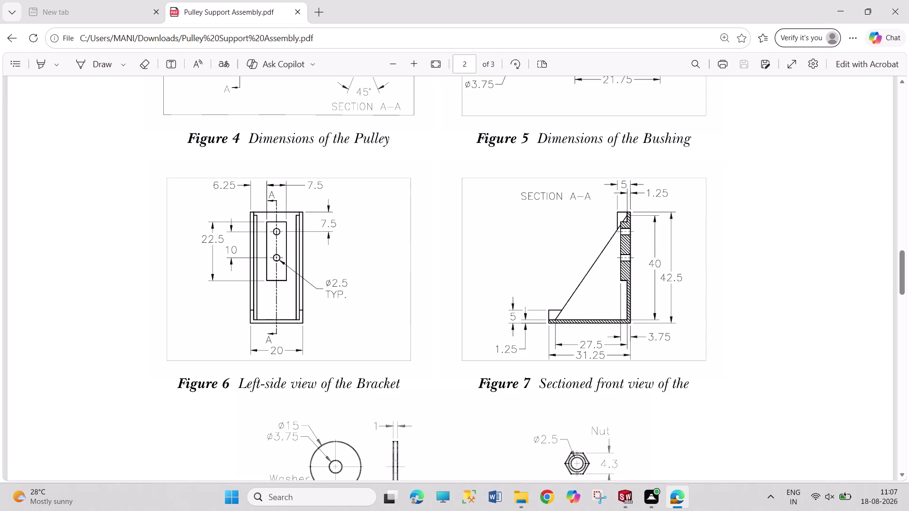
Dimension the pad's top edge to the upper hole at 5 mm and exit the sketch.
click(619, 502)
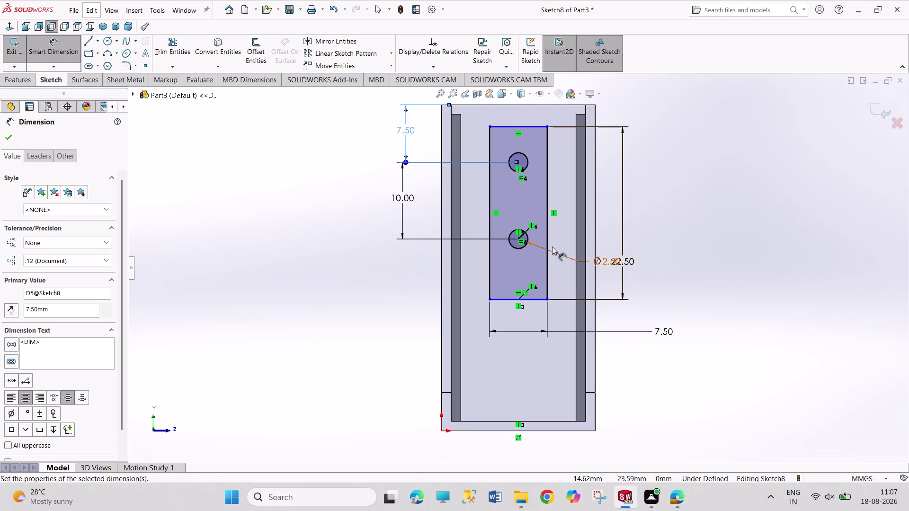
click(519, 163)
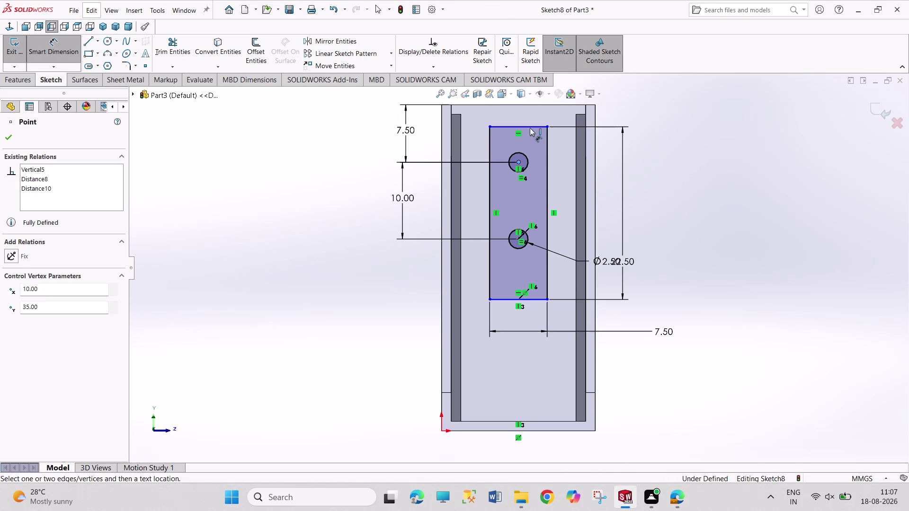
click(530, 124)
click(610, 153)
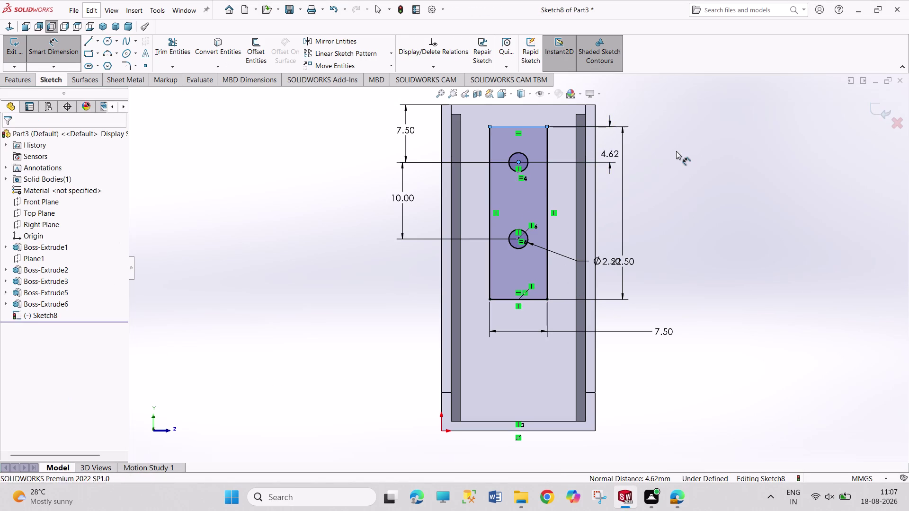
key(5)
key(Return)
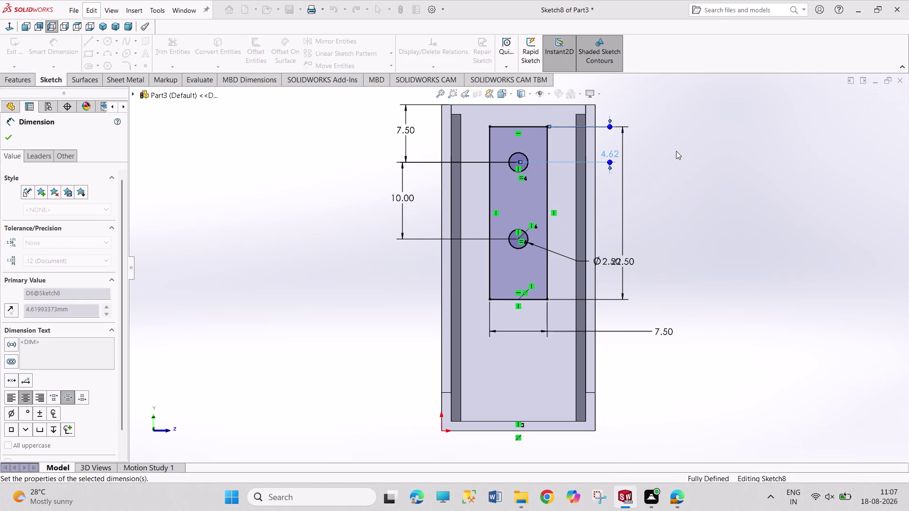
right_click(684, 197)
click(706, 228)
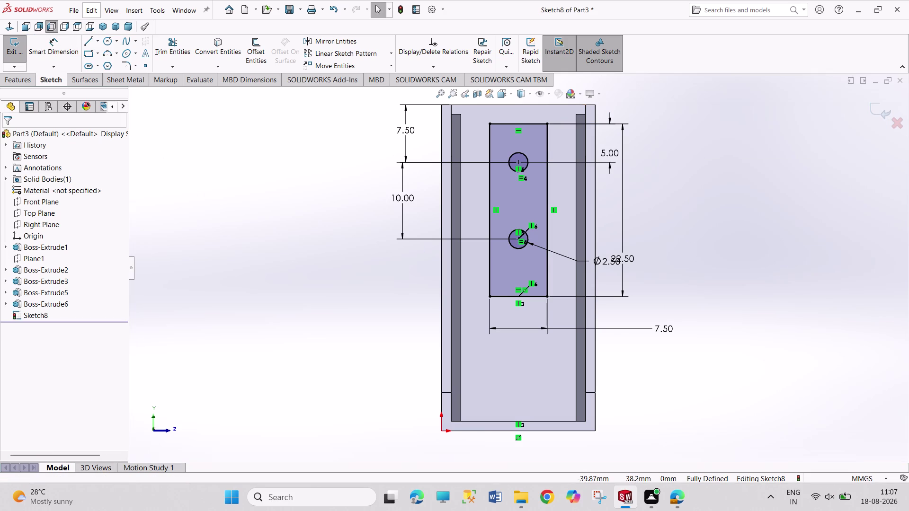
click(19, 51)
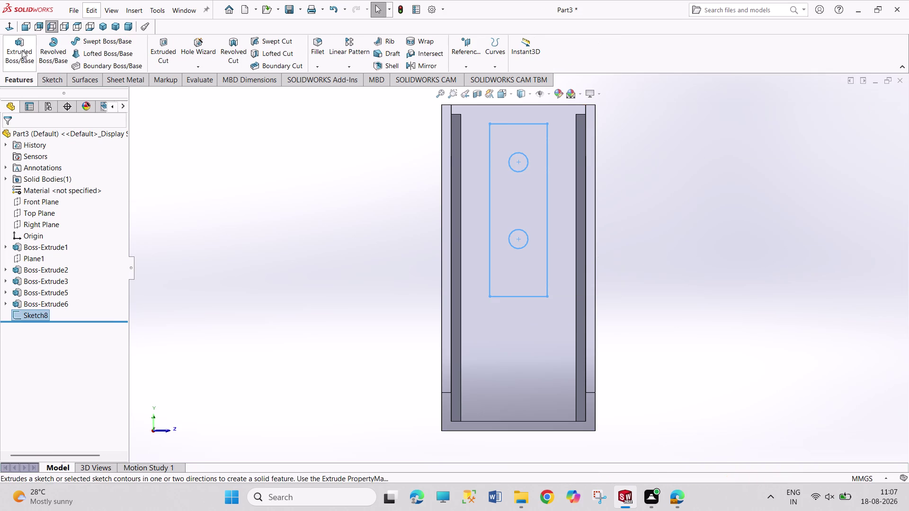
Extrude the pad sketch 3.75 mm (5-1.25) and select its Sketch8 for reuse.
click(23, 47)
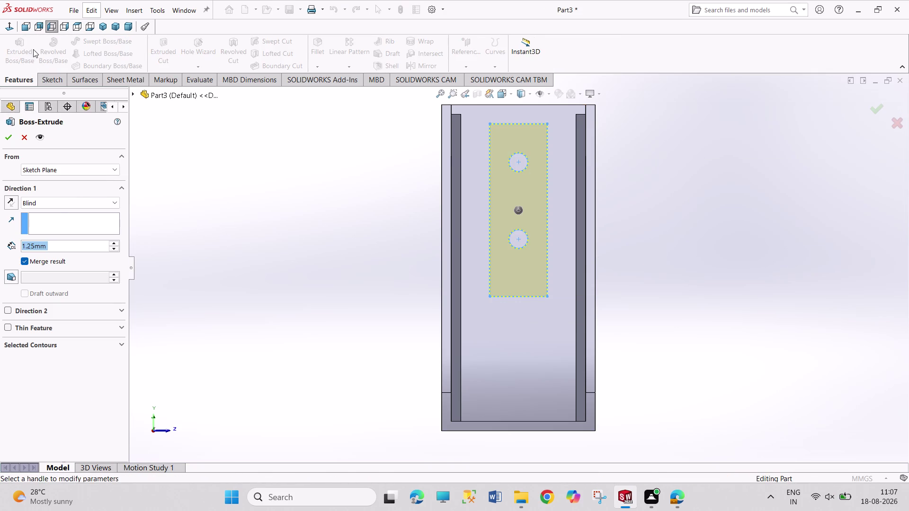
click(101, 23)
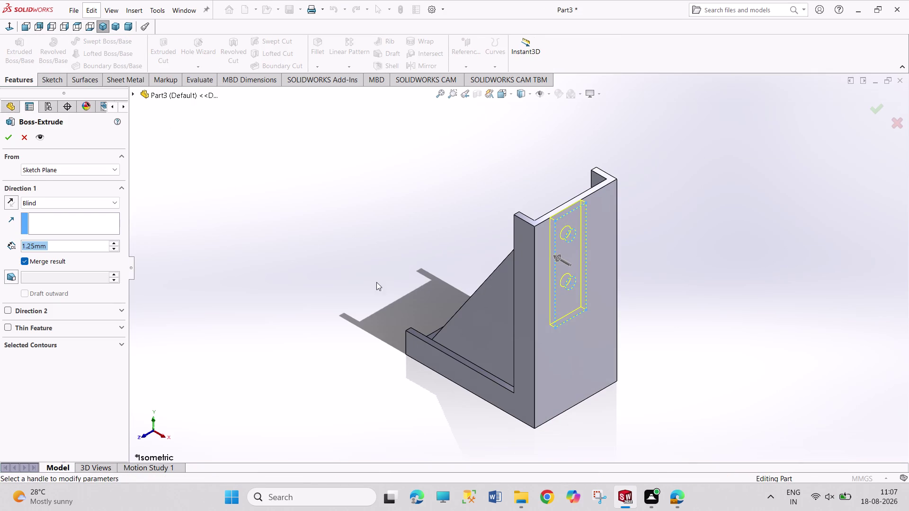
key(5)
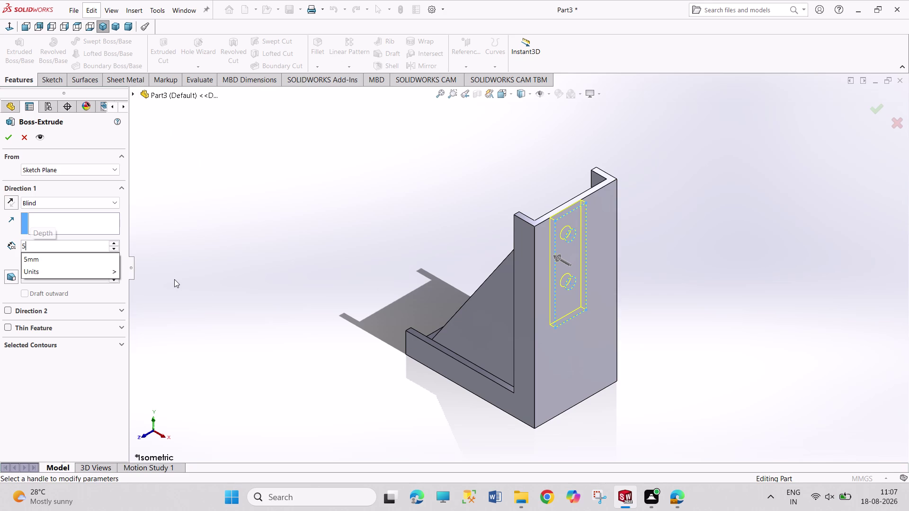
text(-1.)
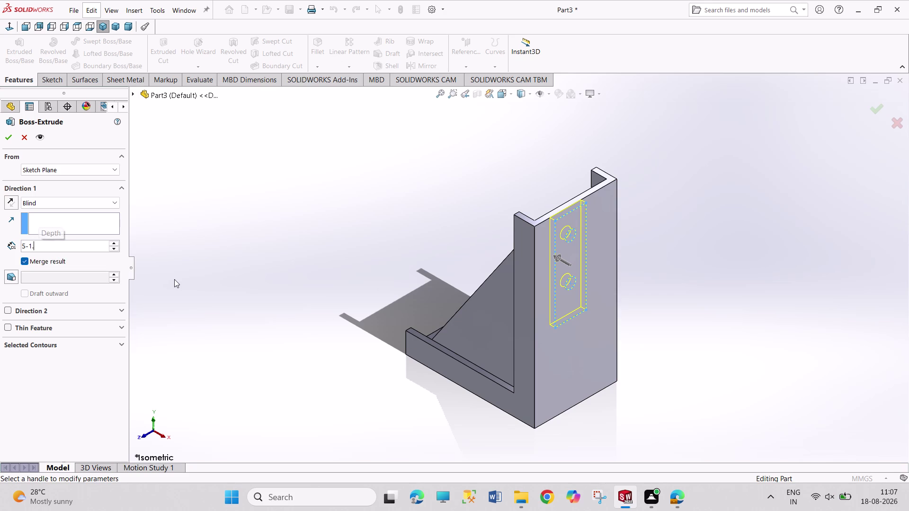
text(25)
key(Return)
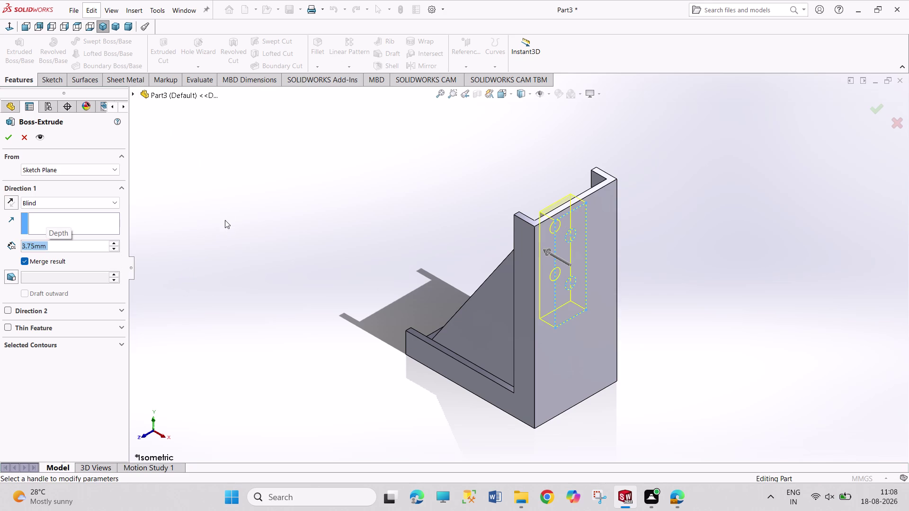
click(6, 142)
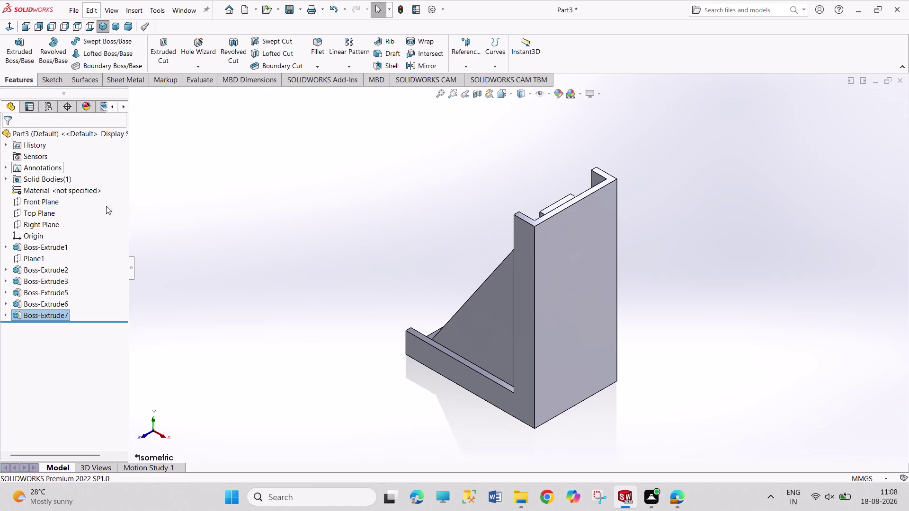
click(6, 314)
click(28, 328)
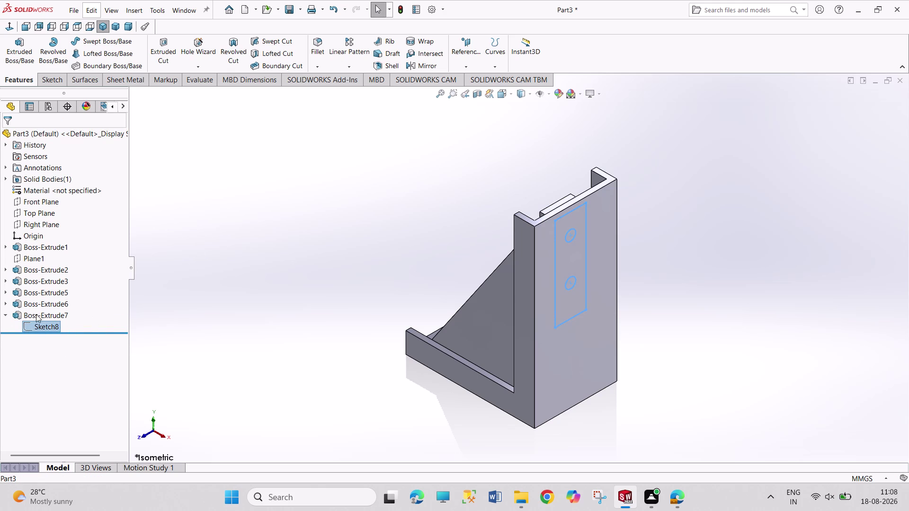
click(168, 64)
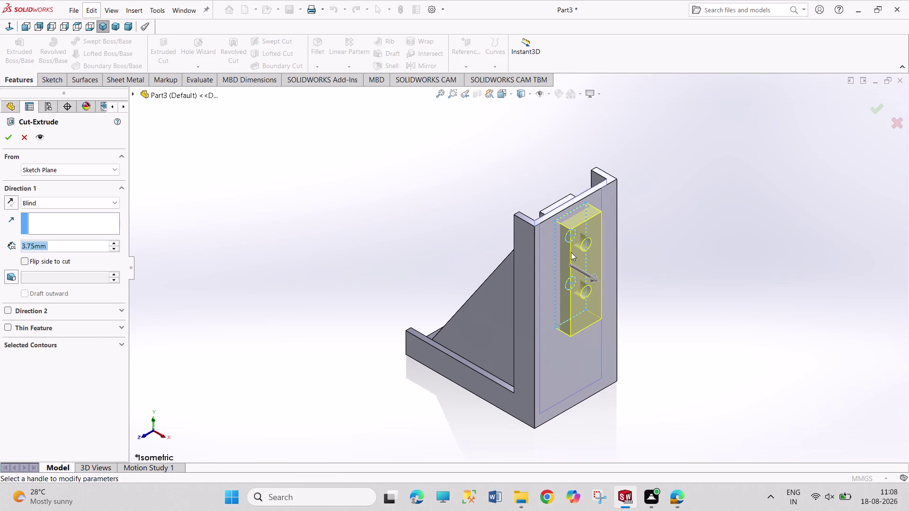
Cut the upper and lower hole contours of Sketch8 3.75 mm deep through the pad.
click(101, 345)
right_click(102, 358)
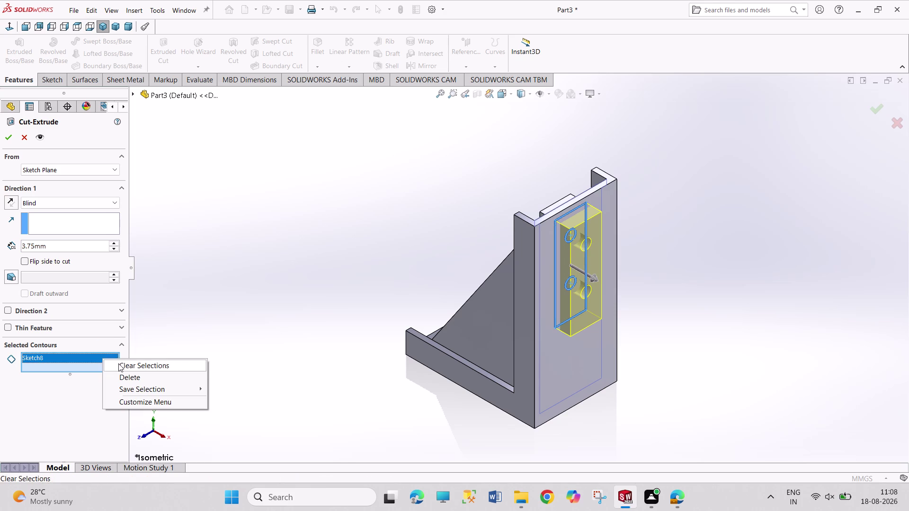
click(119, 364)
click(104, 361)
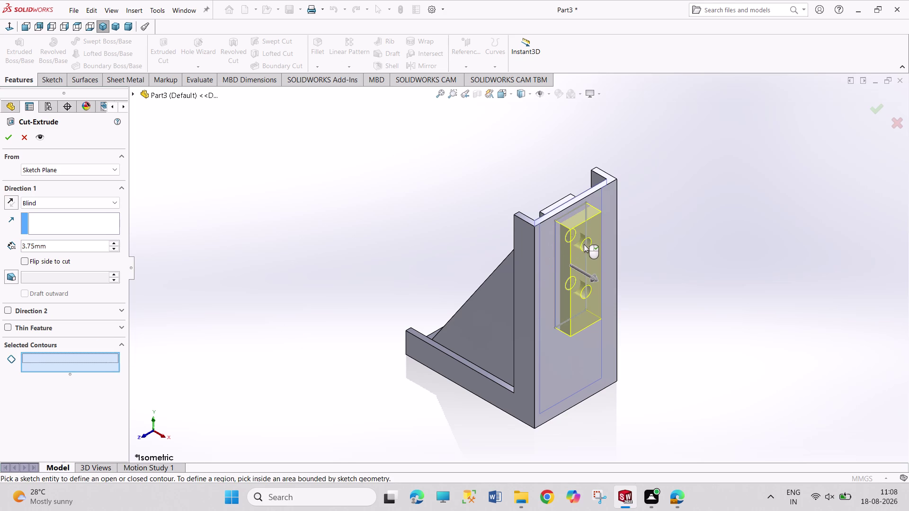
click(571, 240)
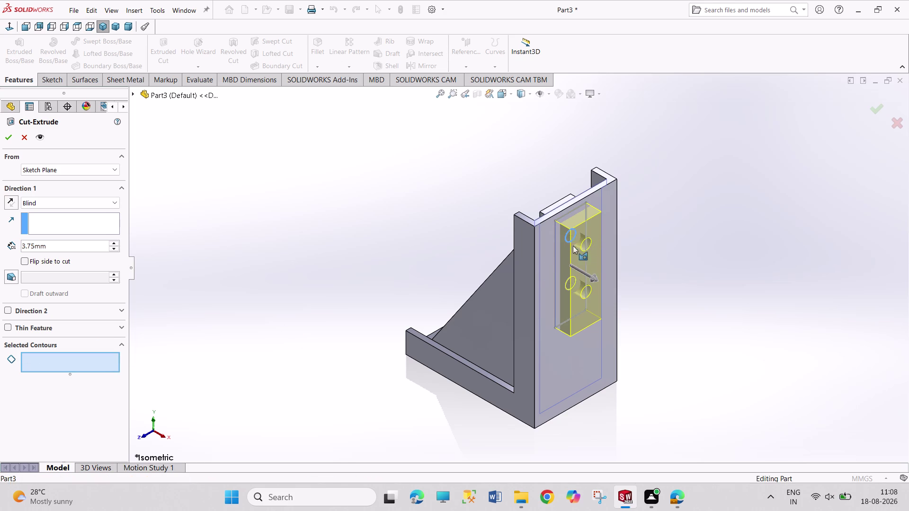
click(566, 287)
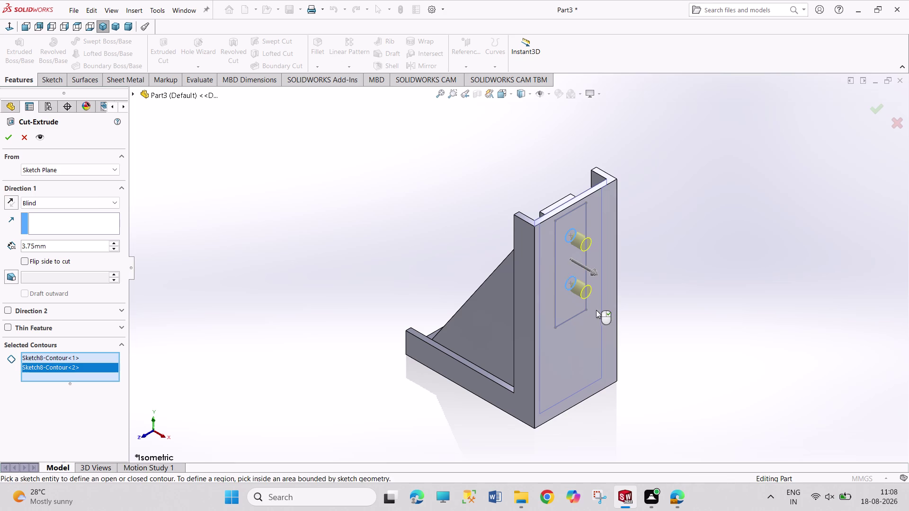
click(10, 143)
middle_drag(327, 187, 282, 168)
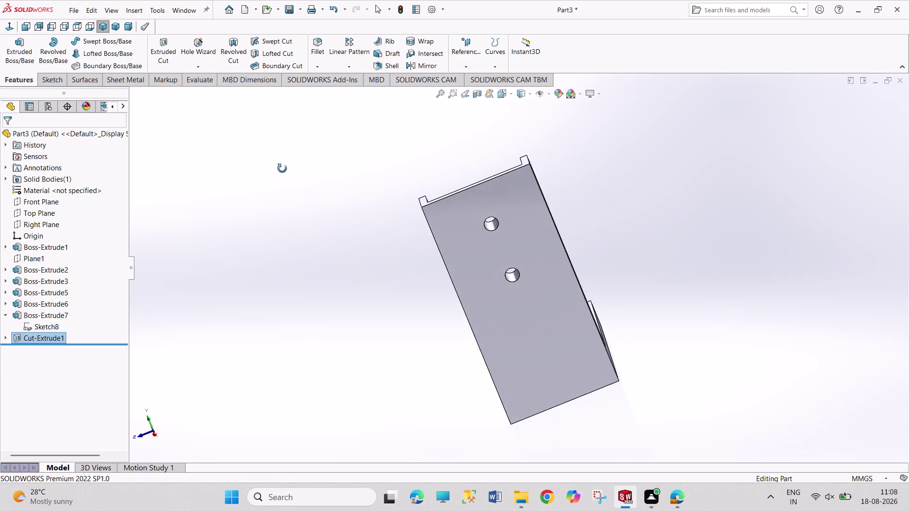
middle_drag(282, 168, 428, 198)
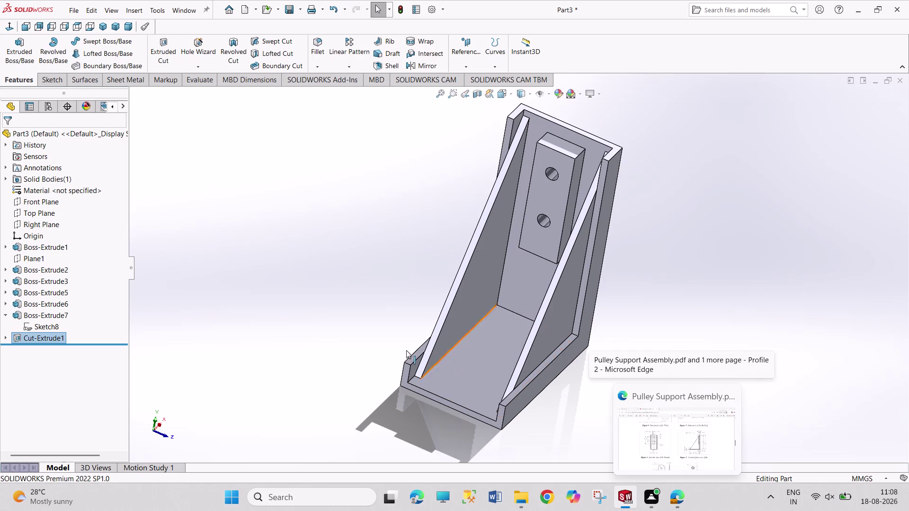
click(26, 25)
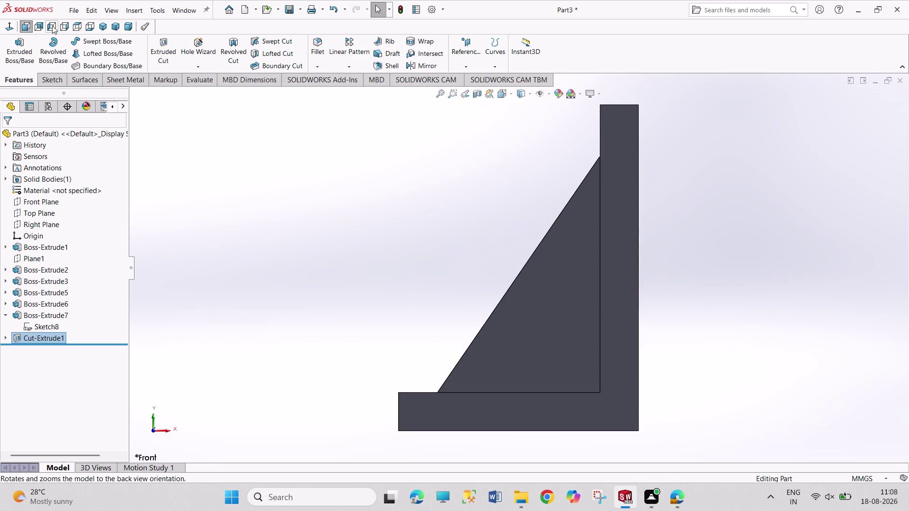
click(38, 28)
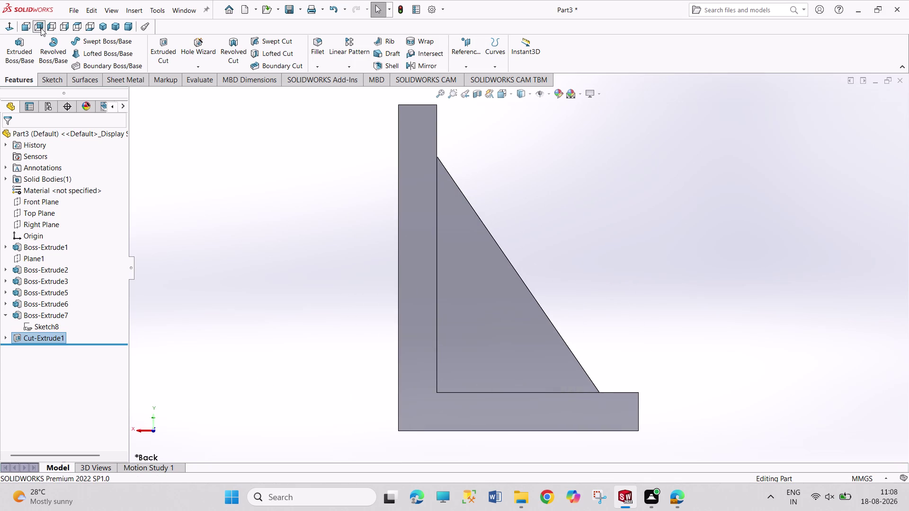
click(51, 28)
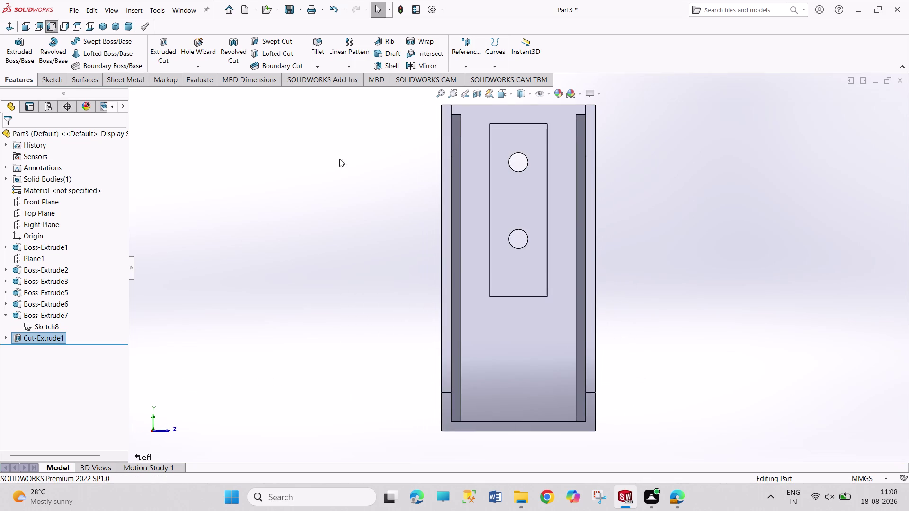
scroll(up, 3)
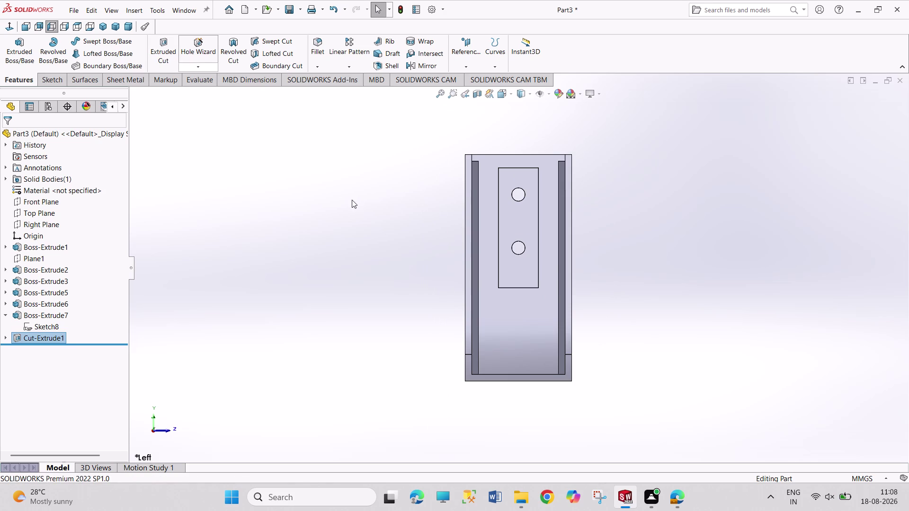
middle_drag(347, 200, 352, 215)
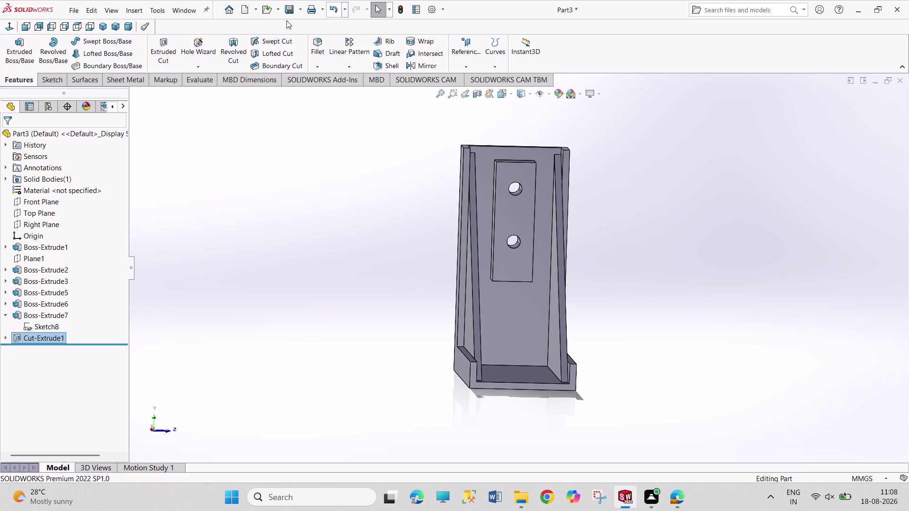
click(14, 30)
scroll(up, 3)
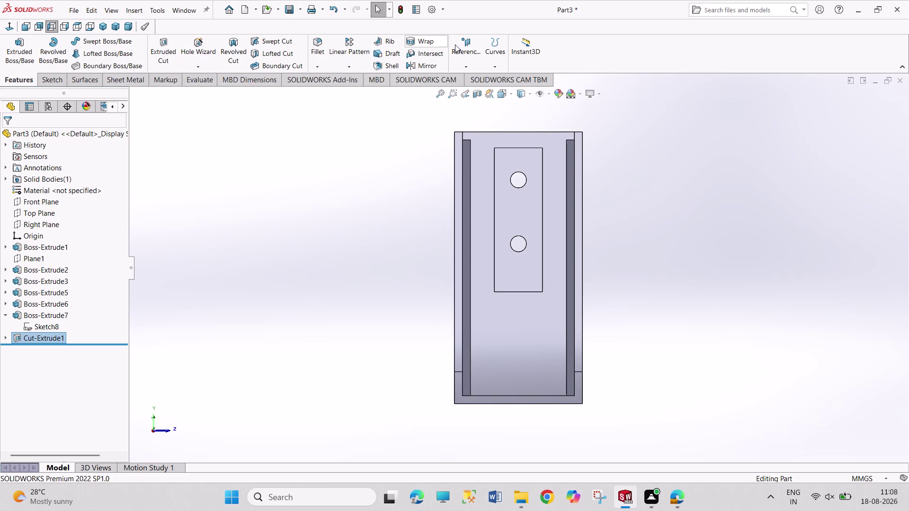
click(530, 97)
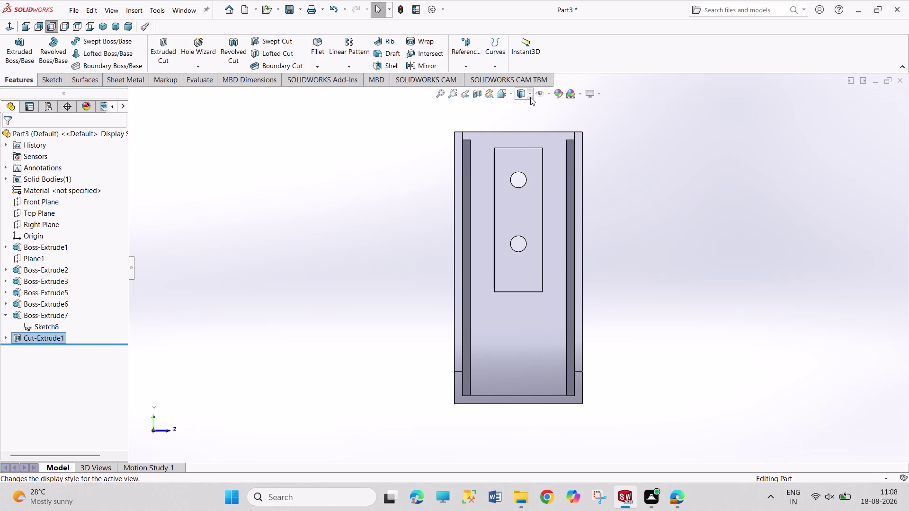
click(520, 134)
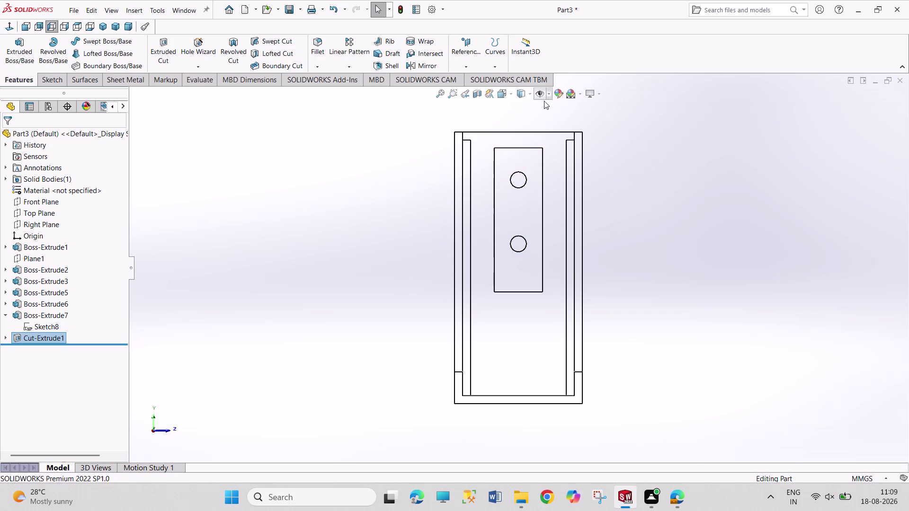
click(529, 96)
click(522, 104)
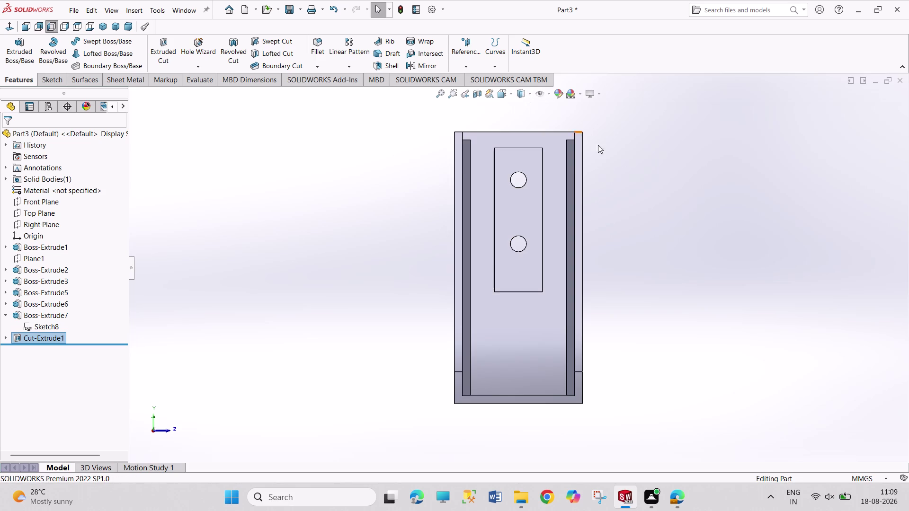
click(628, 161)
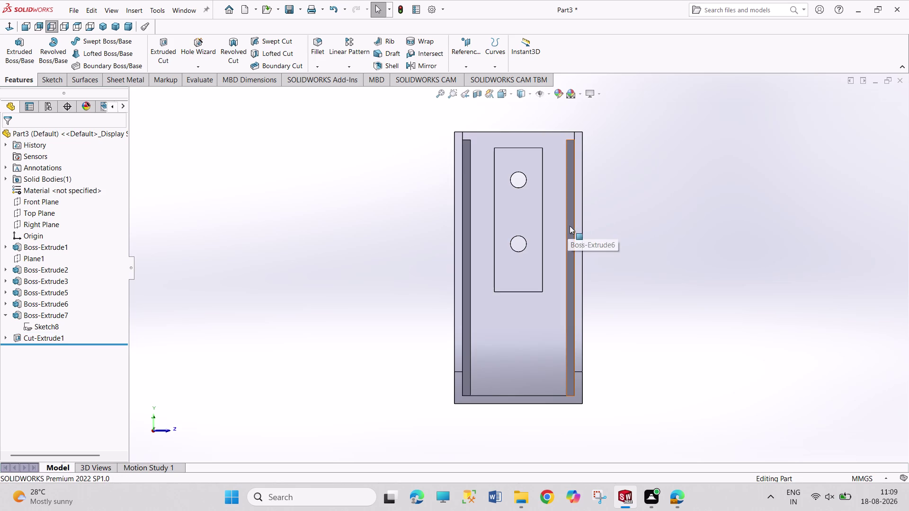
key(ctrl+s)
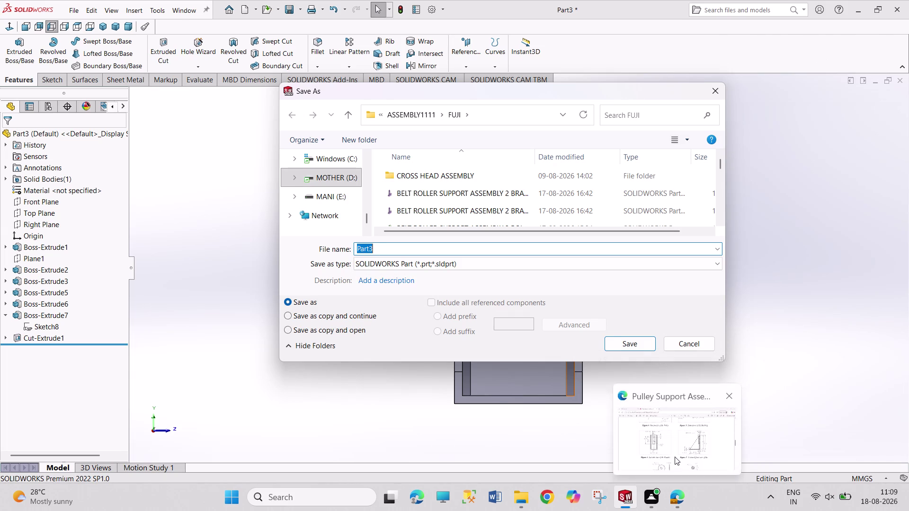
Save the bracket as 'PULLEY SUPPORT ASSEMBLY 3 BRACKET' and show it in isometric view.
text(P)
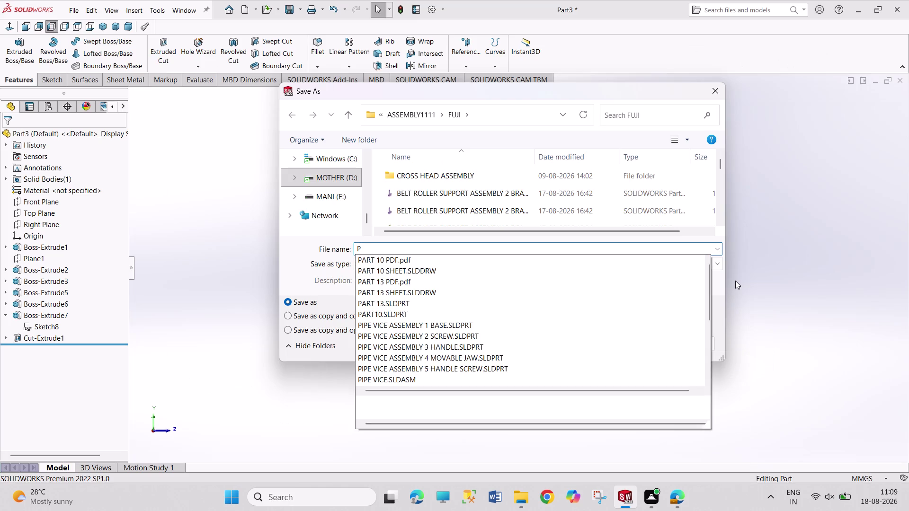
text(ULLEY S)
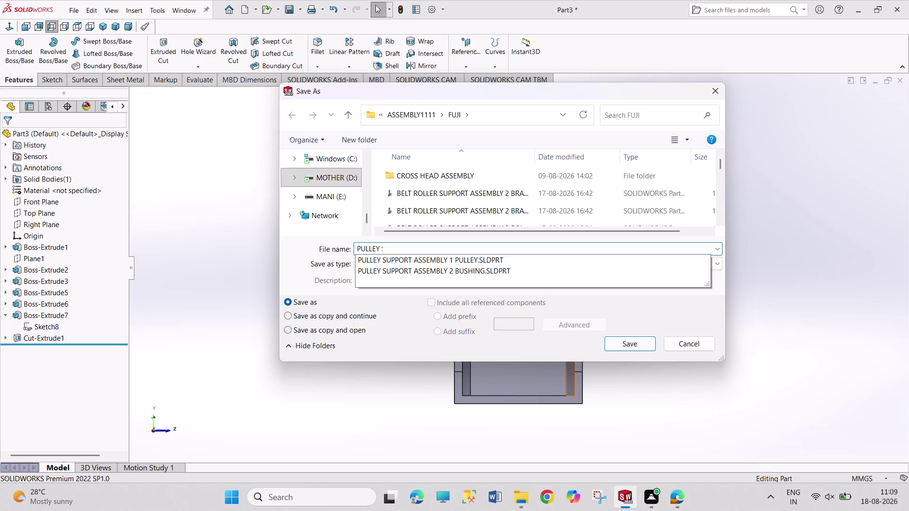
text(UPP)
text(O)
text(TR)
key(BackSpace)
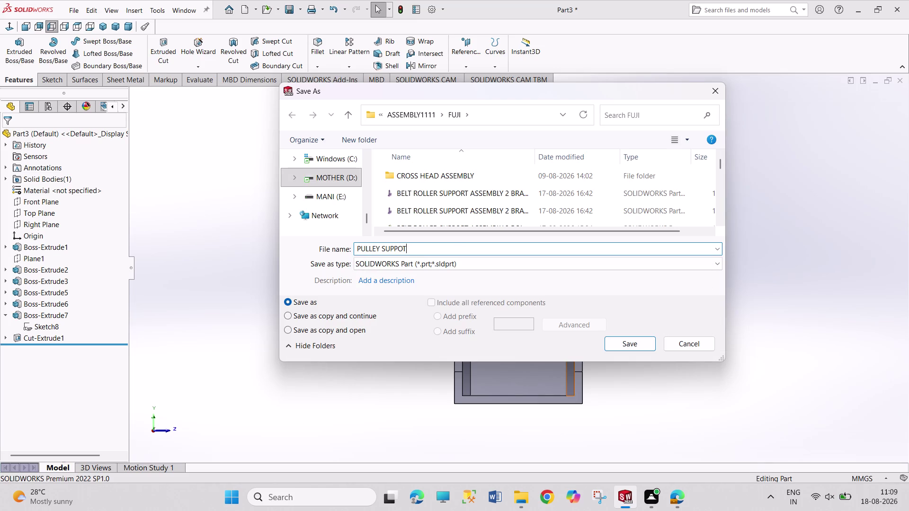
key(BackSpace)
text(RT ASS)
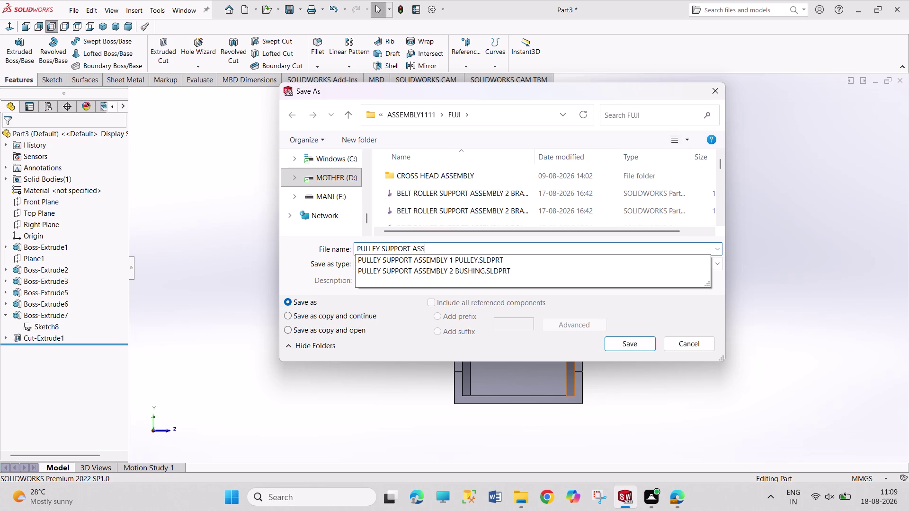
text(E,)
key(BackSpace)
text(M)
text(BLY)
key(space)
text(3)
key(space)
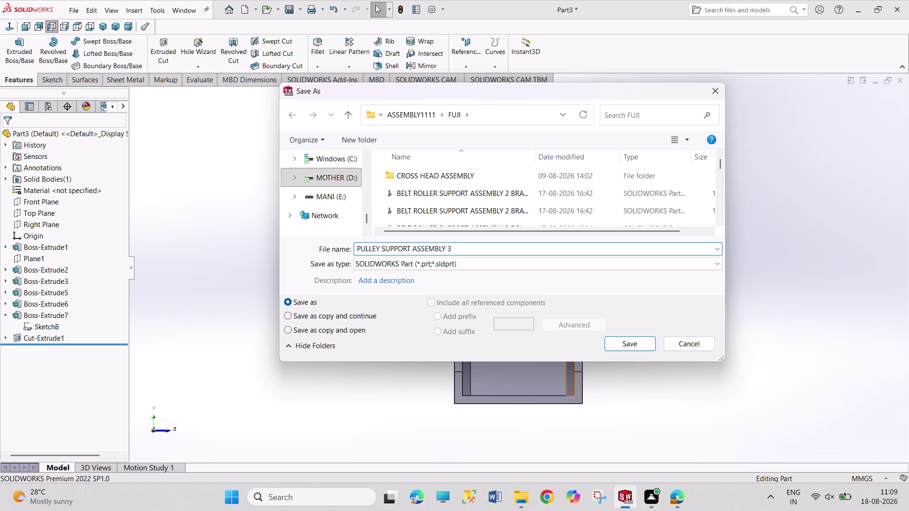
text(BRA)
text(CKET)
key(Return)
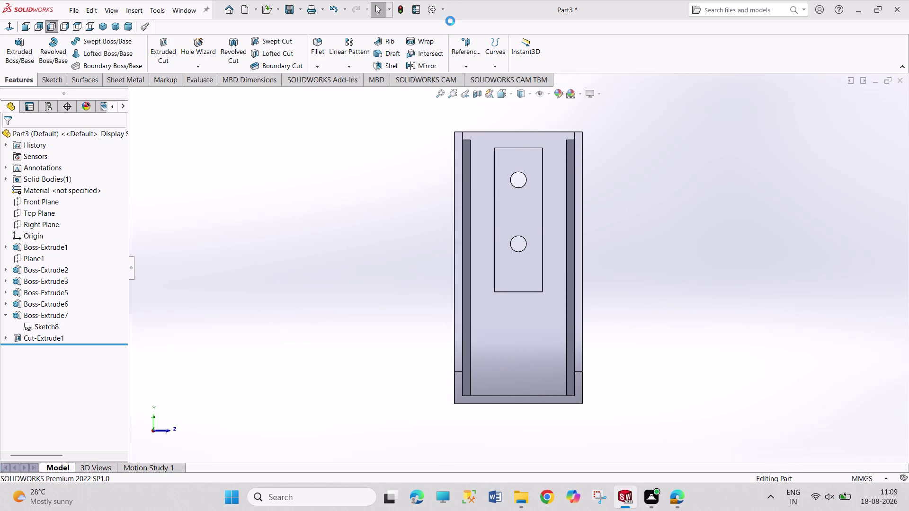
click(106, 26)
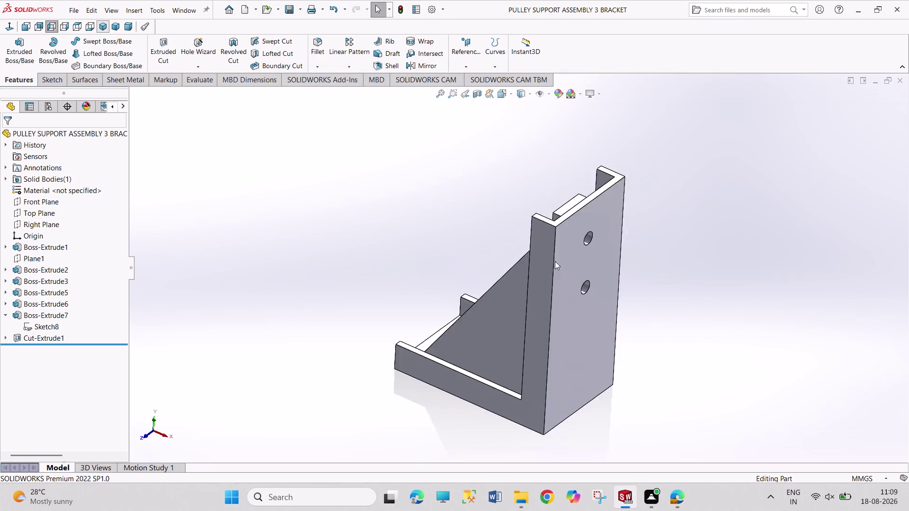
click(677, 453)
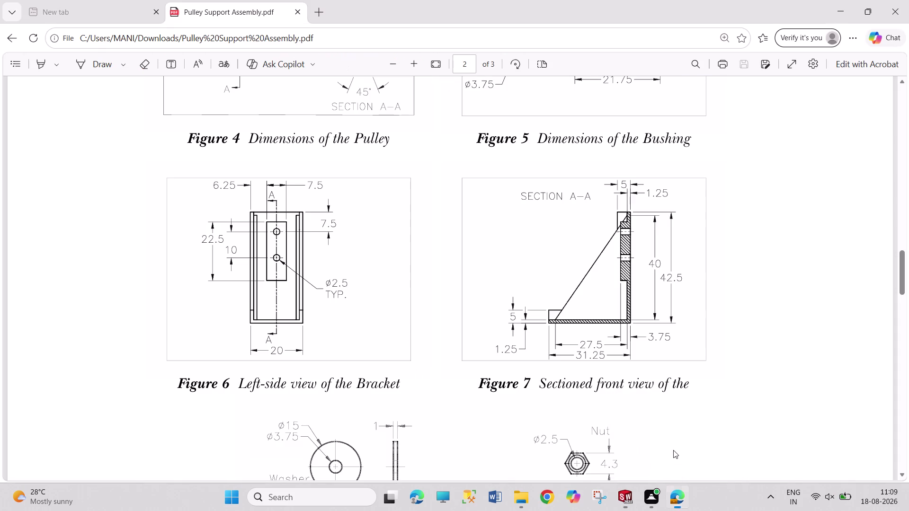
Browse the reference PDF's Figure 8 washer dimensions and parts list, then return to SOLIDWORKS.
scroll(down, 3)
scroll(down, 3)
scroll(down, 3)
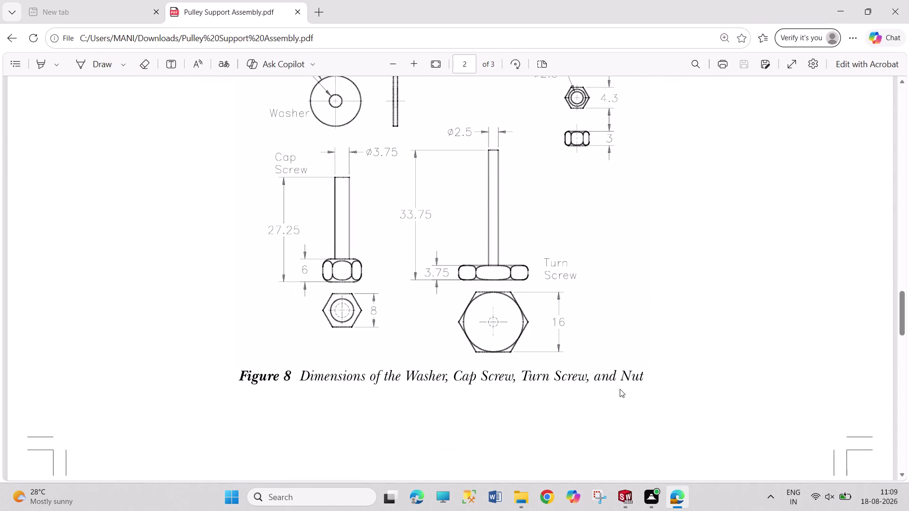
scroll(down, 3)
scroll(up, 3)
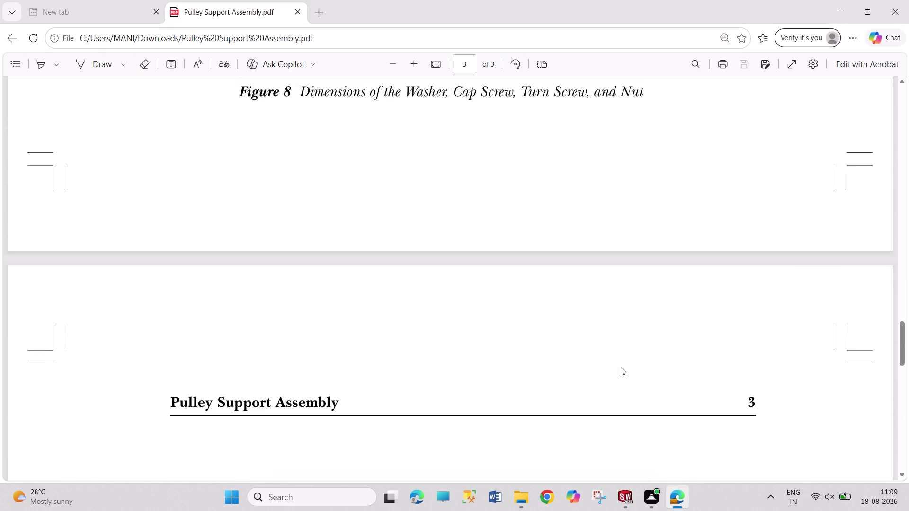
scroll(up, 3)
scroll(up, 3)
scroll(down, 3)
scroll(down, 3)
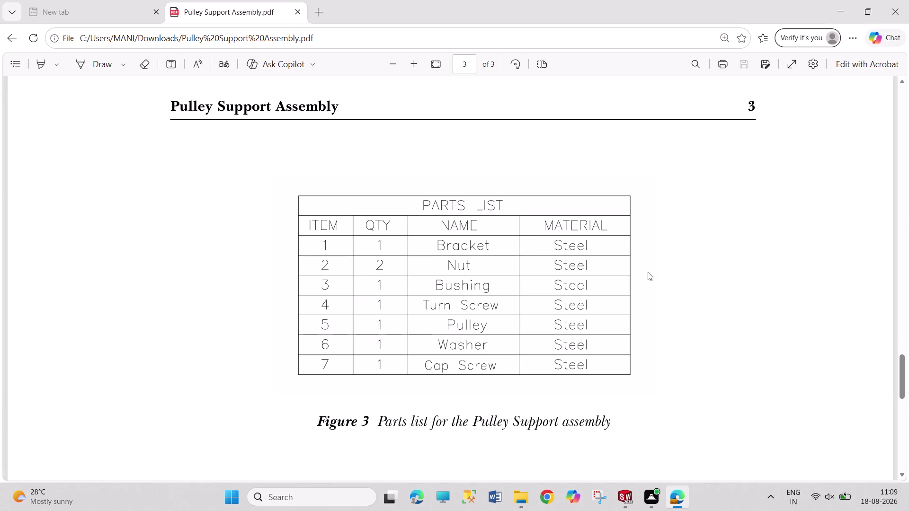
scroll(up, 3)
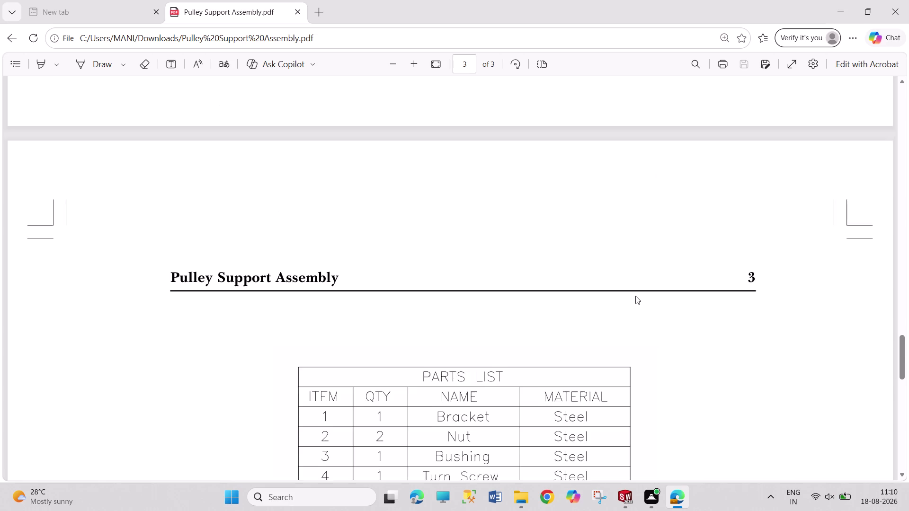
scroll(up, 3)
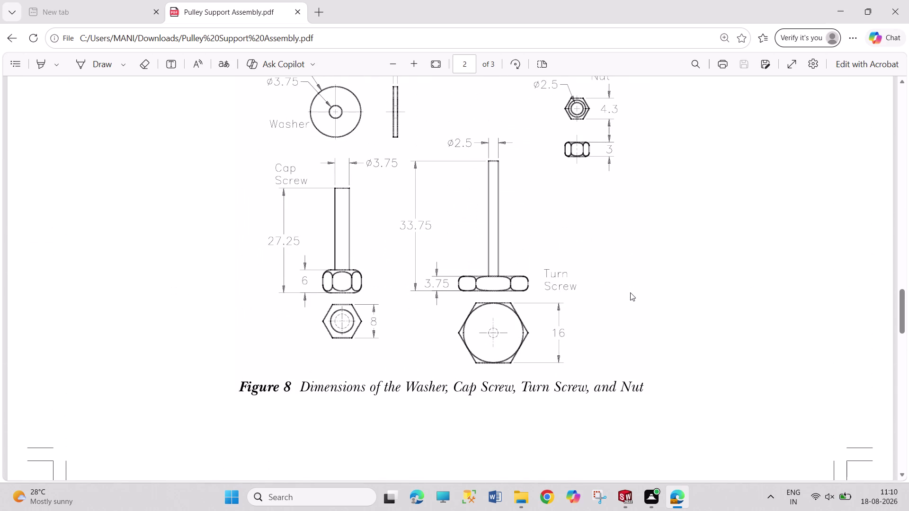
scroll(up, 3)
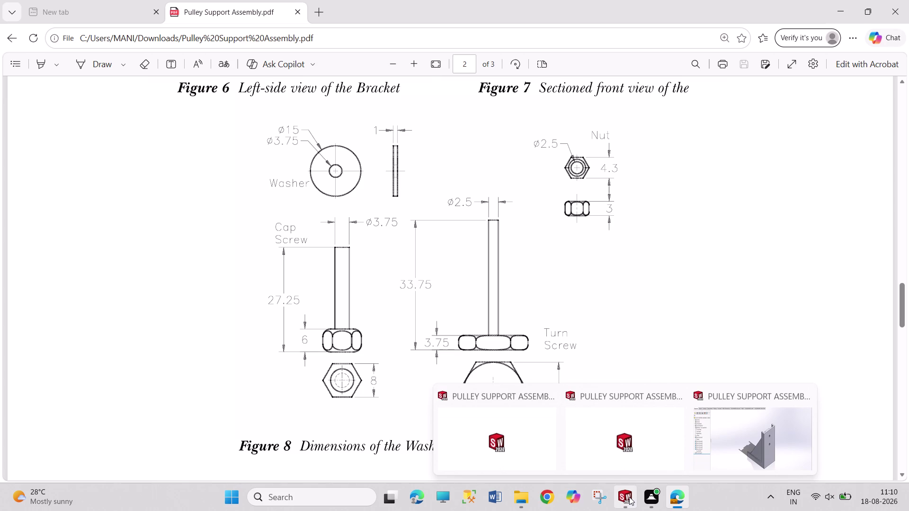
click(629, 498)
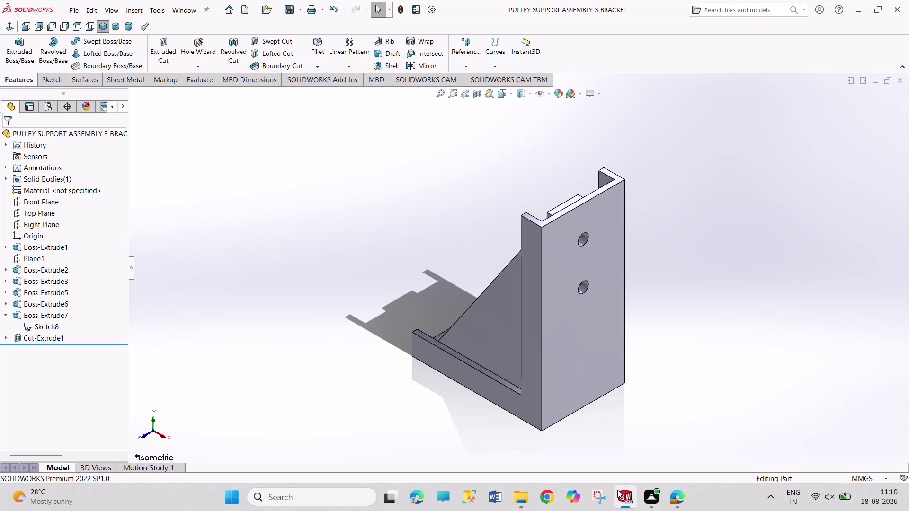
Start a new part and draw two origin-centred circles on the Top Plane.
key(ctrl+n)
key(Return)
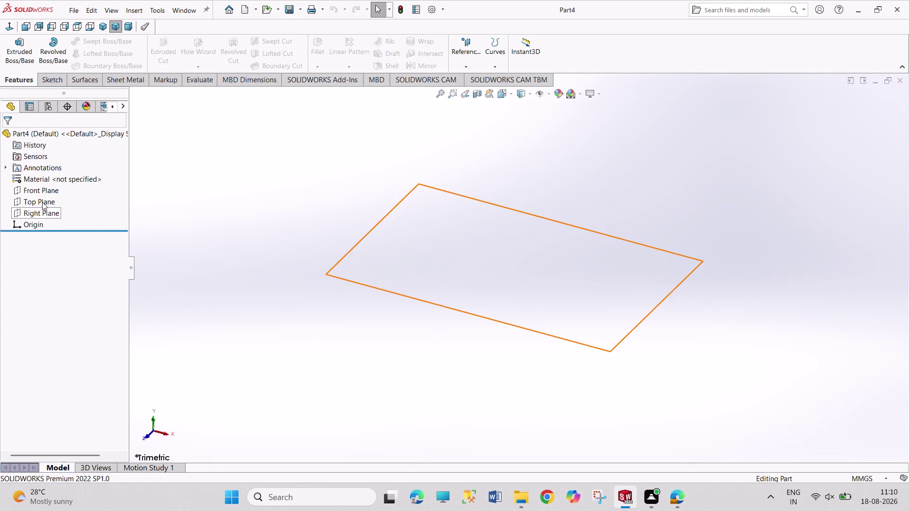
click(43, 202)
click(54, 191)
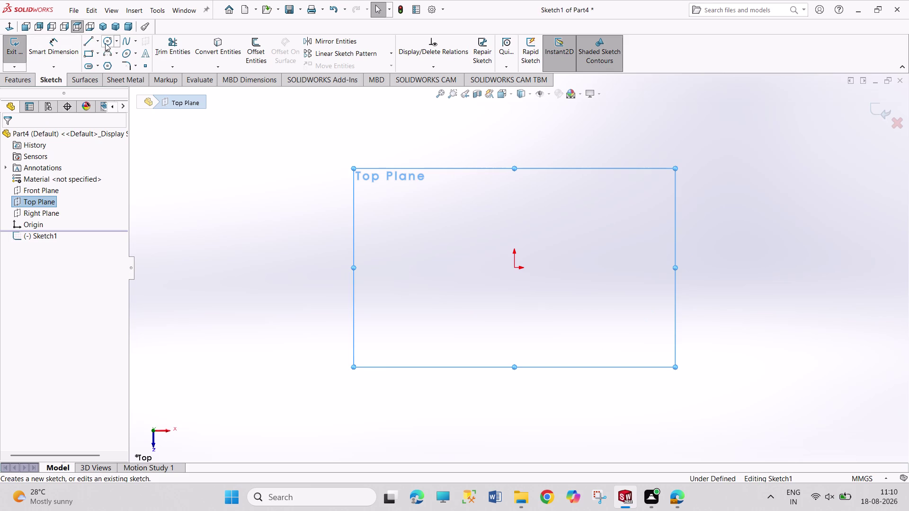
click(105, 40)
drag(513, 268, 515, 274)
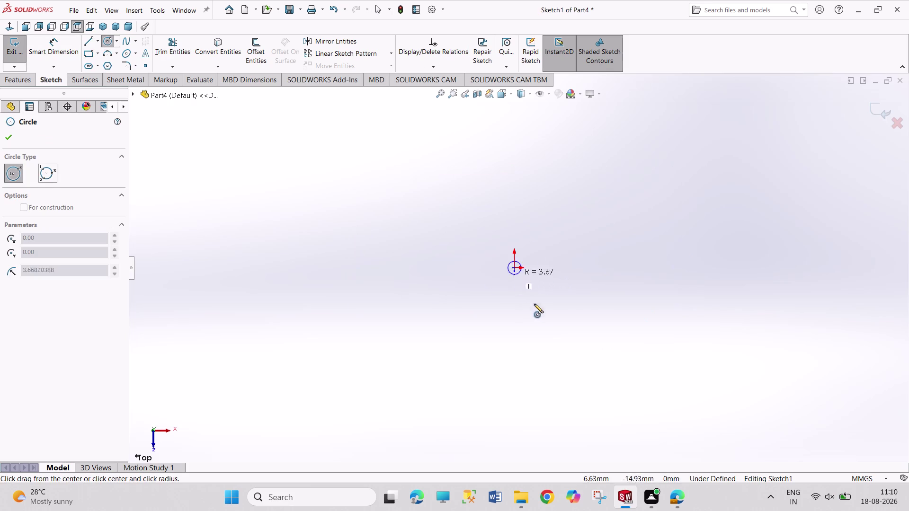
click(562, 355)
click(513, 266)
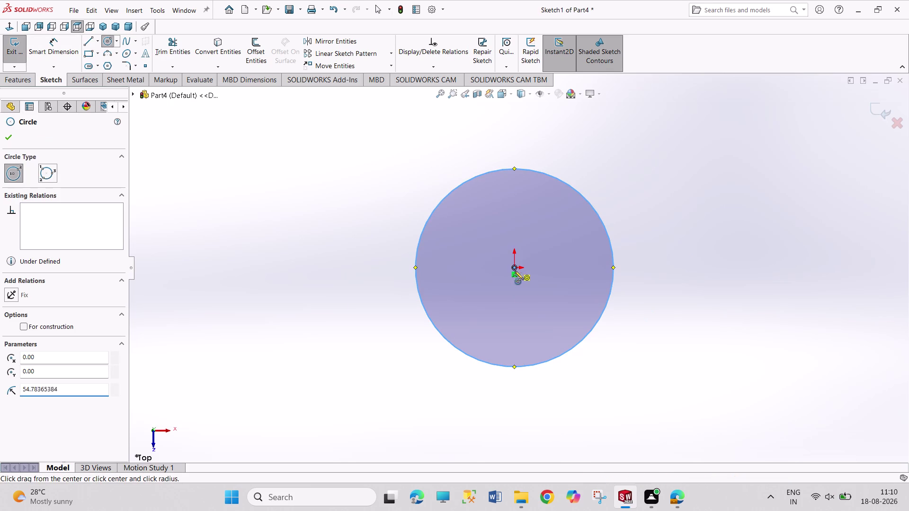
Dimension the circles to 15 mm and 3.75 mm diameter and exit dimensioning.
click(534, 316)
right_drag(647, 337, 656, 201)
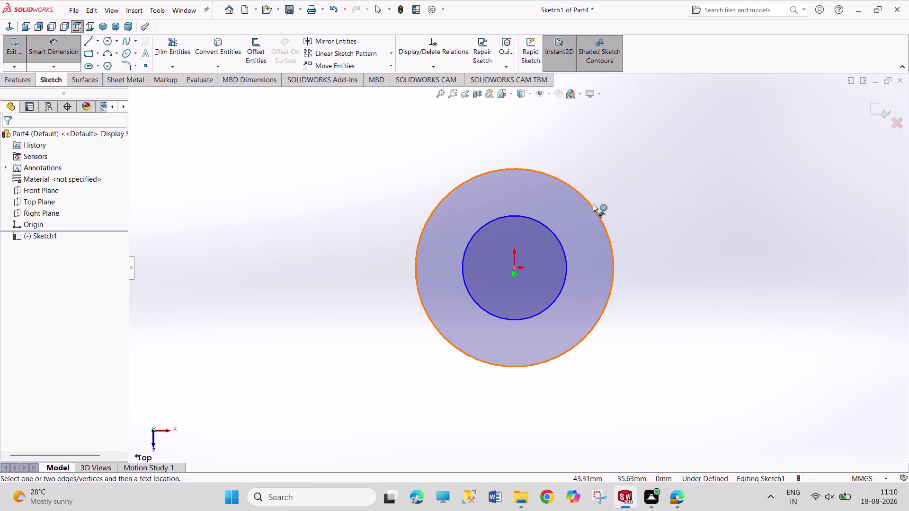
click(593, 203)
click(616, 131)
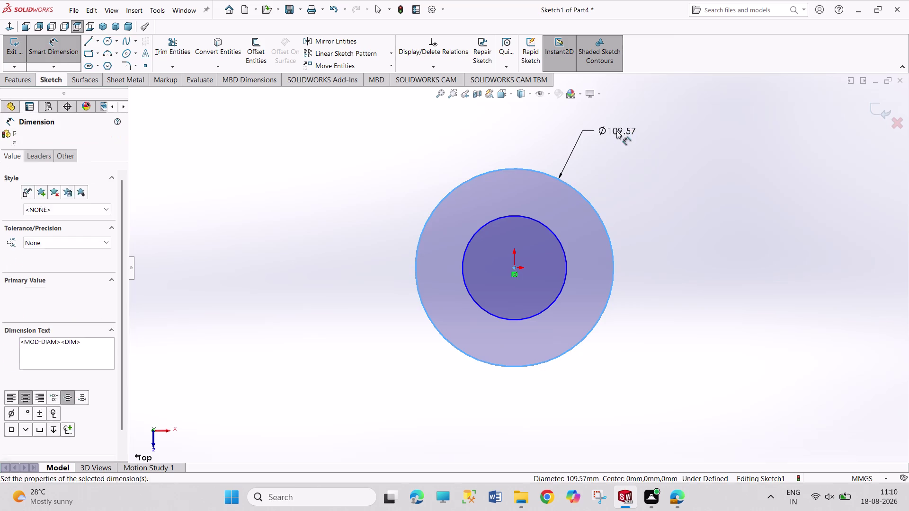
text(15)
key(Return)
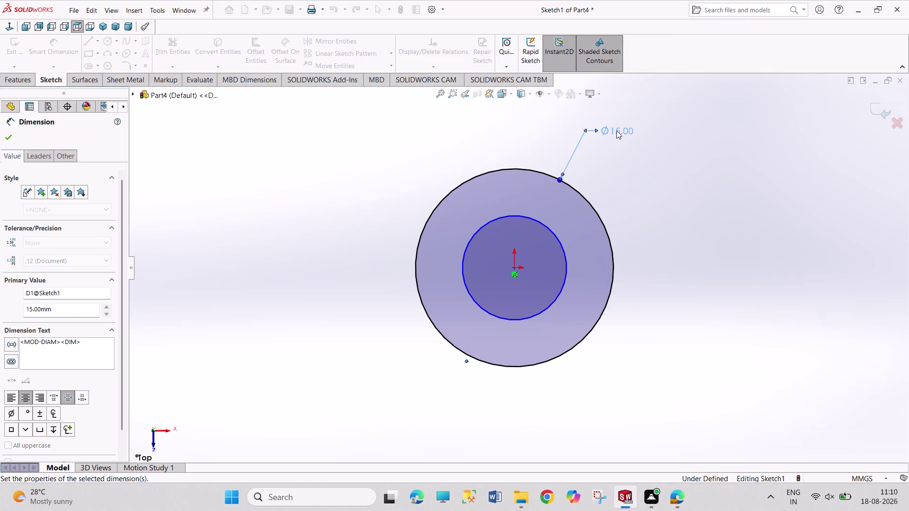
click(563, 253)
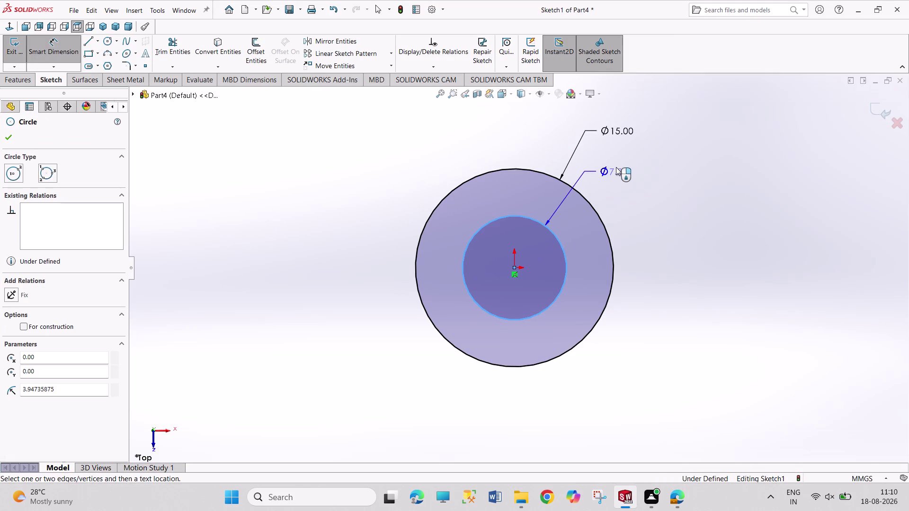
click(618, 165)
text(3.75)
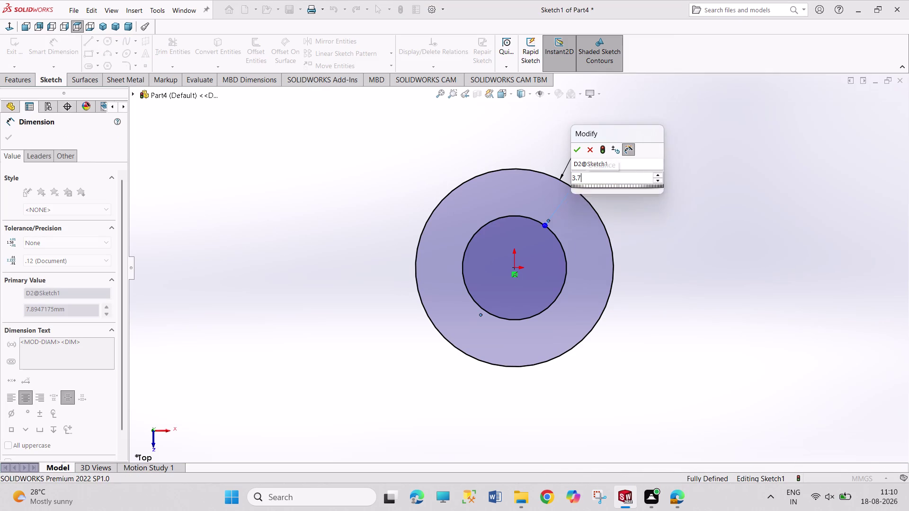
key(Return)
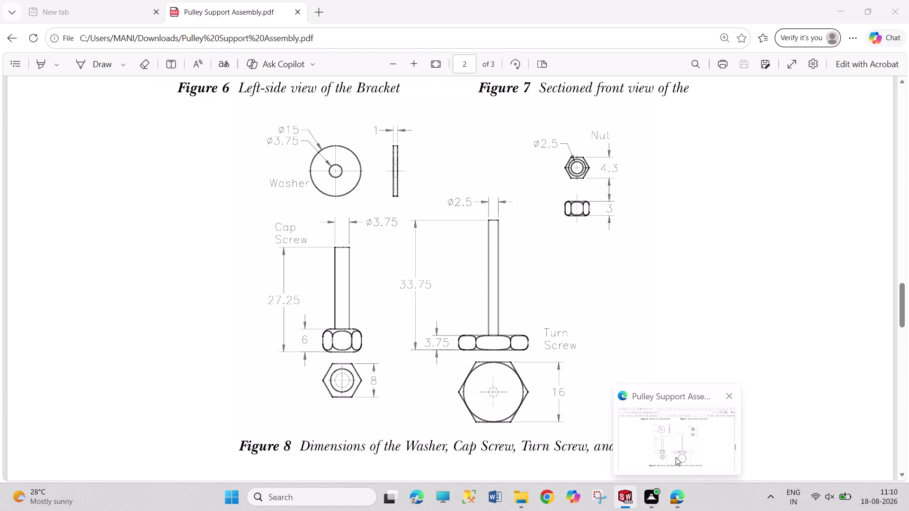
right_click(704, 313)
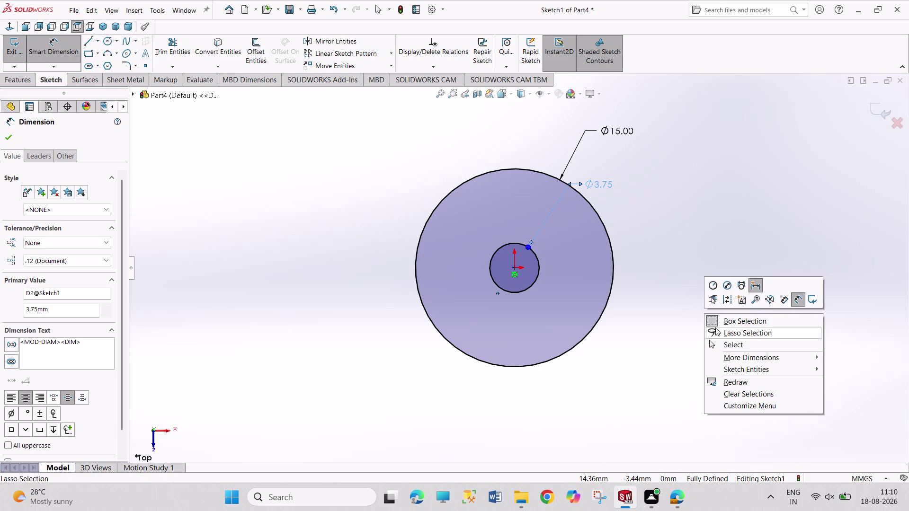
drag(721, 345, 707, 345)
click(17, 54)
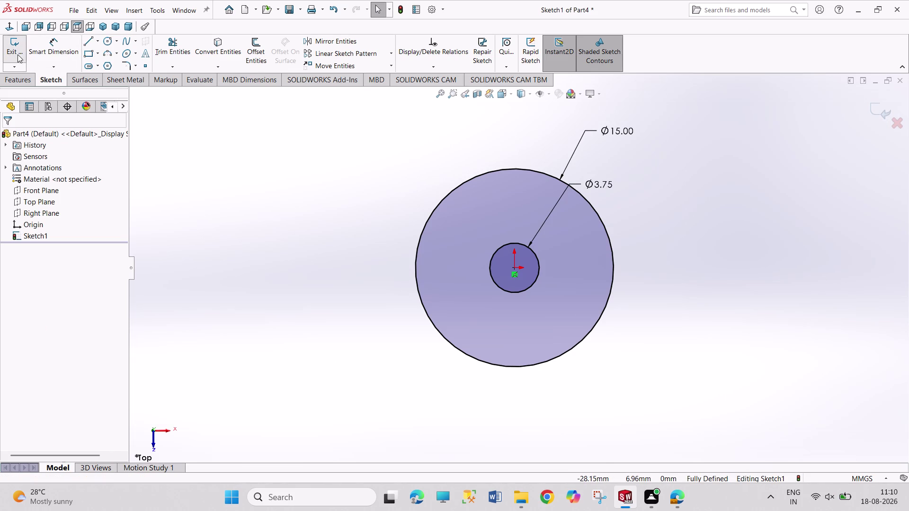
click(21, 53)
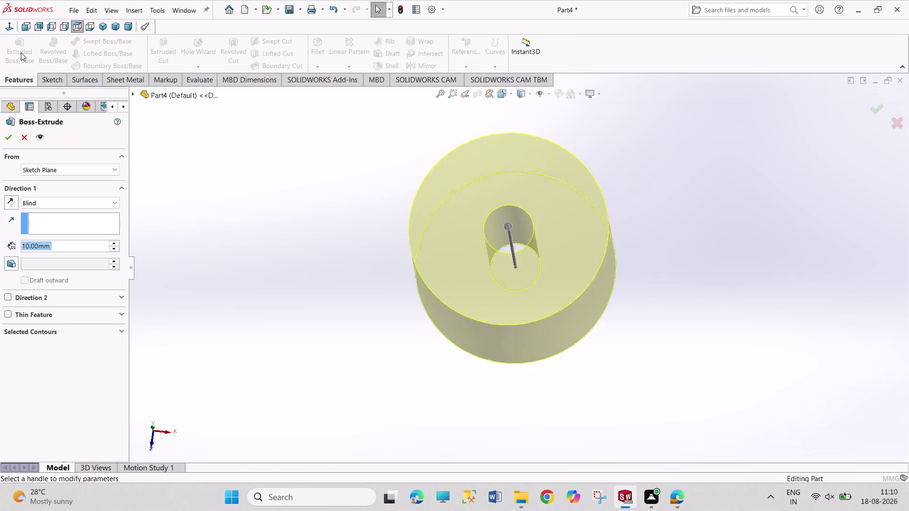
Extrude the washer sketch 1 mm thick.
key(1)
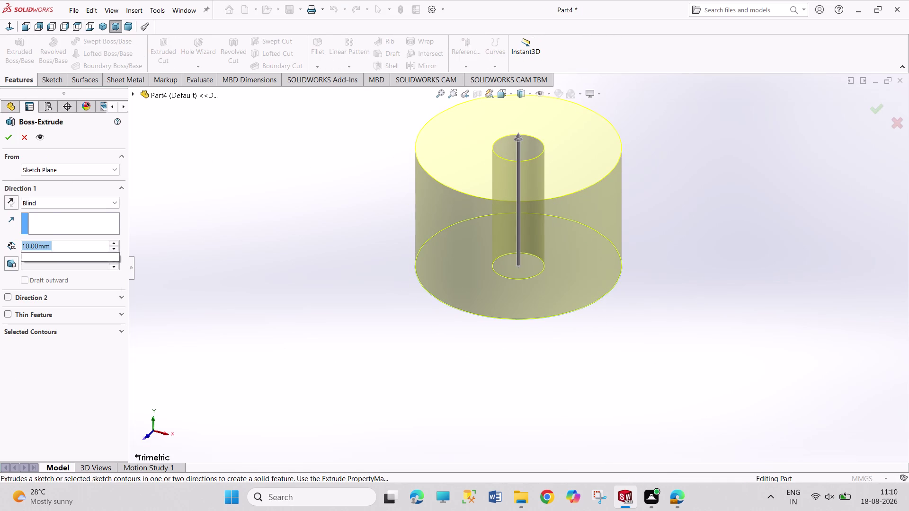
key(Return)
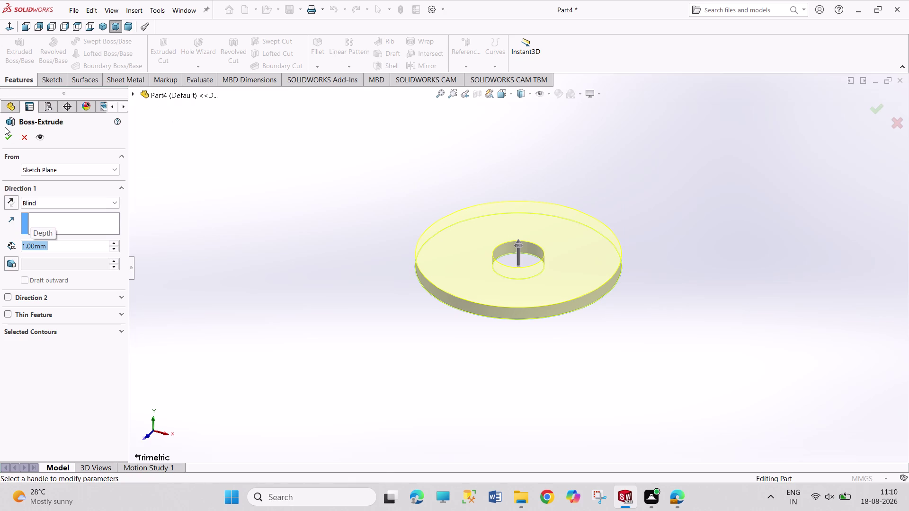
click(12, 139)
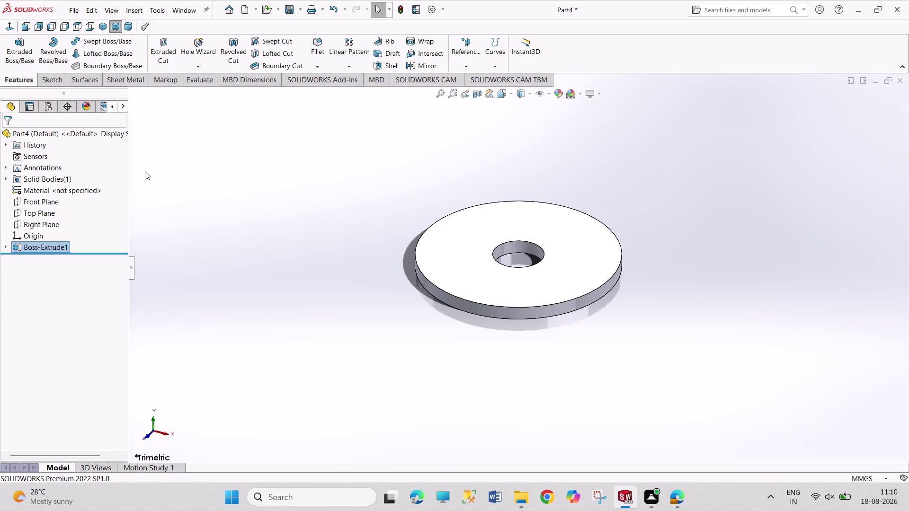
Save the washer as 'PULLEY SUPPORT ASSEMBLY 4 WASHER'.
key(ctrl+s)
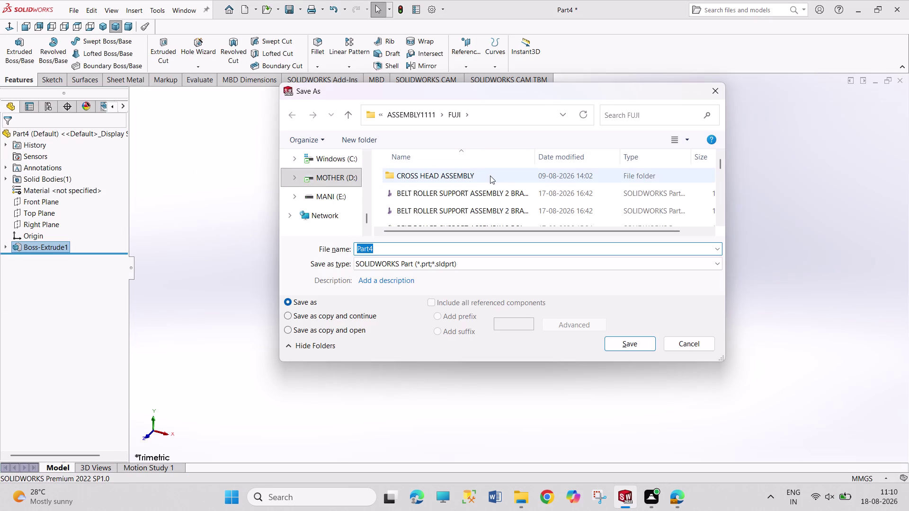
scroll(down, 3)
scroll(down, 3)
scroll(down, 3)
scroll(down, 3)
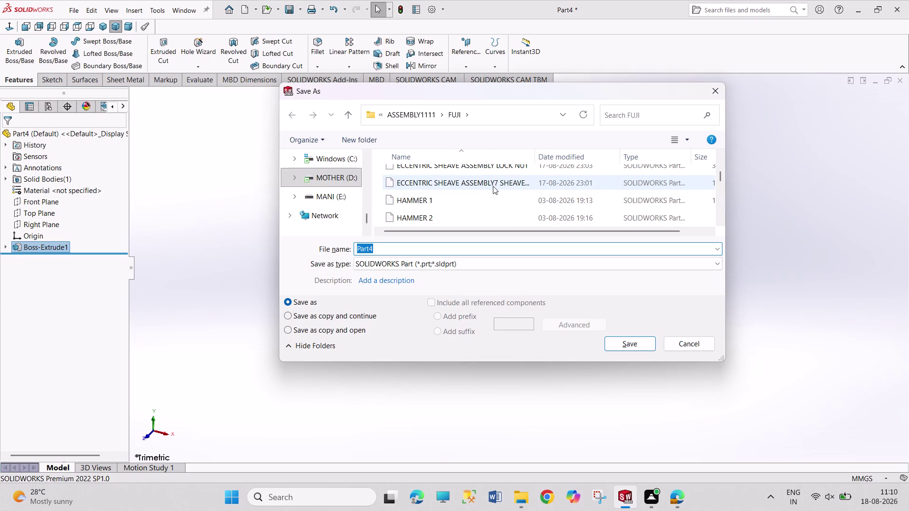
scroll(down, 3)
scroll(down, 3)
scroll(down, 3)
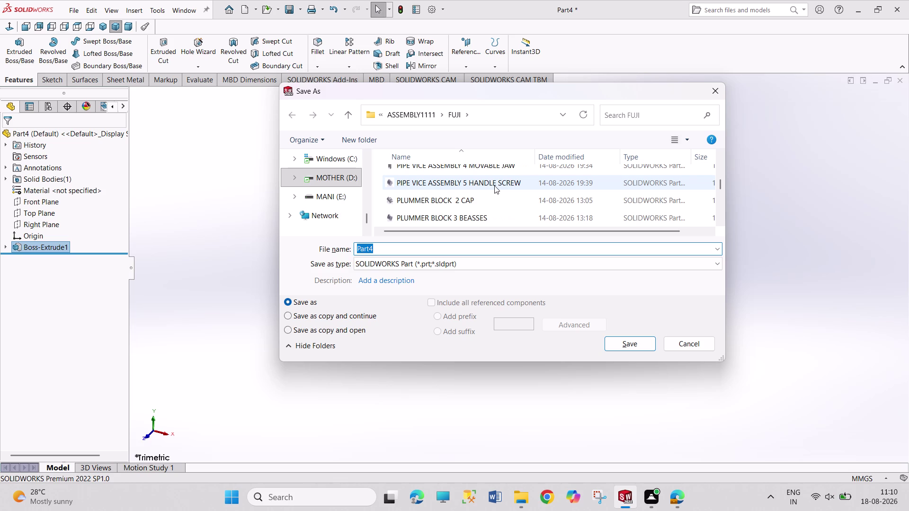
scroll(down, 3)
scroll(down, 3)
scroll(down, 3)
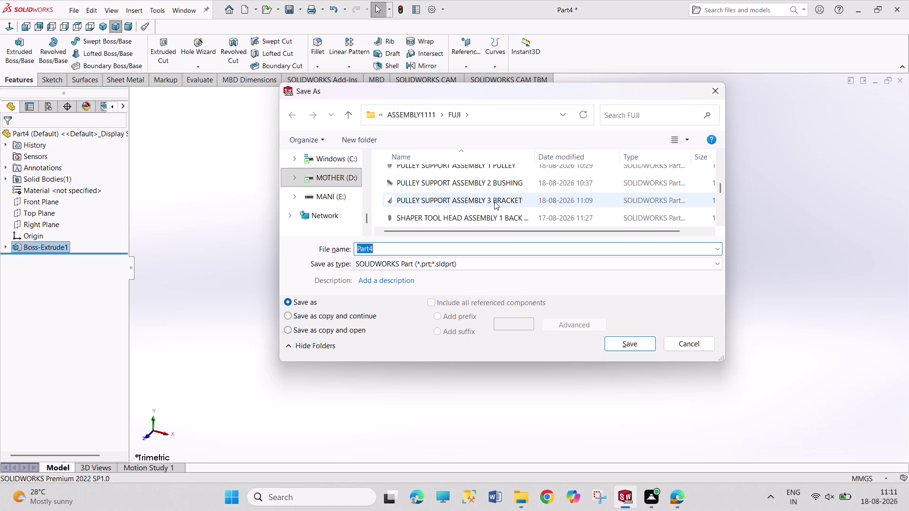
click(505, 202)
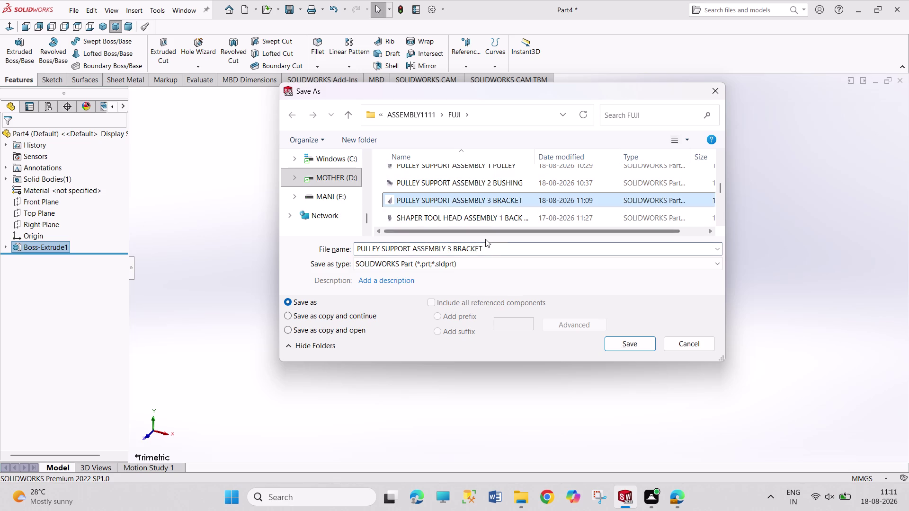
double_click(503, 249)
key(BackSpace)
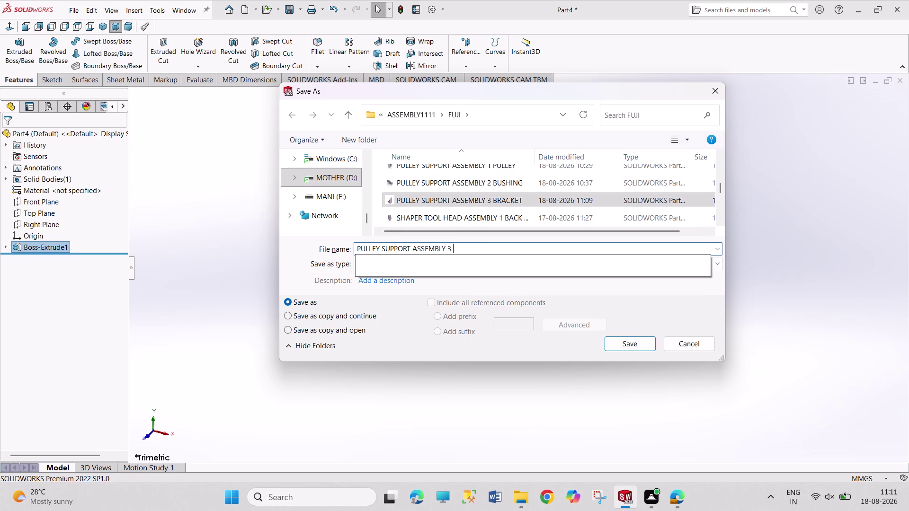
key(BackSpace)
key(BackSpace)
text(4)
key(space)
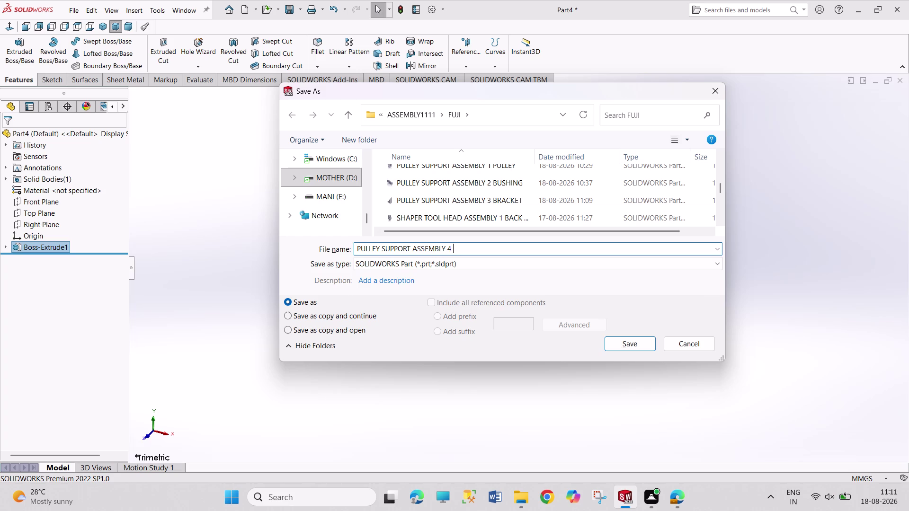
text(WASHER)
key(Return)
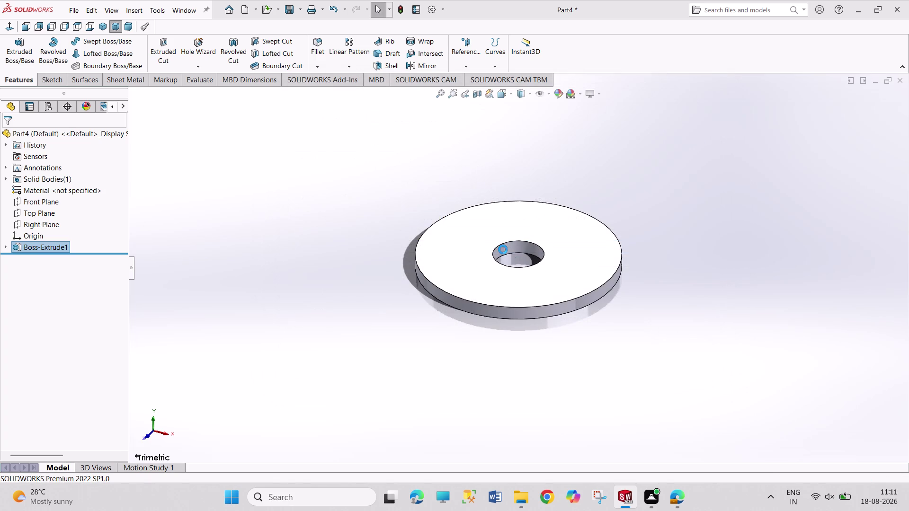
Select the washer's hole edge and inner face, then create a new blank part.
click(503, 250)
key(ctrl+n)
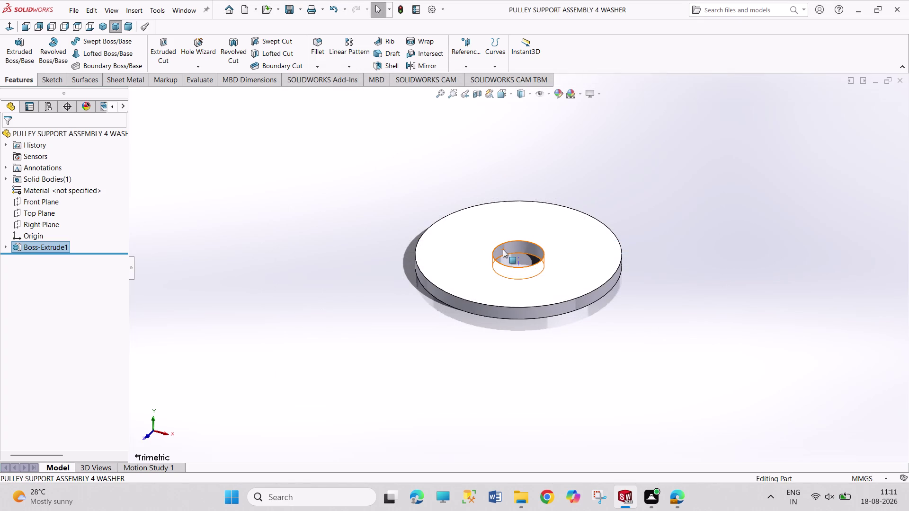
click(357, 226)
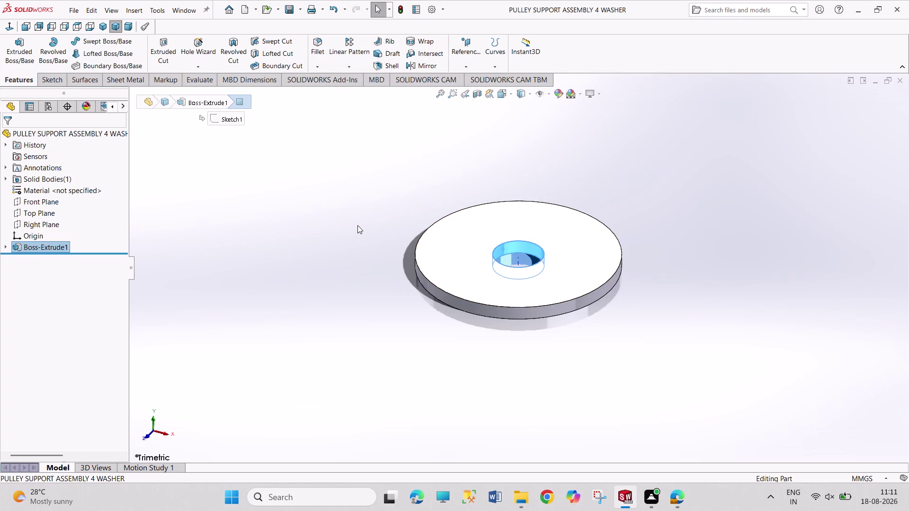
key(ctrl+n)
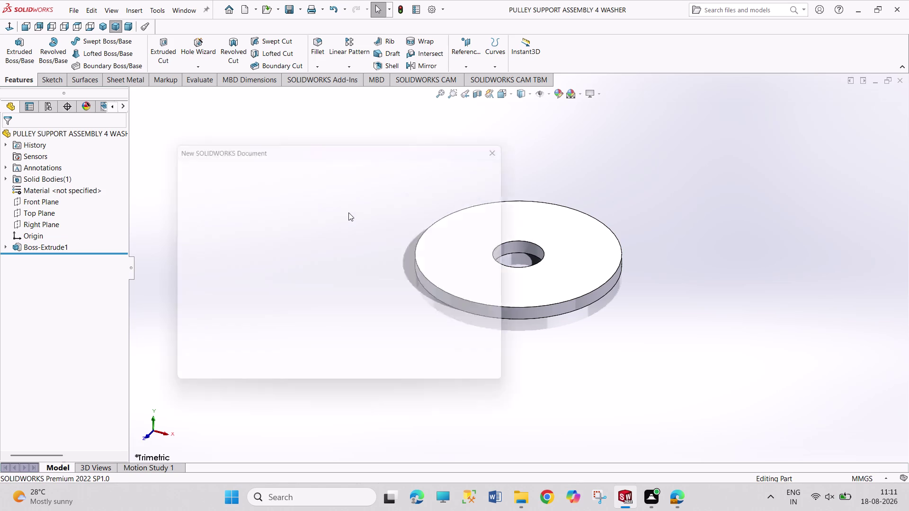
key(Return)
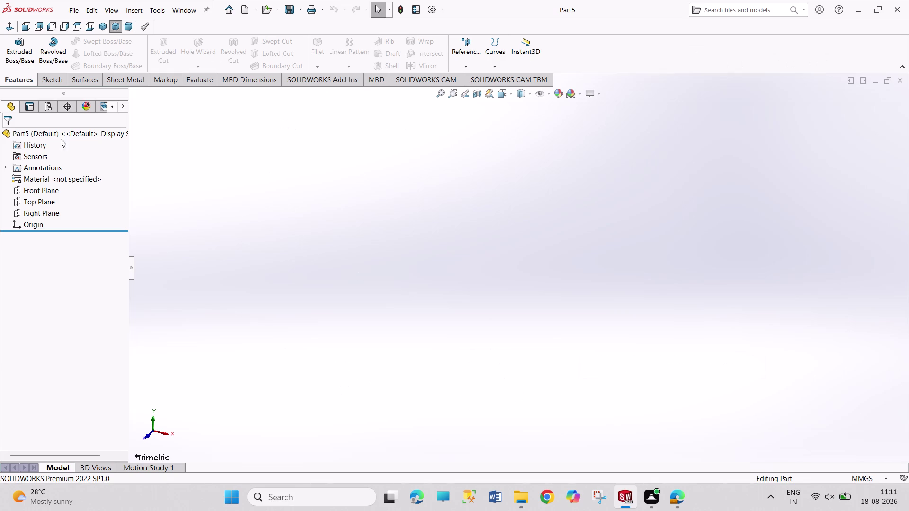
Sketch an origin-centred hexagon on the Top Plane.
click(32, 201)
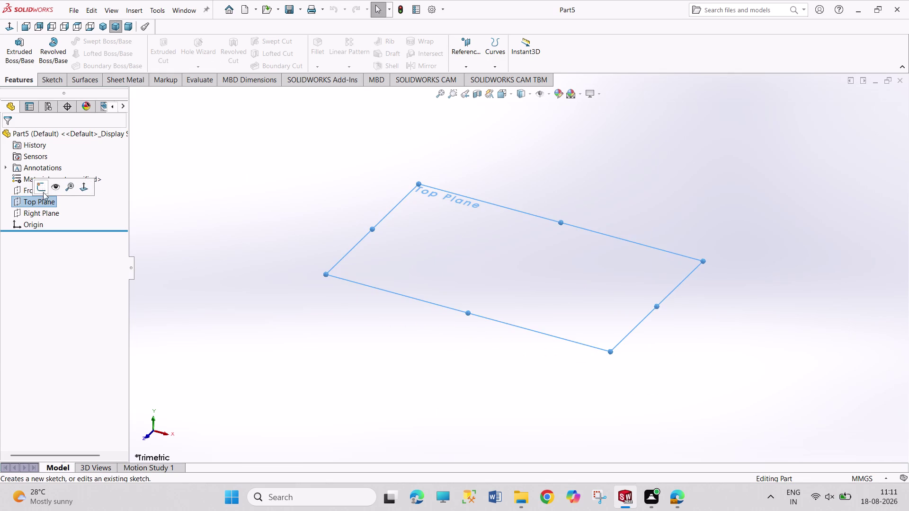
click(41, 182)
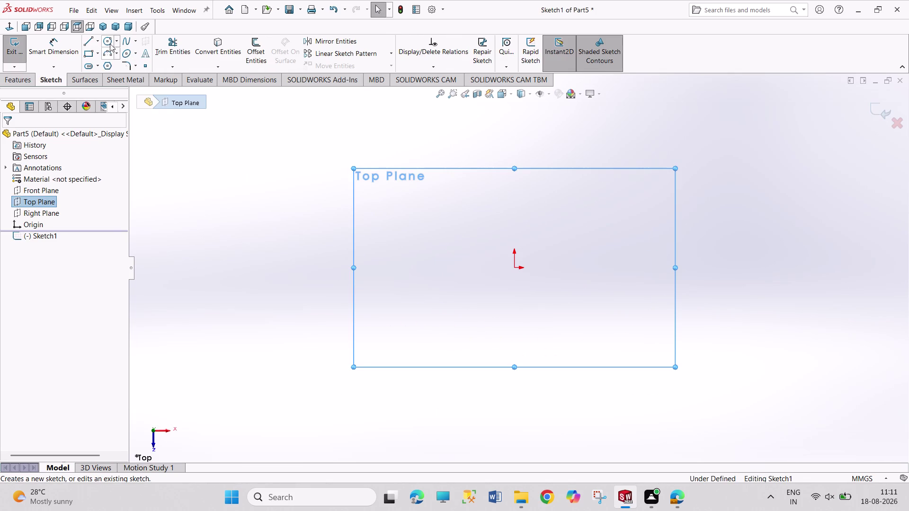
click(109, 69)
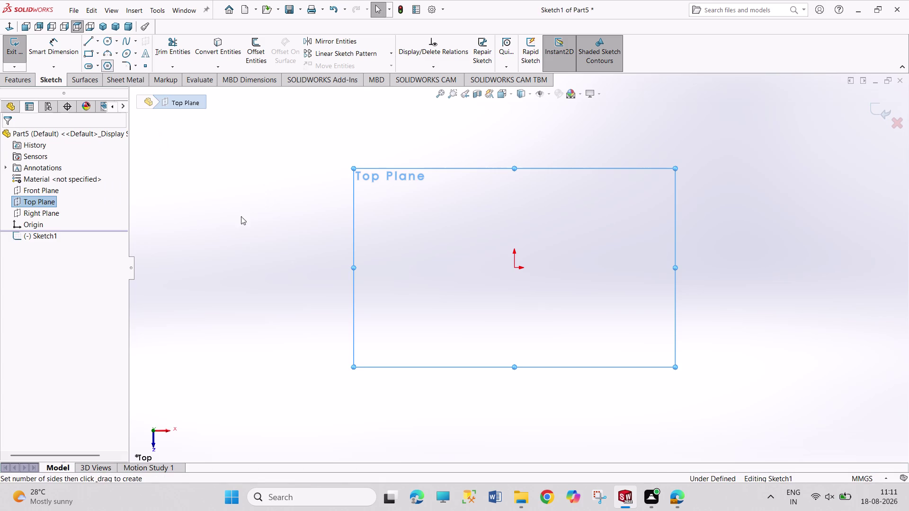
click(513, 268)
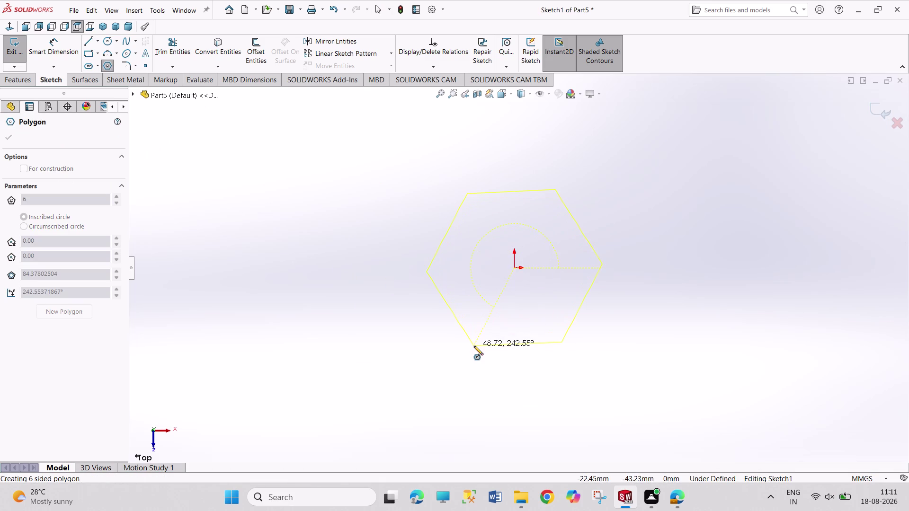
drag(470, 344, 479, 355)
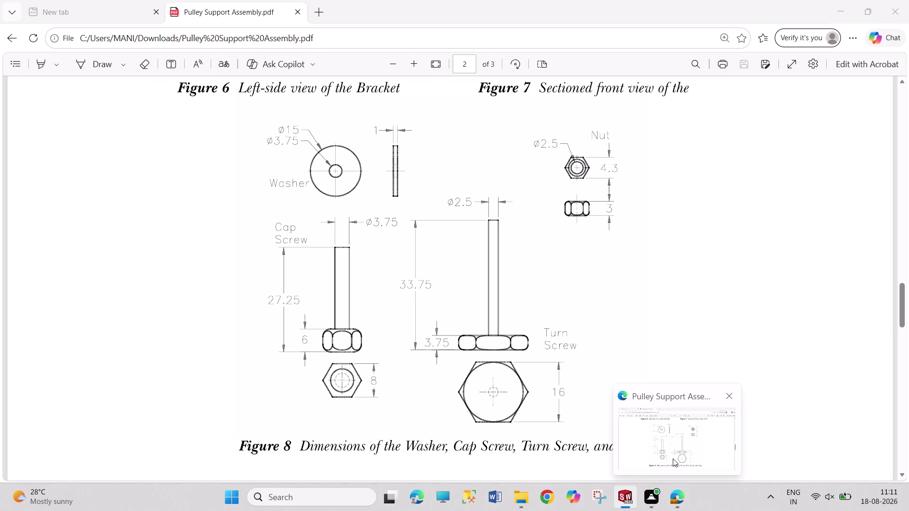
right_drag(624, 378, 613, 339)
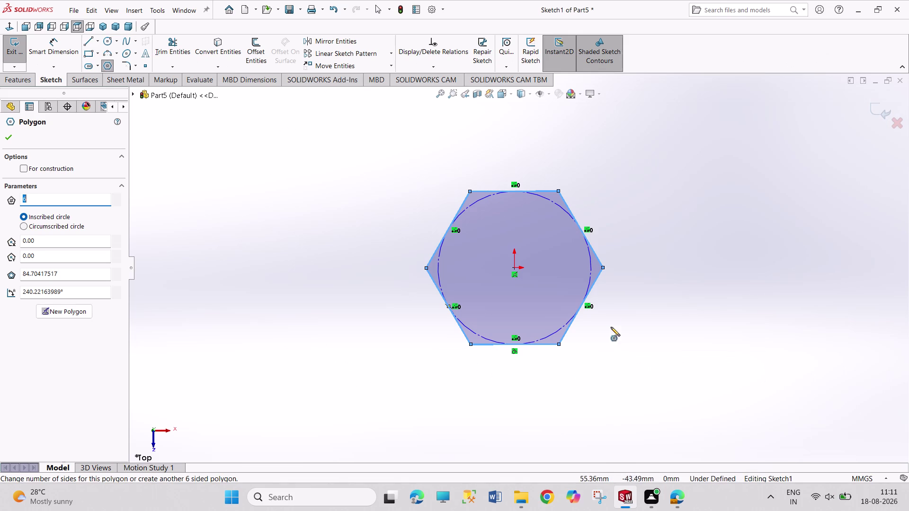
right_drag(613, 338, 611, 241)
click(641, 250)
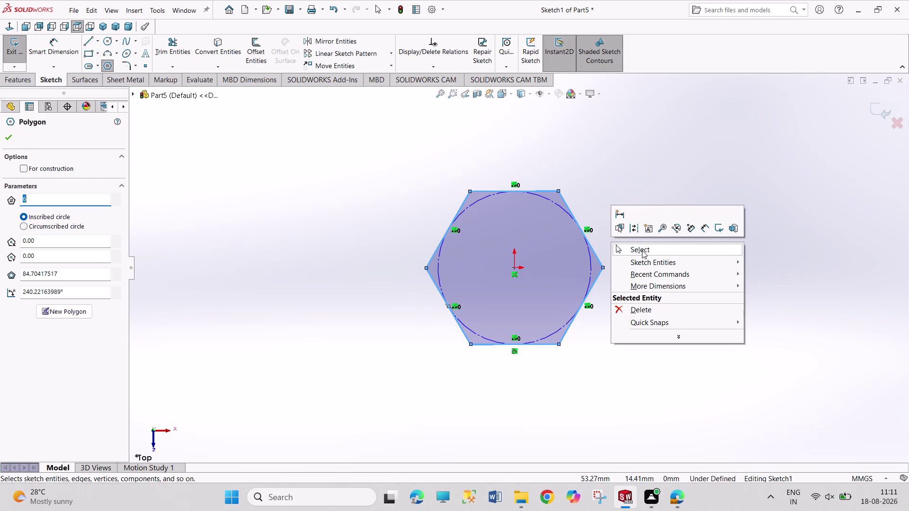
right_drag(672, 348, 630, 209)
Dimension the hexagon 8 mm across flats.
click(549, 347)
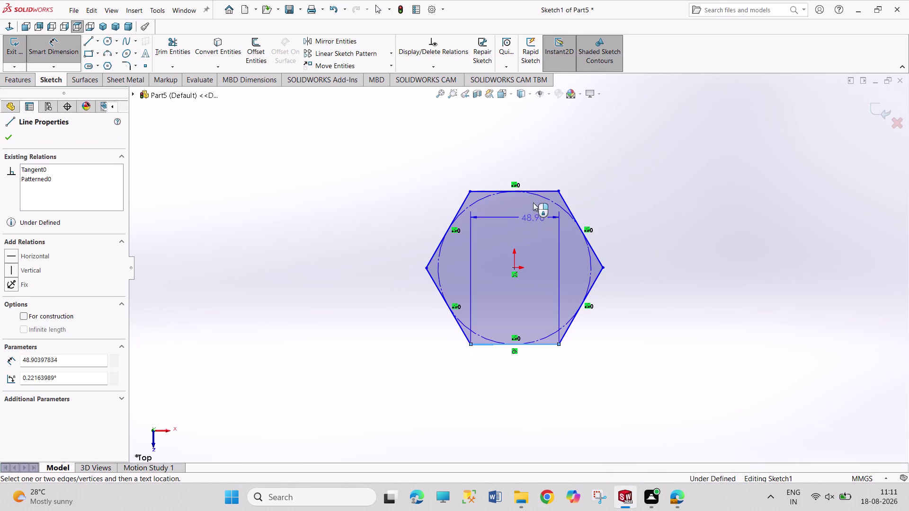
click(534, 191)
click(655, 222)
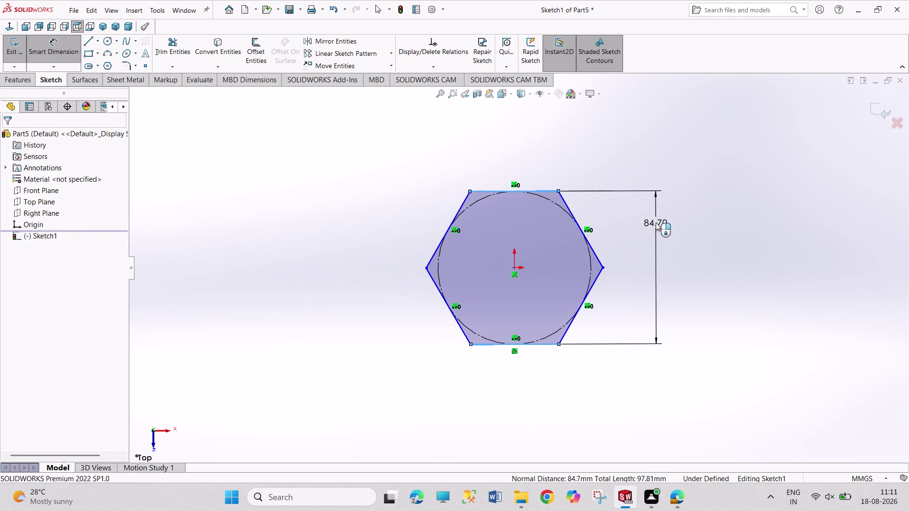
key(8)
key(Return)
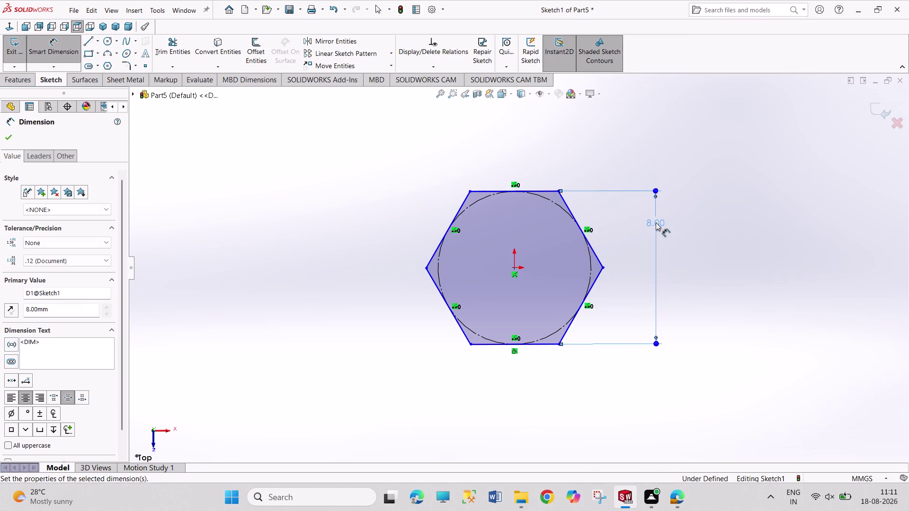
right_click(719, 255)
drag(746, 289, 734, 293)
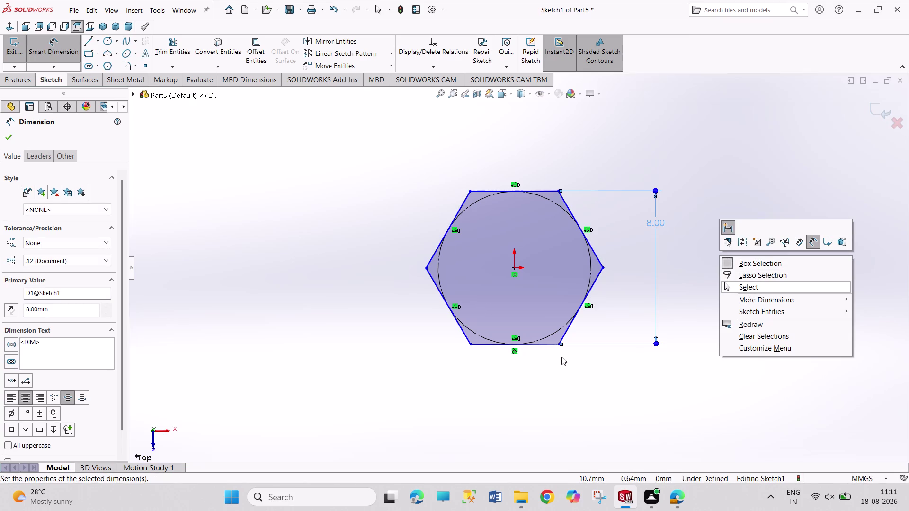
click(762, 286)
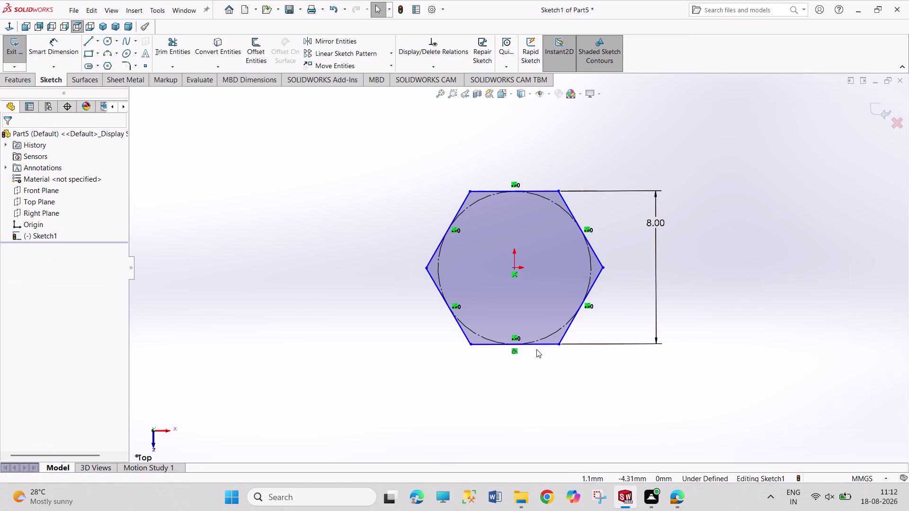
Make the hexagon's bottom edge horizontal and exit the sketch.
click(538, 347)
click(565, 302)
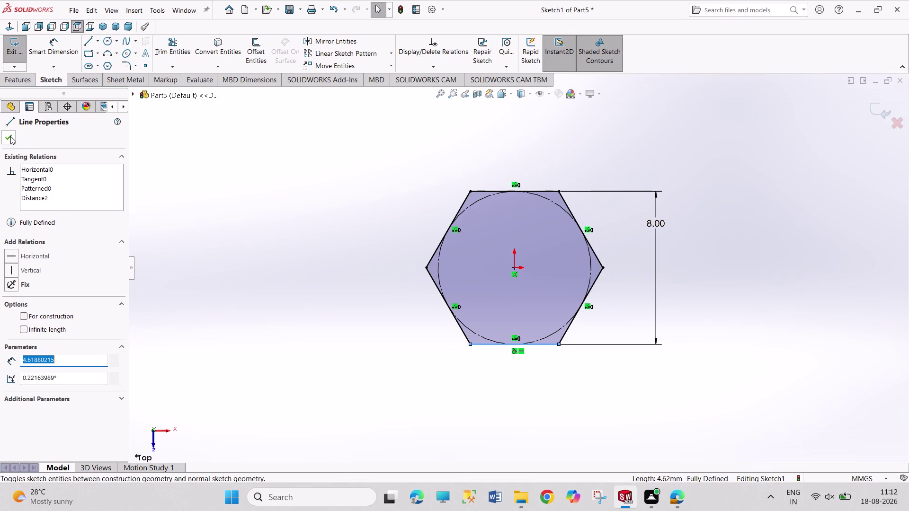
click(10, 136)
click(13, 52)
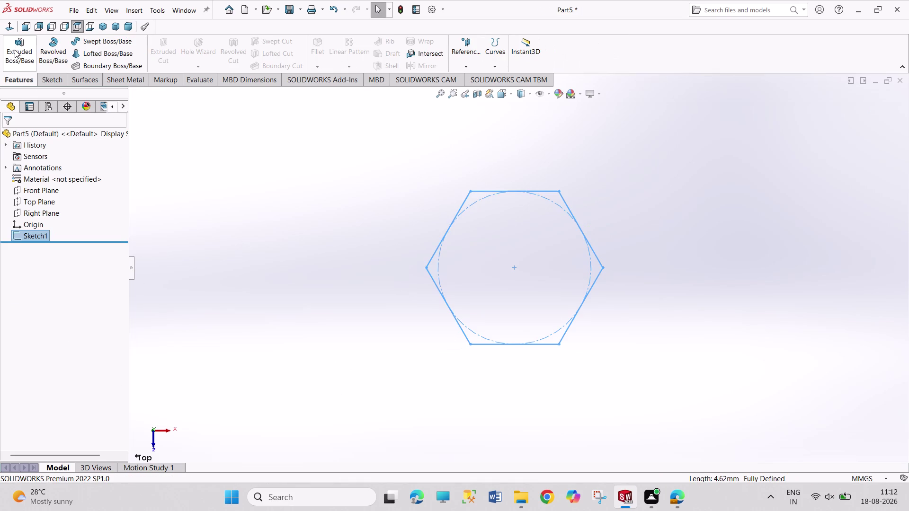
Extrude the hexagon 8 mm into a prism.
click(17, 49)
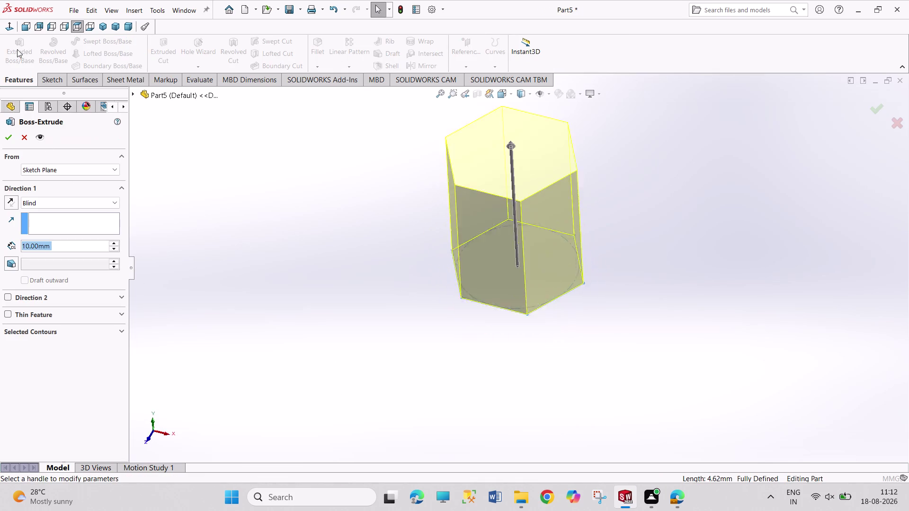
key(8)
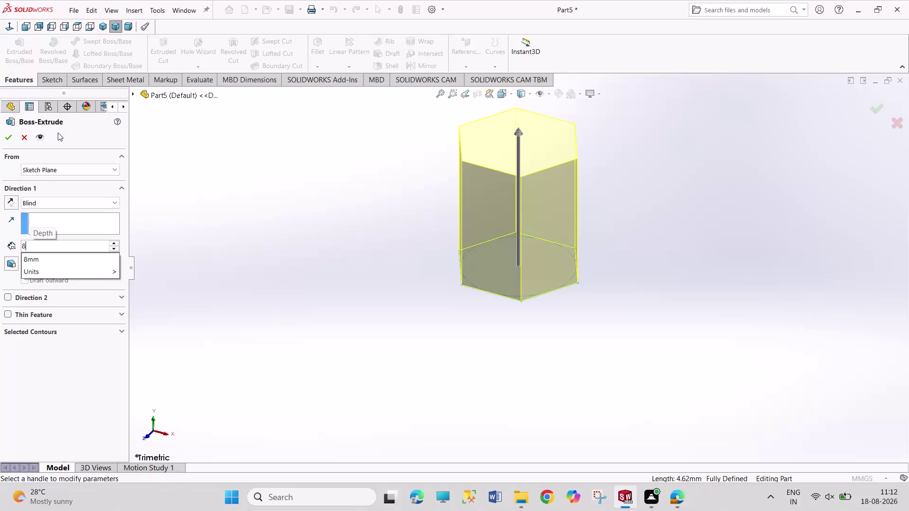
key(Return)
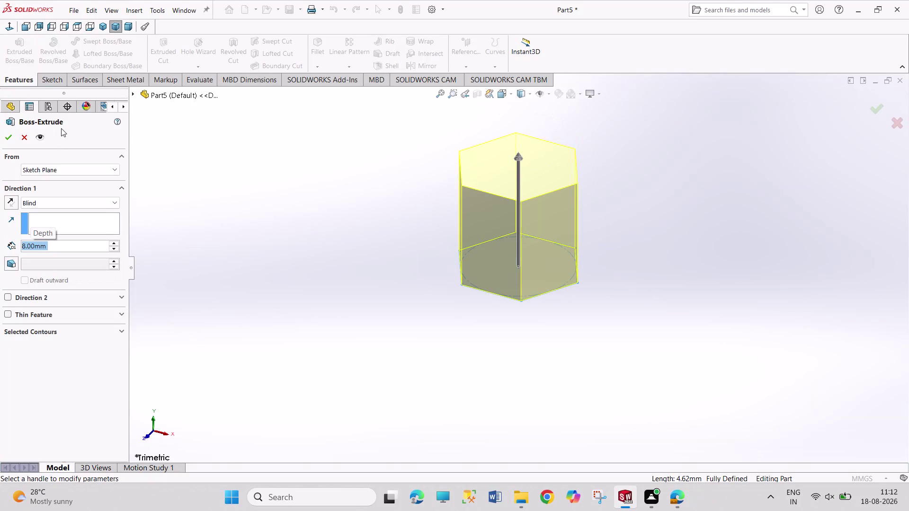
click(8, 138)
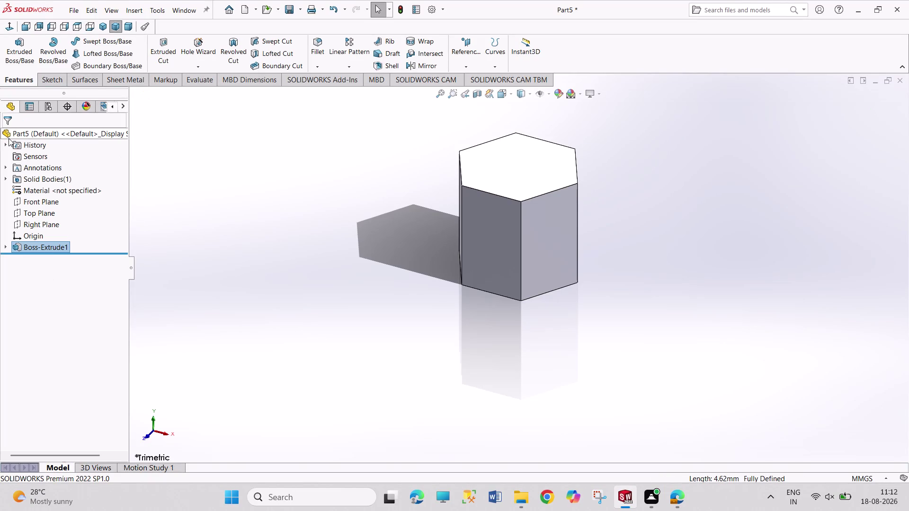
right_click(56, 246)
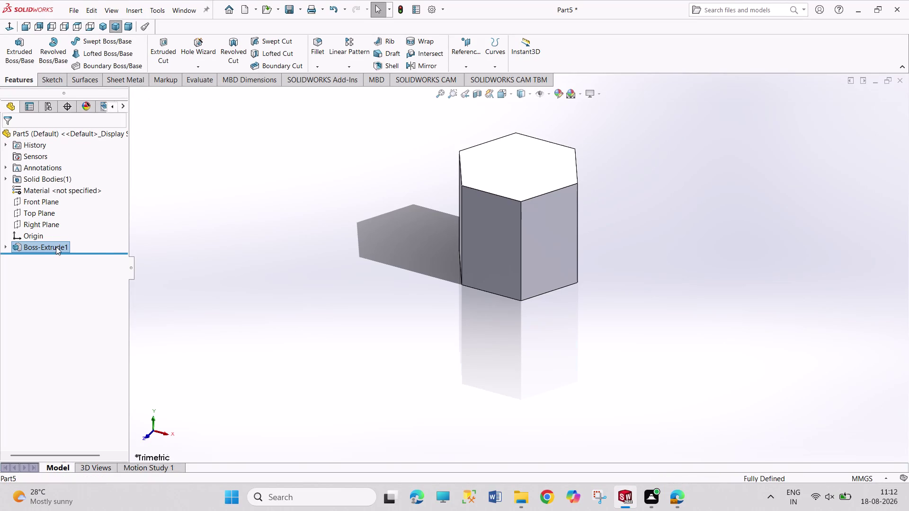
click(66, 218)
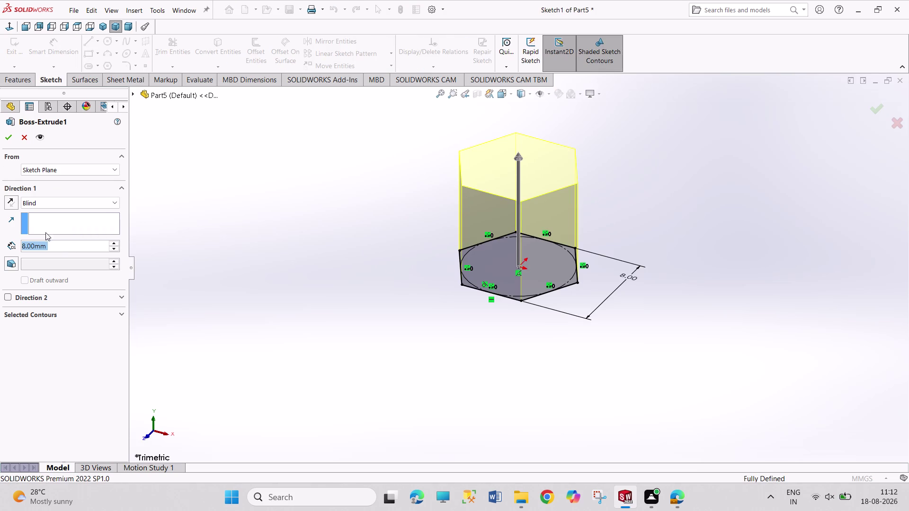
click(3, 133)
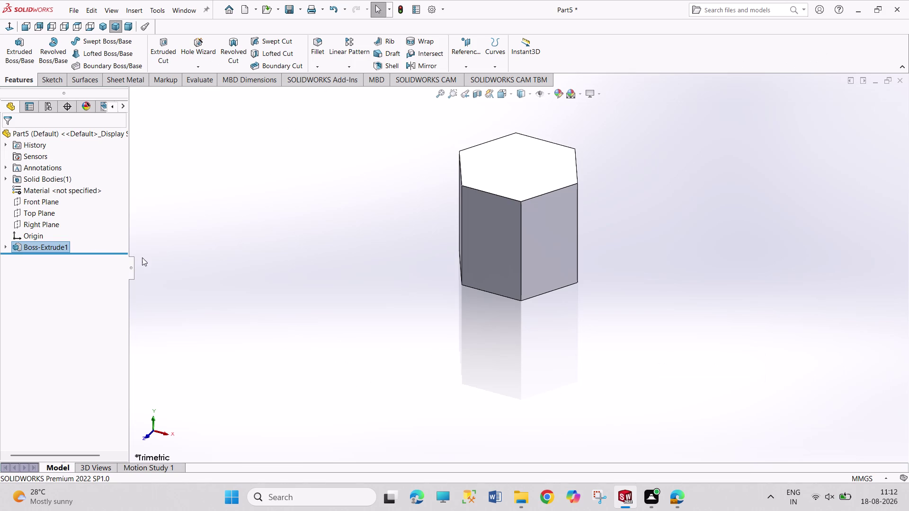
click(7, 249)
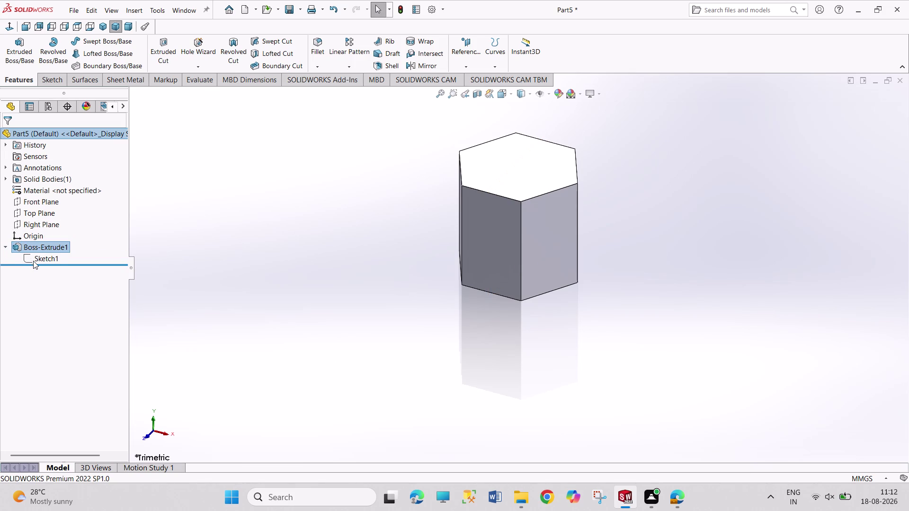
click(34, 261)
click(43, 234)
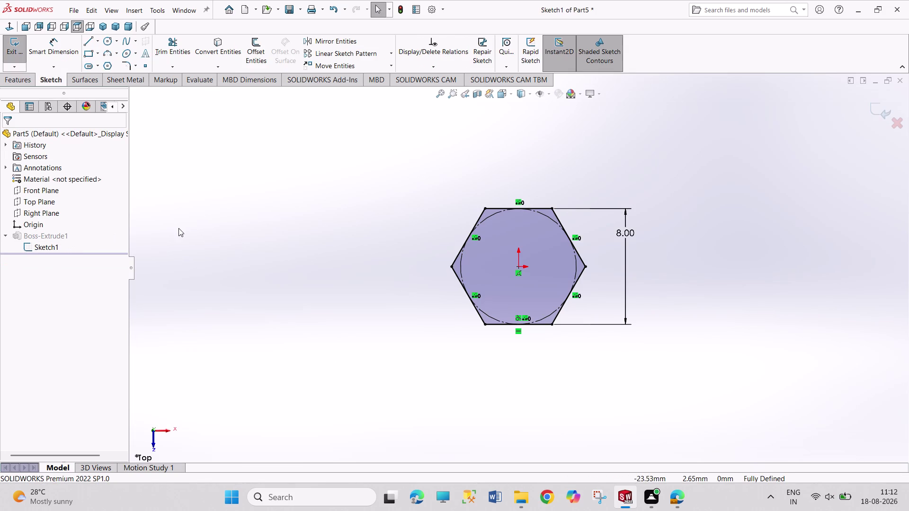
click(19, 48)
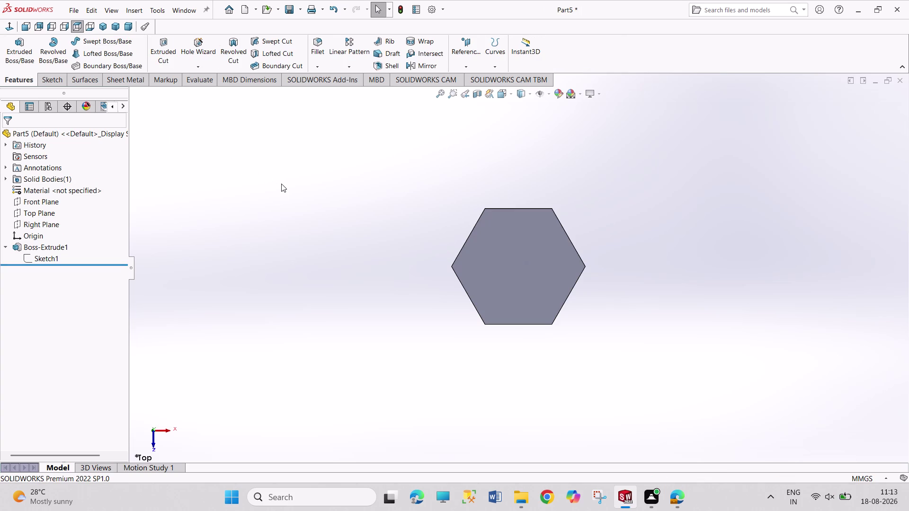
click(107, 25)
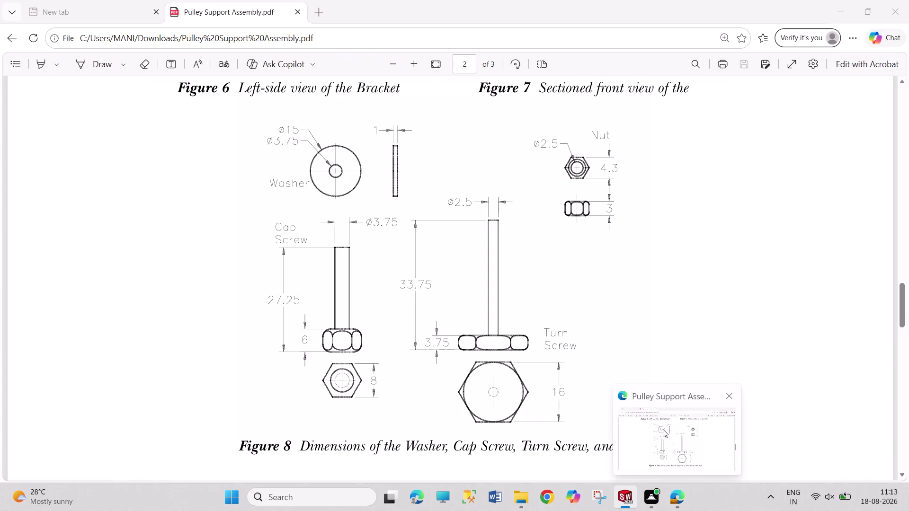
Scroll the Edge PDF from the page 2 nut dimensions back up to the Figure 2 exploded view.
click(662, 430)
scroll(up, 3)
scroll(up, 3)
scroll(up, 3)
scroll(up, 3)
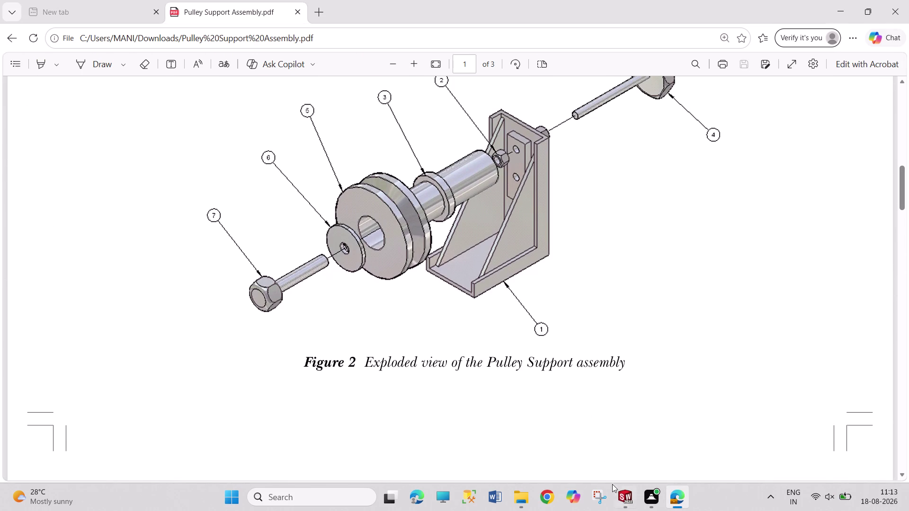
click(619, 499)
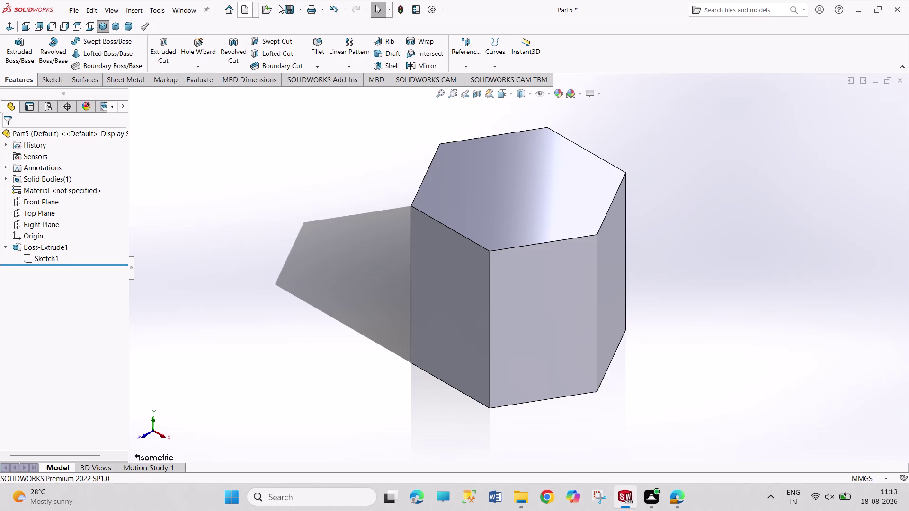
Undo Boss-Extrude1, then try an 18 mm extrusion of Sketch1 and cancel it.
click(339, 3)
click(334, 8)
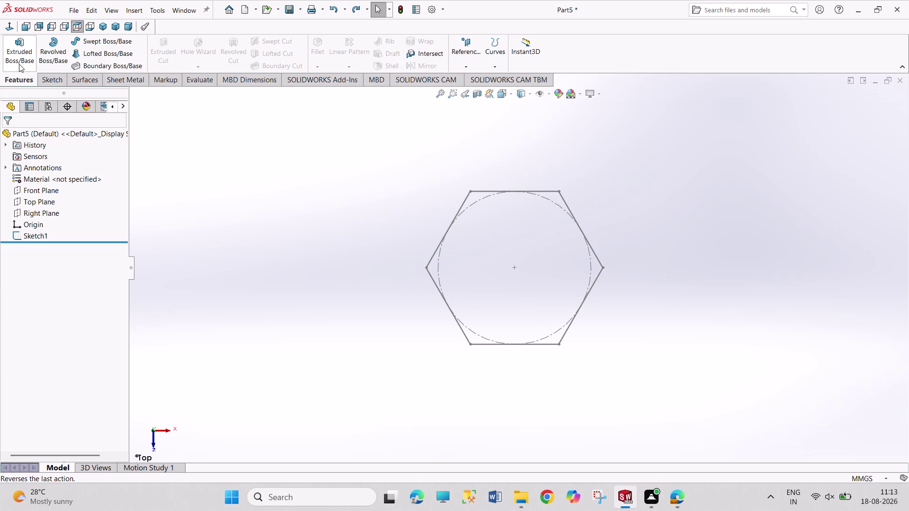
click(19, 64)
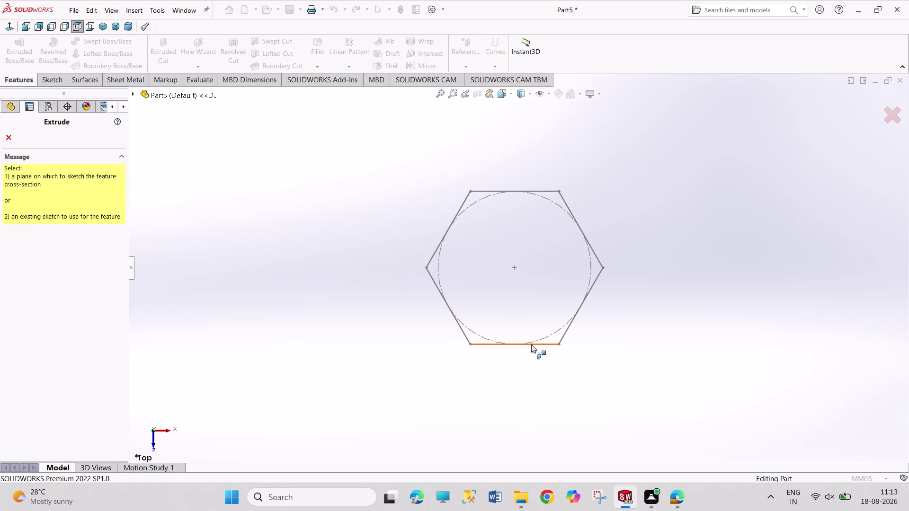
click(531, 344)
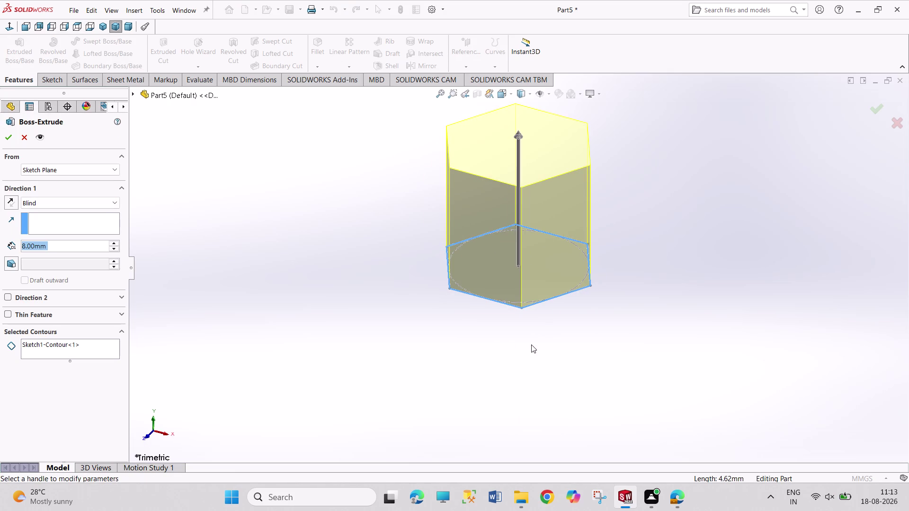
click(117, 248)
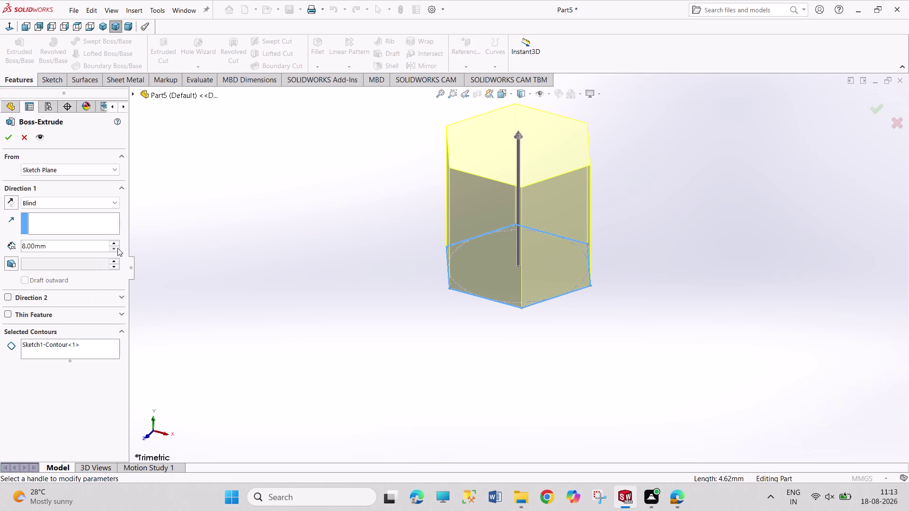
click(117, 248)
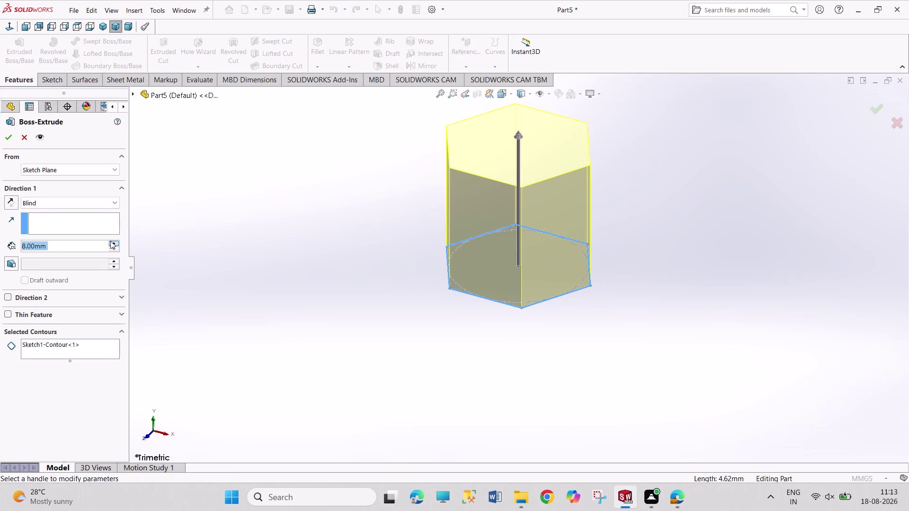
click(114, 244)
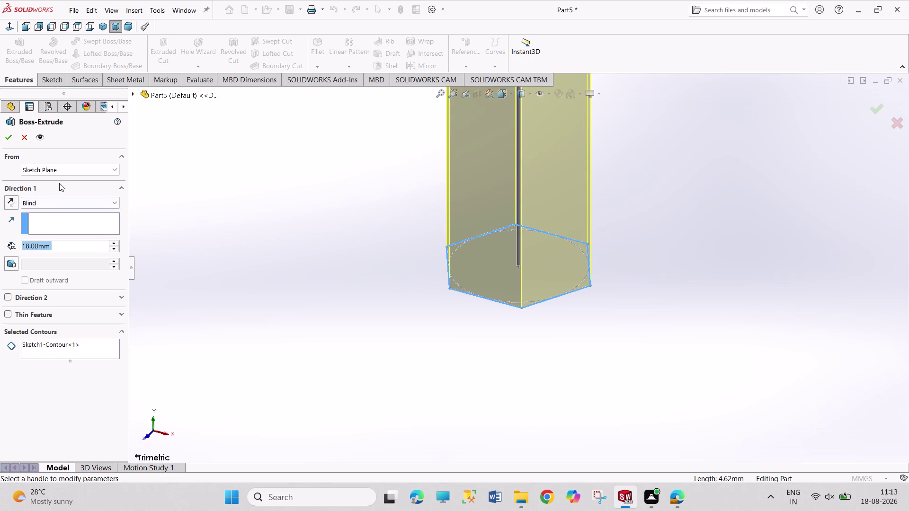
click(22, 140)
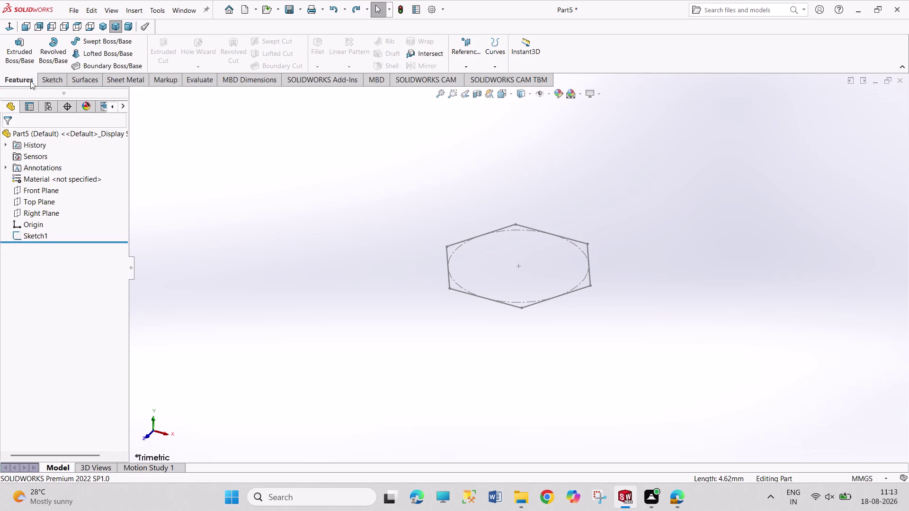
Extrude the hexagon Sketch1 to 8.00 mm as Boss-Extrude2.
click(29, 72)
click(29, 64)
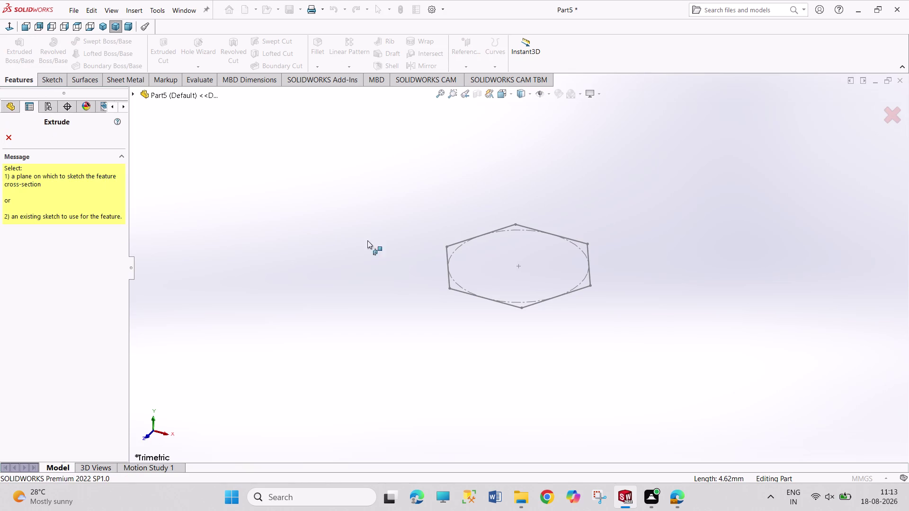
click(487, 299)
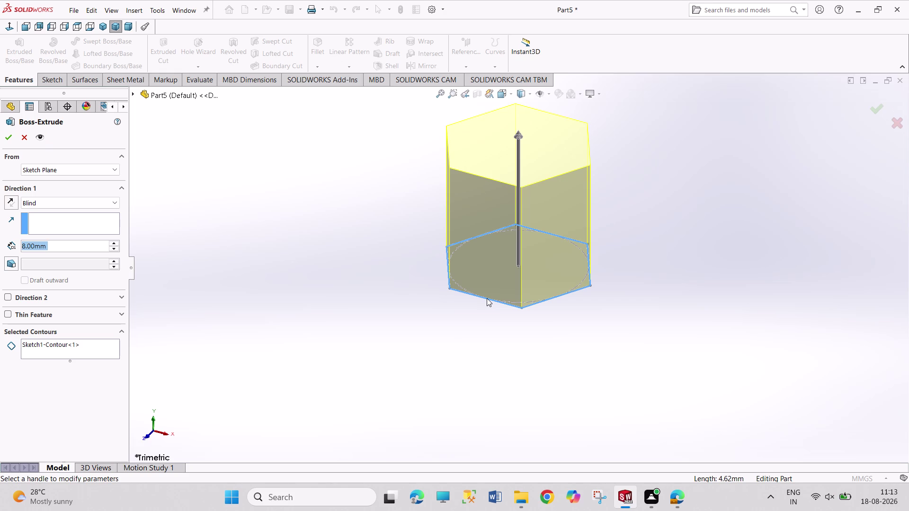
click(17, 136)
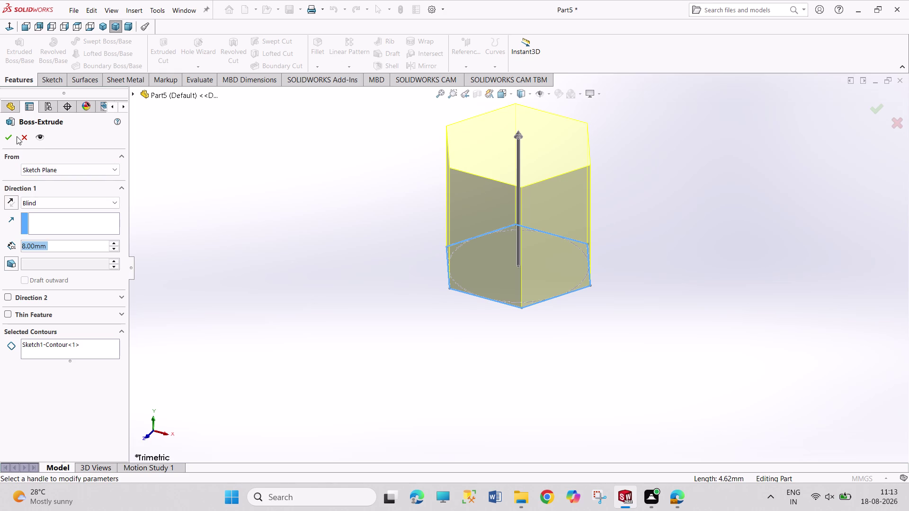
click(14, 136)
drag(231, 177, 235, 181)
click(522, 146)
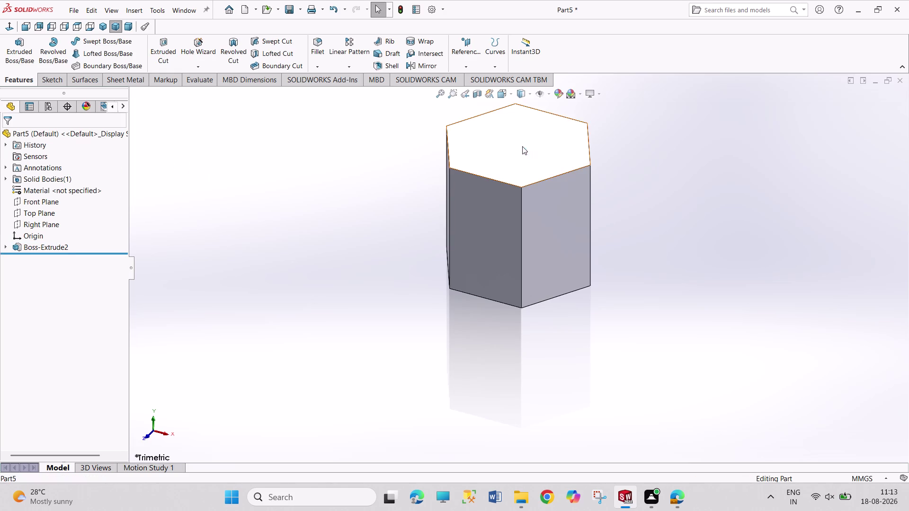
Sketch a circle centred on the origin on the prism's top face.
click(566, 116)
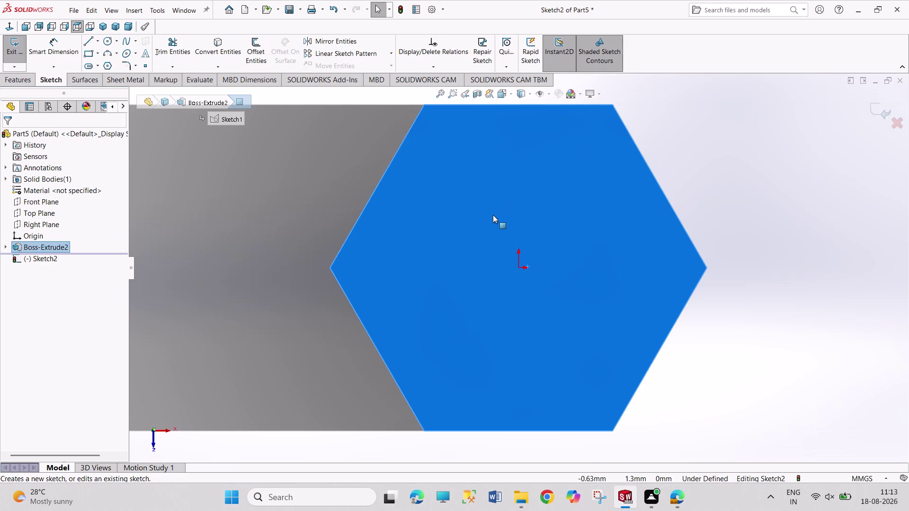
scroll(up, 3)
click(106, 41)
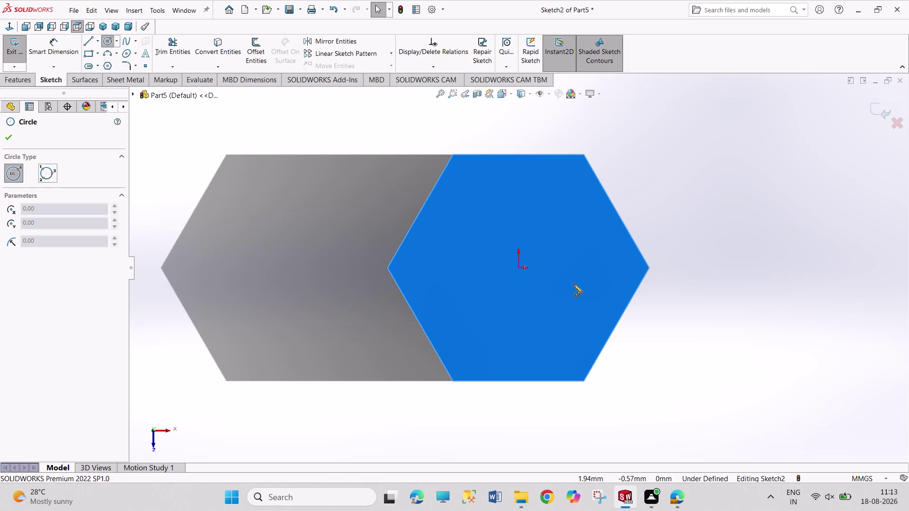
click(518, 269)
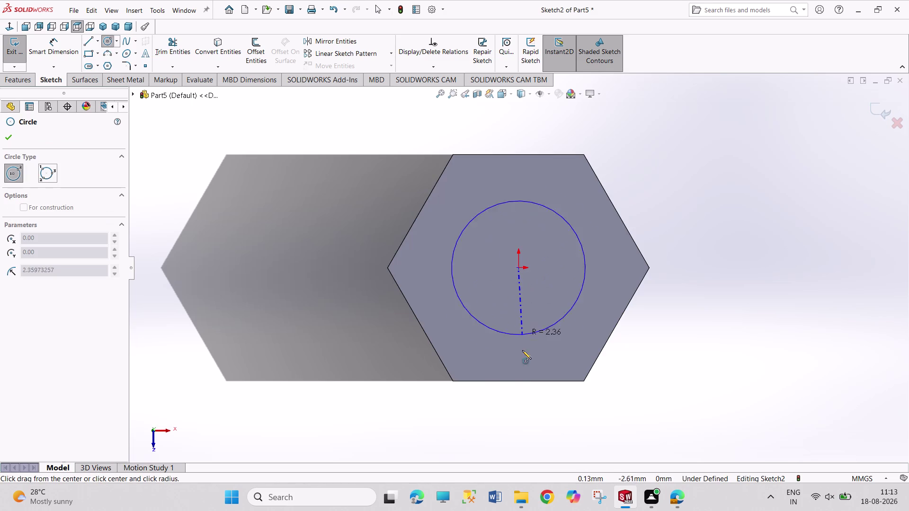
click(528, 380)
right_click(667, 376)
click(674, 379)
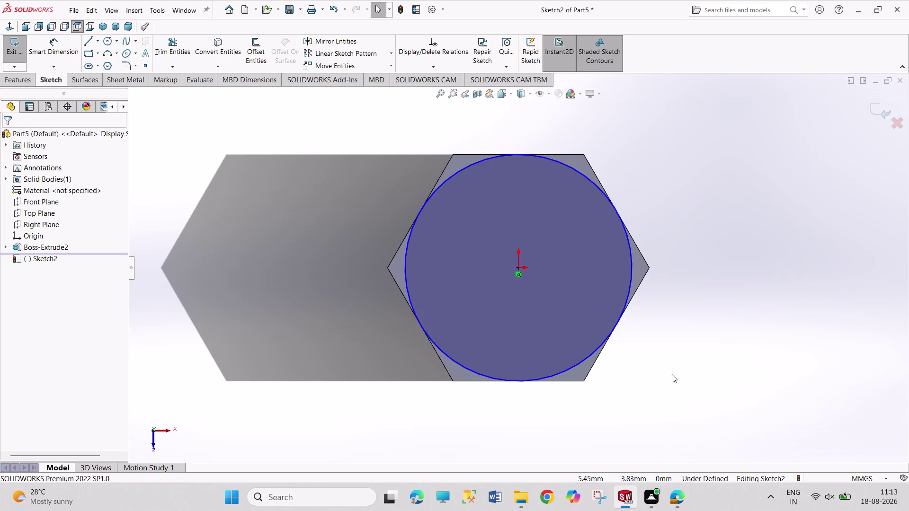
Set the circle radius to 4.00, make it tangent to a hexagon edge, and exit the sketch.
click(578, 360)
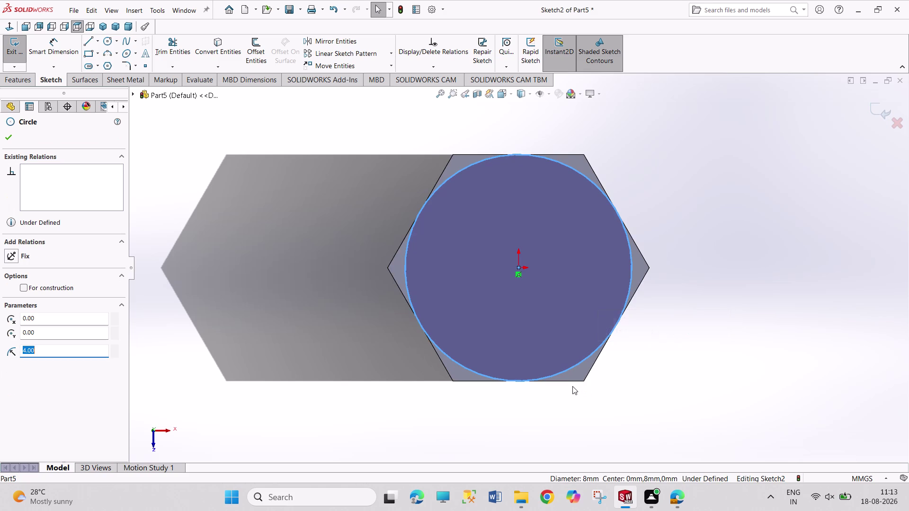
click(574, 382)
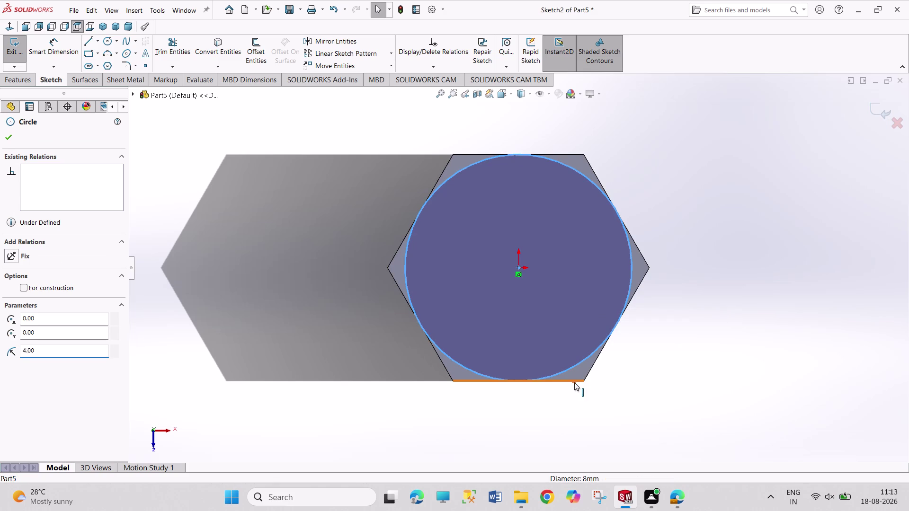
click(599, 339)
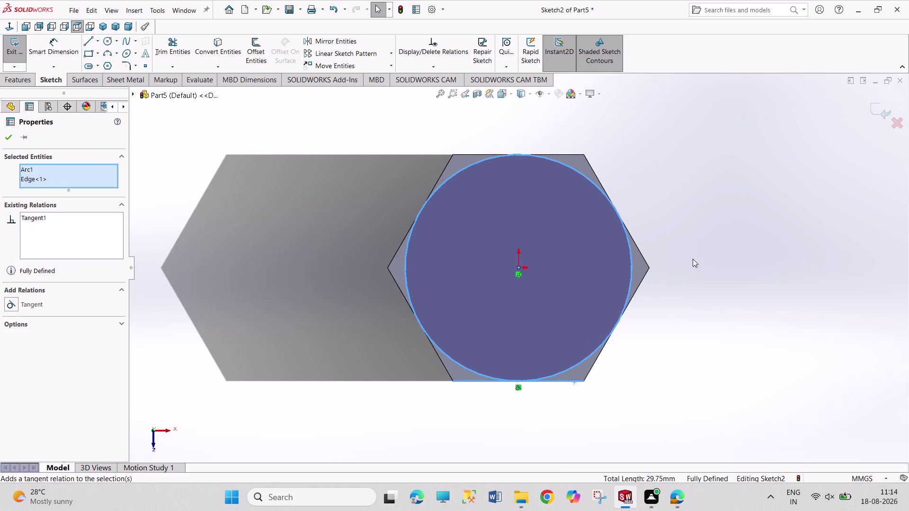
click(693, 259)
click(19, 53)
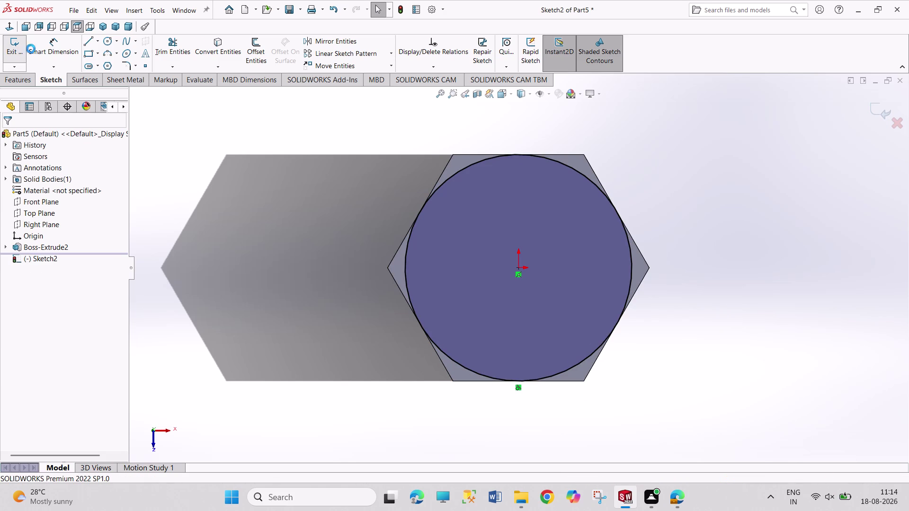
click(9, 52)
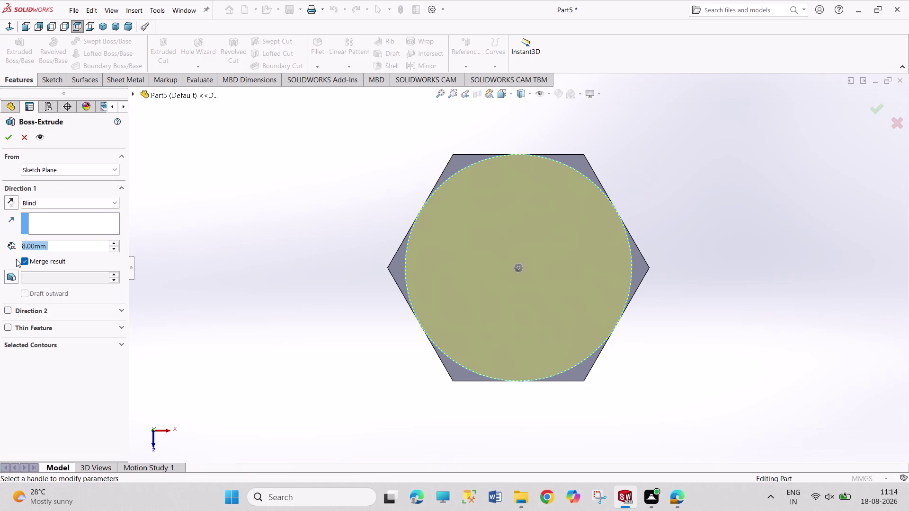
Replace the boss with an Extruded Cut on Sketch2, flipping the side, with 45° draft and 8 mm depth.
click(13, 277)
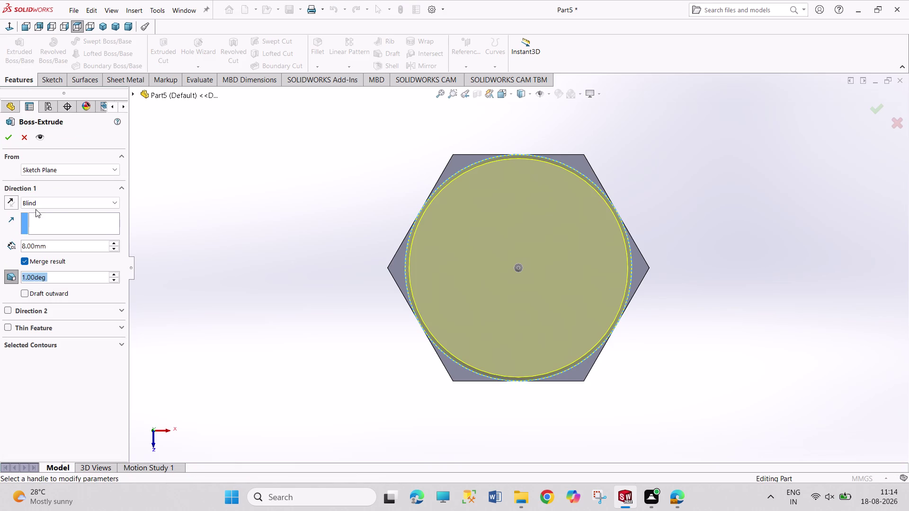
click(25, 138)
click(151, 50)
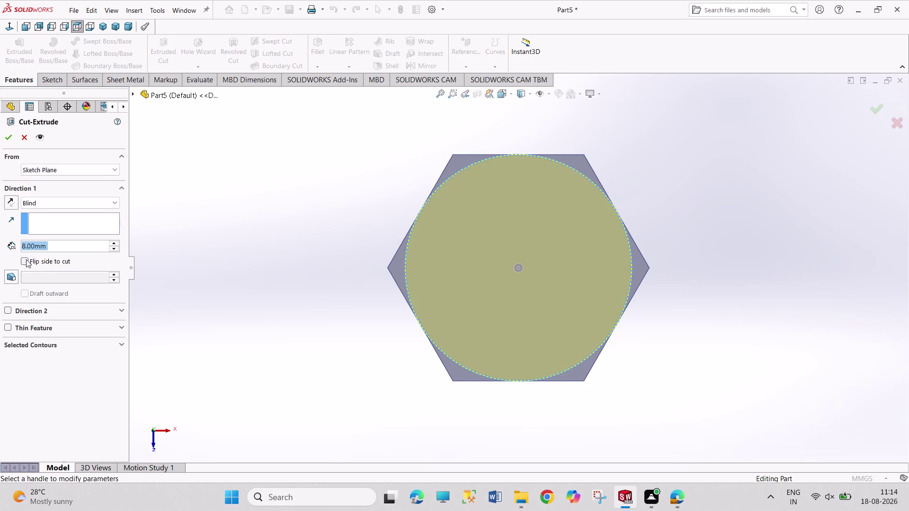
click(26, 263)
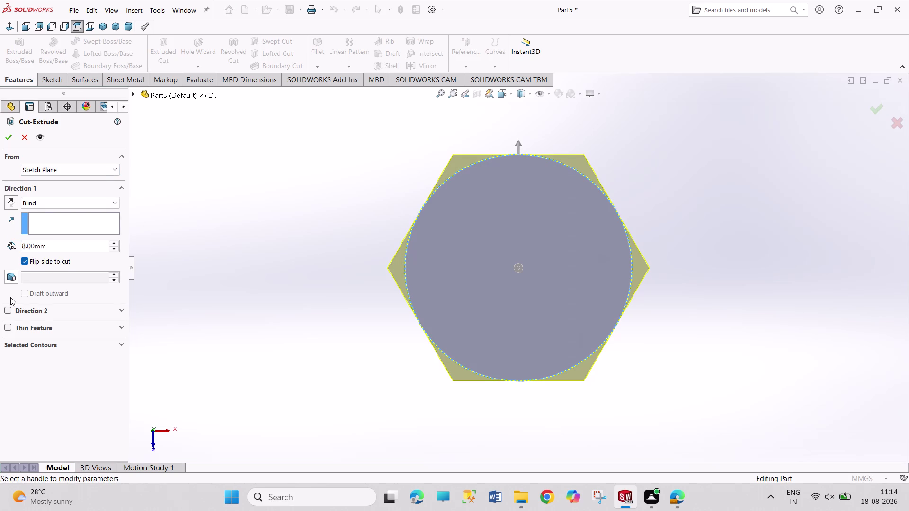
click(13, 283)
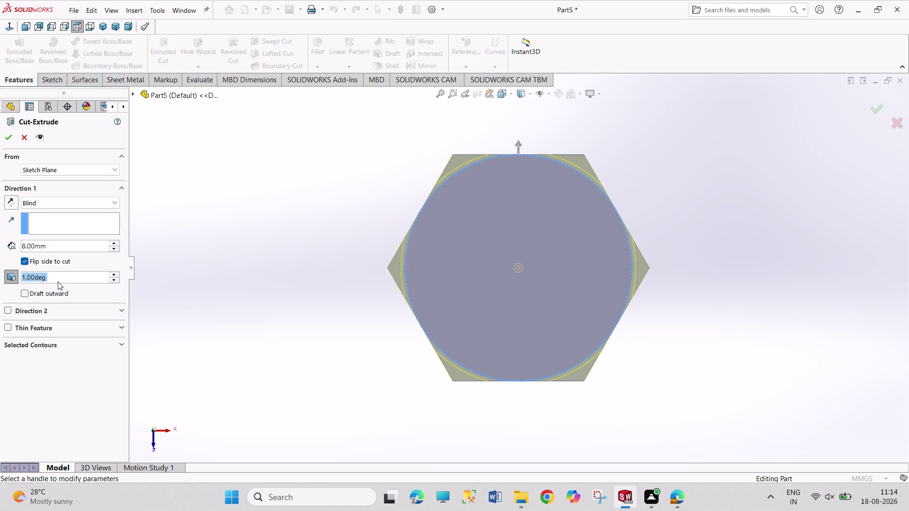
text(45)
key(Return)
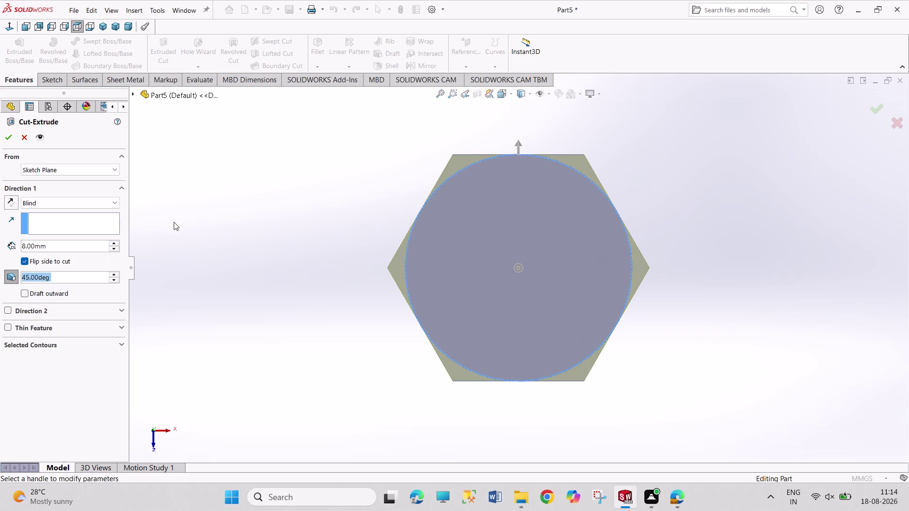
click(10, 142)
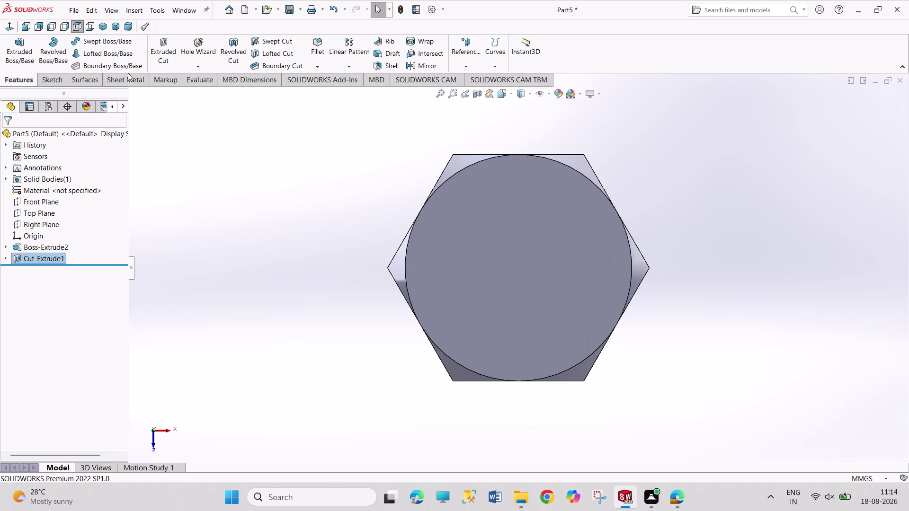
click(100, 27)
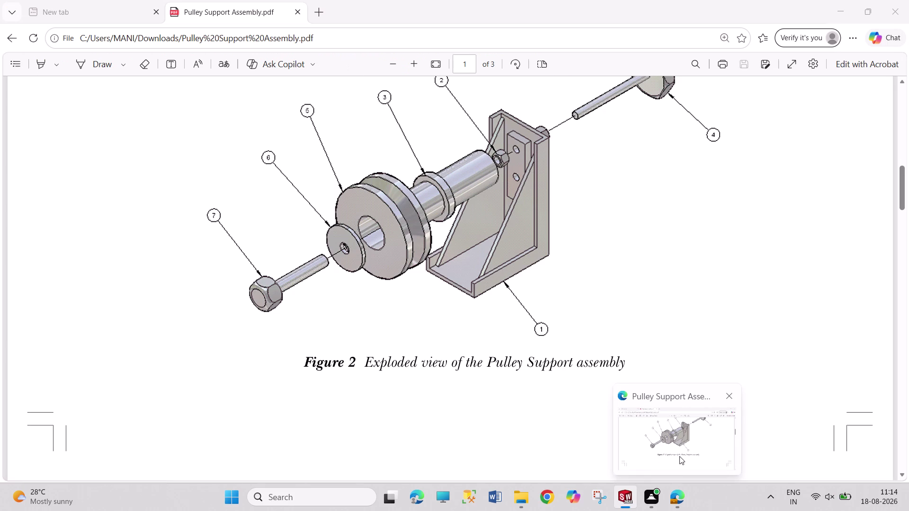
Scroll the reference PDF down to the page 2 washer, nut, cap screw and turn screw dimensions.
click(679, 456)
scroll(down, 3)
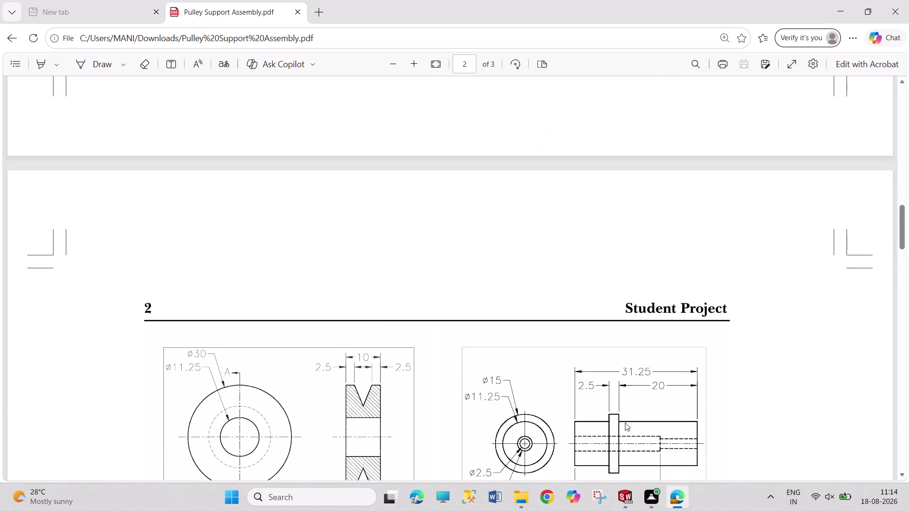
scroll(down, 3)
scroll(down, 3)
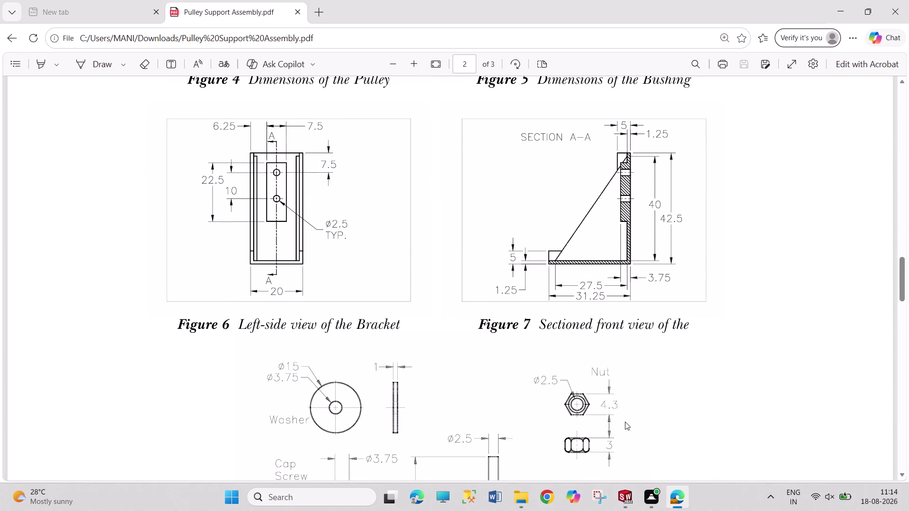
scroll(down, 3)
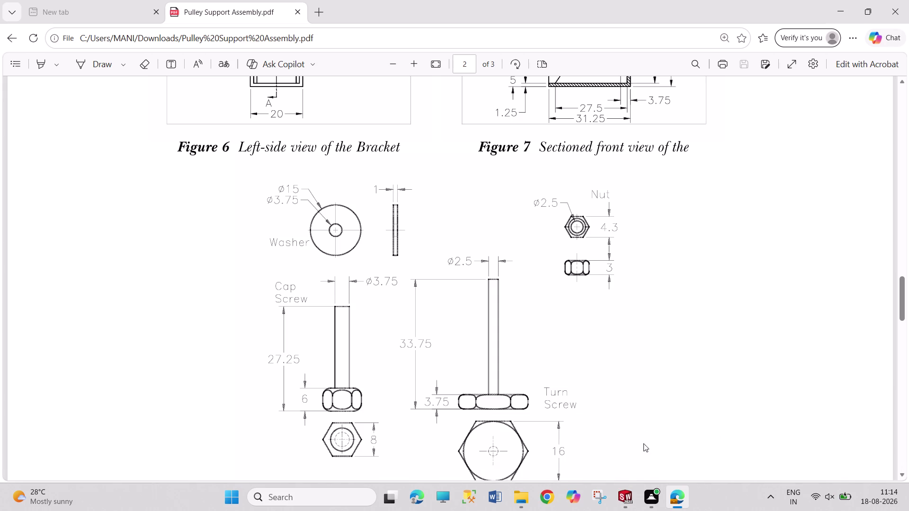
click(629, 492)
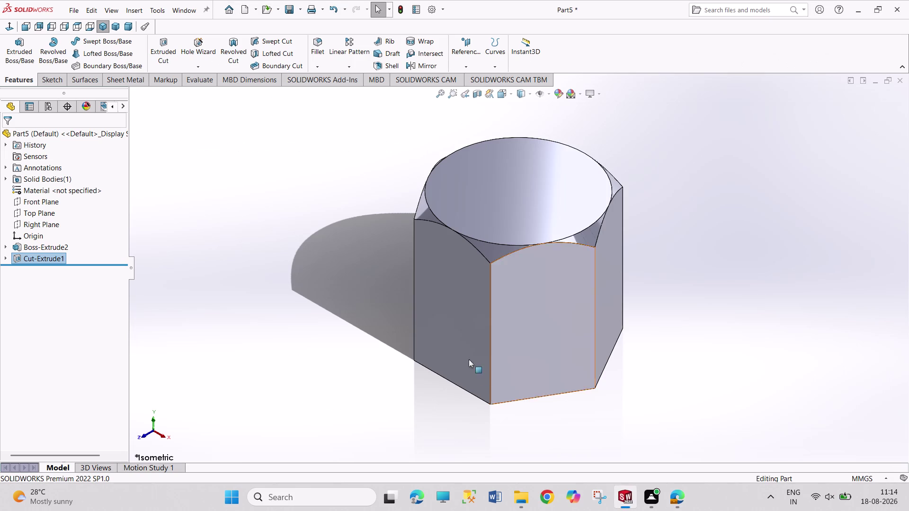
Change the Boss-Extrude2 head depth to 6 mm.
click(38, 247)
click(51, 219)
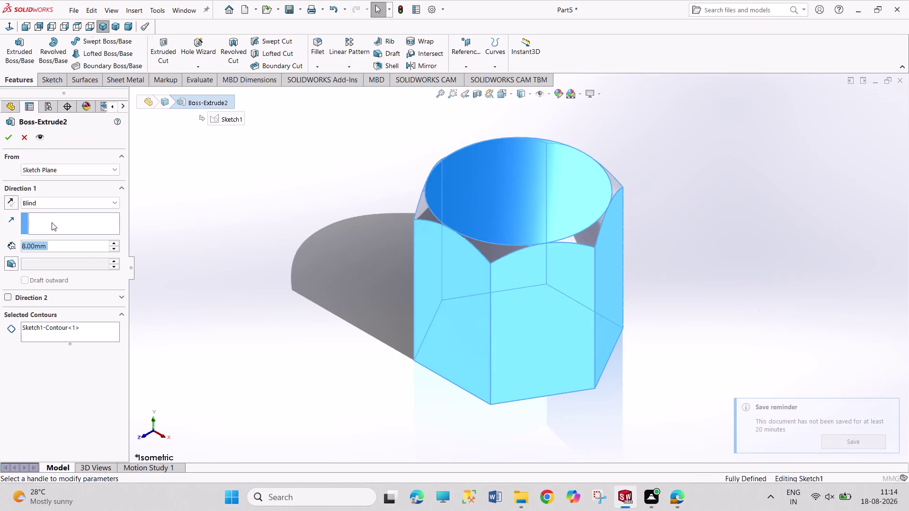
key(6)
key(Return)
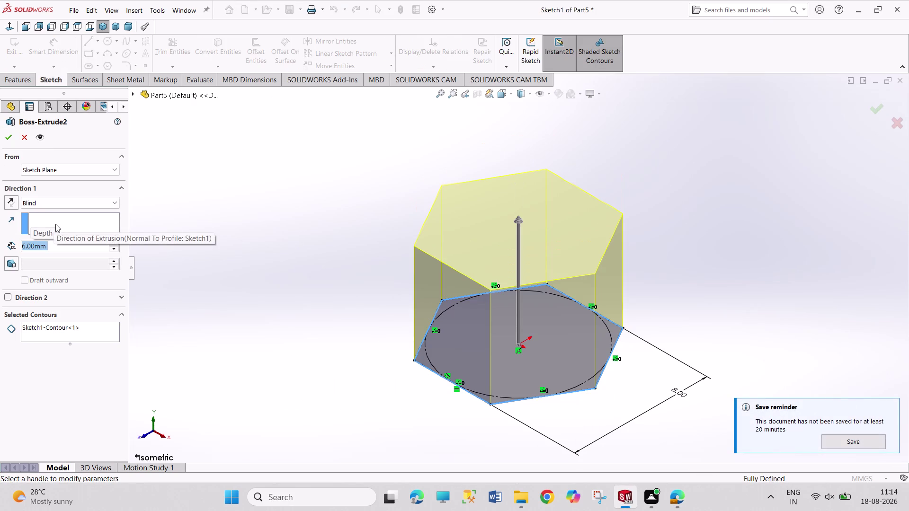
click(11, 136)
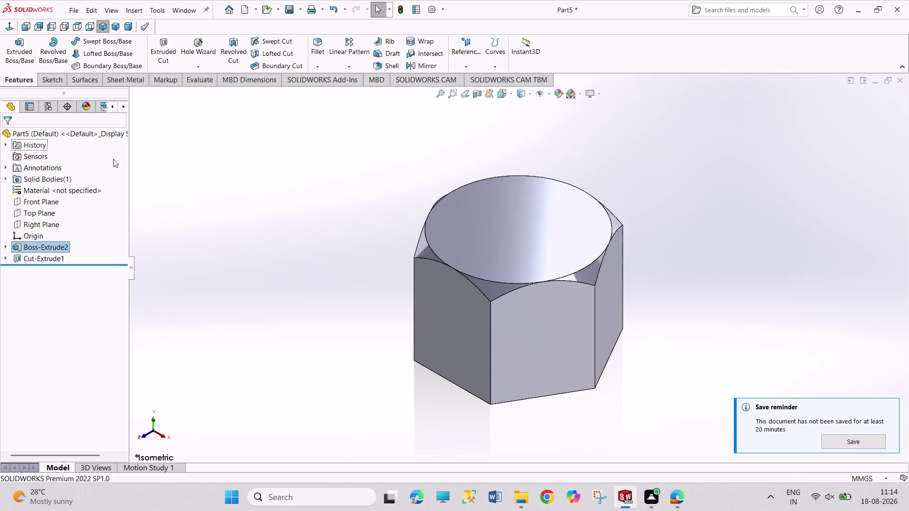
Sketch a circle centred on the origin on the head's bottom face.
scroll(up, 3)
middle_drag(591, 407, 531, 219)
click(516, 324)
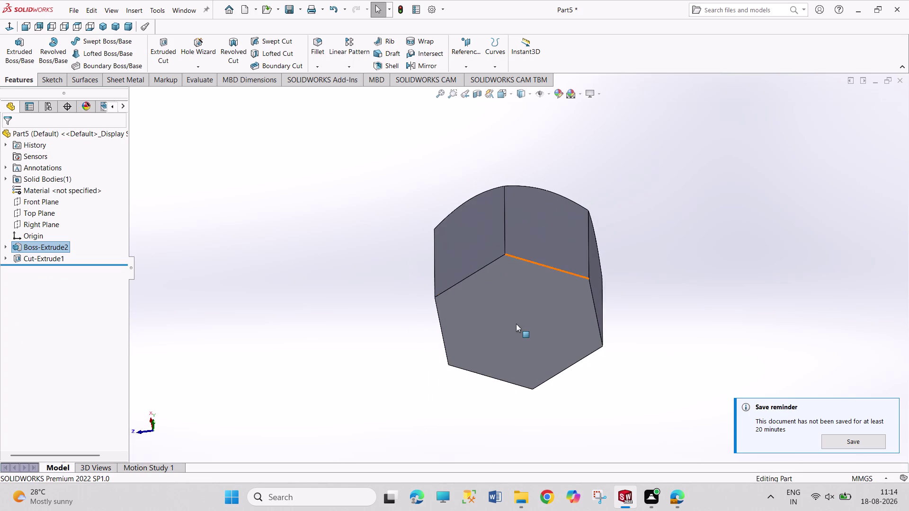
click(557, 296)
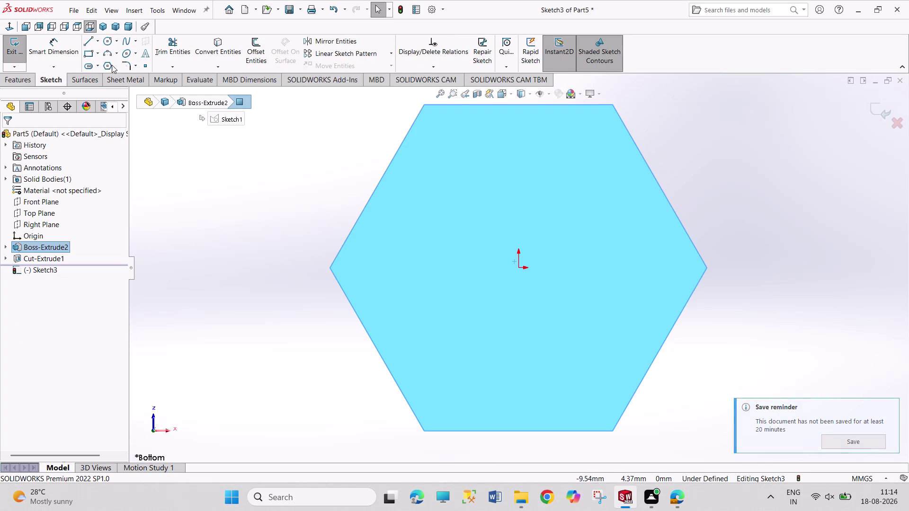
click(110, 43)
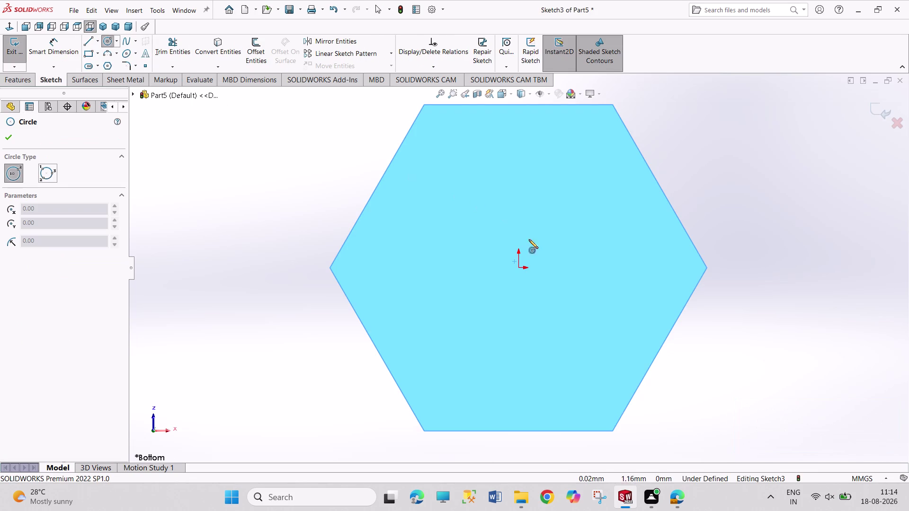
click(519, 269)
drag(539, 336, 555, 342)
Dimension the circle to 3.75 mm diameter and exit the sketch.
right_drag(739, 407, 737, 404)
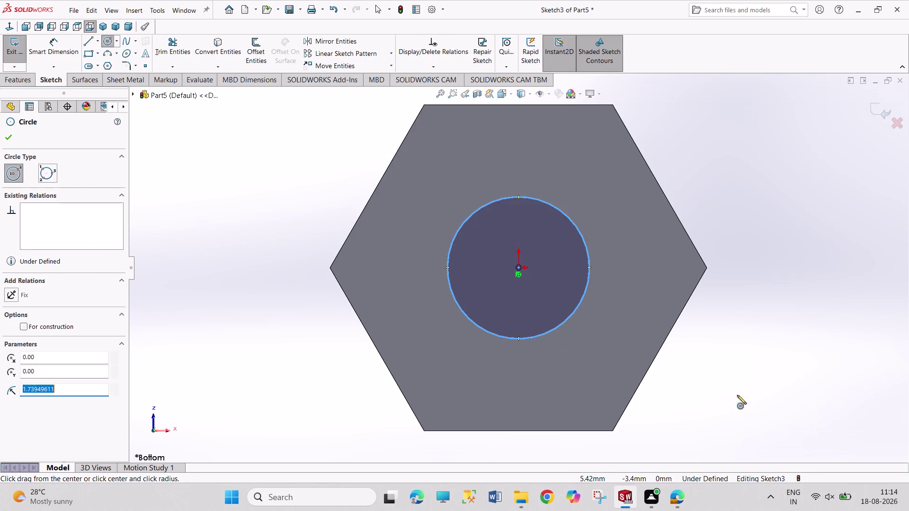
right_drag(738, 404, 720, 272)
click(584, 237)
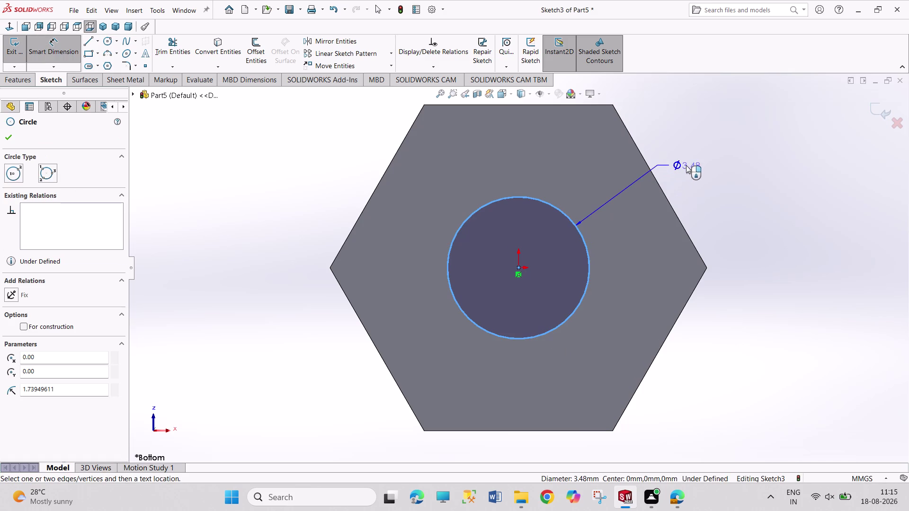
click(688, 164)
text(3.75)
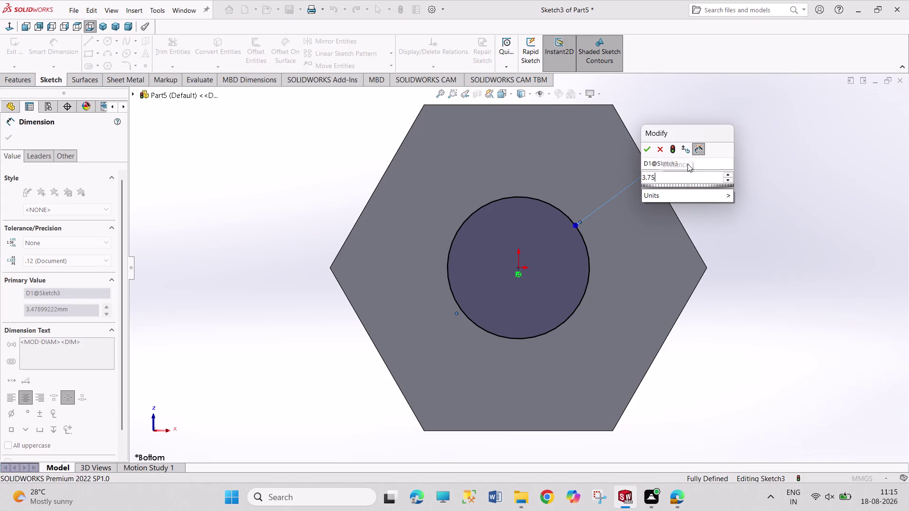
key(Return)
right_click(735, 180)
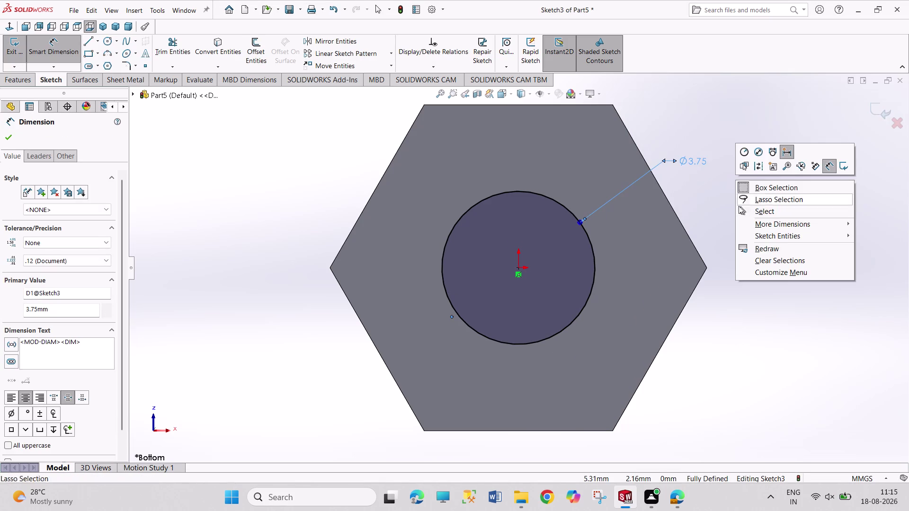
click(741, 211)
click(11, 53)
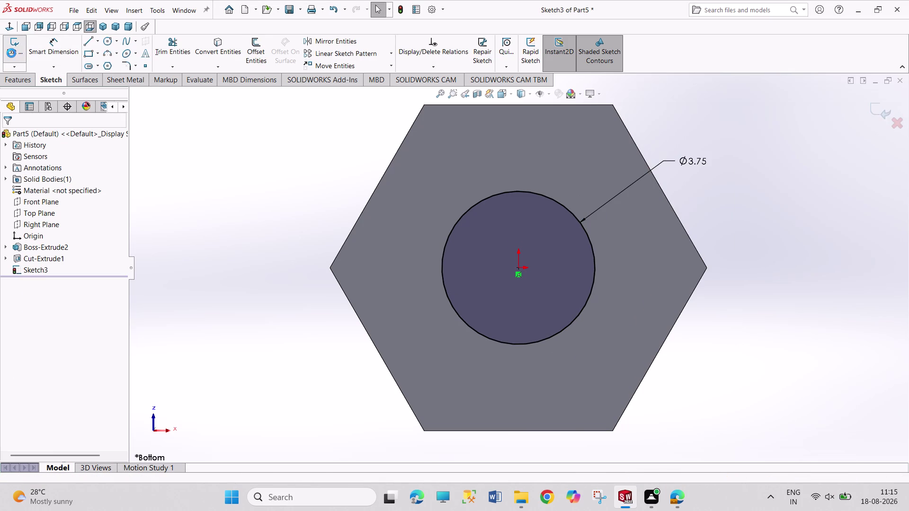
click(20, 46)
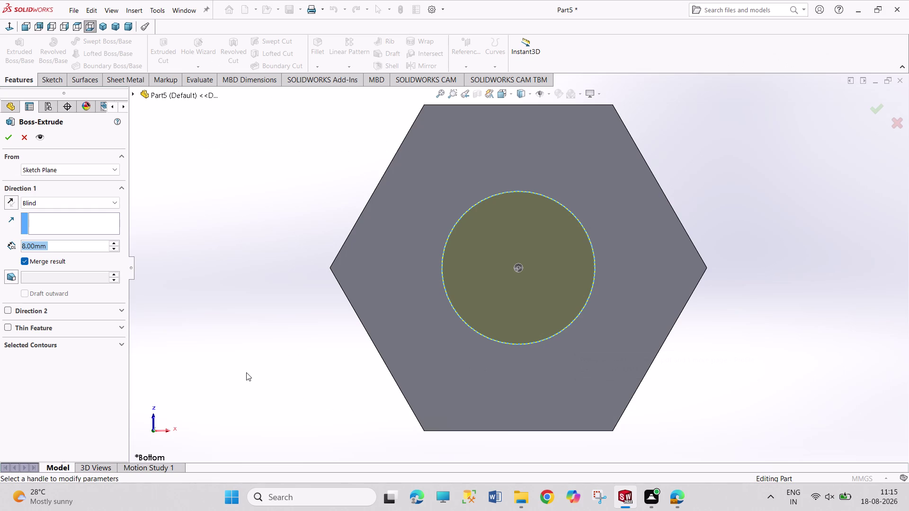
Extrude the 3.75 mm circle to a blind depth of 27.25-6 (21.25 mm), then save the part.
text(27.25)
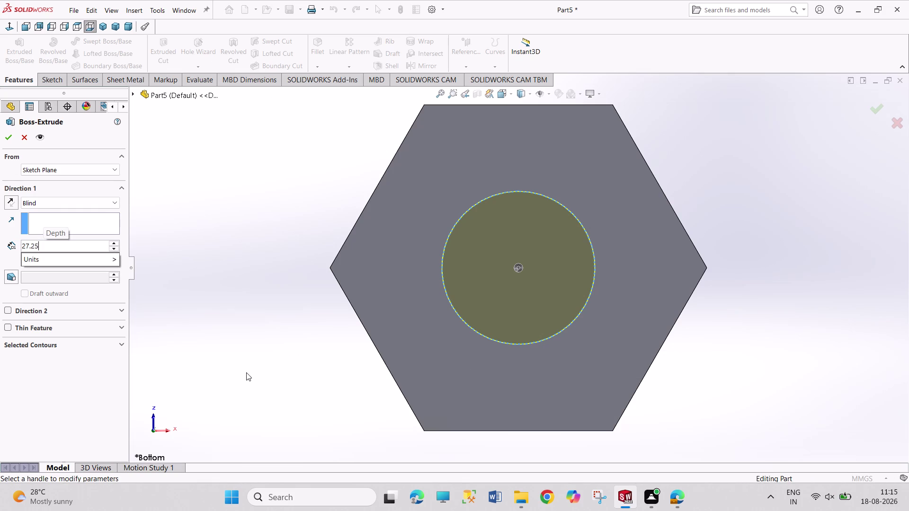
key(6)
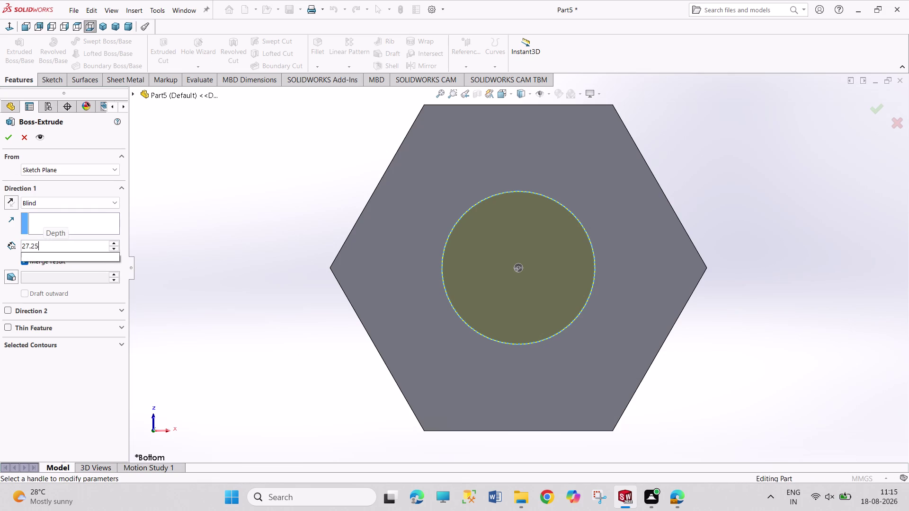
key(BackSpace)
text(-)
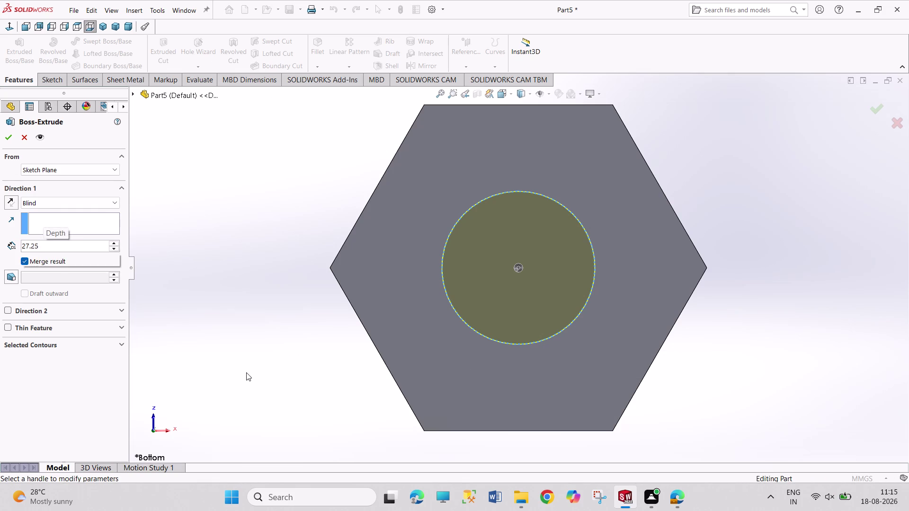
text(6)
key(Return)
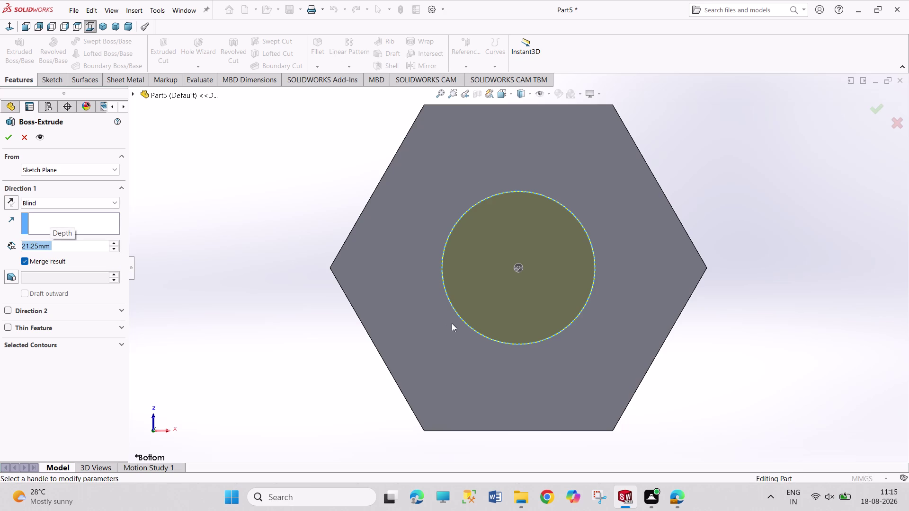
click(10, 140)
click(107, 27)
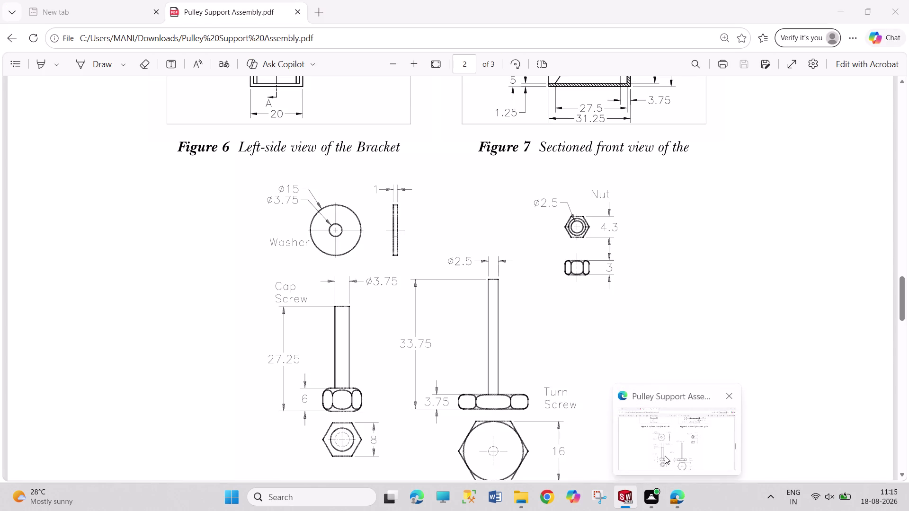
key(ctrl+s)
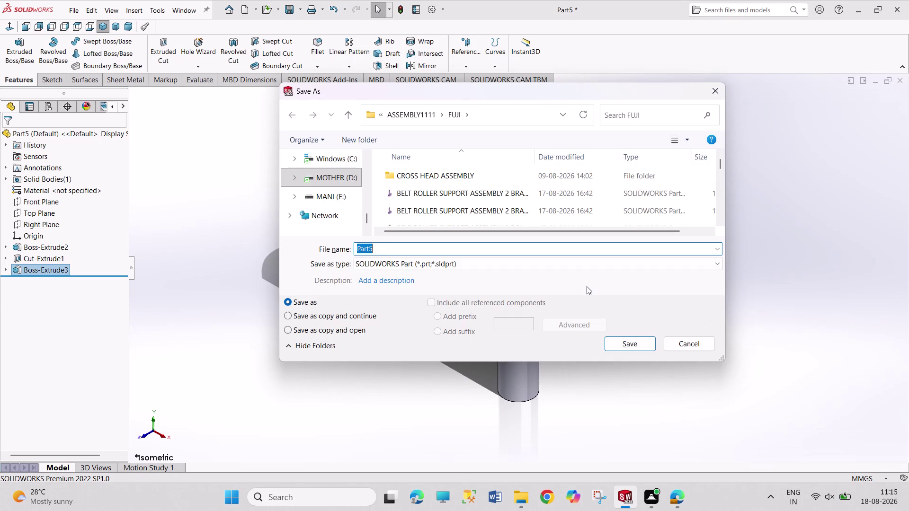
Scroll the FUJI folder and pick the washer file to reuse its name.
scroll(down, 3)
scroll(down, 3)
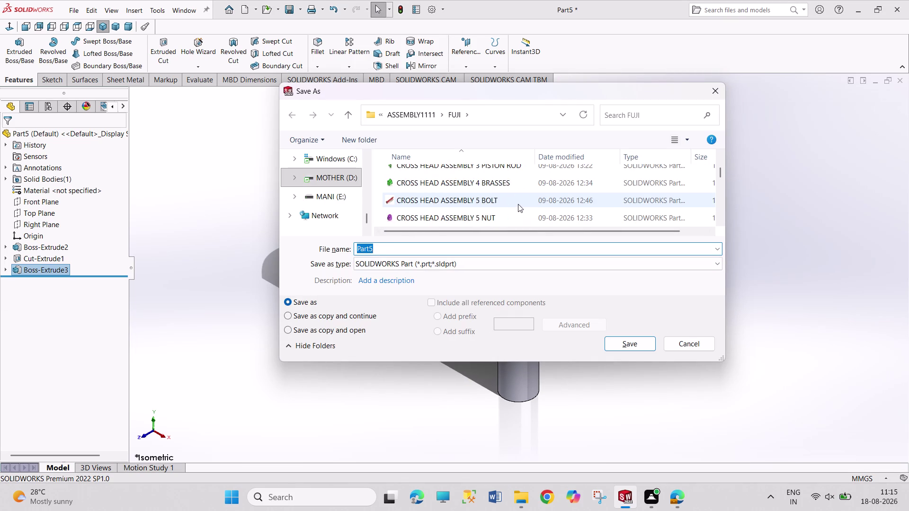
scroll(down, 3)
scroll(down, 3)
scroll(down, 3)
scroll(down, 3)
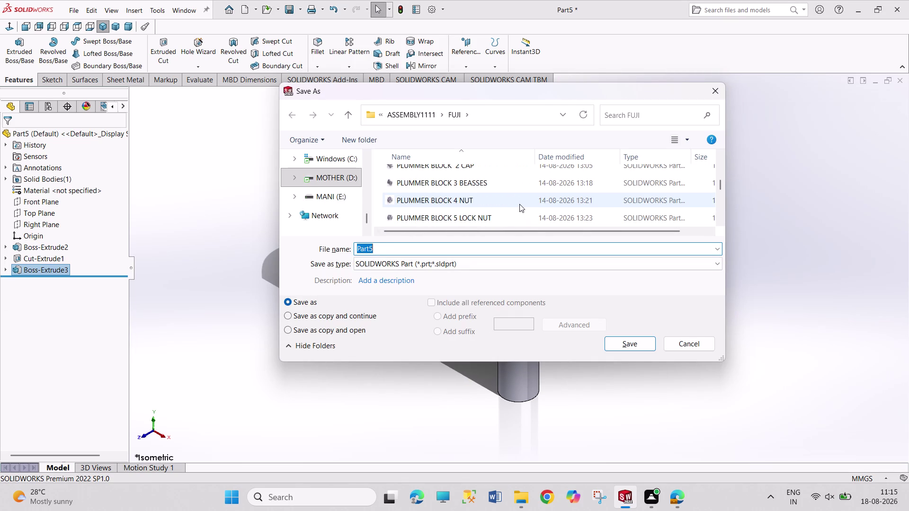
scroll(down, 3)
scroll(down, 3)
scroll(down, 3)
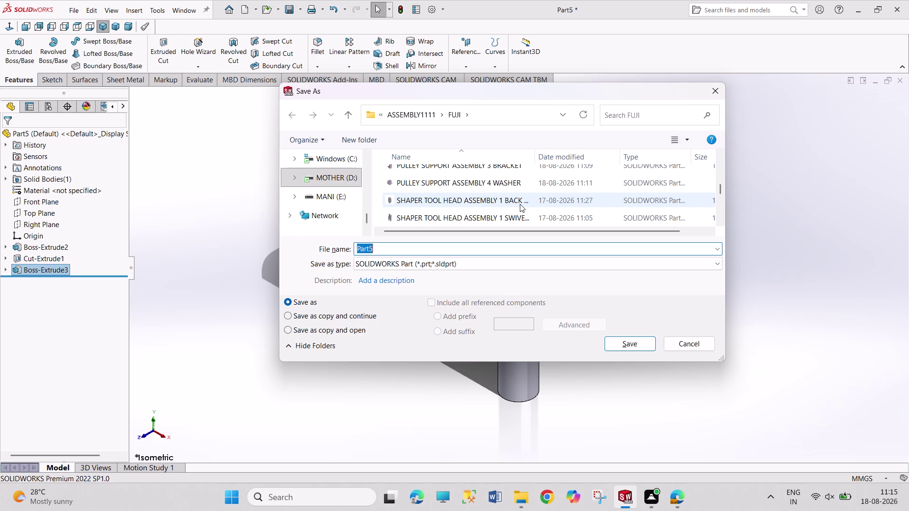
click(491, 184)
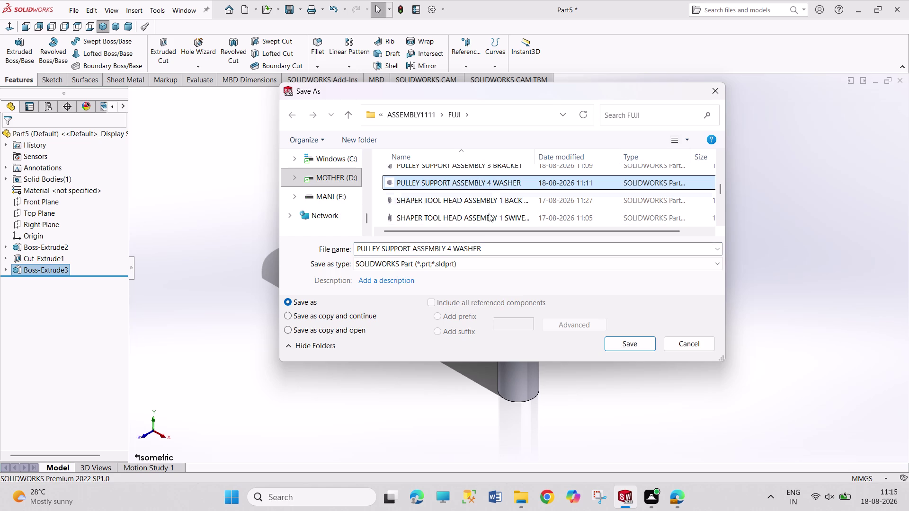
Edit the file name to PULLEY SUPPORT ASSEMBLY 5 CAP SCREW and save the part.
double_click(493, 249)
key(BackSpace)
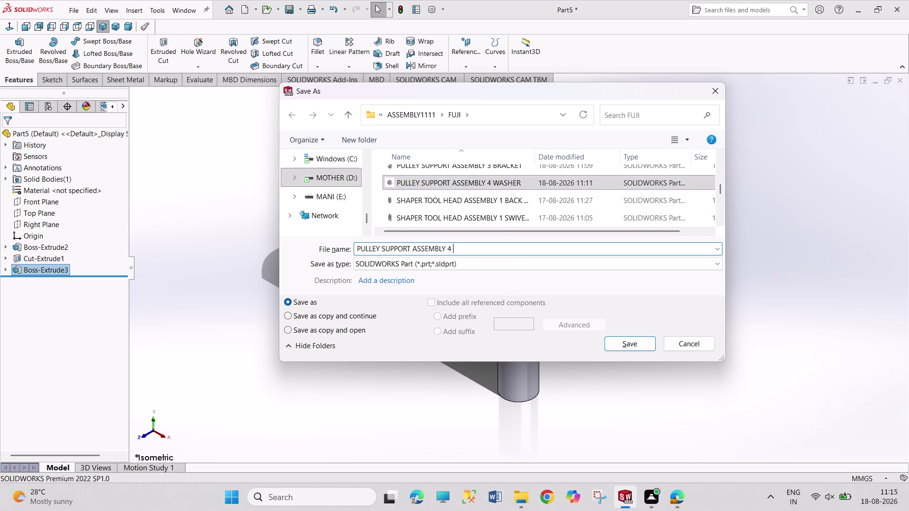
key(BackSpace)
key(BackSpace)
text(5)
key(space)
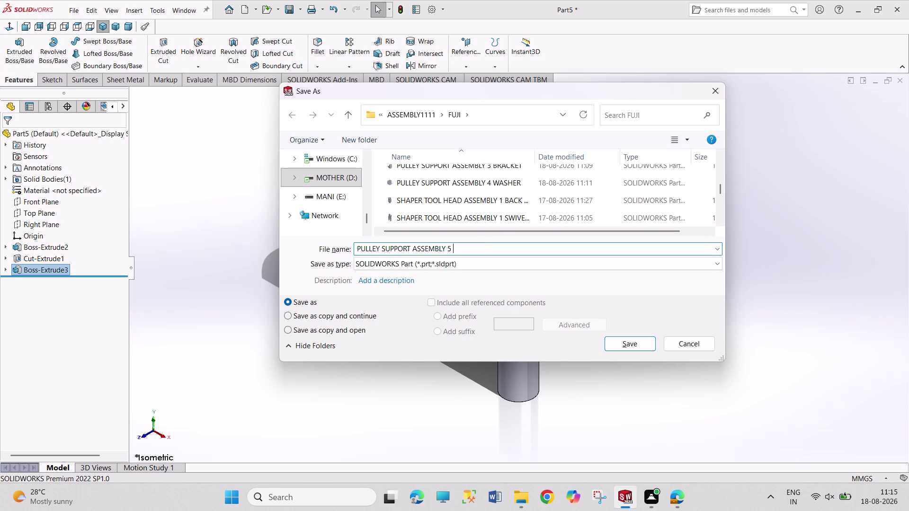
text(CAP S)
text(CREW)
key(Return)
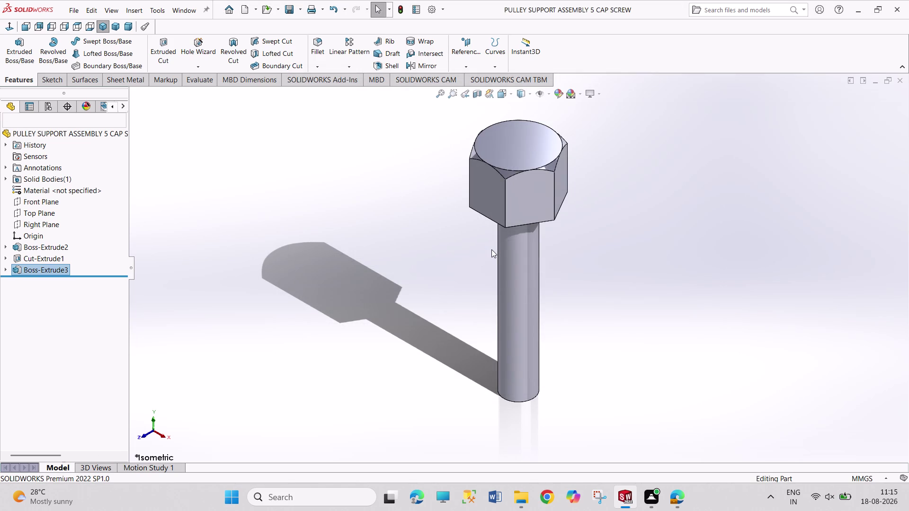
key(ctrl+n)
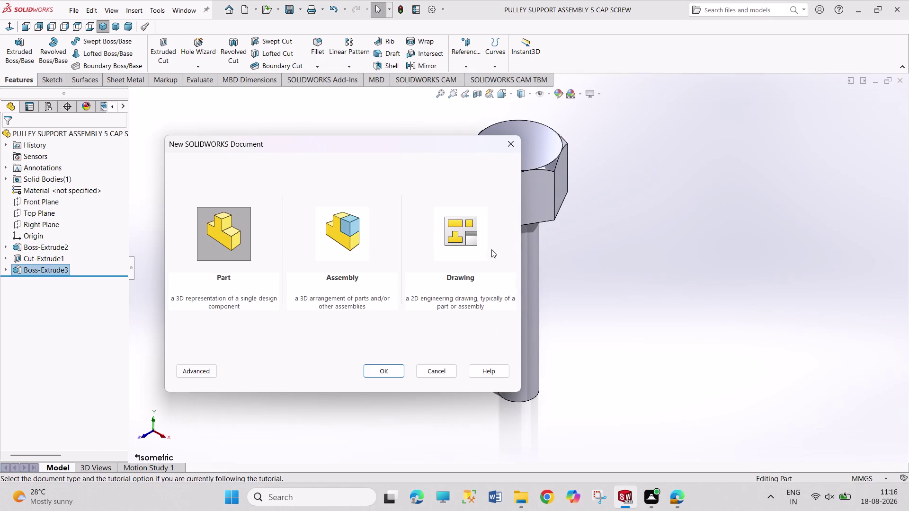
key(Return)
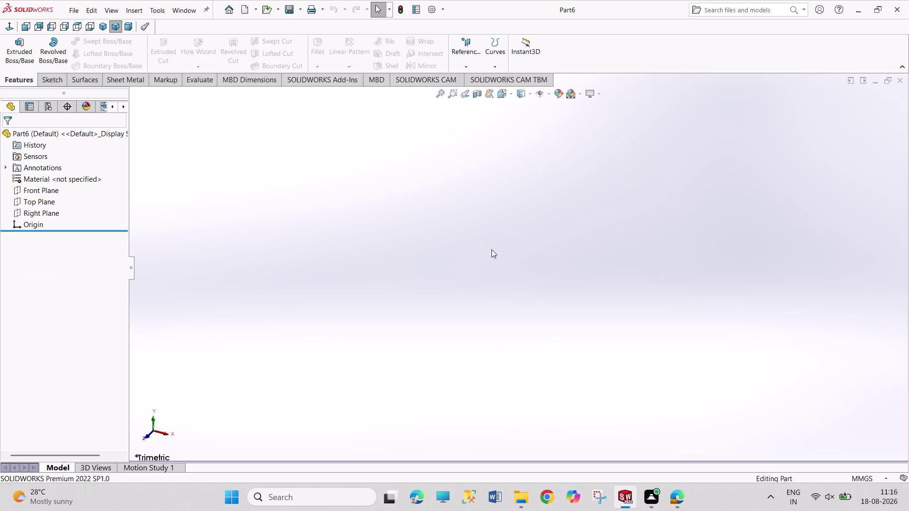
drag(340, 150, 452, 218)
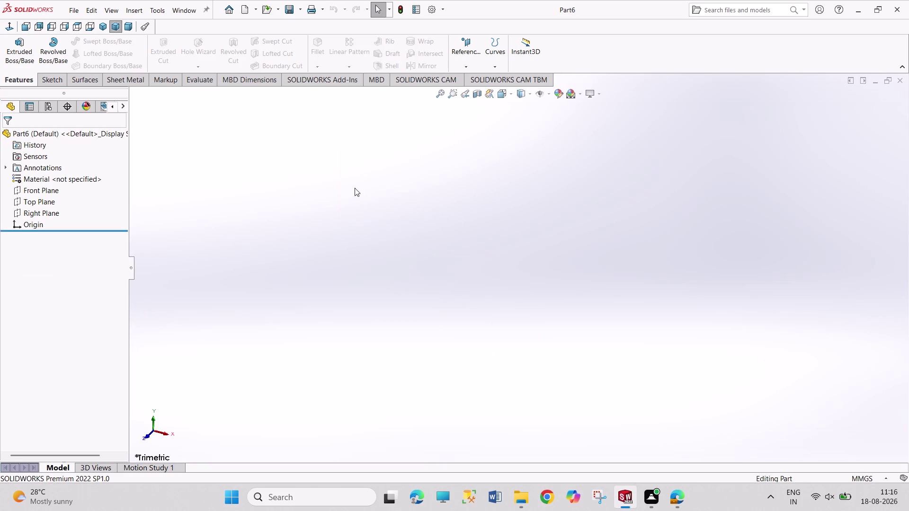
drag(349, 169, 516, 253)
drag(422, 202, 509, 276)
drag(405, 225, 491, 318)
drag(457, 246, 501, 321)
drag(482, 247, 505, 313)
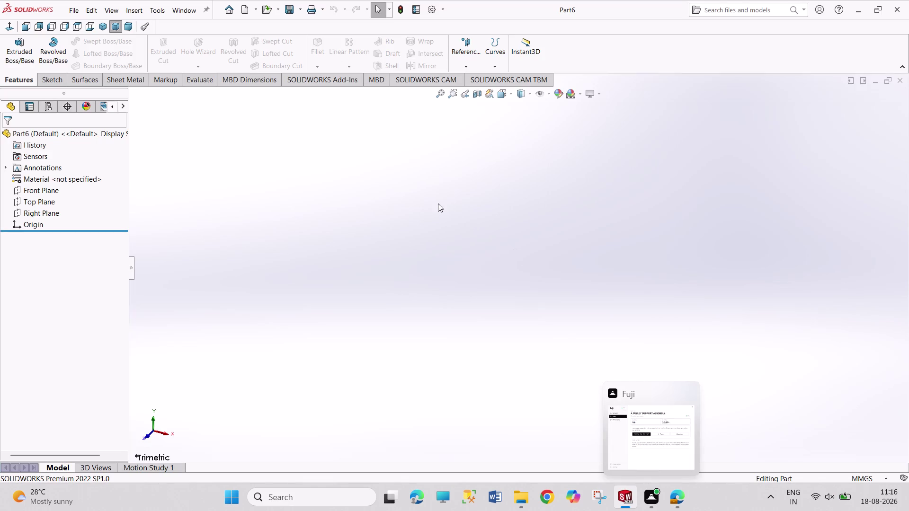
drag(402, 183, 452, 256)
drag(418, 217, 479, 256)
drag(439, 246, 578, 331)
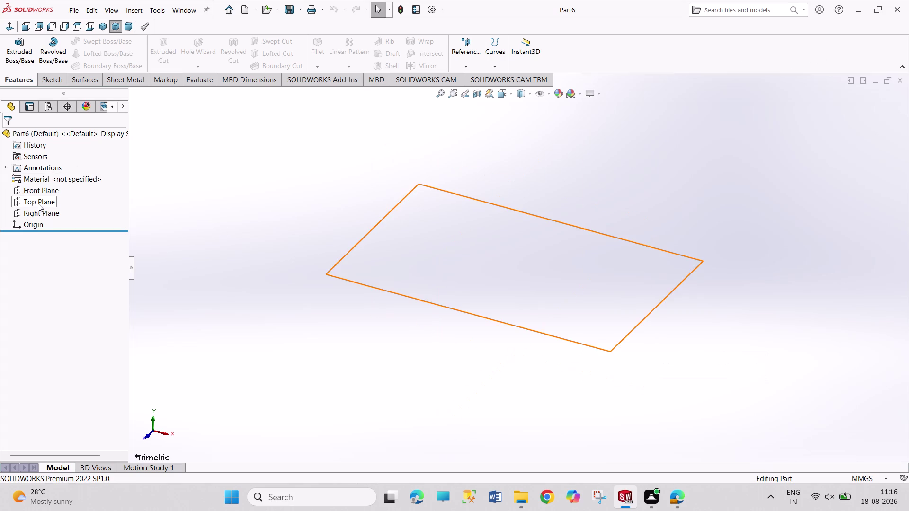
Draw a six-sided polygon centred on the origin in a Top Plane sketch.
click(38, 203)
click(49, 192)
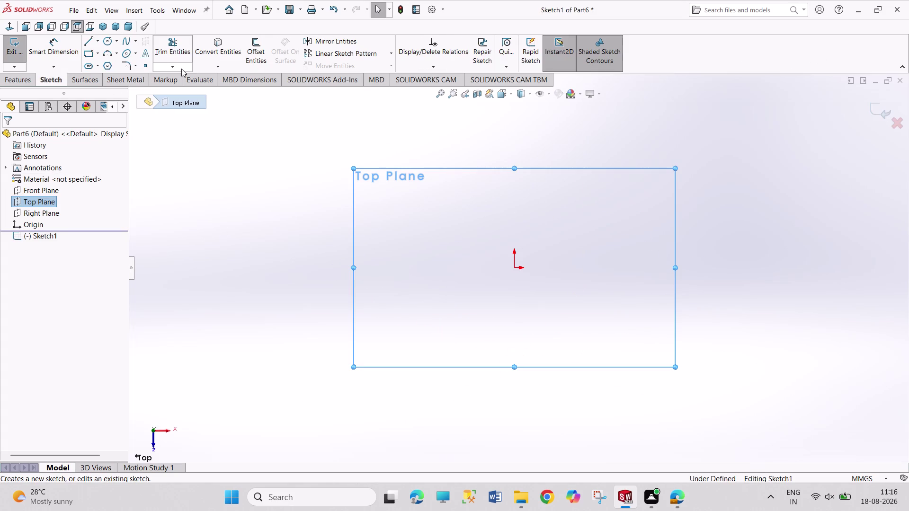
click(103, 66)
click(515, 268)
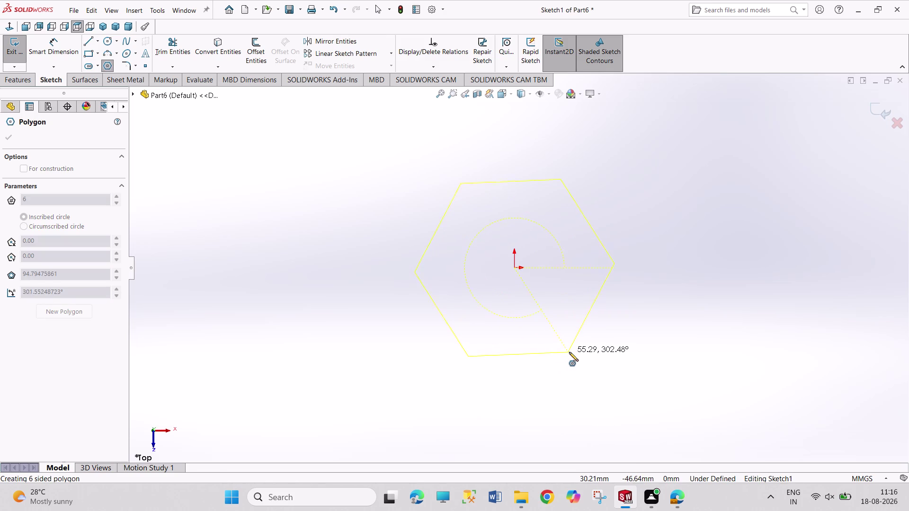
drag(569, 352, 573, 356)
right_drag(600, 357, 608, 265)
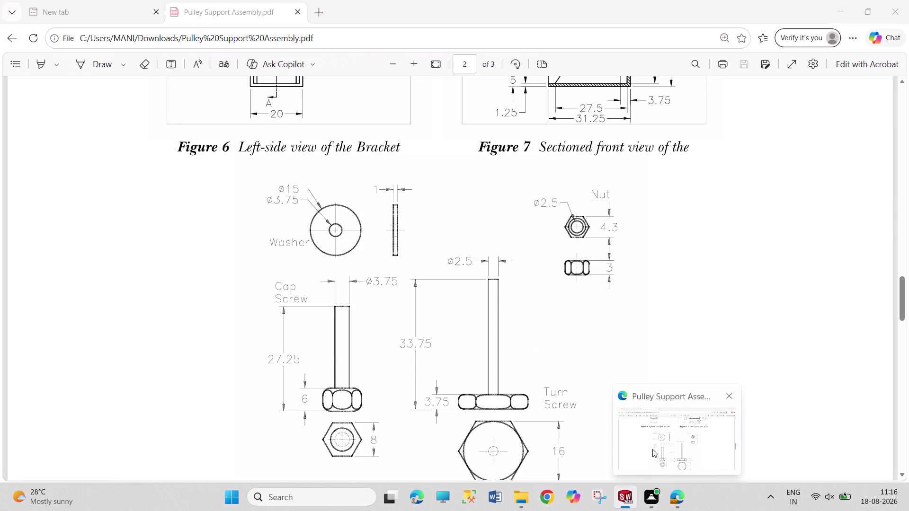
Dimension the hexagon 16 across flats and make its bottom edge horizontal.
click(511, 357)
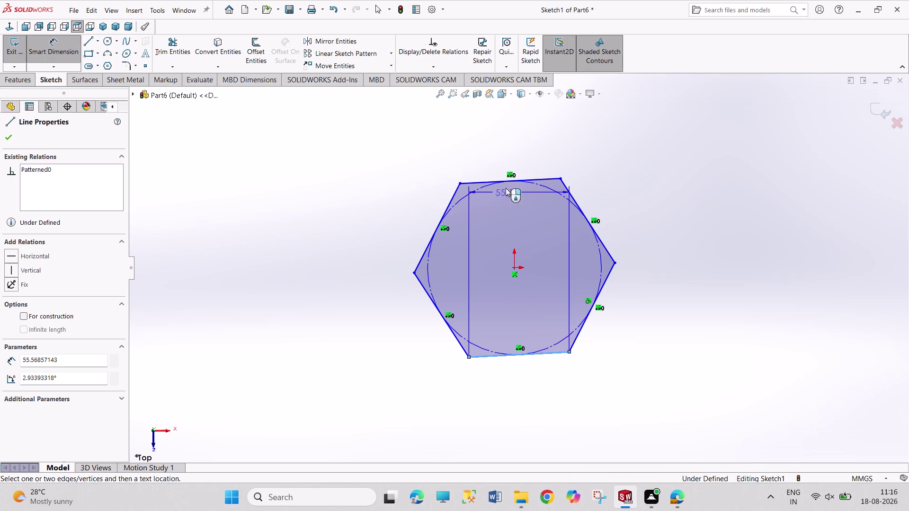
click(507, 181)
click(669, 215)
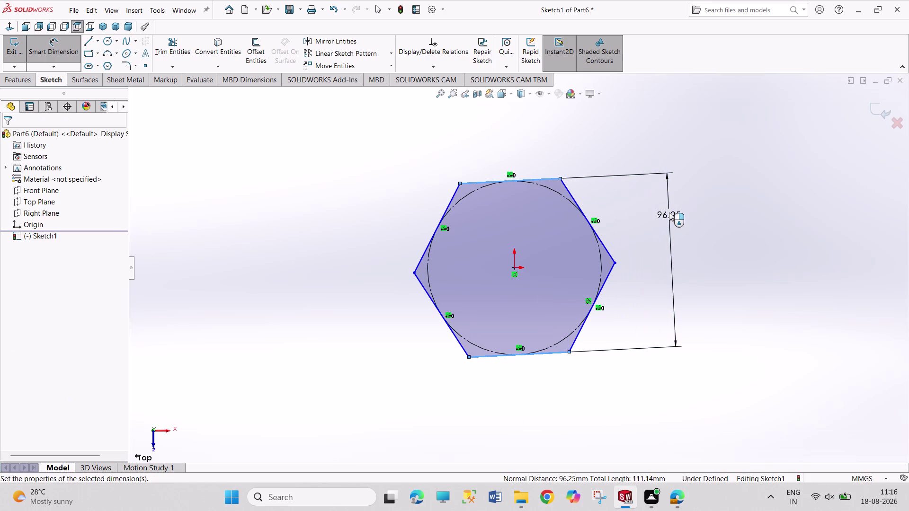
text(16)
key(Return)
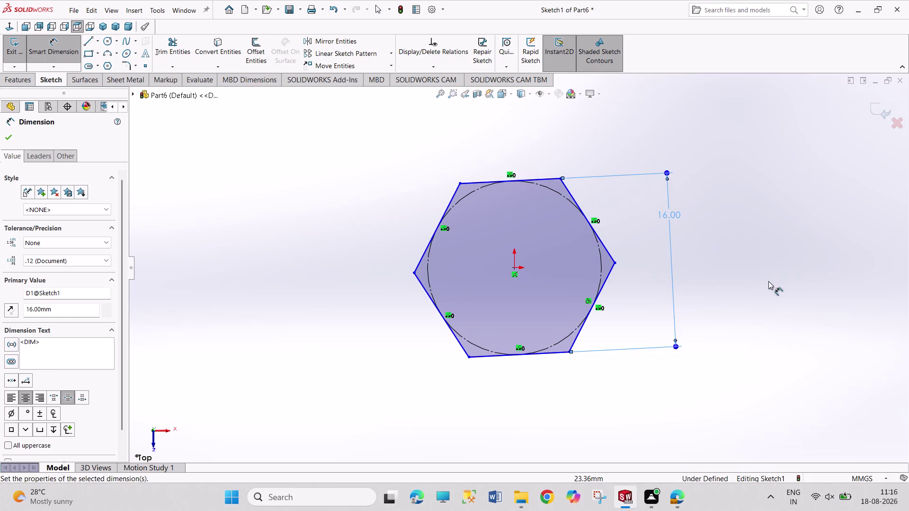
right_click(754, 292)
click(780, 324)
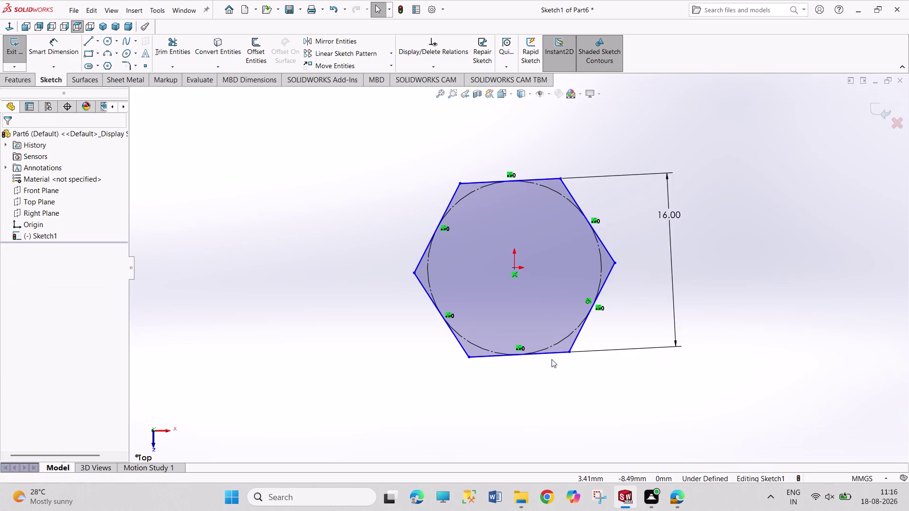
click(552, 357)
click(579, 311)
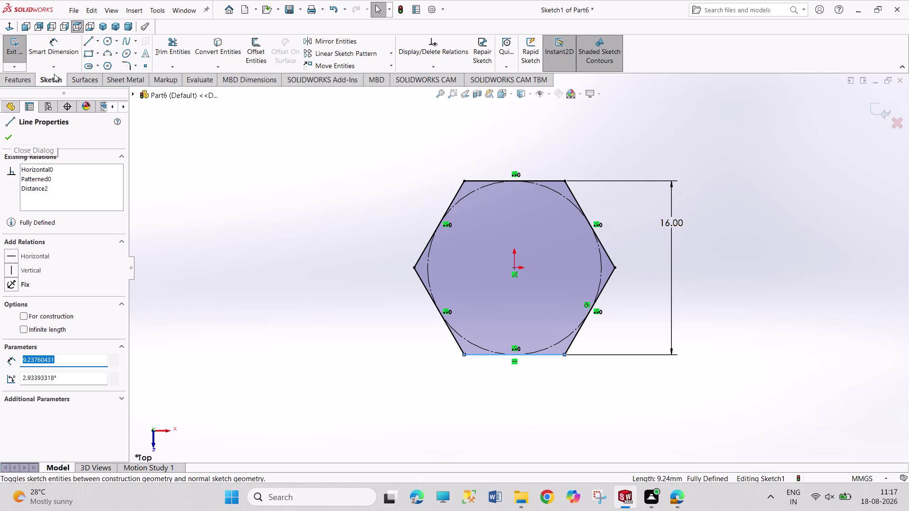
Switch to the CAP SCREW part window and edit Cut-Extrude1.
click(178, 5)
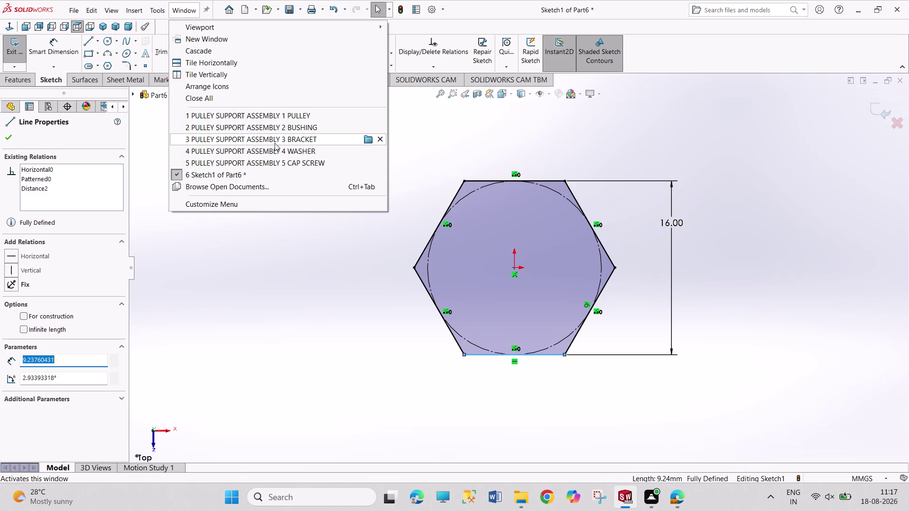
click(289, 164)
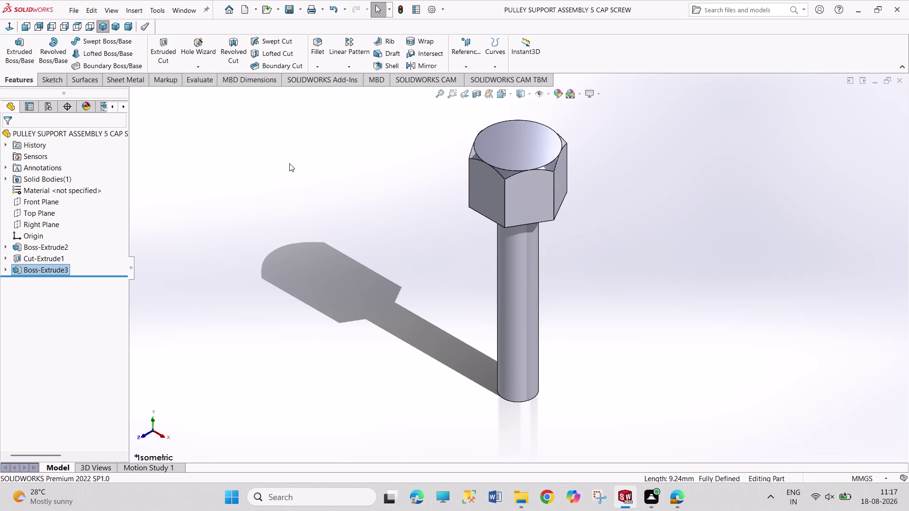
click(40, 258)
click(45, 233)
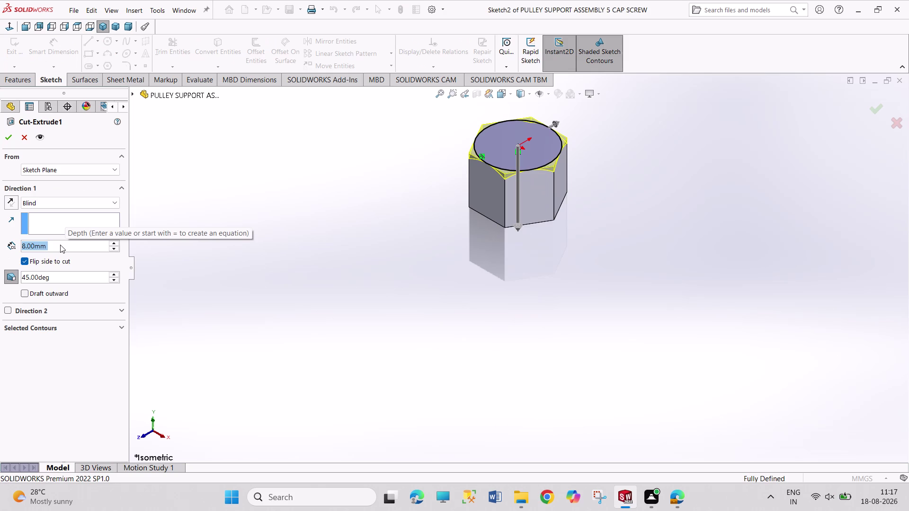
Set the Cut-Extrude1 depth to 20 mm, after trying 30 mm, and accept the edit.
text(30)
key(Return)
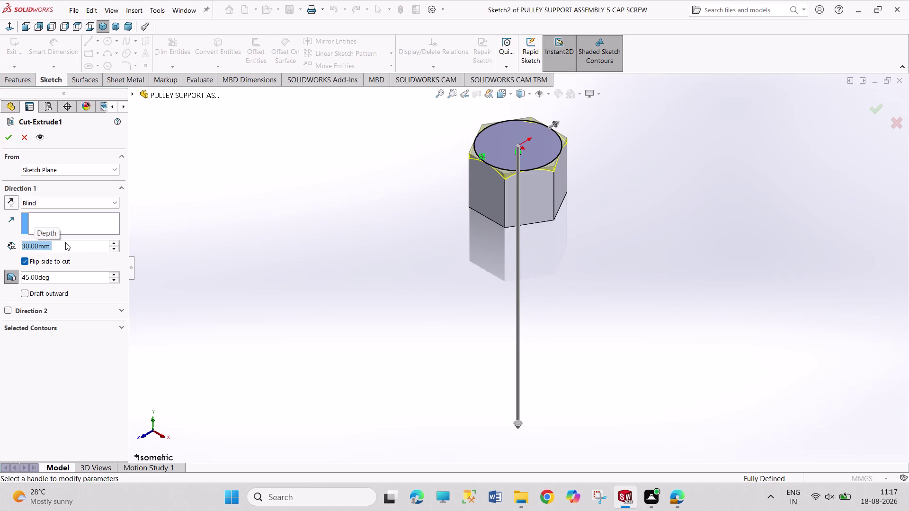
text(20)
key(Return)
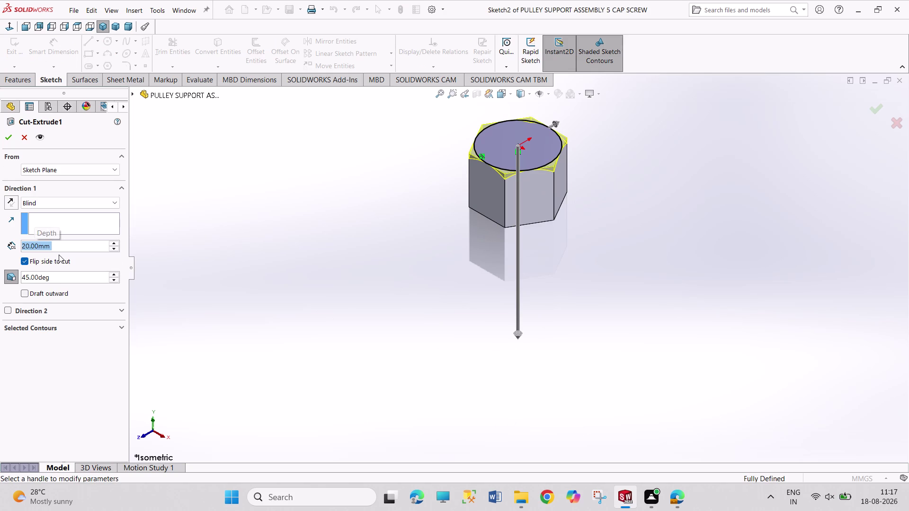
click(21, 142)
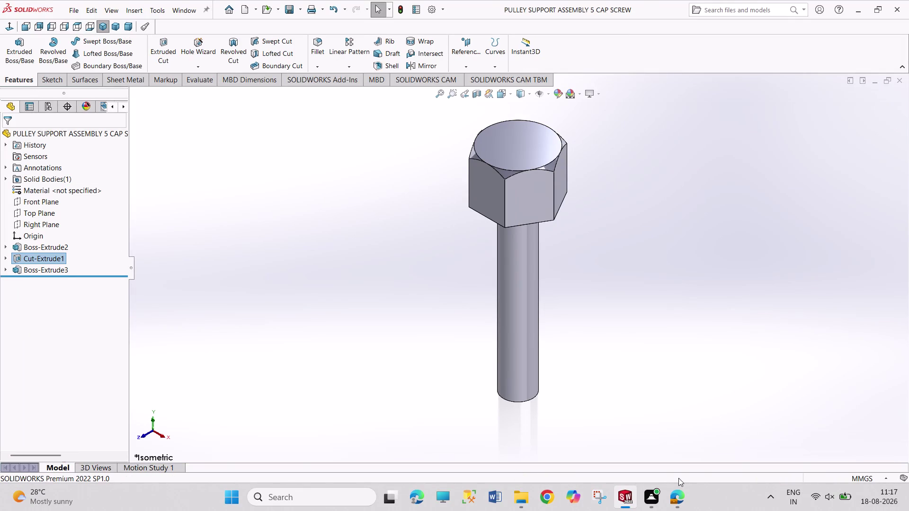
click(670, 460)
Review the exploded Pulley Support view in the PDF, then return to the SOLIDWORKS cap screw.
scroll(up, 3)
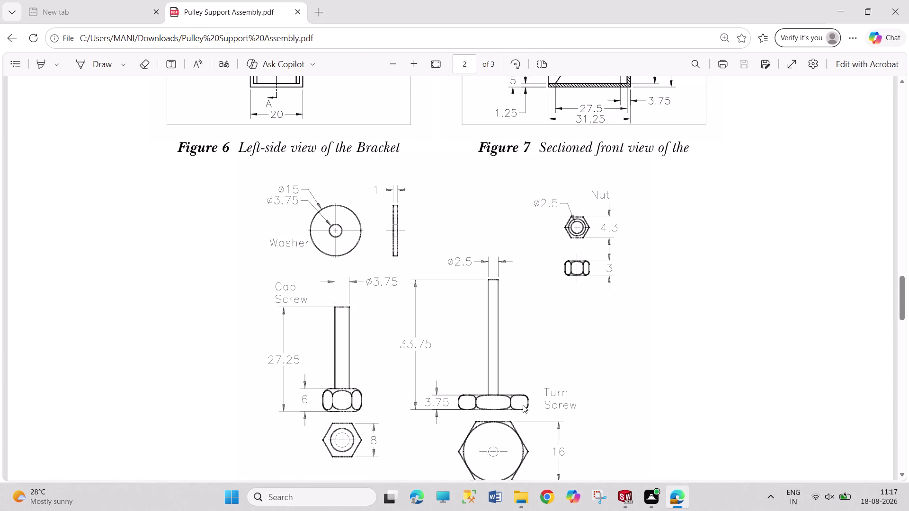
scroll(up, 3)
scroll(up, 3)
scroll(up, 3)
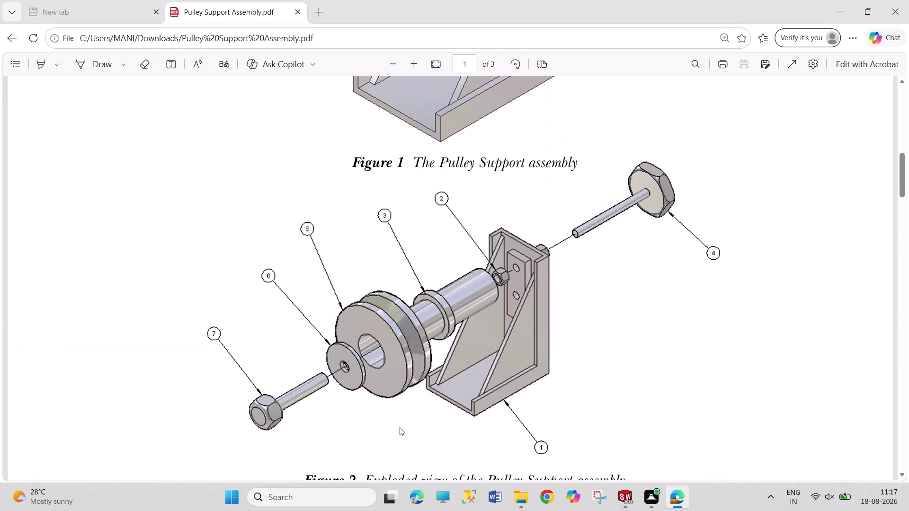
scroll(down, 3)
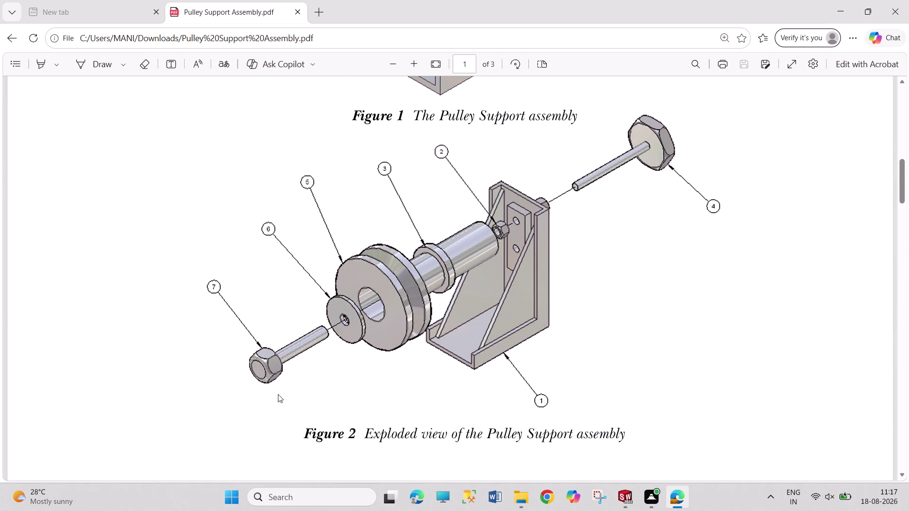
click(632, 498)
middle_drag(592, 279, 569, 234)
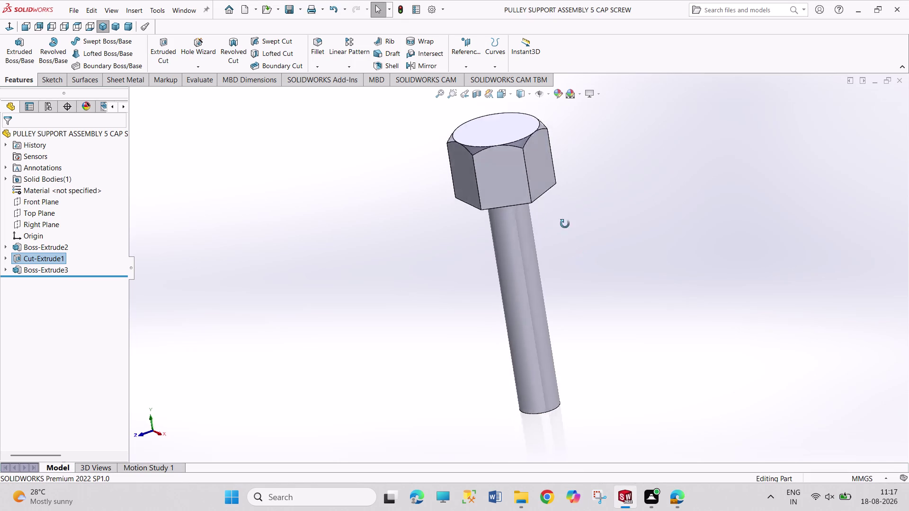
Sketch a circle on the cap screw head's underside, centred on the origin and tangent to the flat.
middle_drag(569, 233, 477, 142)
click(550, 183)
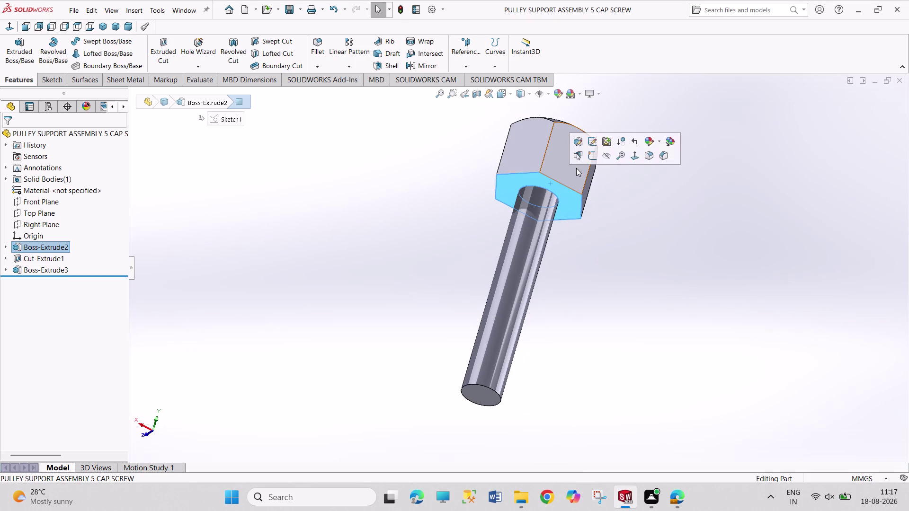
click(596, 155)
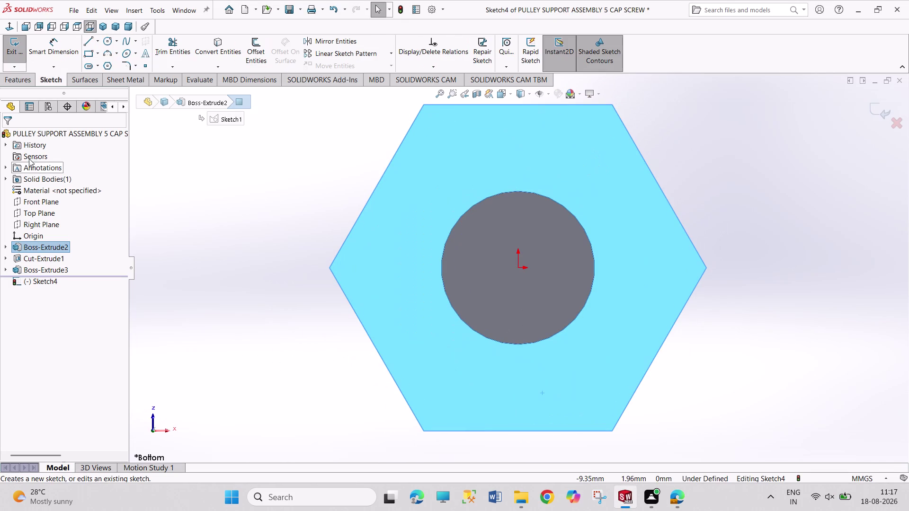
click(105, 40)
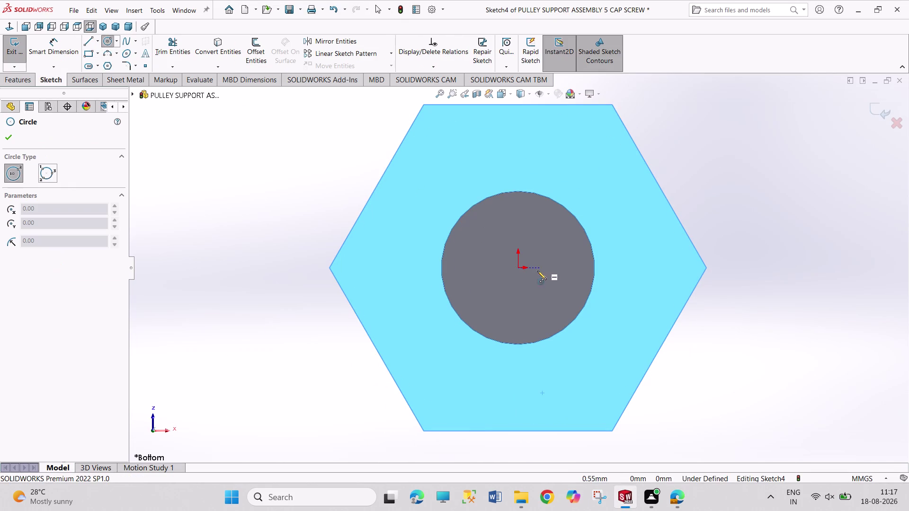
click(518, 267)
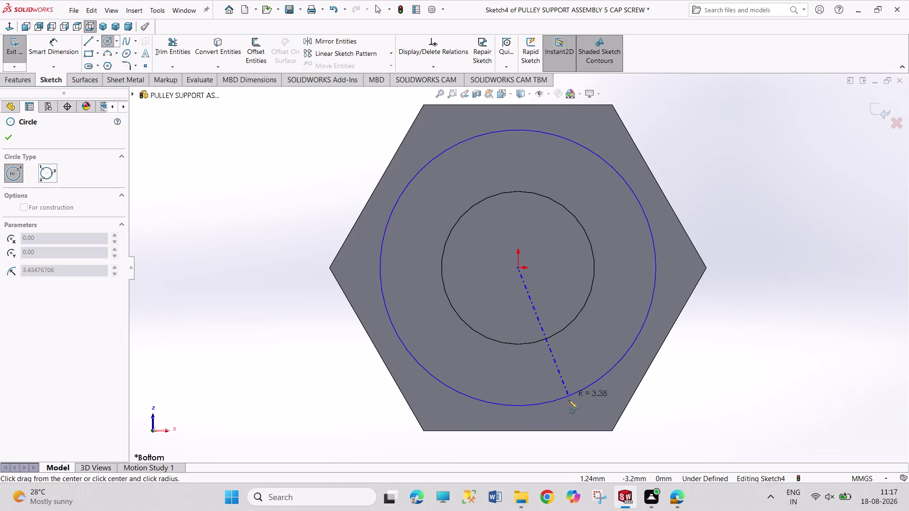
drag(570, 405, 576, 404)
right_click(678, 404)
drag(698, 413, 684, 416)
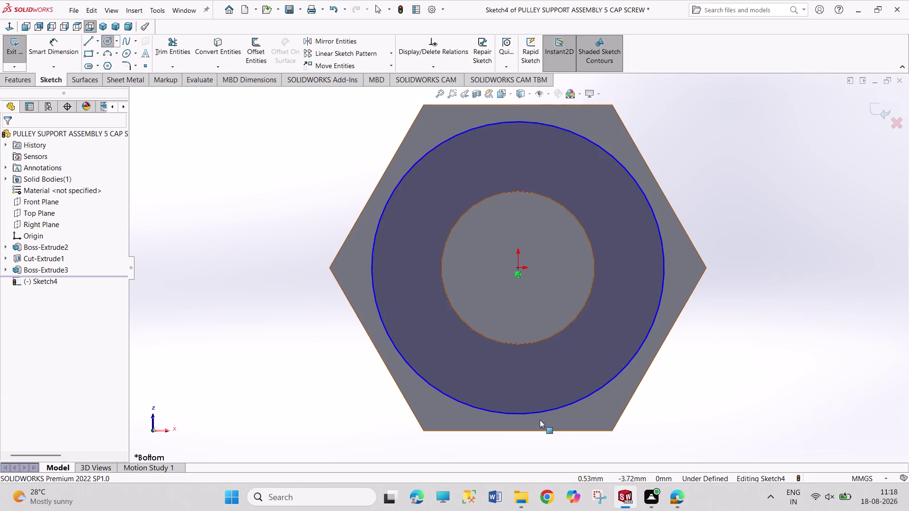
click(540, 412)
click(547, 432)
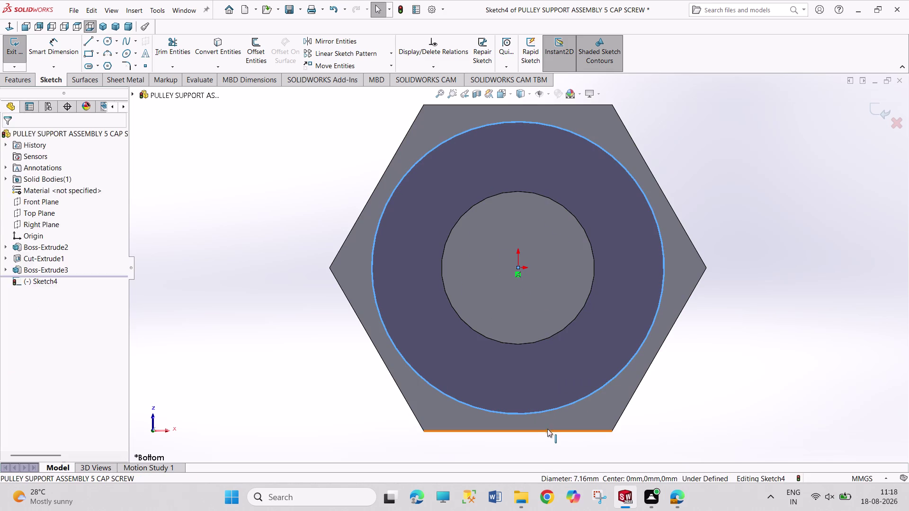
click(572, 395)
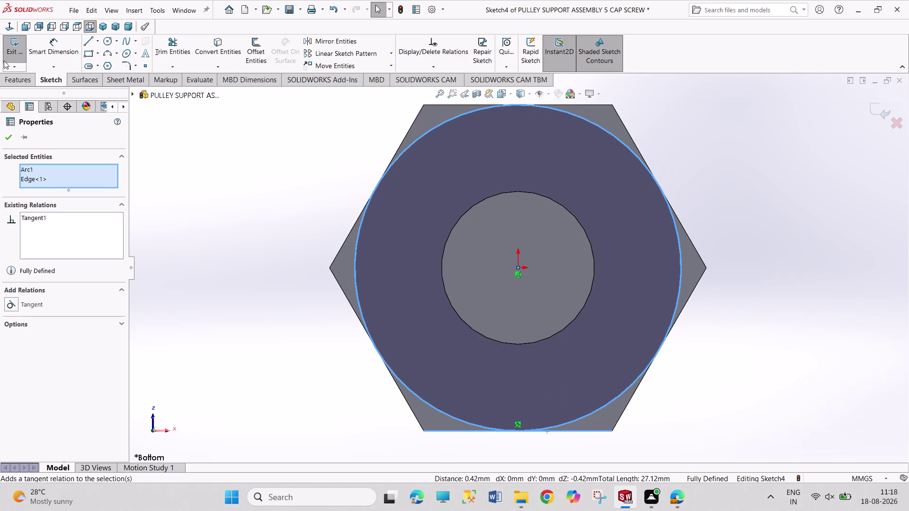
click(16, 54)
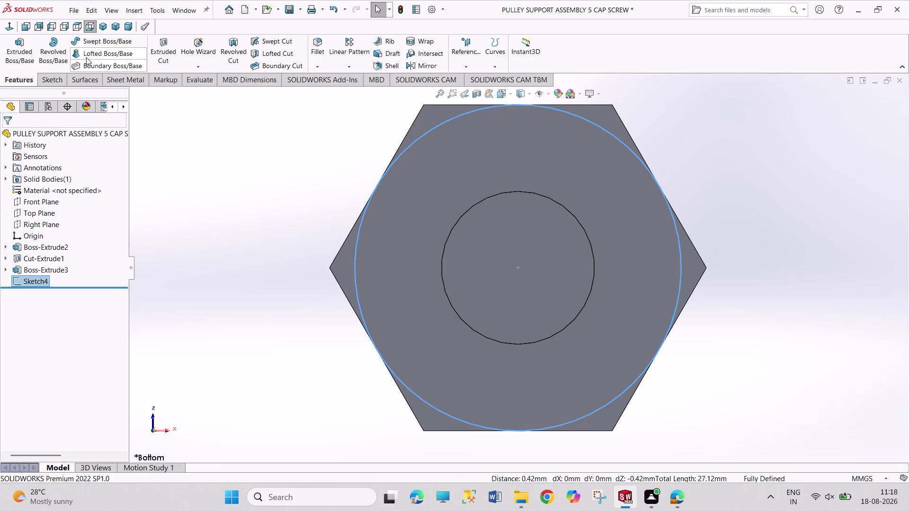
Cut outside the circle with a 45° draft to chamfer the head's underside, then save the part.
click(162, 49)
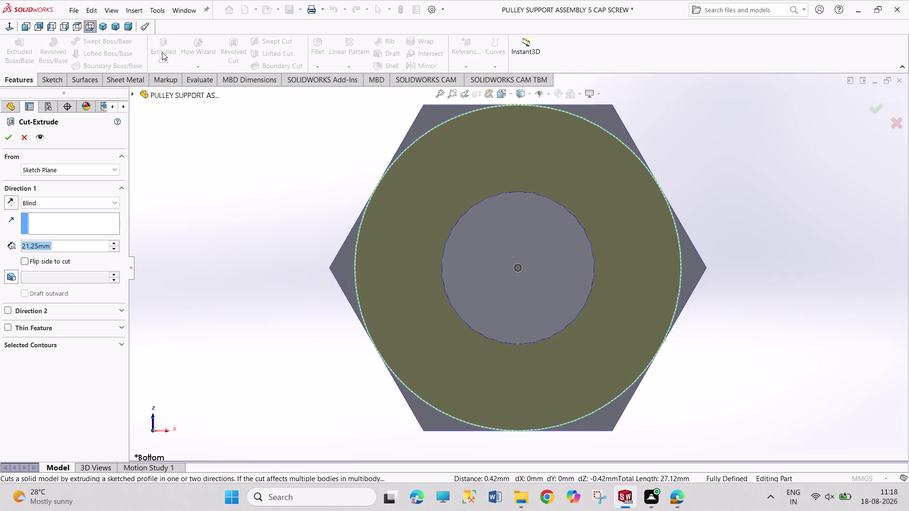
click(23, 262)
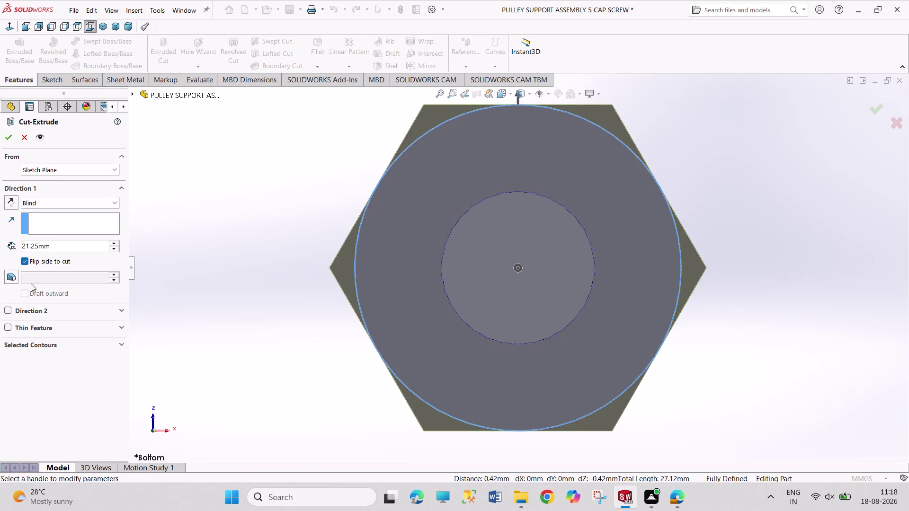
click(18, 276)
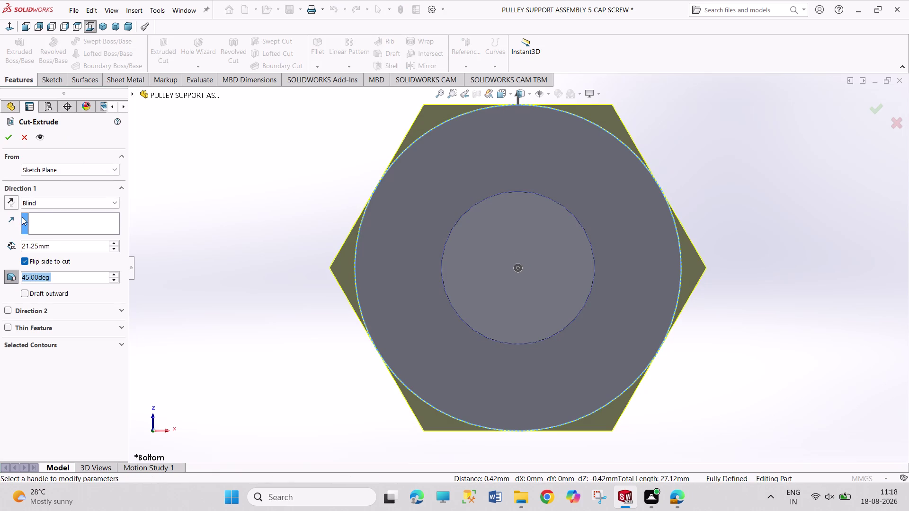
click(9, 133)
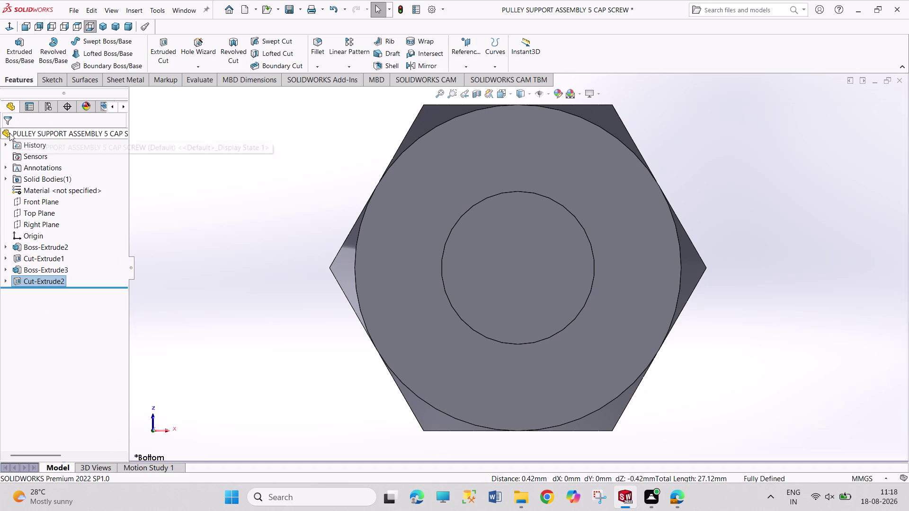
click(105, 25)
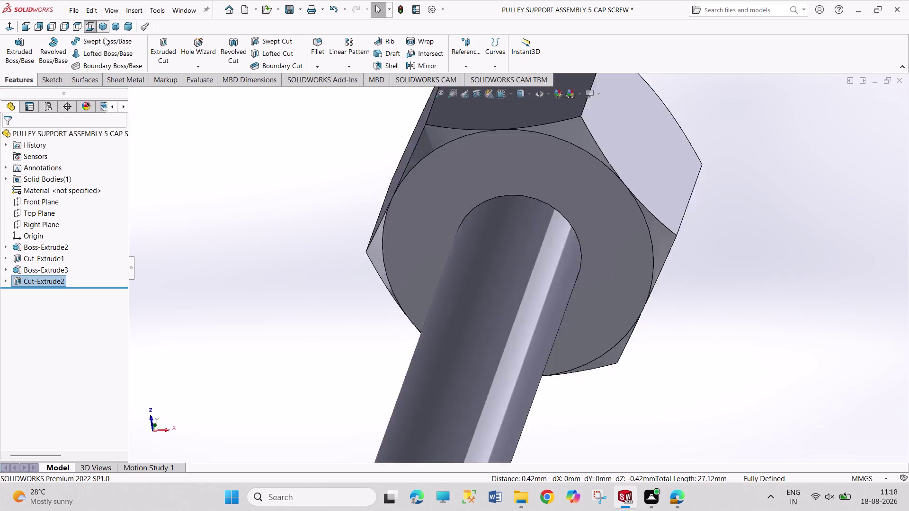
key(ctrl+s)
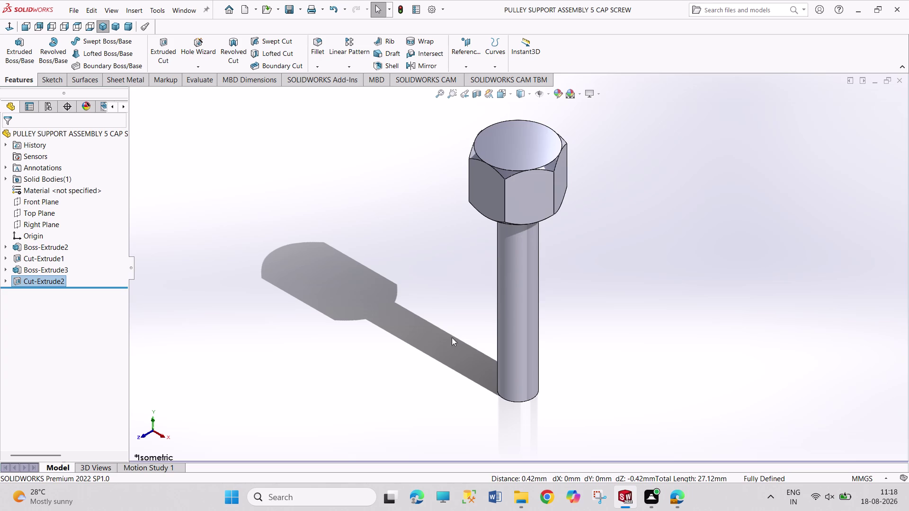
Switch to Part6's Sketch1 hexagon and dismiss the Line Properties panel.
click(172, 3)
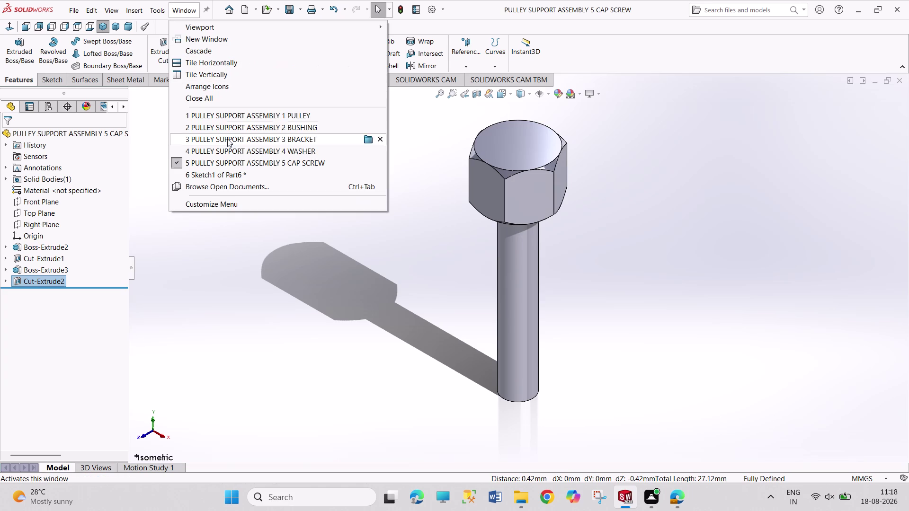
click(236, 172)
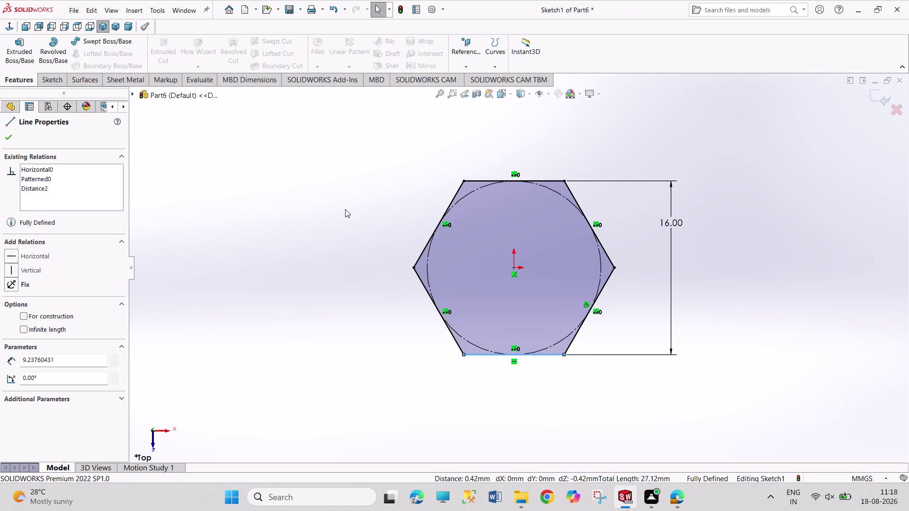
click(552, 401)
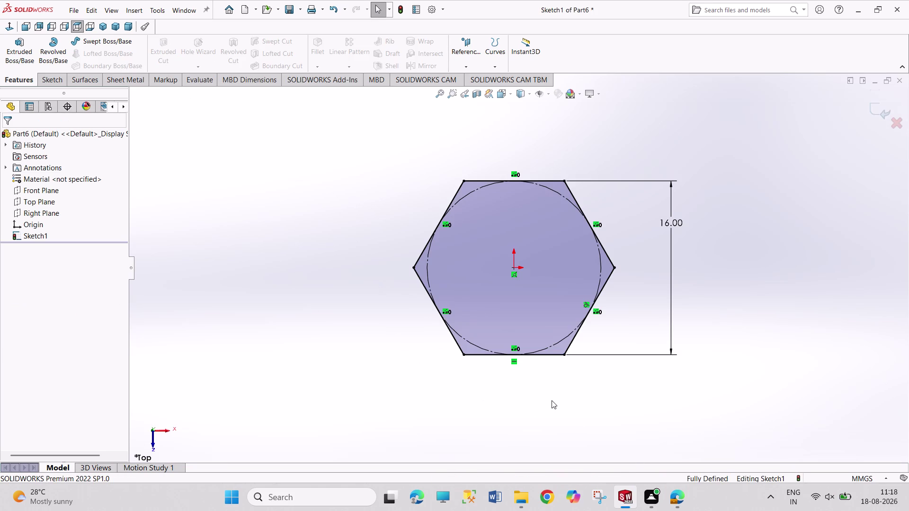
click(27, 59)
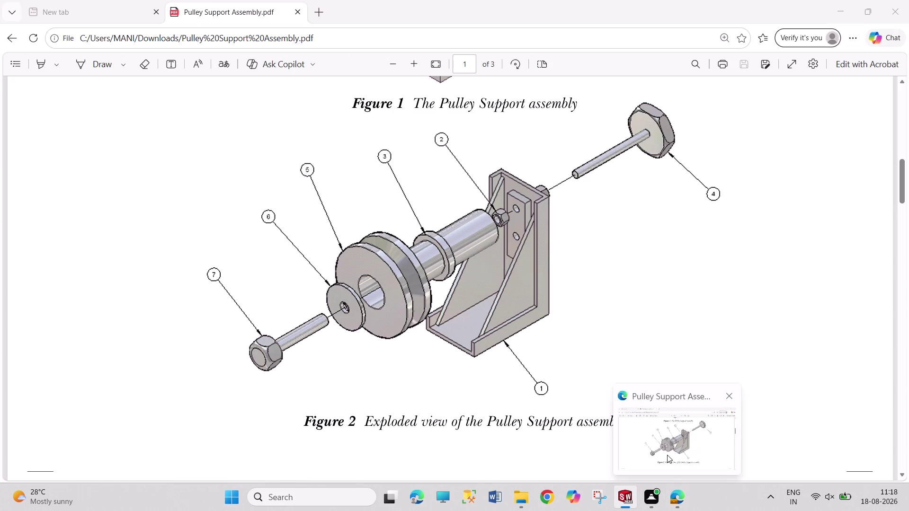
Check the Figure 8 washer, cap screw, turn screw and nut dimensions in the PDF, then return to Part6.
click(667, 455)
scroll(down, 3)
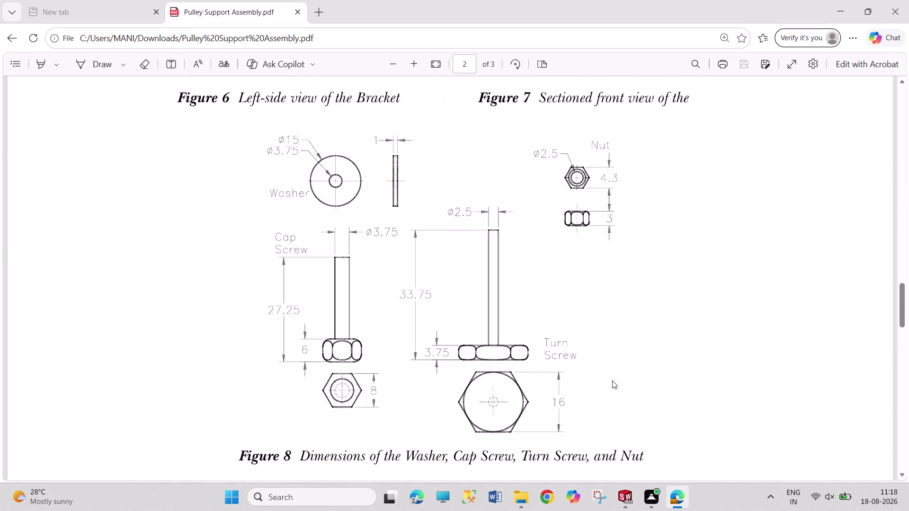
scroll(down, 3)
scroll(up, 3)
scroll(up, 3)
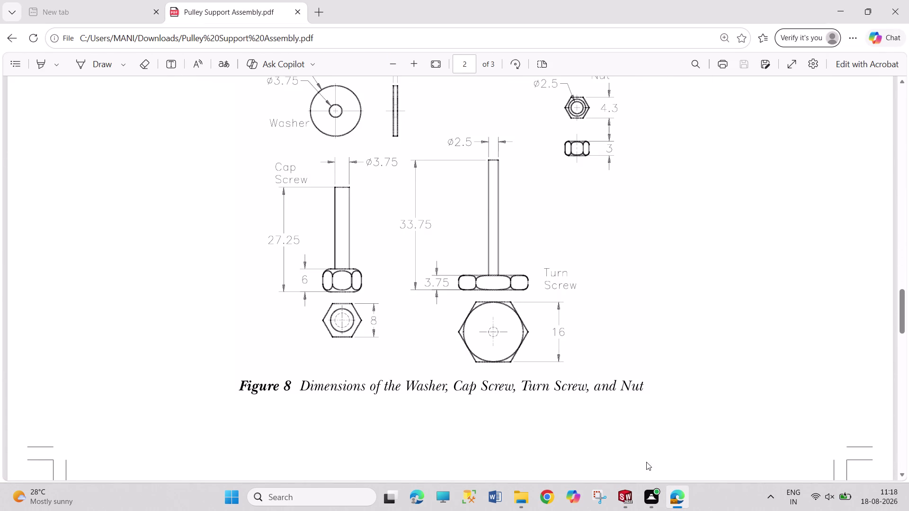
click(628, 497)
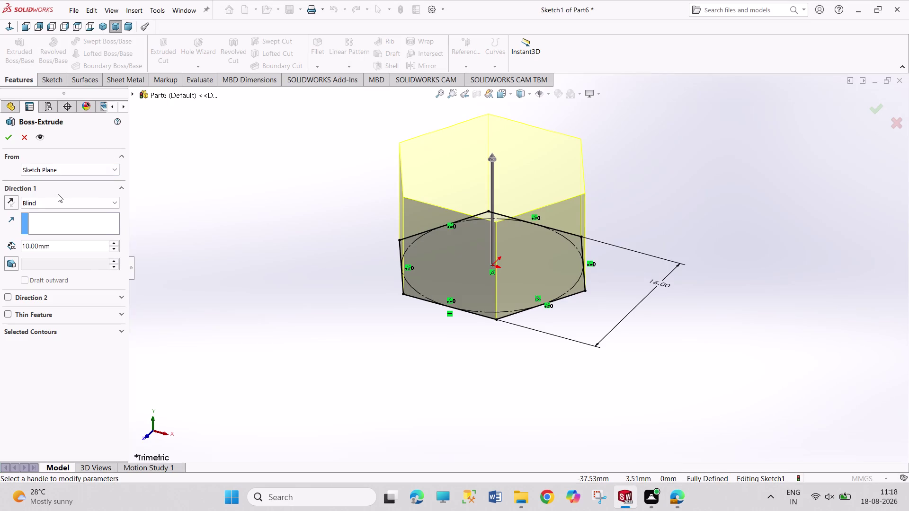
Extrude the hexagon 3.75 mm into Boss-Extrude1 and start a sketch on its top face.
double_click(82, 248)
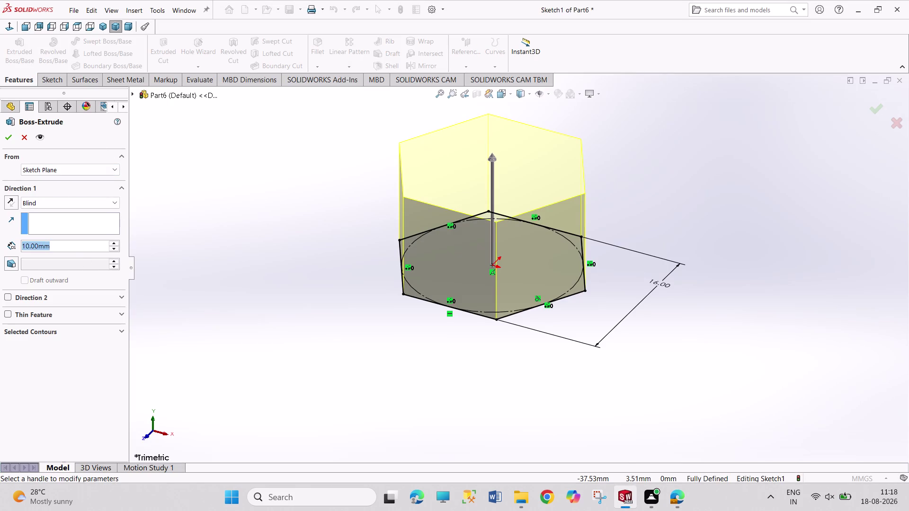
text(3.75)
key(Return)
click(12, 134)
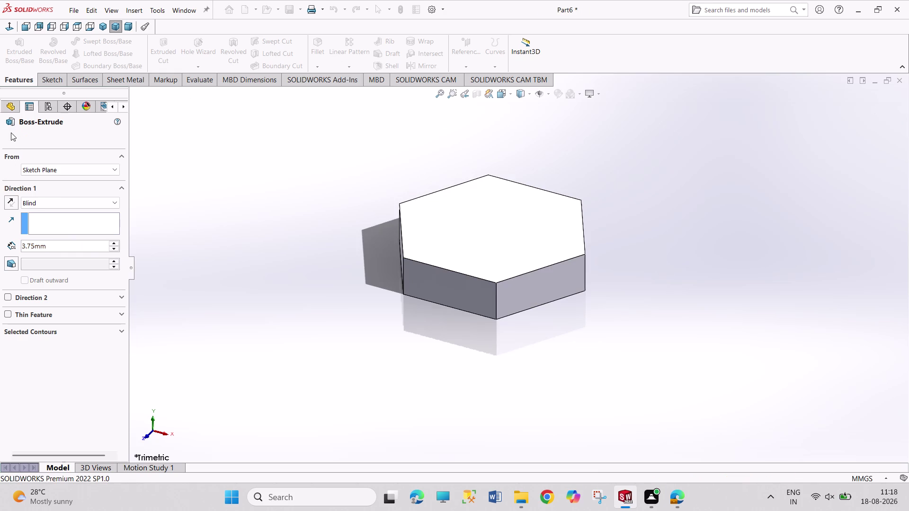
click(458, 255)
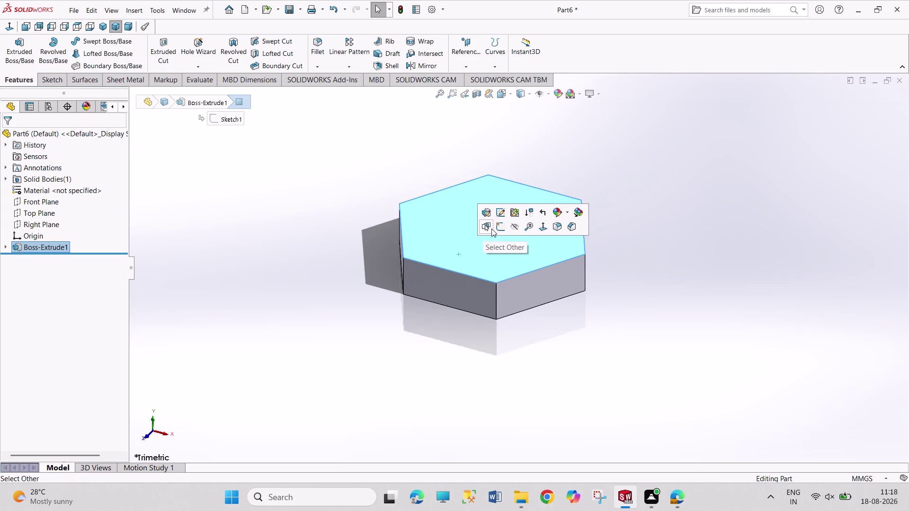
click(494, 229)
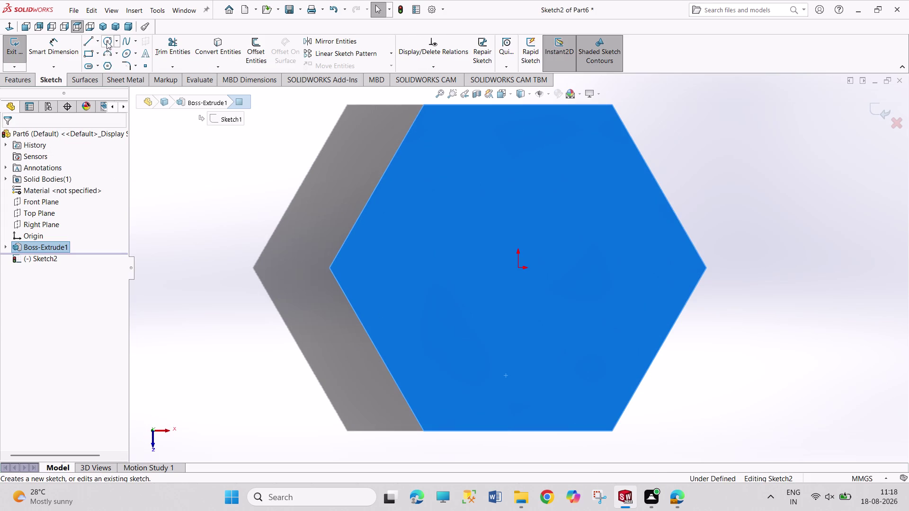
Sketch a circle at the origin on the hex face, tangent to a hexagon edge.
click(106, 41)
click(517, 269)
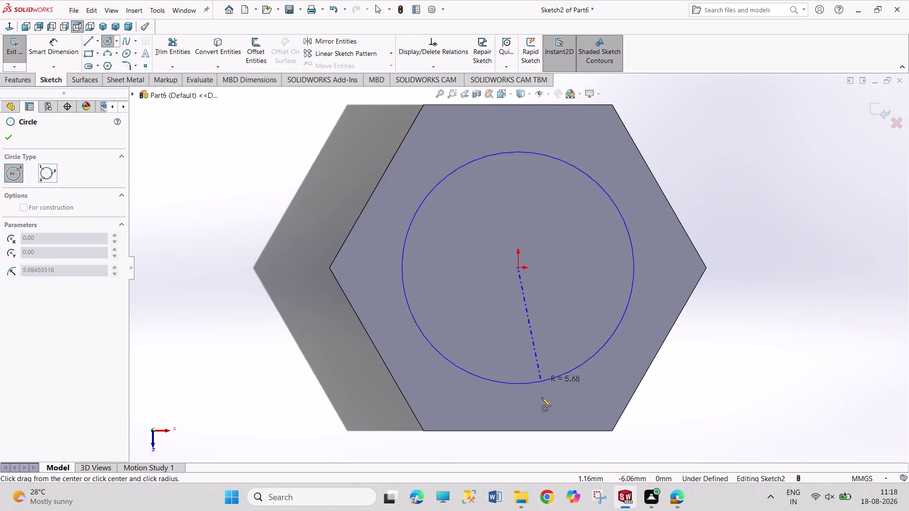
drag(545, 418, 555, 419)
right_drag(709, 421, 708, 334)
right_click(729, 325)
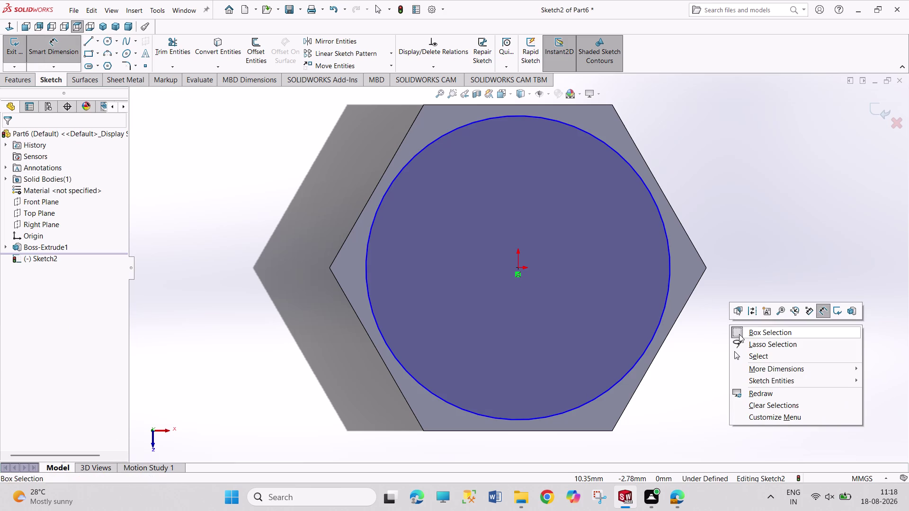
click(757, 356)
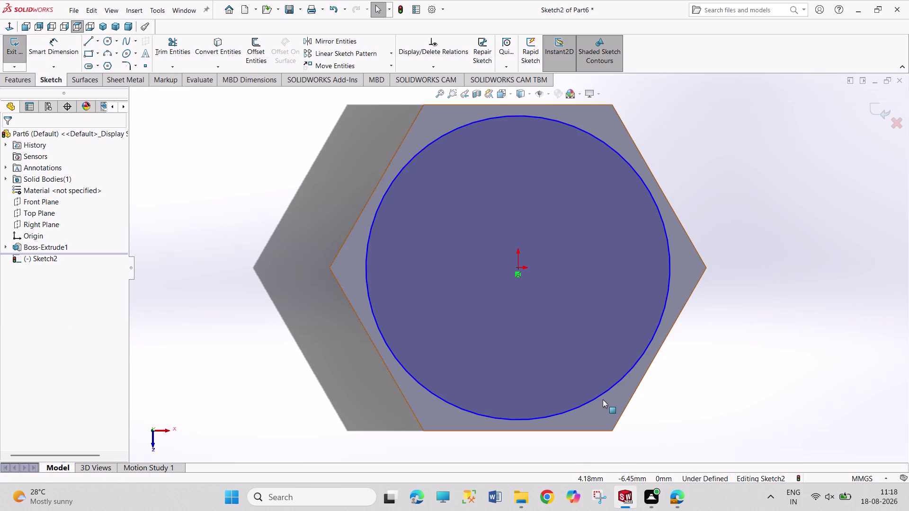
click(601, 398)
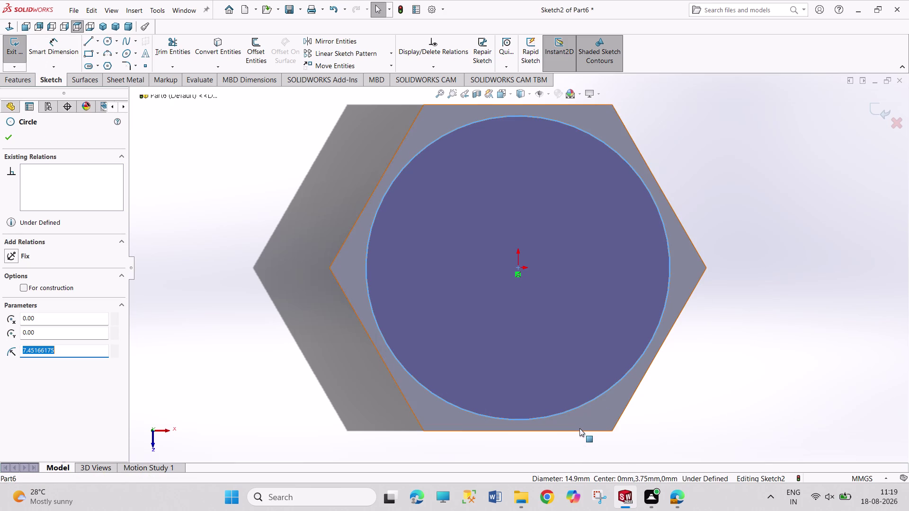
click(579, 430)
click(604, 388)
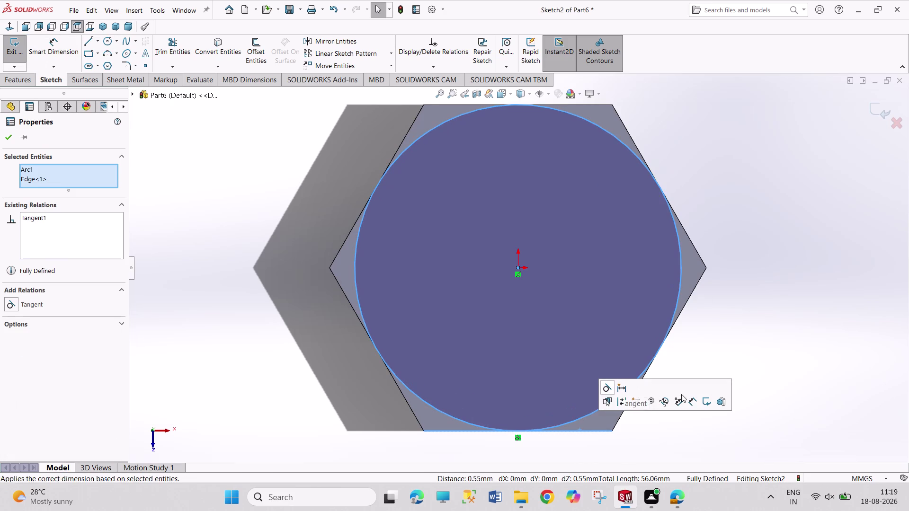
click(759, 383)
click(15, 49)
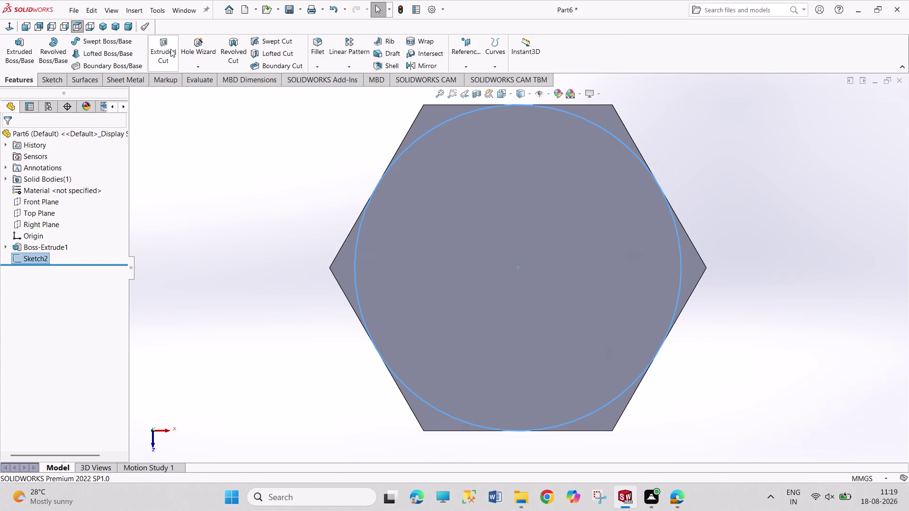
Cut 3.75 mm outside the circle with a 45° draft to chamfer the hex corners.
click(171, 48)
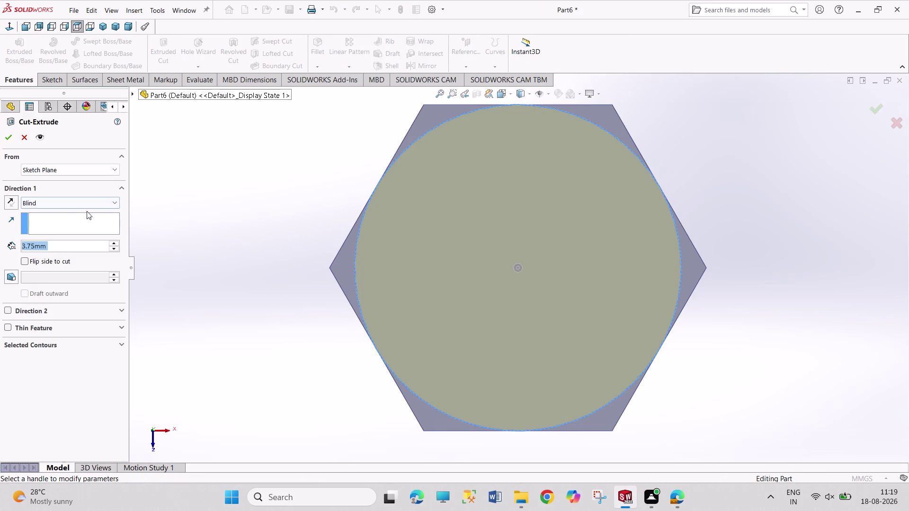
click(15, 277)
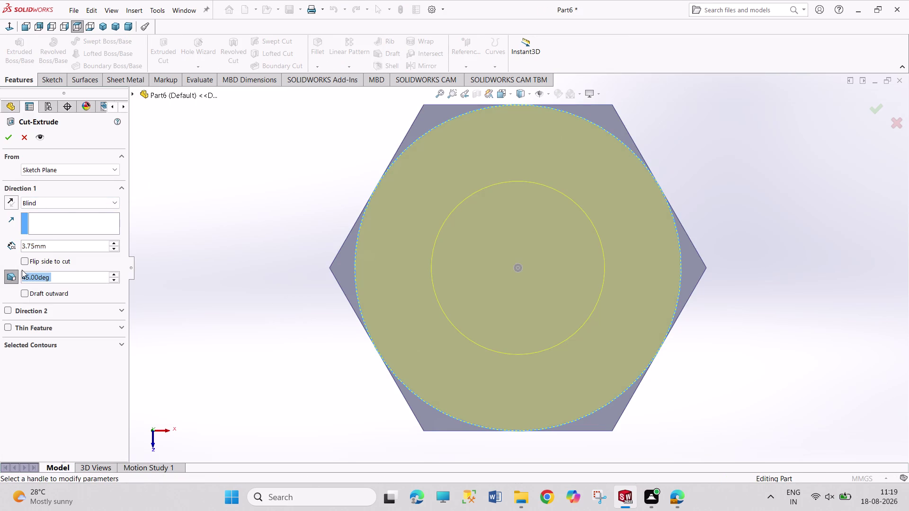
click(25, 263)
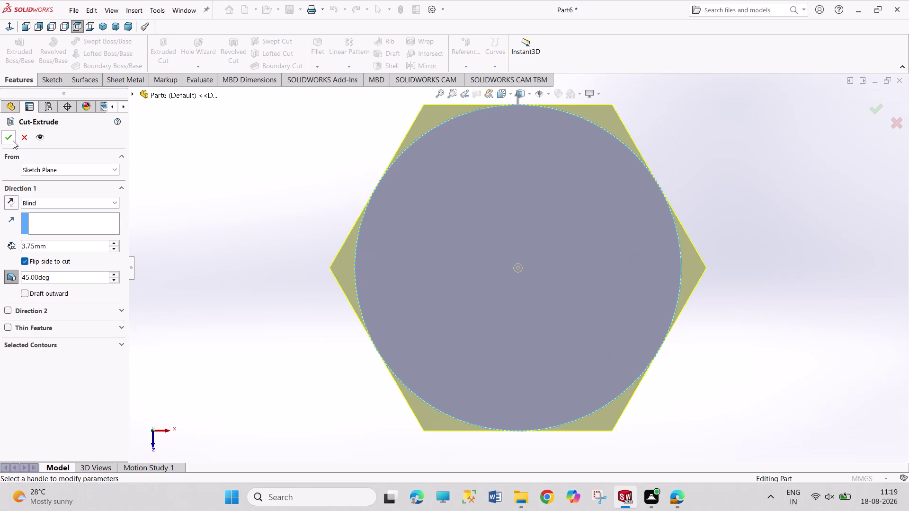
click(13, 138)
middle_drag(175, 276, 203, 209)
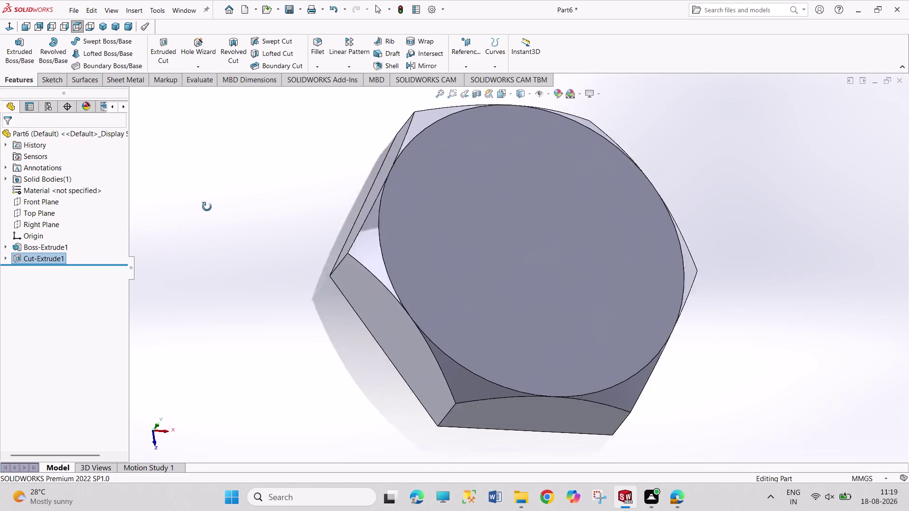
middle_drag(202, 210, 417, 155)
Start a sketch on the hex head's opposite face and draw a small centre circle.
click(541, 255)
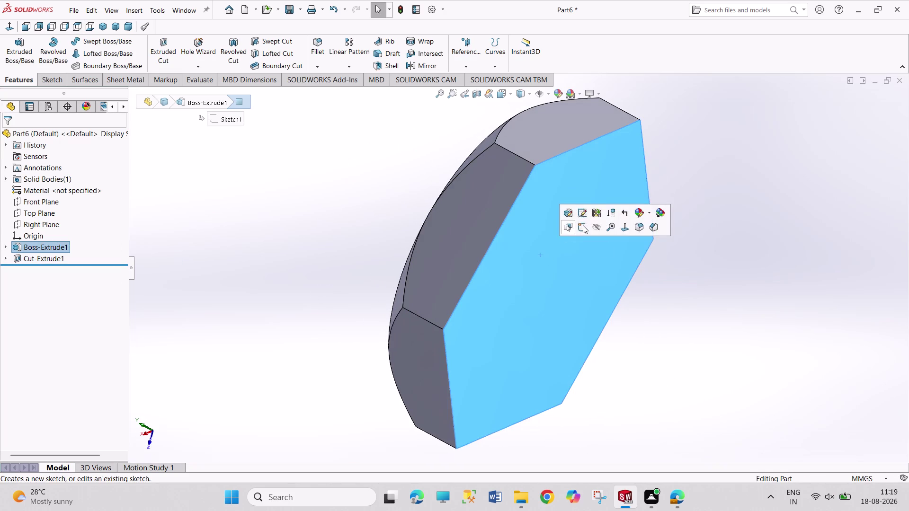
click(584, 225)
click(107, 39)
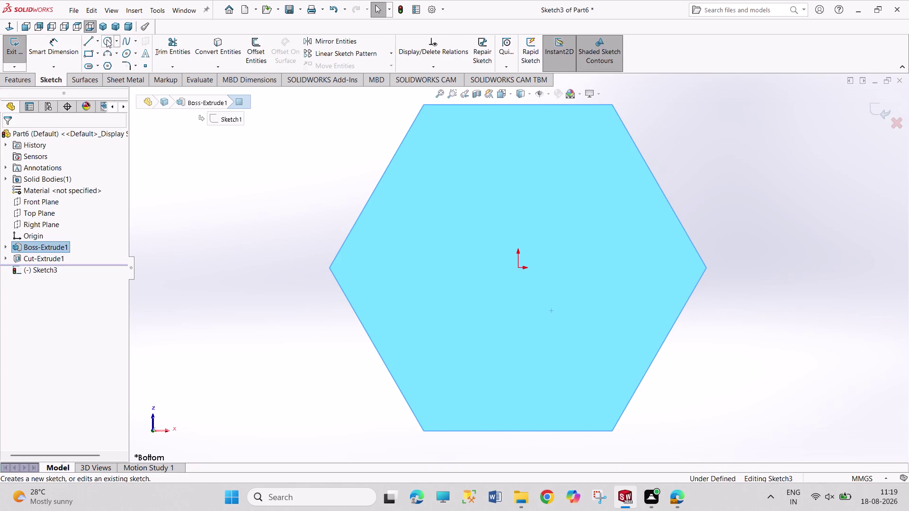
drag(517, 267, 522, 303)
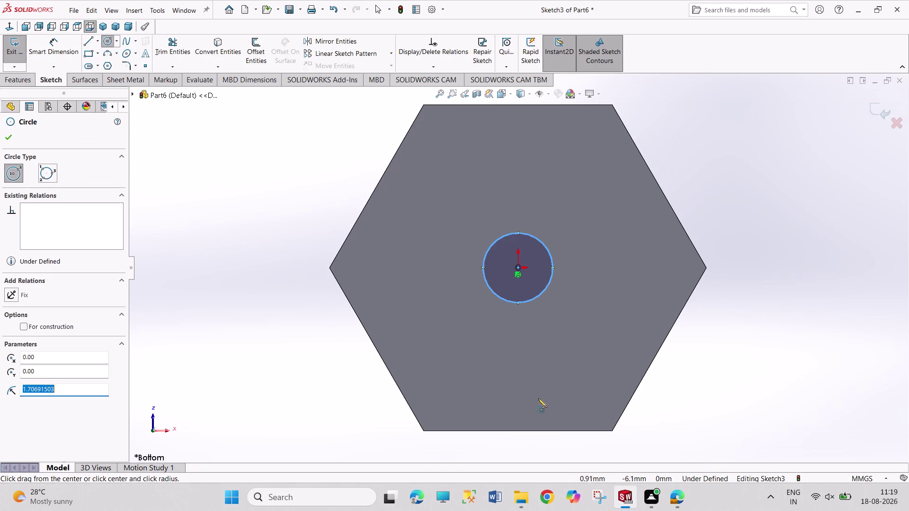
right_click(723, 360)
click(731, 366)
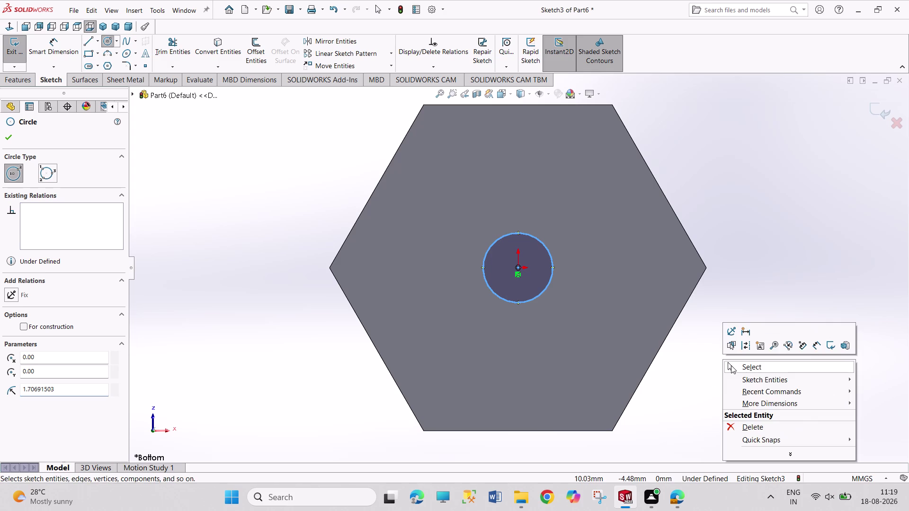
click(529, 301)
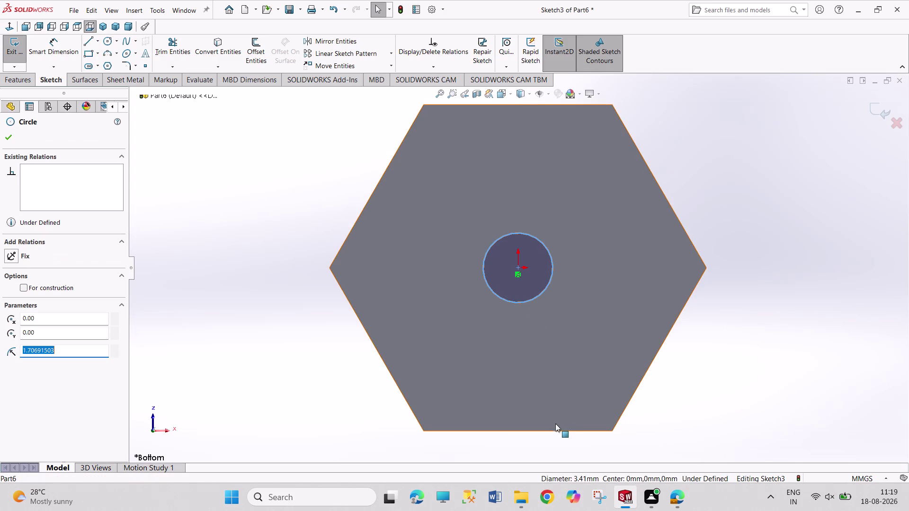
click(555, 430)
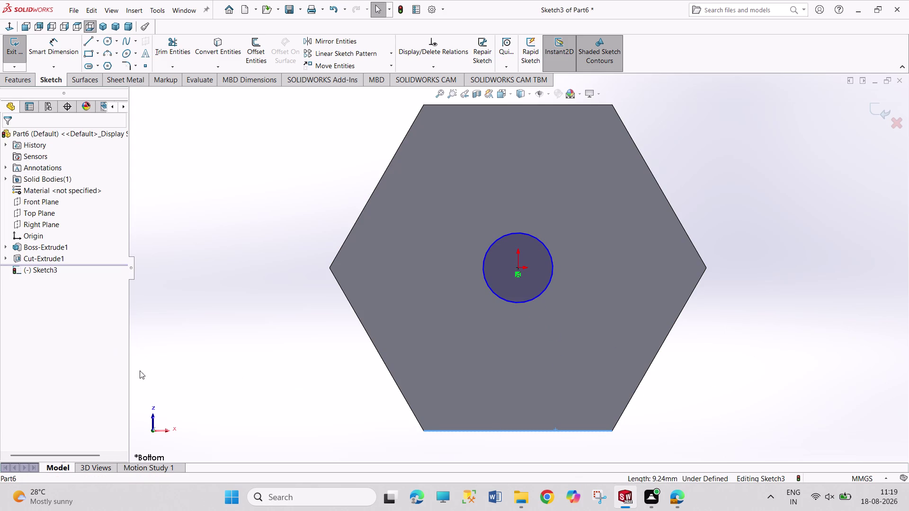
Redraw the centre circle and make it tangent to the hexagon's bottom edge.
click(299, 412)
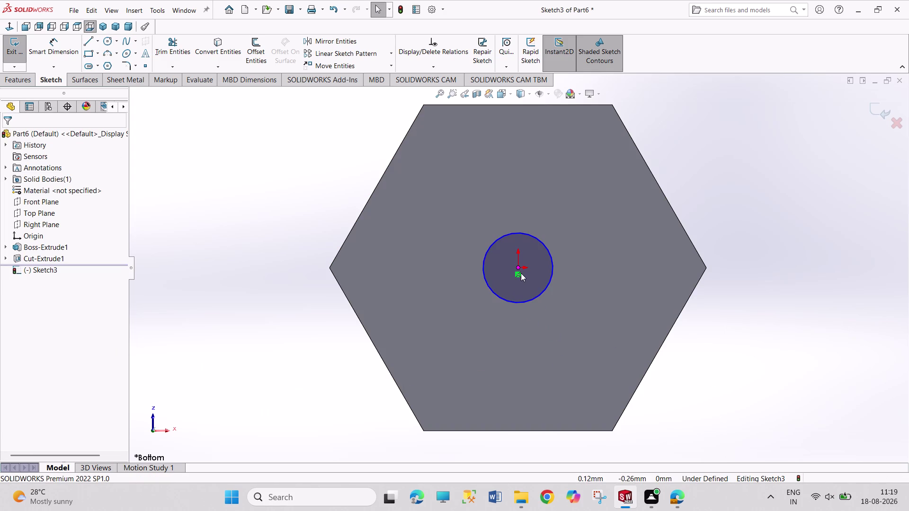
right_click(520, 273)
click(297, 339)
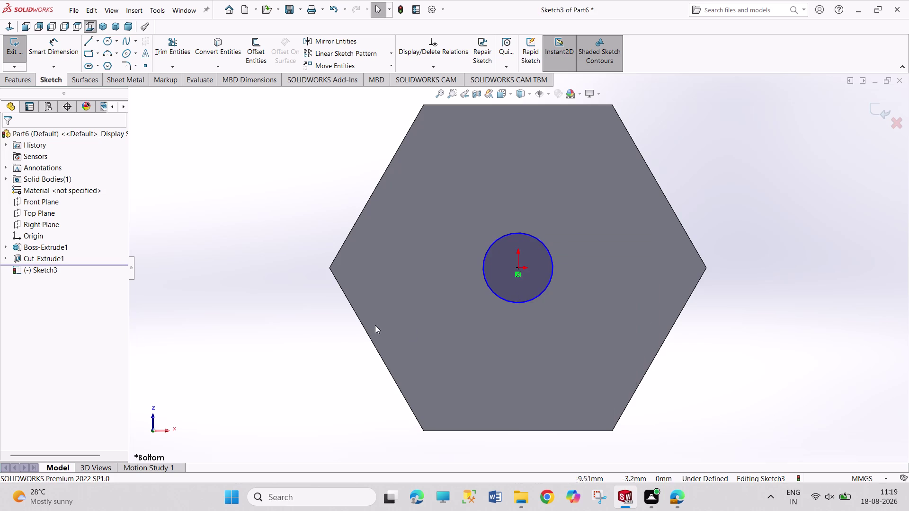
drag(513, 301, 513, 305)
click(517, 430)
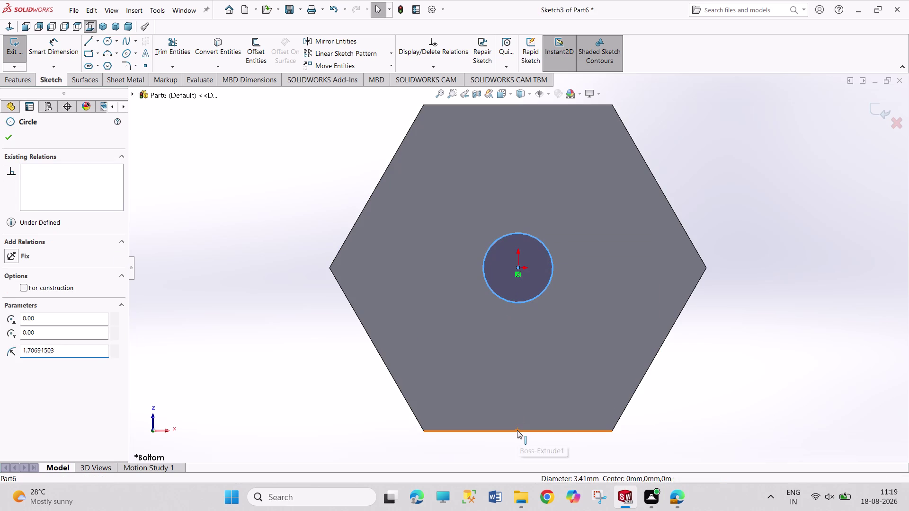
click(39, 308)
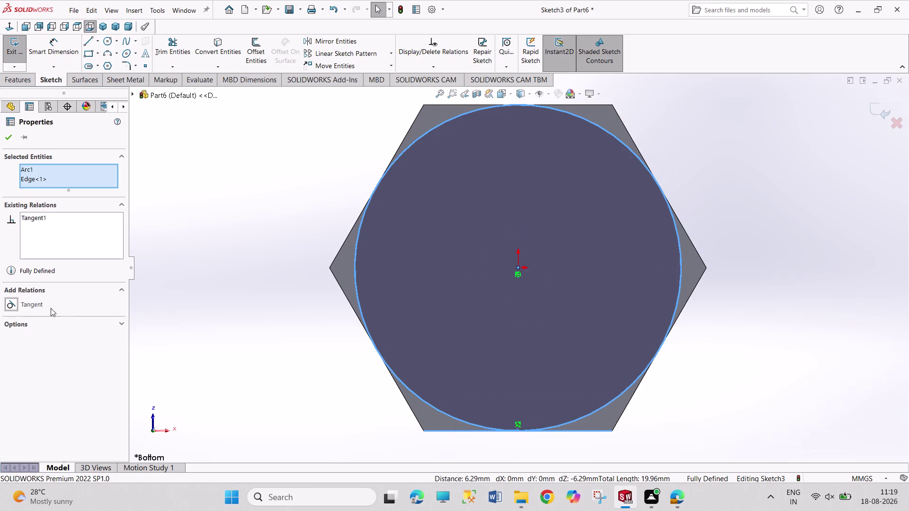
click(183, 308)
click(13, 44)
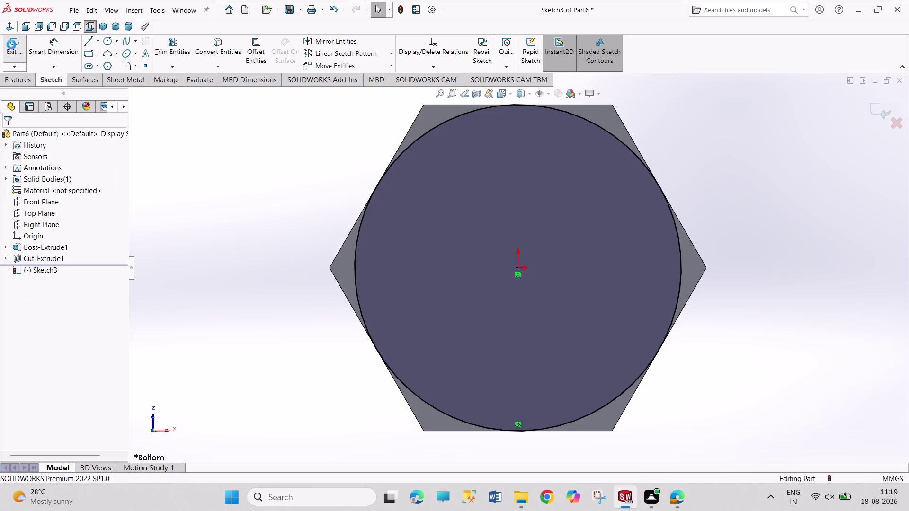
Cut 3.75 mm outside the circle with a 45° draft, chamfering the opposite face.
click(159, 57)
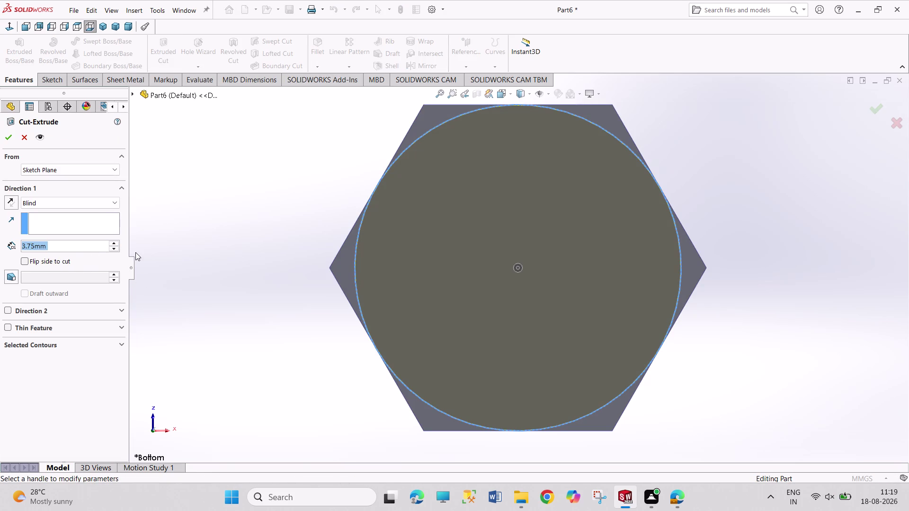
click(27, 260)
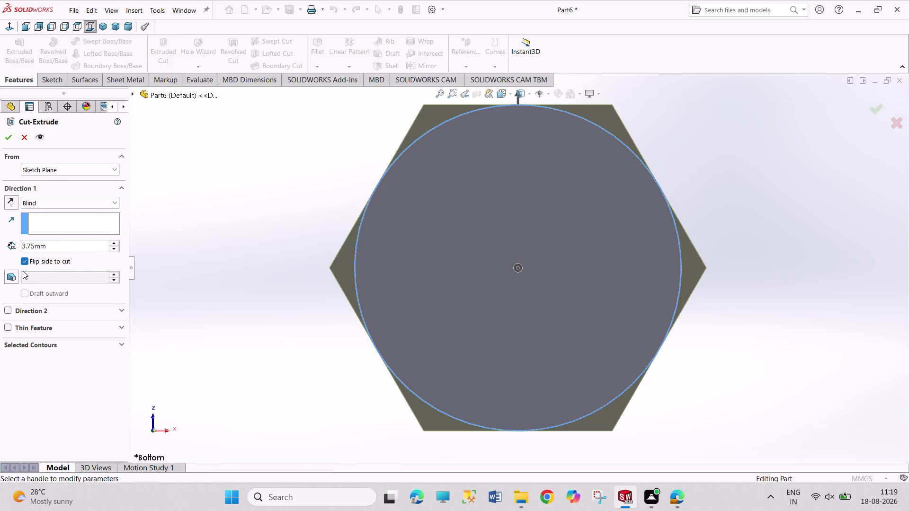
click(11, 279)
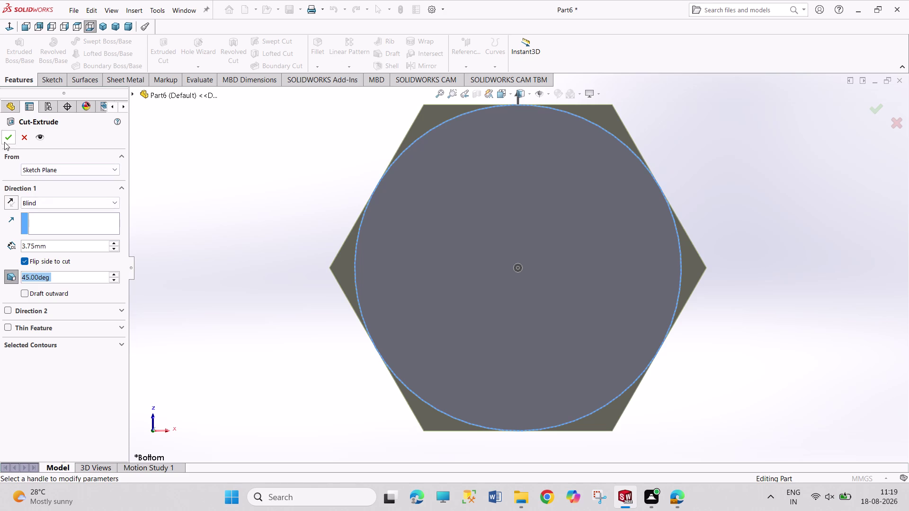
click(4, 142)
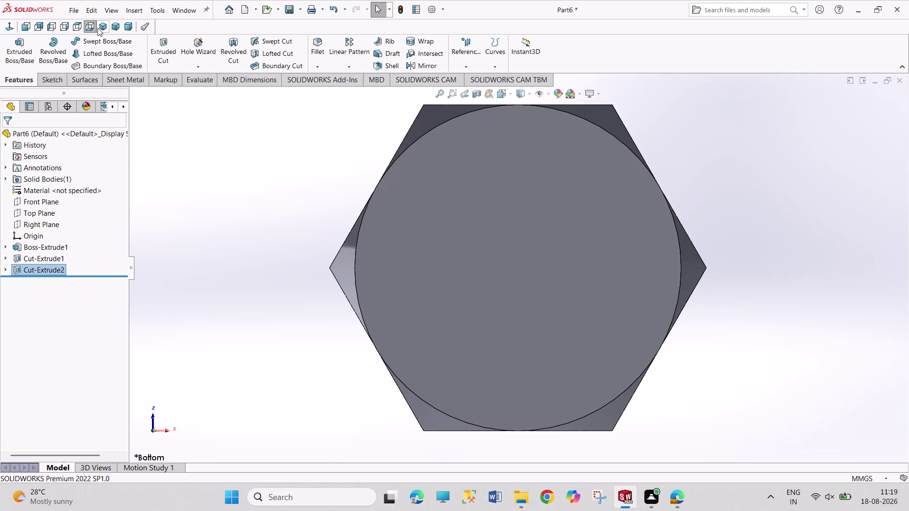
Start a sketch on the nut's bottom face, viewed face-on.
click(103, 28)
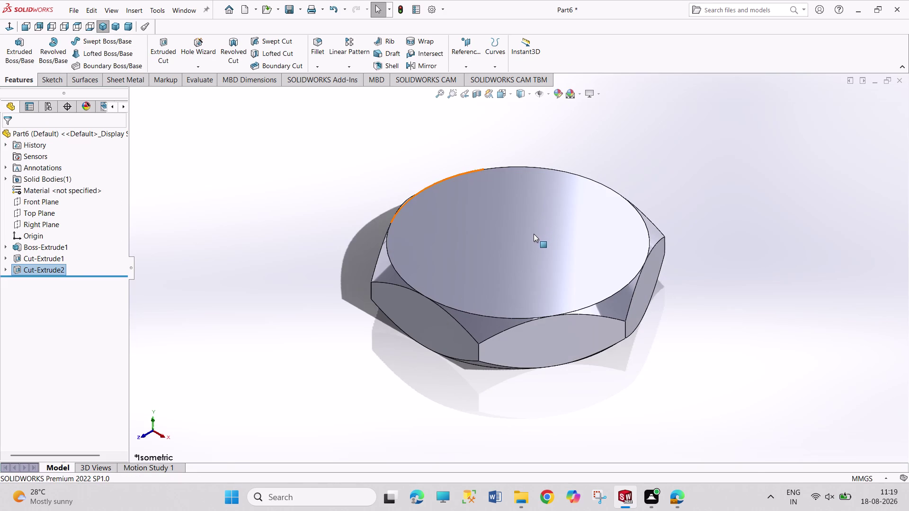
click(533, 233)
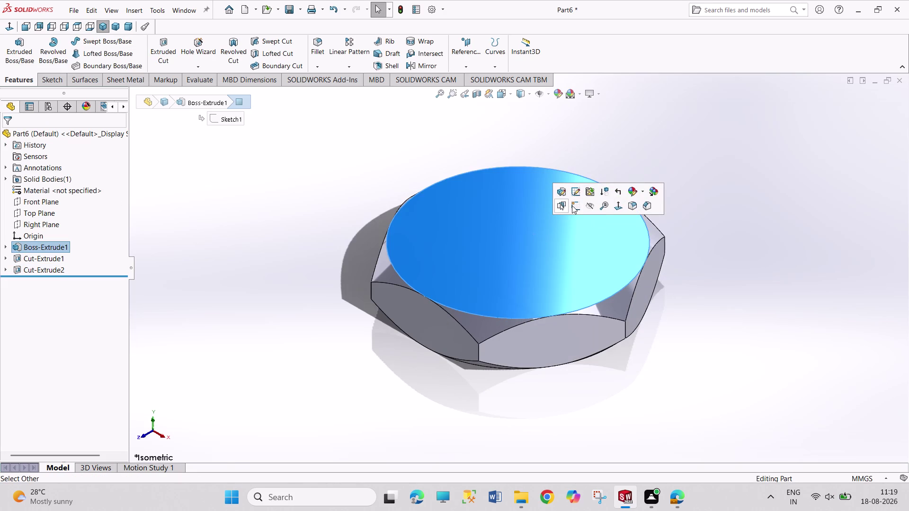
click(402, 343)
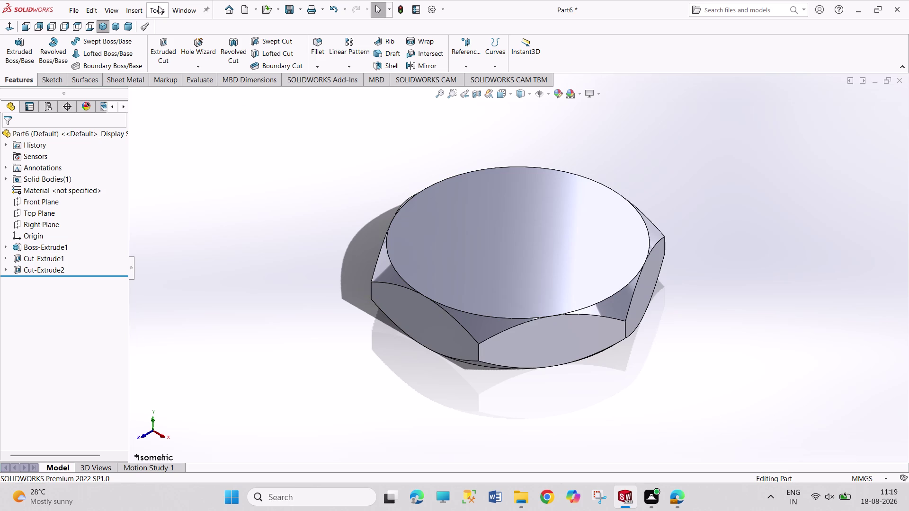
click(101, 27)
middle_drag(214, 146, 263, 23)
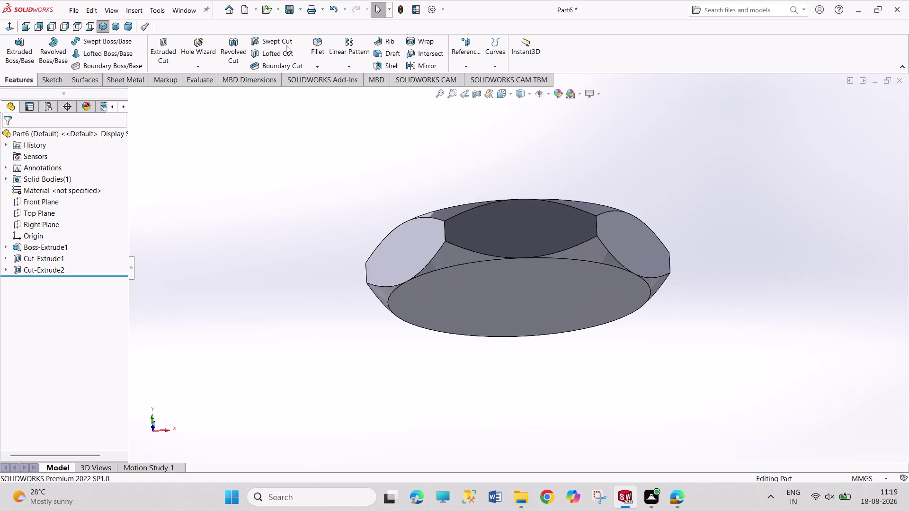
click(477, 275)
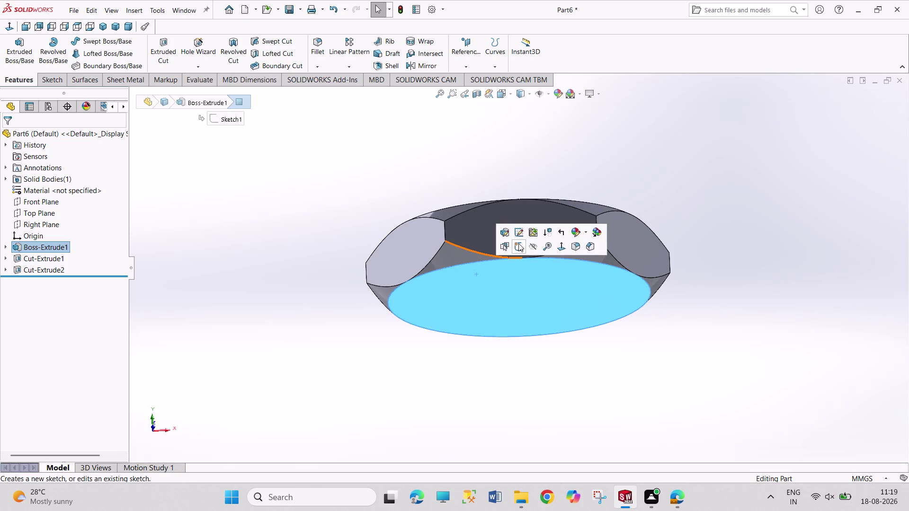
click(518, 243)
click(104, 47)
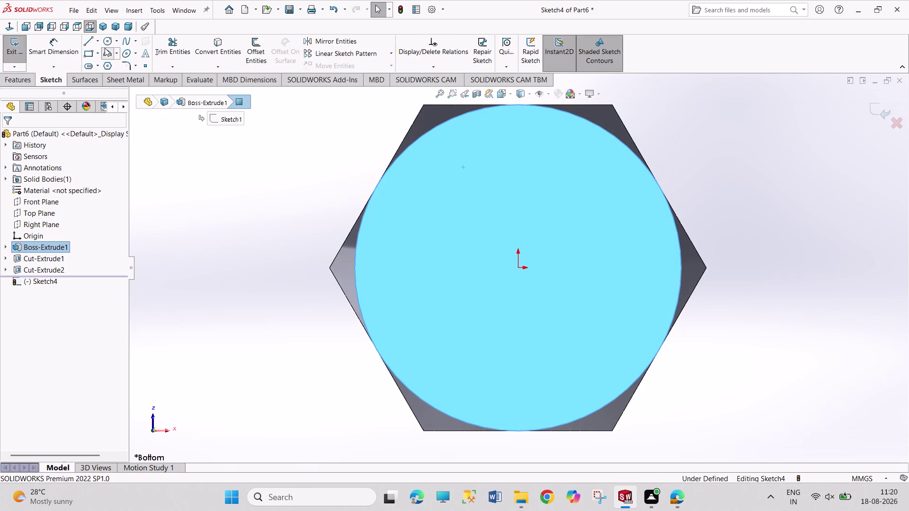
Draw a circle at the origin, dimension it to 2.50 diameter, and exit the sketch.
click(104, 40)
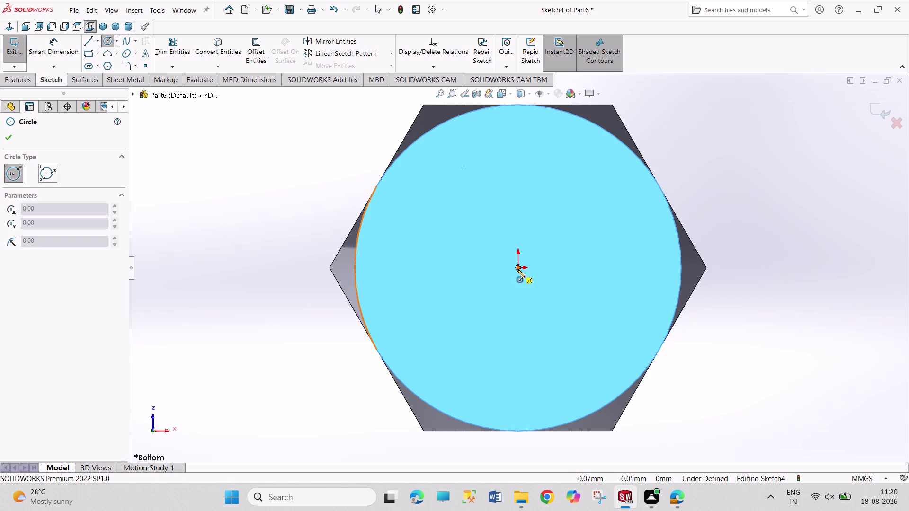
click(516, 268)
click(556, 306)
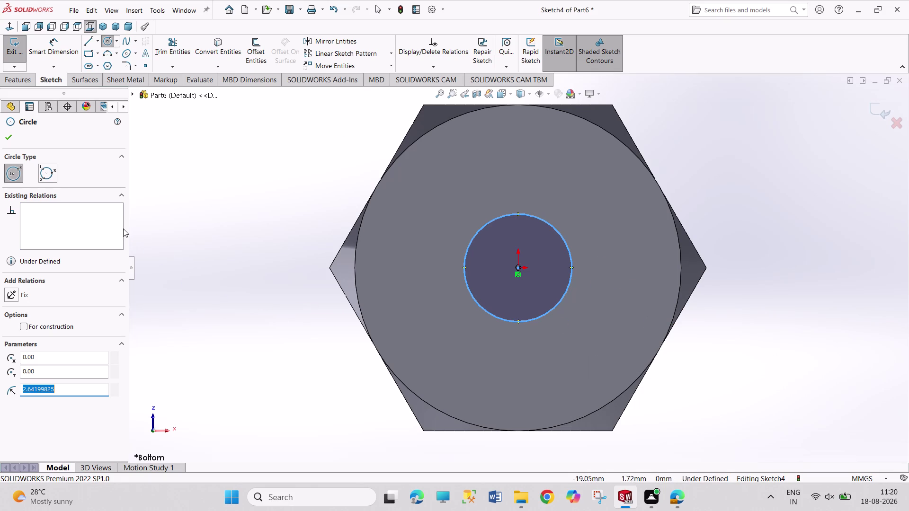
right_drag(221, 273, 242, 116)
drag(568, 280, 574, 280)
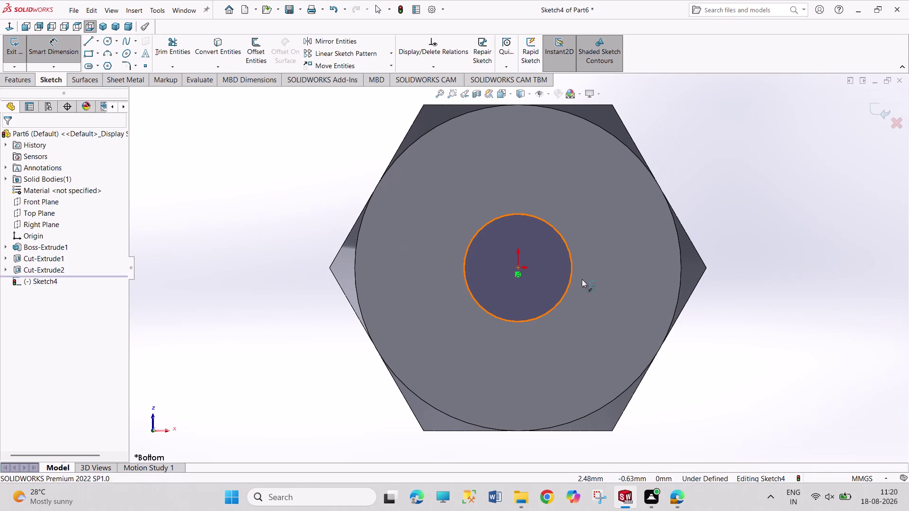
click(706, 188)
text(2.)
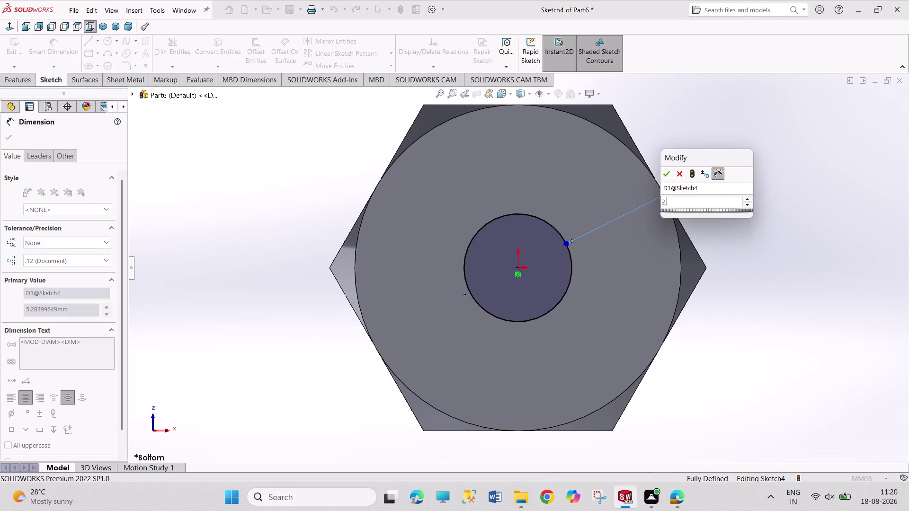
key(8)
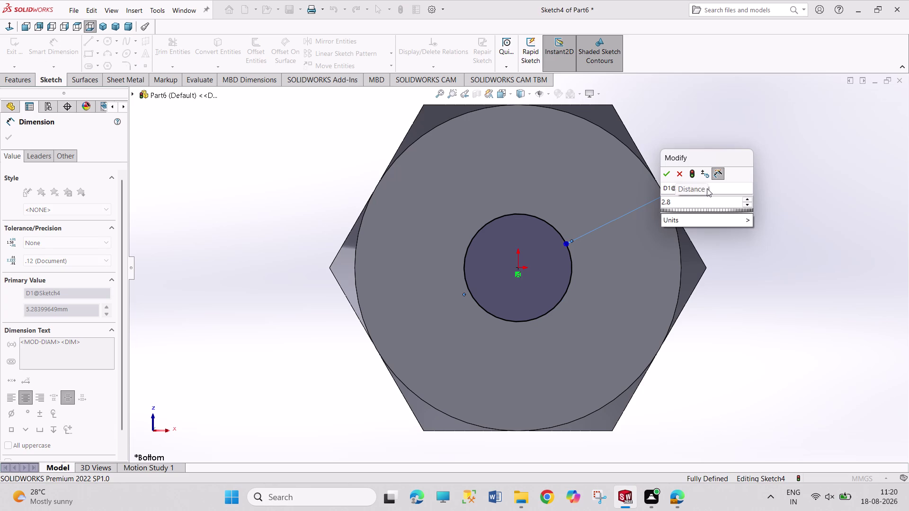
key(BackSpace)
key(5)
key(Return)
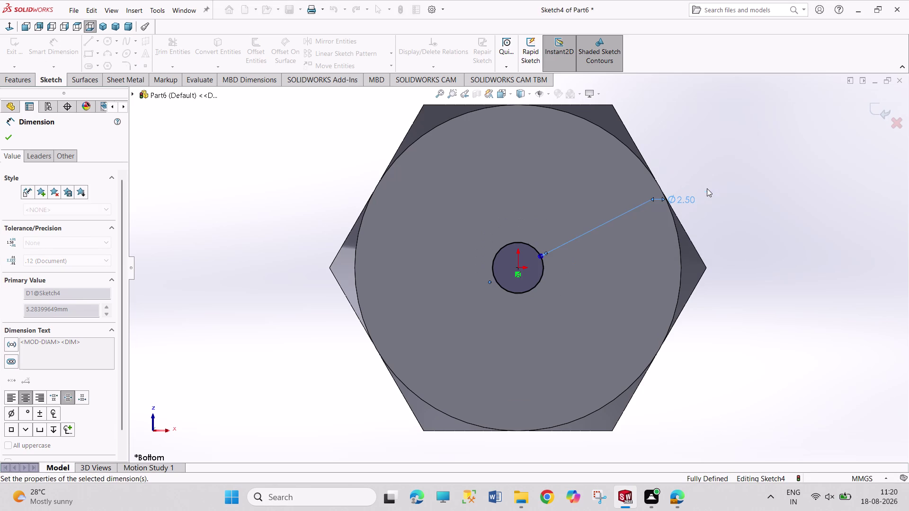
right_click(786, 240)
click(806, 273)
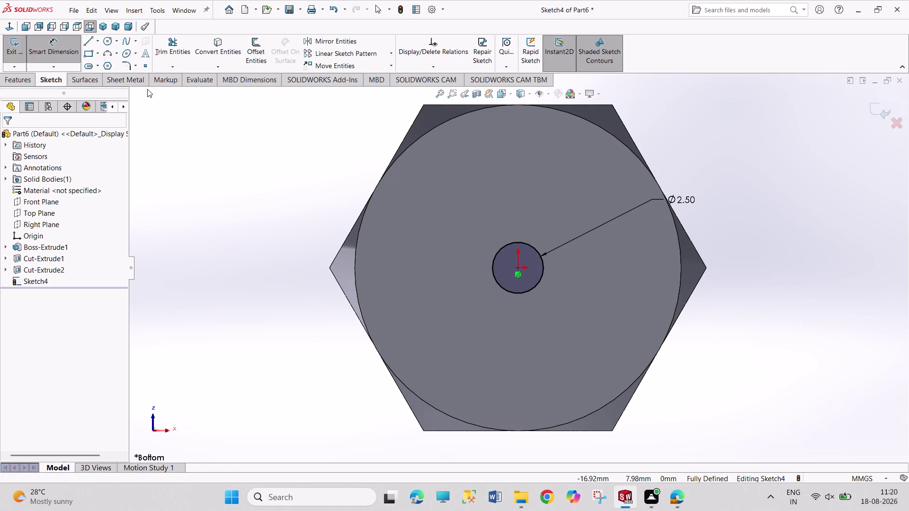
click(15, 48)
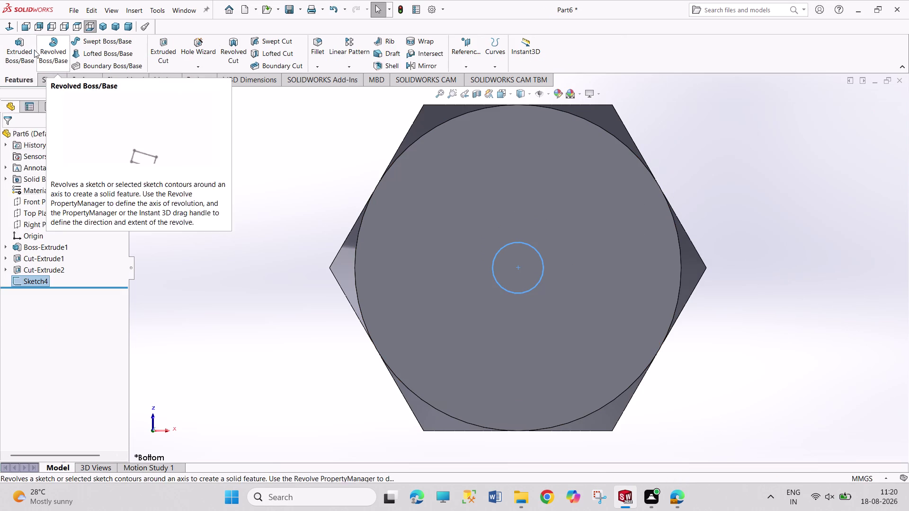
Extrude the 2.50 mm circle 30 mm (33.75-3.75) into a merged shank below the hex head.
click(24, 52)
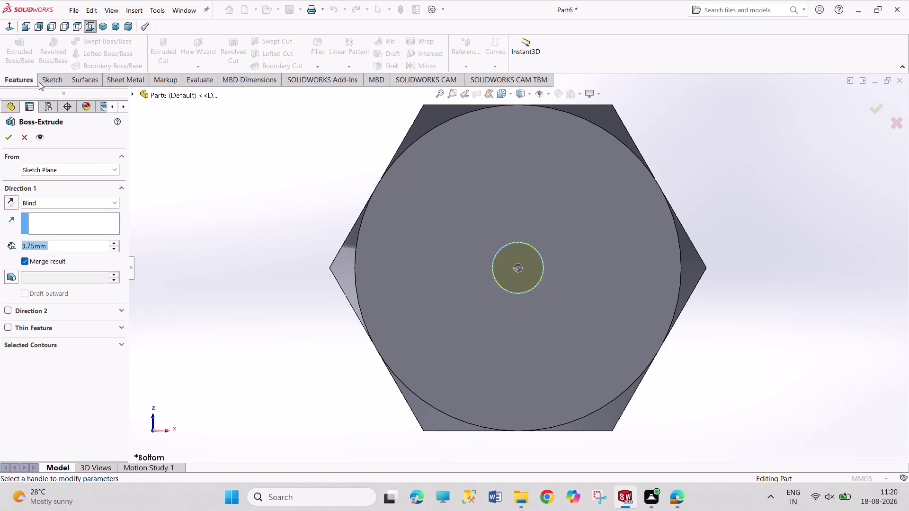
click(103, 26)
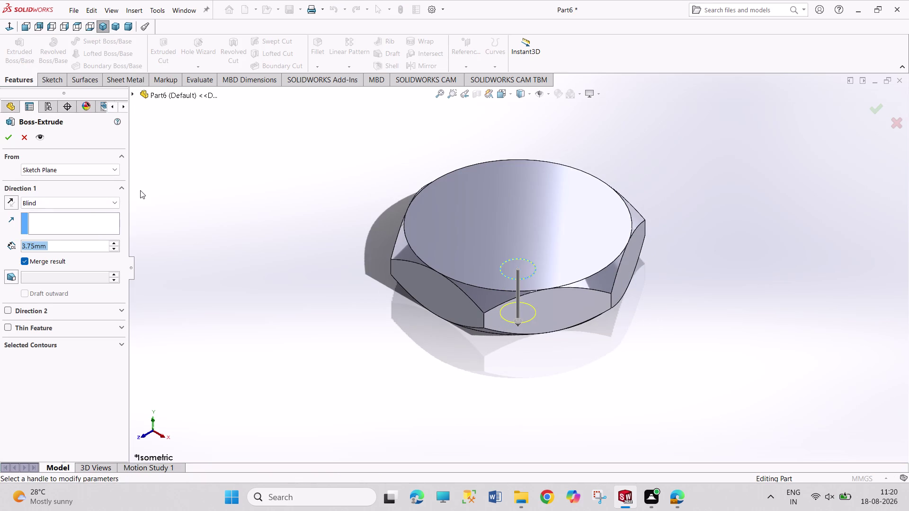
text(37.5)
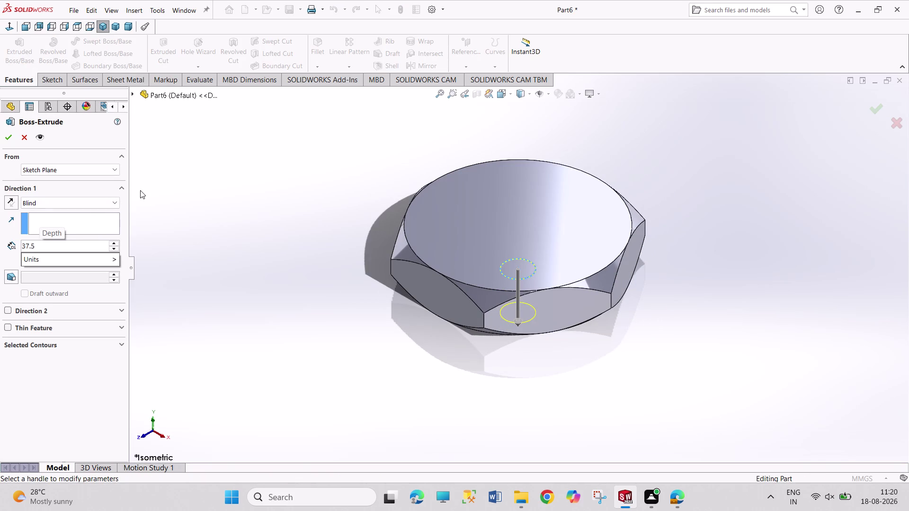
key(minus)
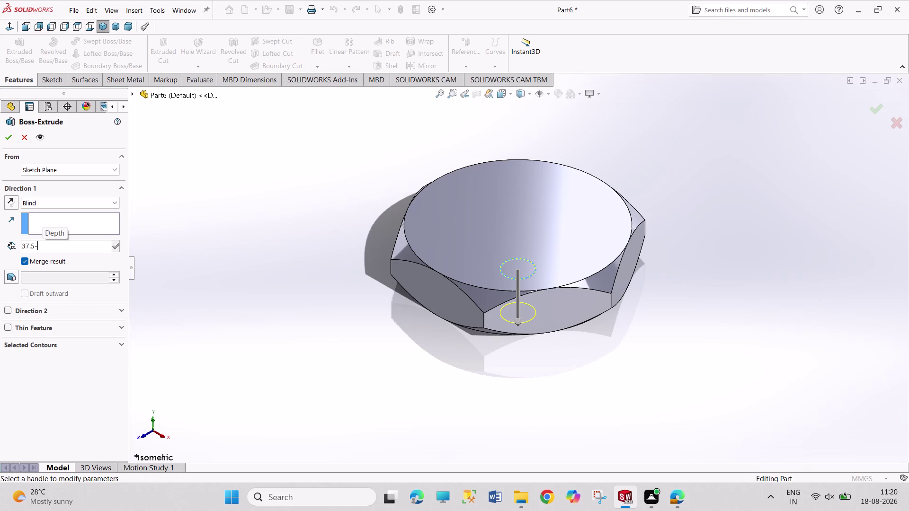
click(26, 246)
key(3)
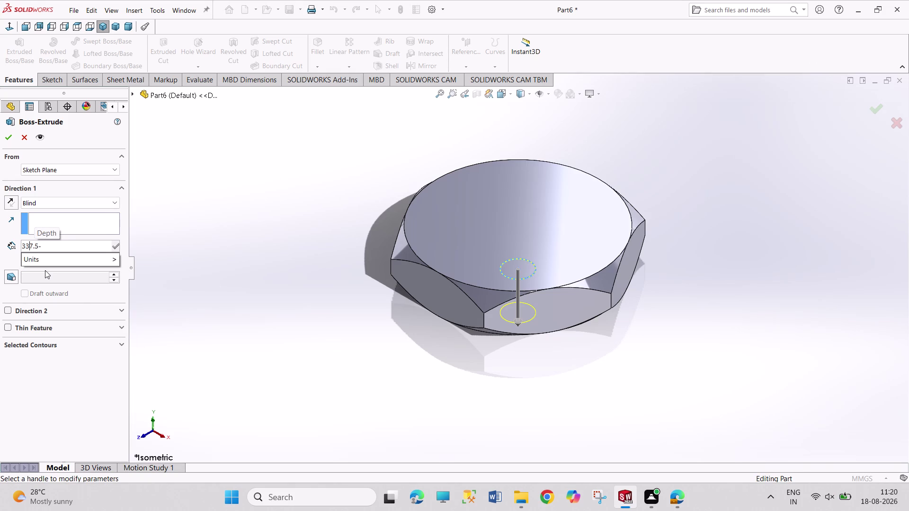
key(period)
key(Right)
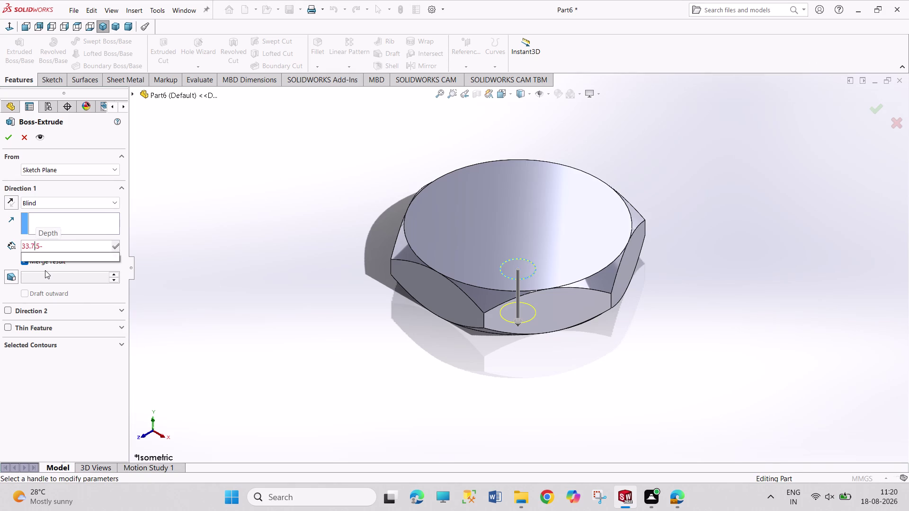
key(Right)
key(BackSpace)
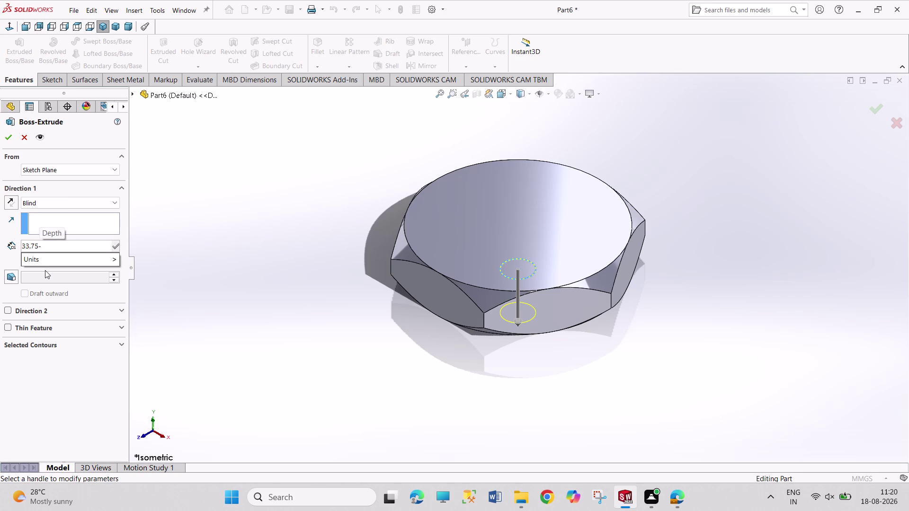
key(Right)
key(Right)
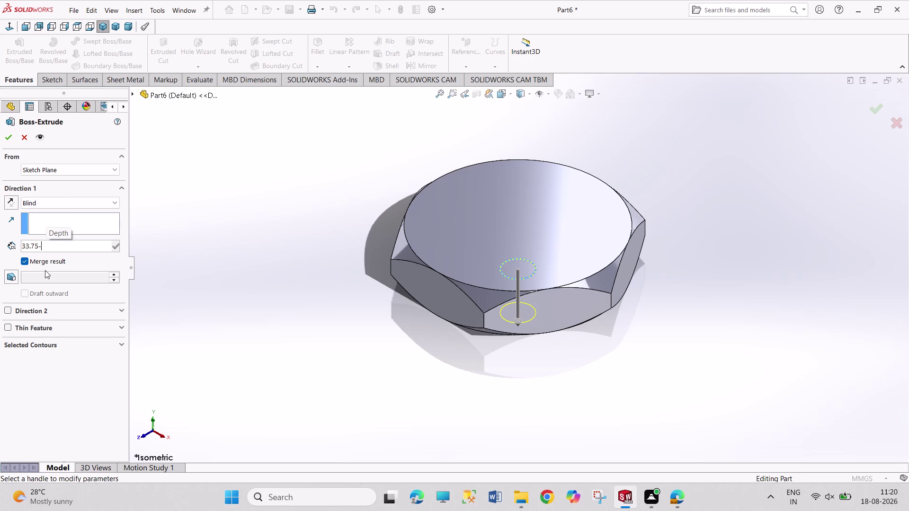
text(3)
text(.75)
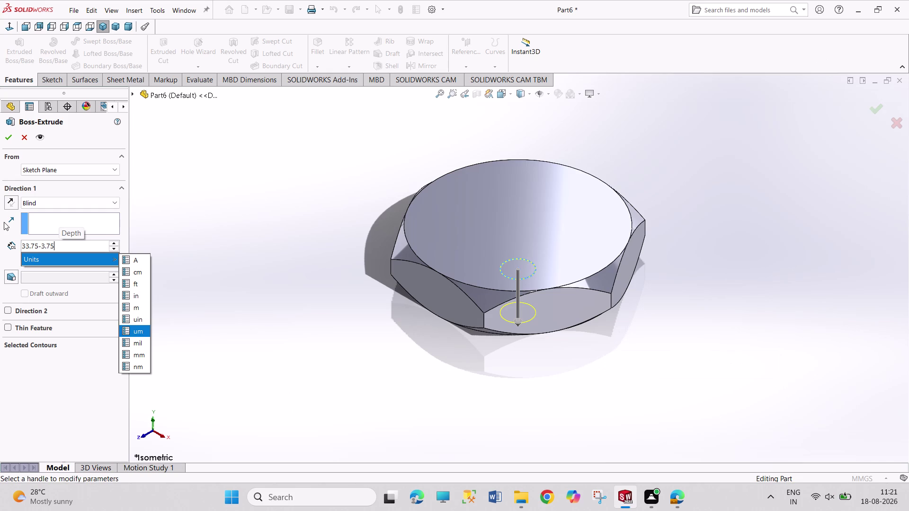
click(6, 138)
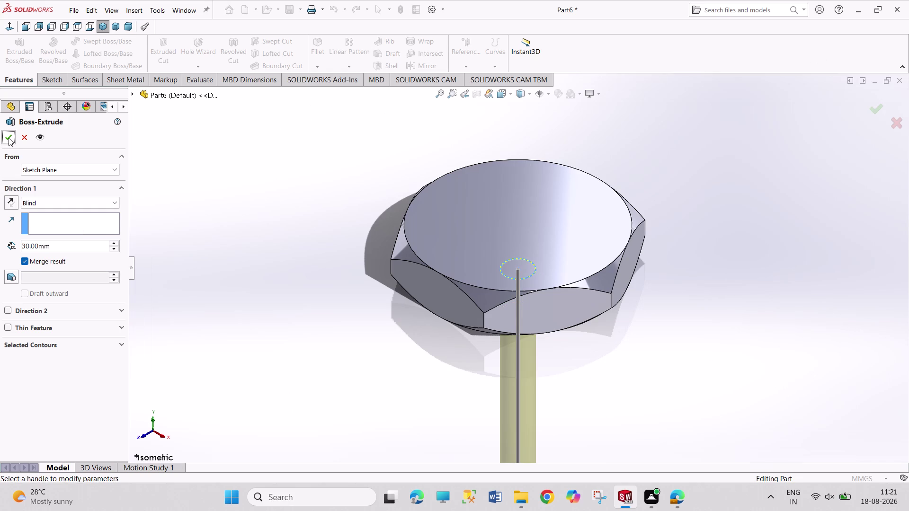
click(9, 136)
scroll(up, 3)
scroll(up, 3)
middle_drag(298, 339, 328, 211)
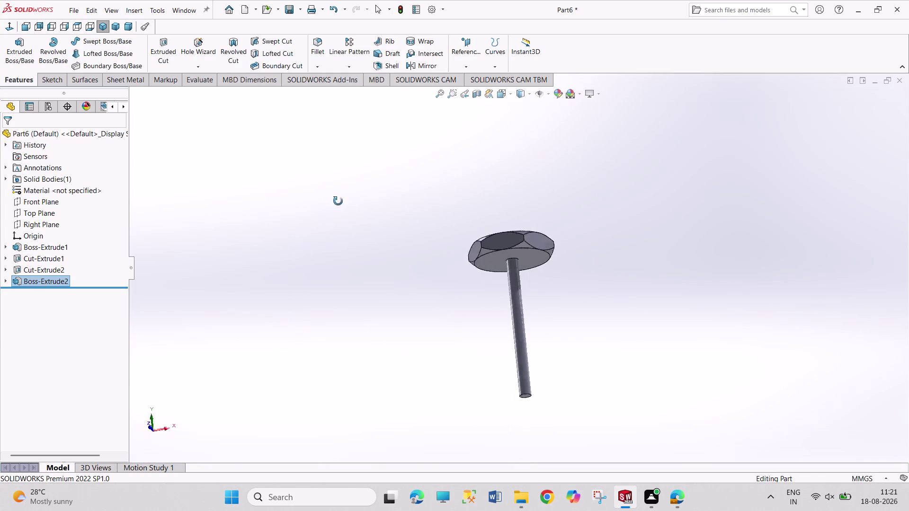
middle_drag(328, 212, 503, 184)
Recheck the Turn Screw dimensions in PDF Figure 8, then return and save Part6.
click(680, 500)
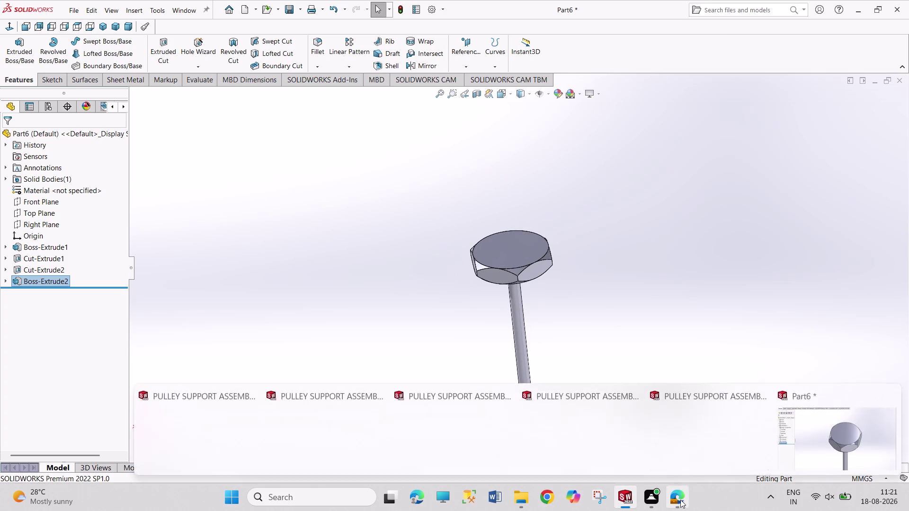
scroll(up, 3)
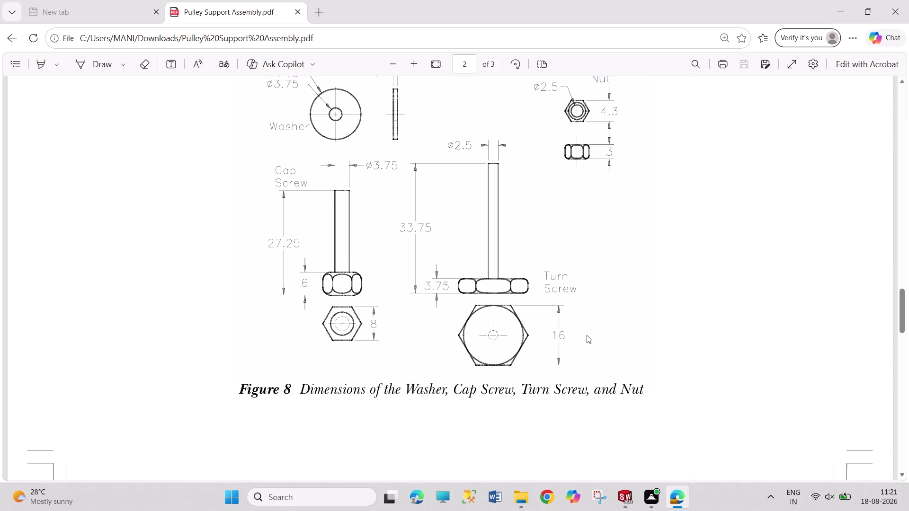
scroll(up, 3)
scroll(up, 3)
scroll(up, 3)
scroll(up, 3)
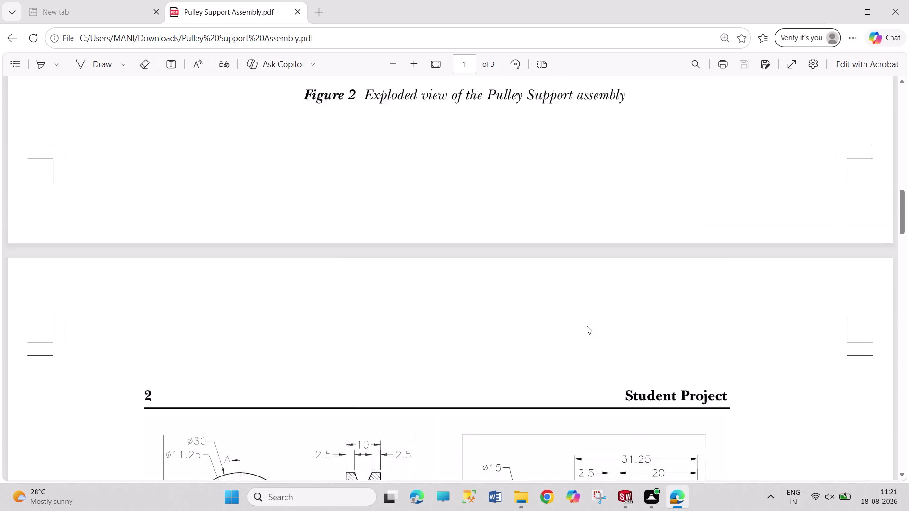
scroll(up, 3)
scroll(down, 3)
scroll(down, 3)
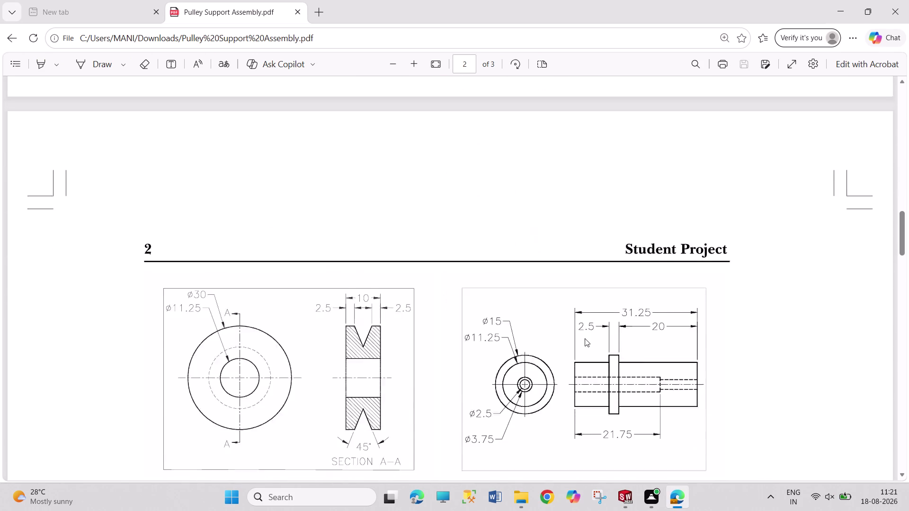
scroll(down, 3)
scroll(down, 3)
scroll(down, 3)
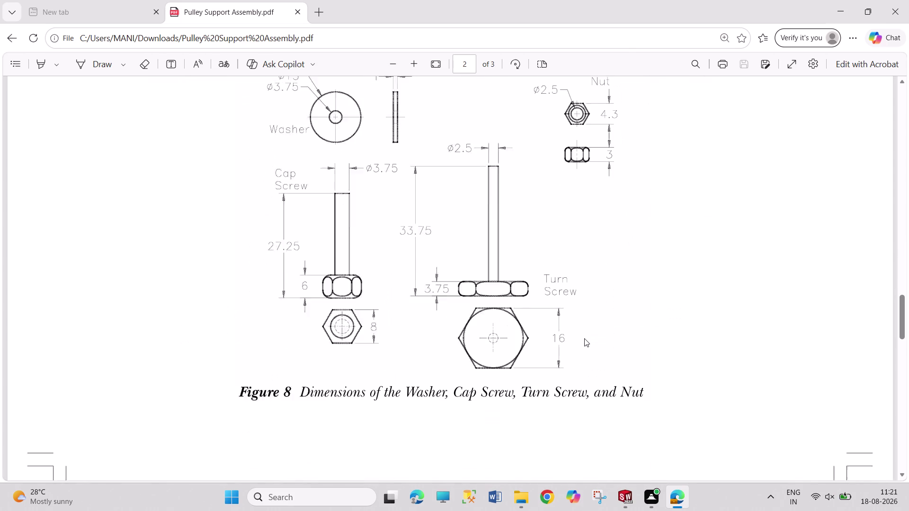
scroll(up, 3)
scroll(down, 3)
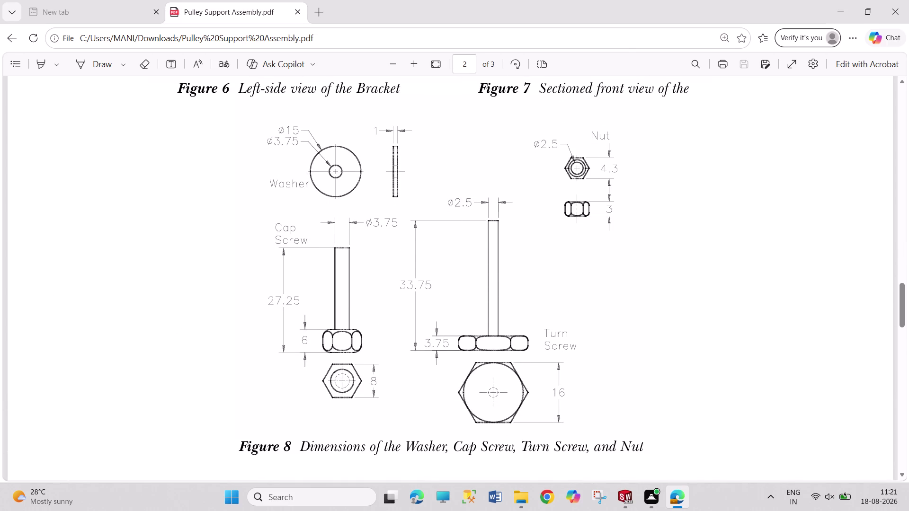
click(623, 495)
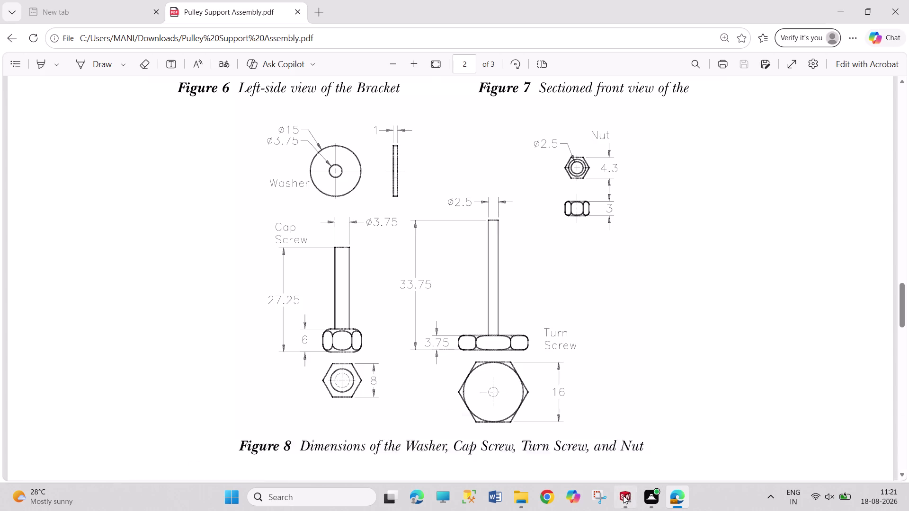
key(ctrl+s)
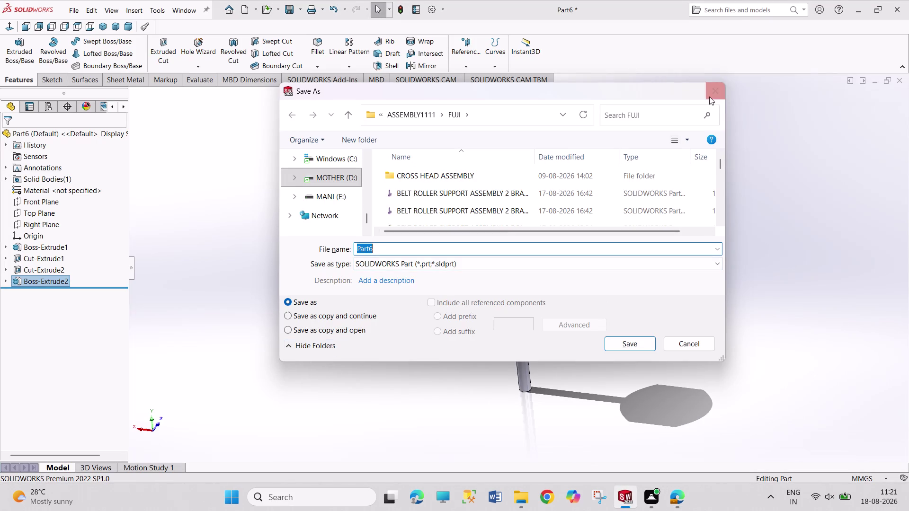
Review the open part documents, then reopen the Save dialog and browse the file list.
click(717, 93)
click(189, 10)
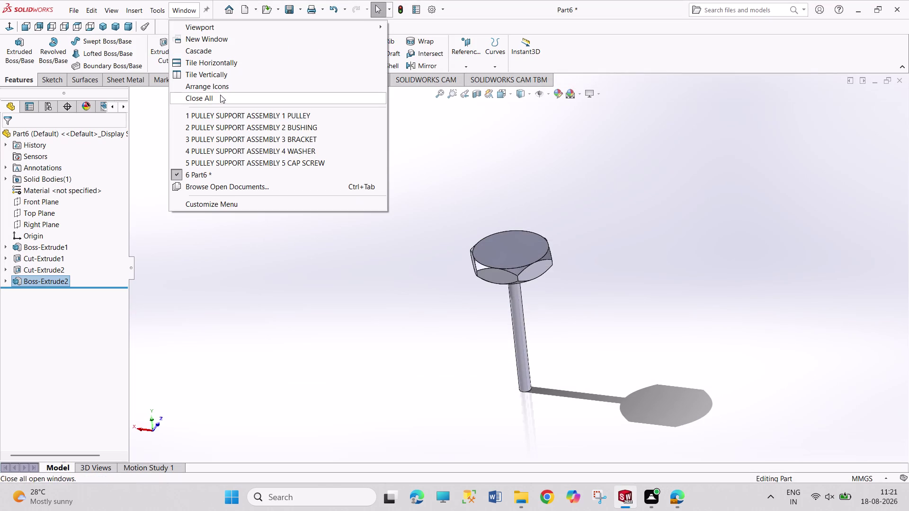
click(243, 256)
key(ctrl+s)
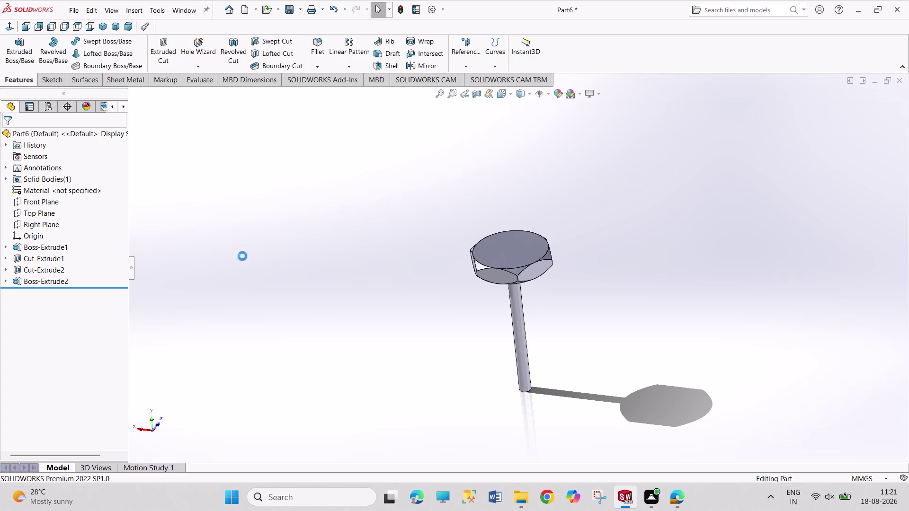
scroll(down, 3)
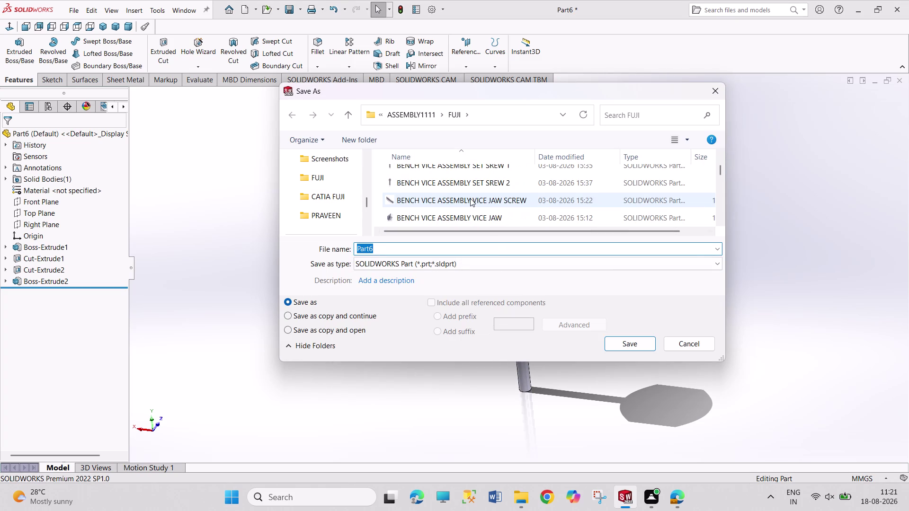
scroll(down, 3)
scroll(down, 3)
scroll(down, 3)
scroll(down, 3)
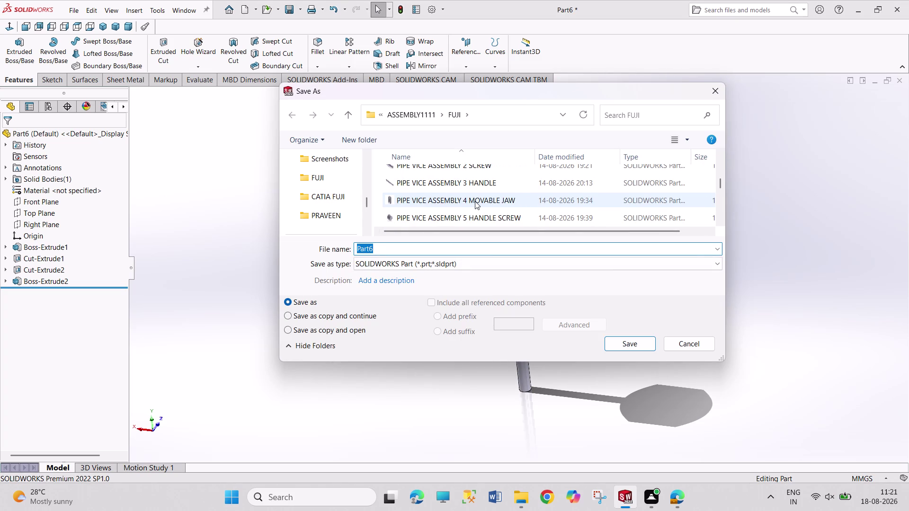
scroll(down, 3)
scroll(down, 3)
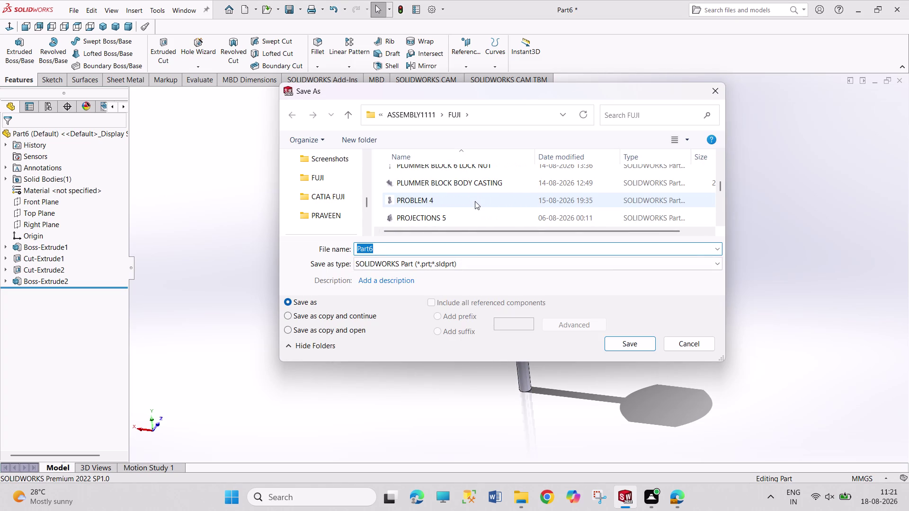
scroll(down, 3)
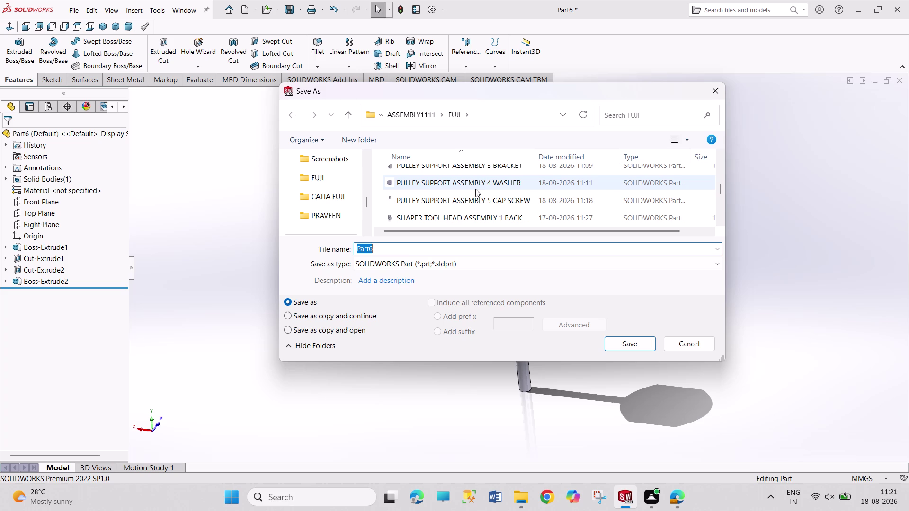
Save the turn screw as 'PULLEY SUPPORT ASSEMBLY 6 TURN SCREW'.
click(480, 203)
double_click(508, 245)
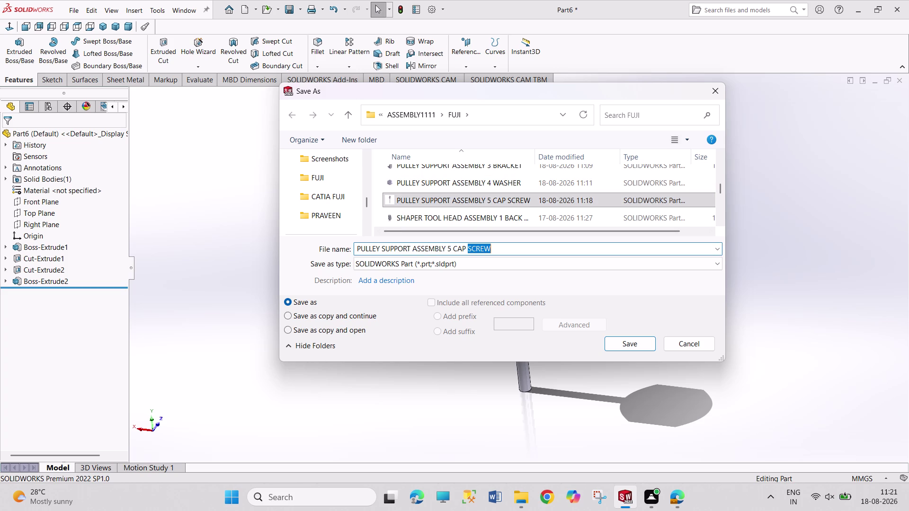
key(BackSpace)
key(BackSpace)
key(BackSpace)
key(BackSpace)
key(BackSpace)
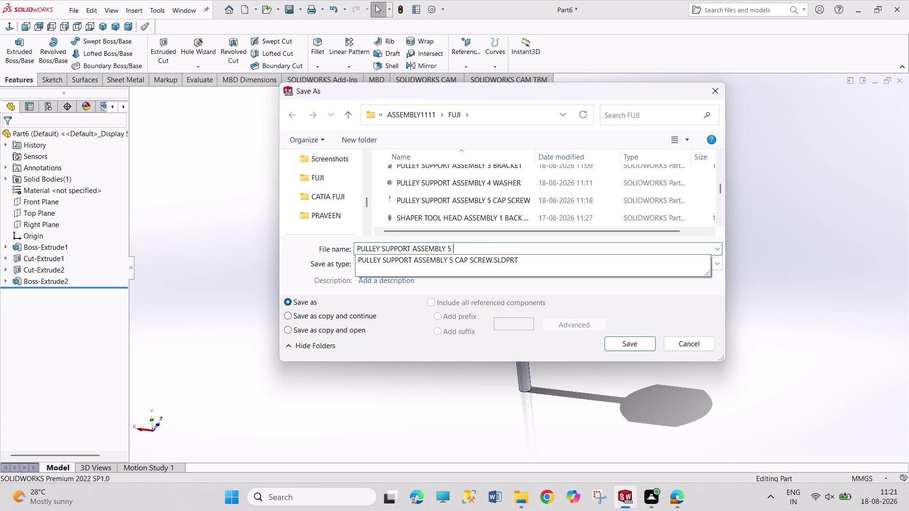
key(BackSpace)
key(BackSpace)
text(6)
key(space)
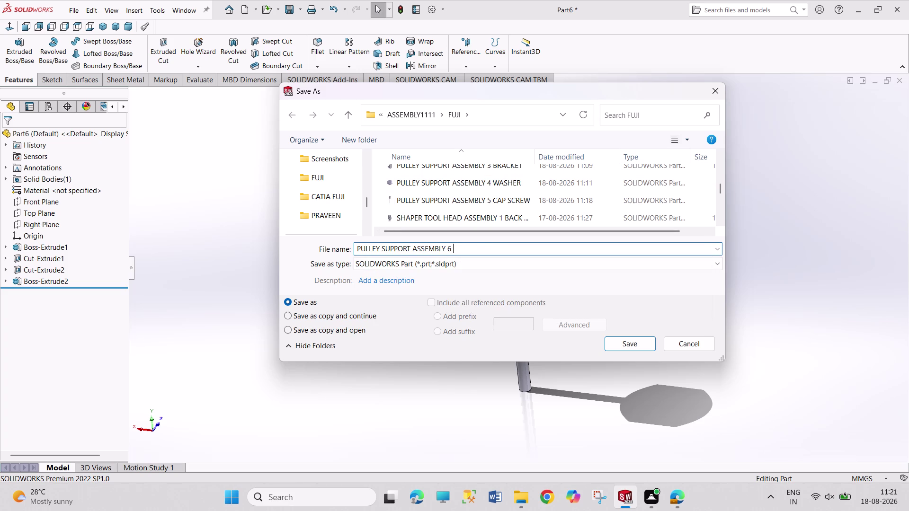
text(T)
text(URN S)
text(CREW)
key(Return)
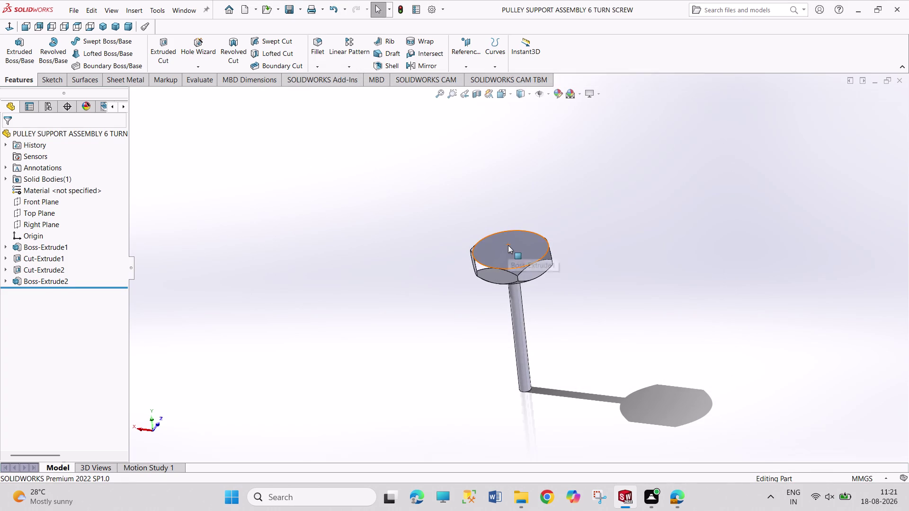
Create a new blank part, Part7, and close the pulley part window.
key(ctrl+n)
key(Return)
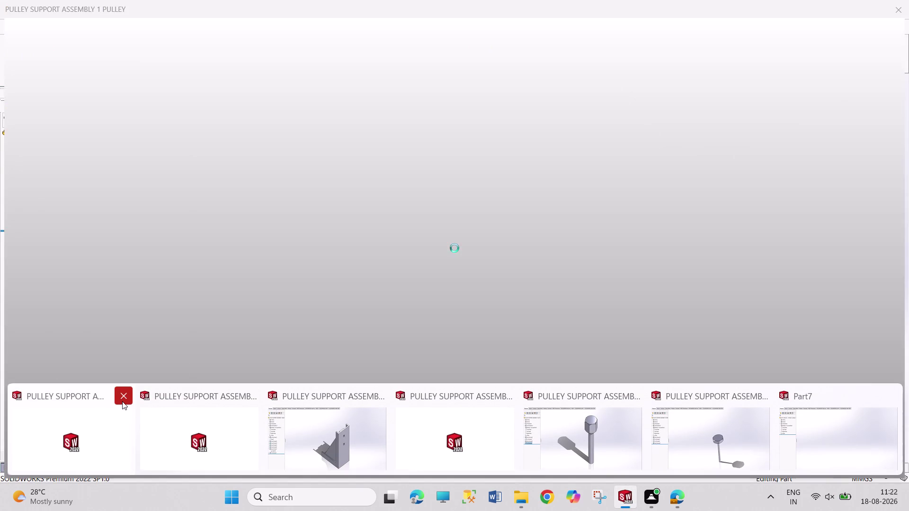
click(122, 402)
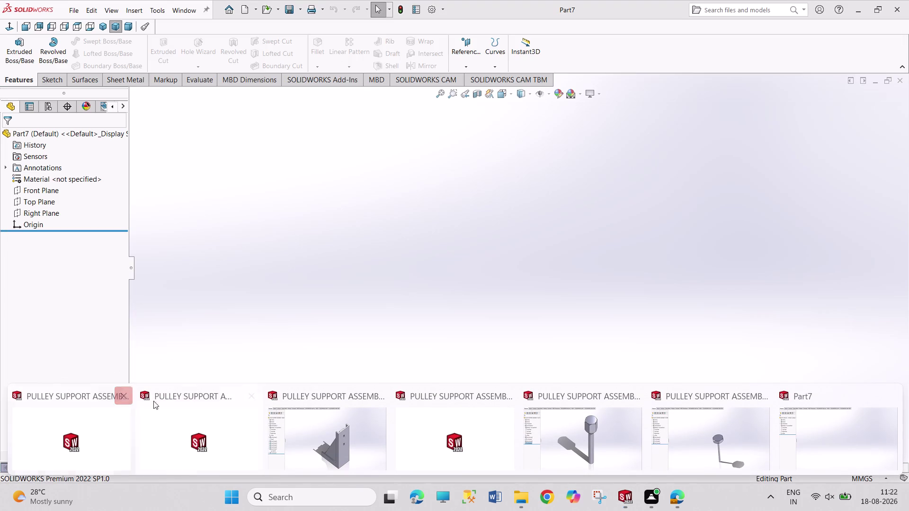
drag(252, 398, 258, 400)
Close the leftover pulley support and cap screw part windows, then switch back to Part7.
drag(377, 399, 382, 400)
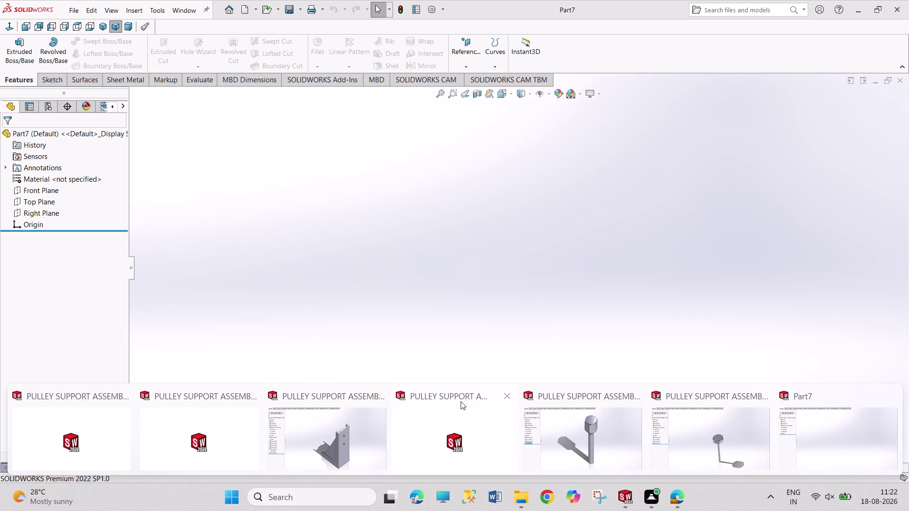
click(505, 400)
drag(640, 396, 647, 398)
click(761, 397)
click(810, 429)
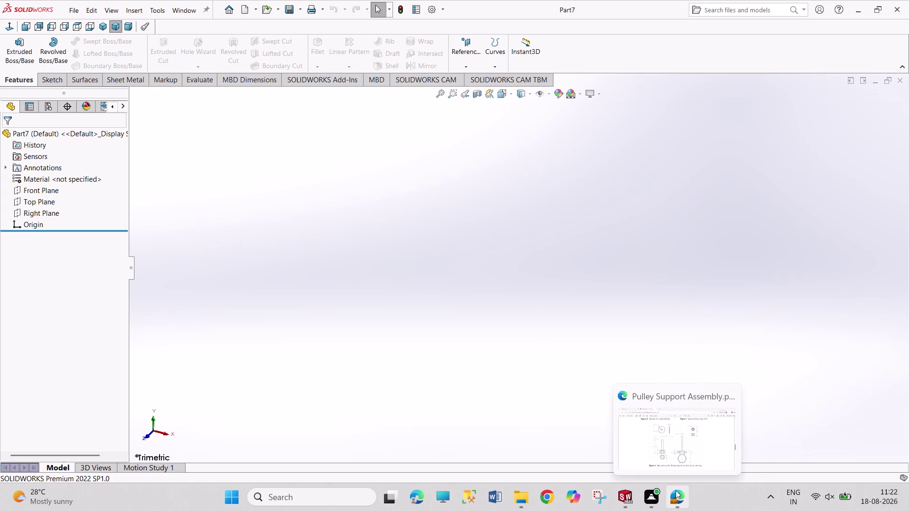
click(676, 462)
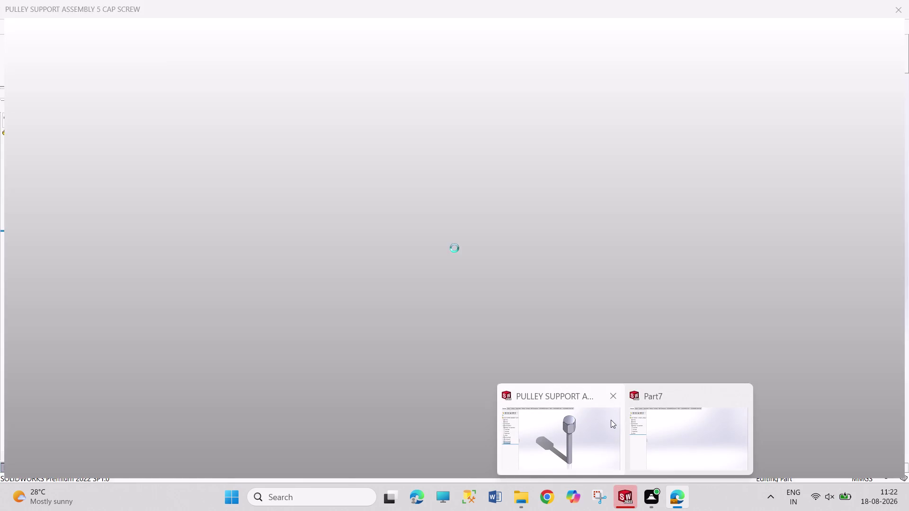
click(614, 399)
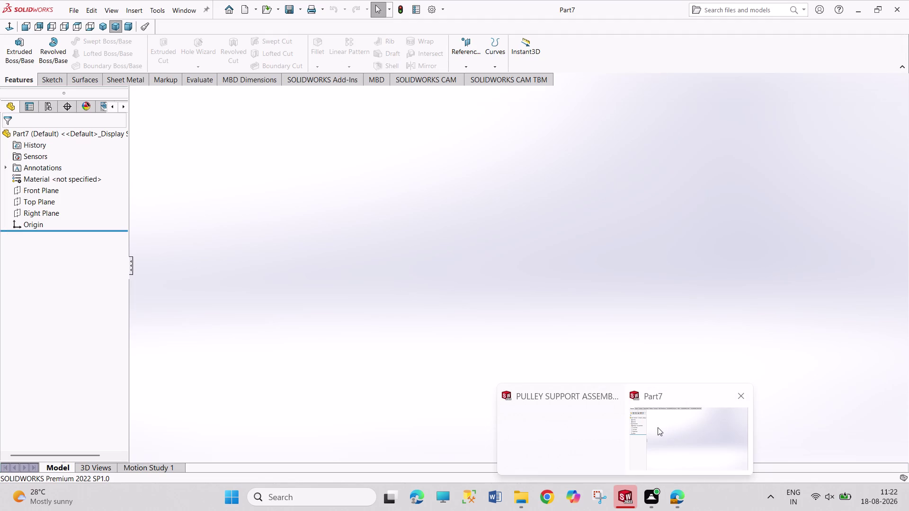
click(664, 424)
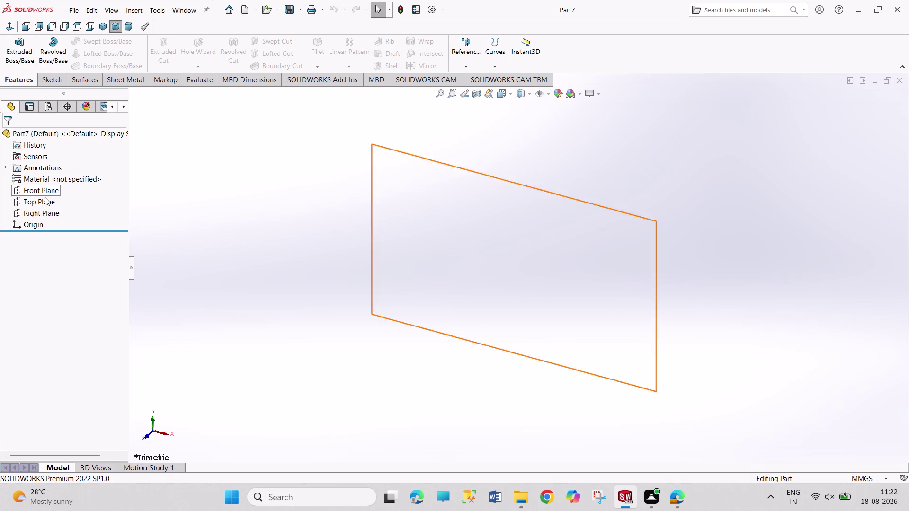
Sketch a hexagon centred on the origin on the Top Plane.
click(44, 202)
click(50, 189)
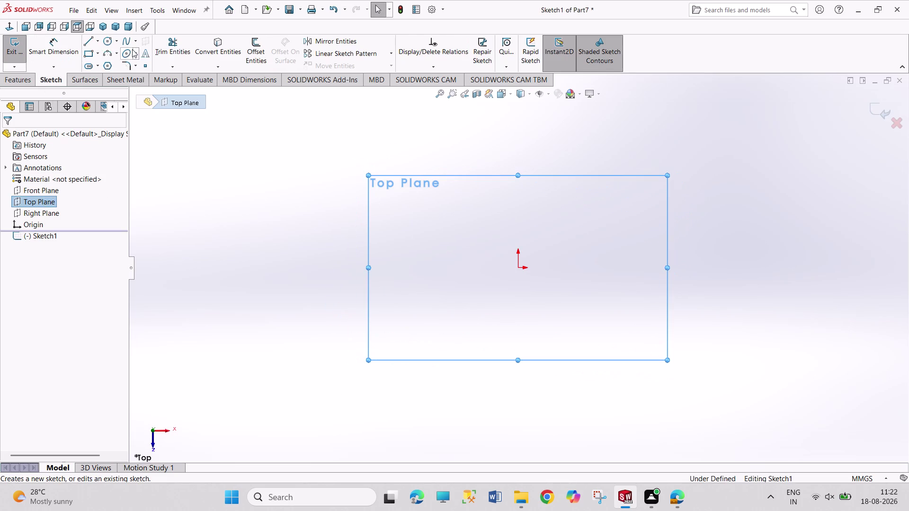
click(103, 67)
drag(520, 270, 519, 274)
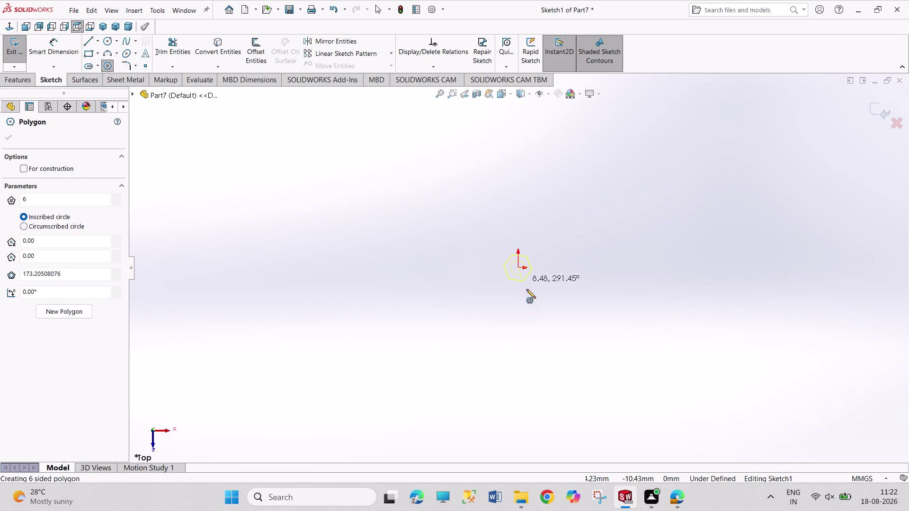
drag(567, 348, 576, 352)
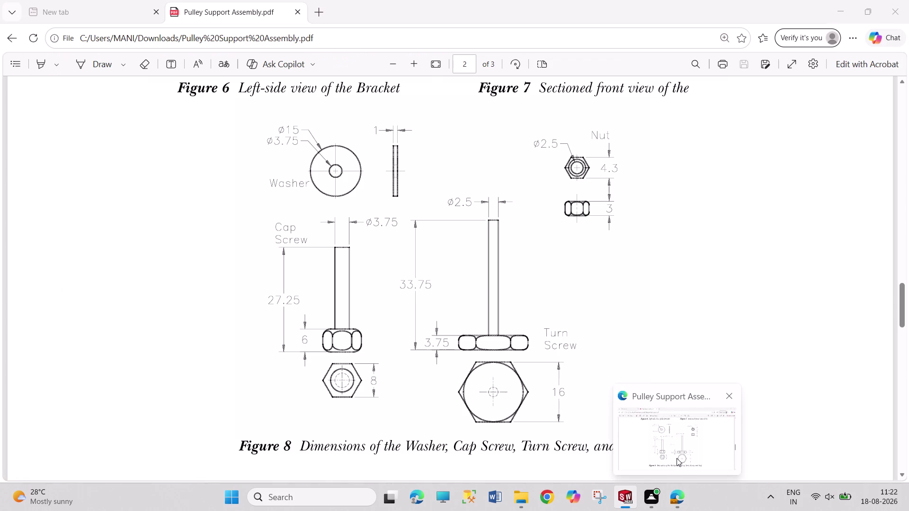
right_drag(691, 363, 675, 140)
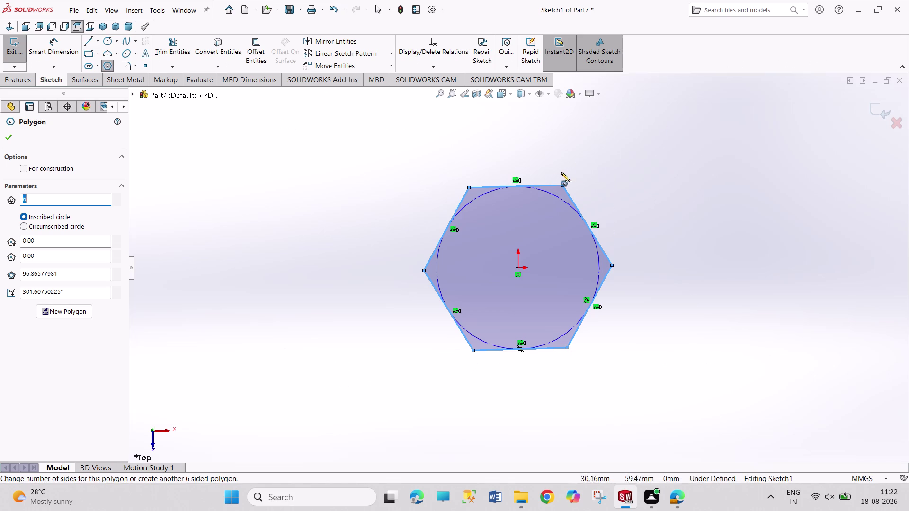
right_drag(652, 210, 629, 80)
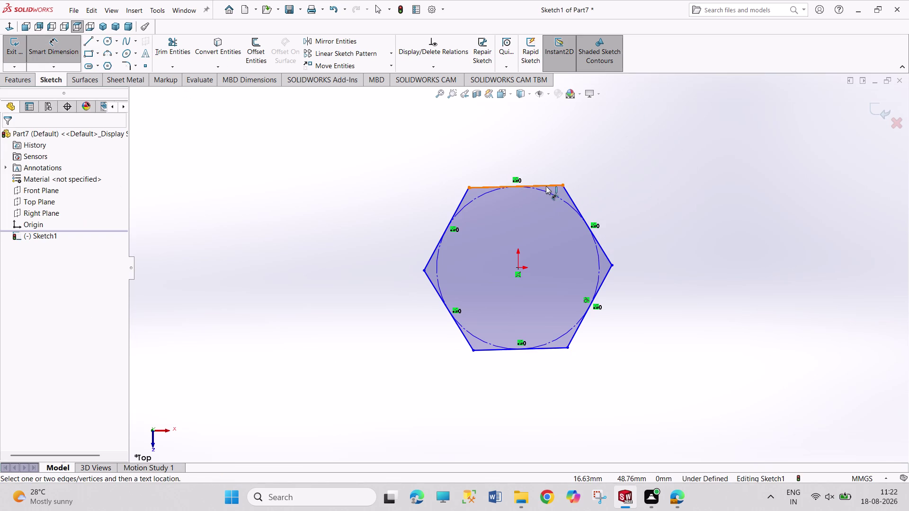
Dimension the hexagon 4.30 mm across flats and exit the fully defined sketch.
click(546, 186)
click(553, 348)
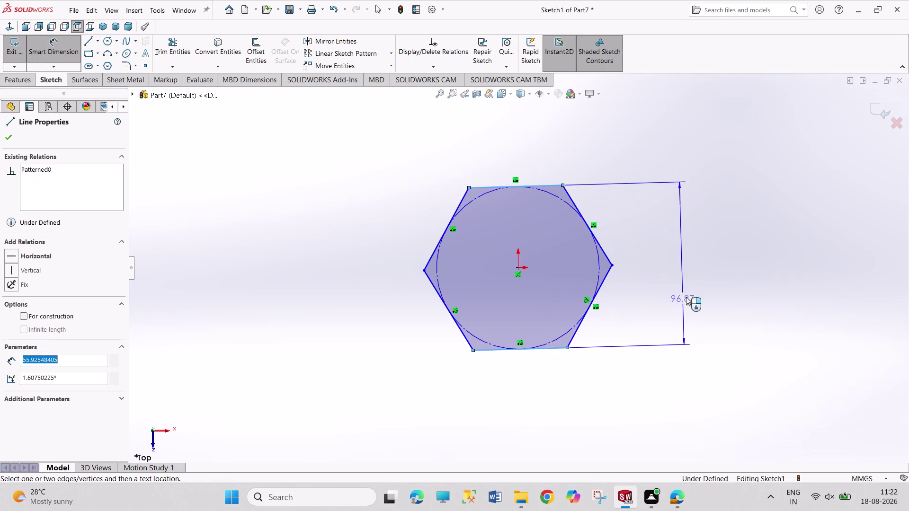
click(685, 296)
text(4.)
key(3)
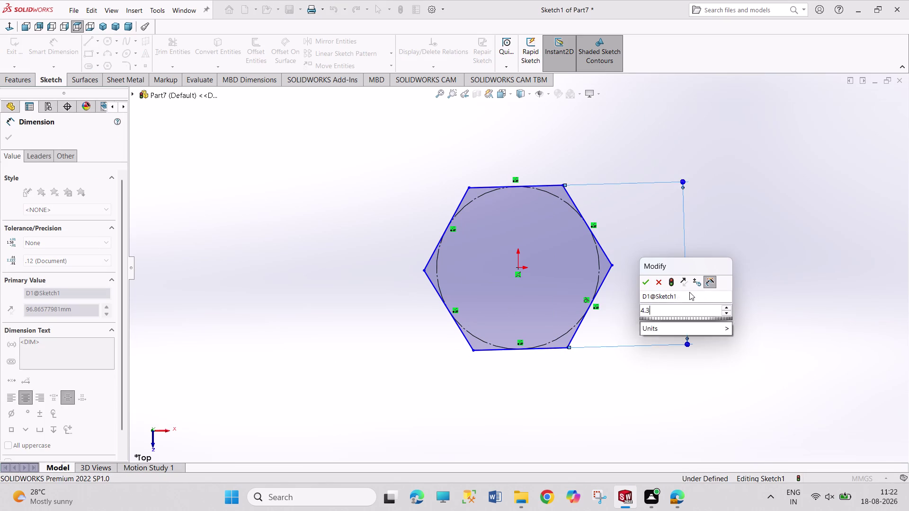
key(Return)
right_click(717, 319)
click(734, 350)
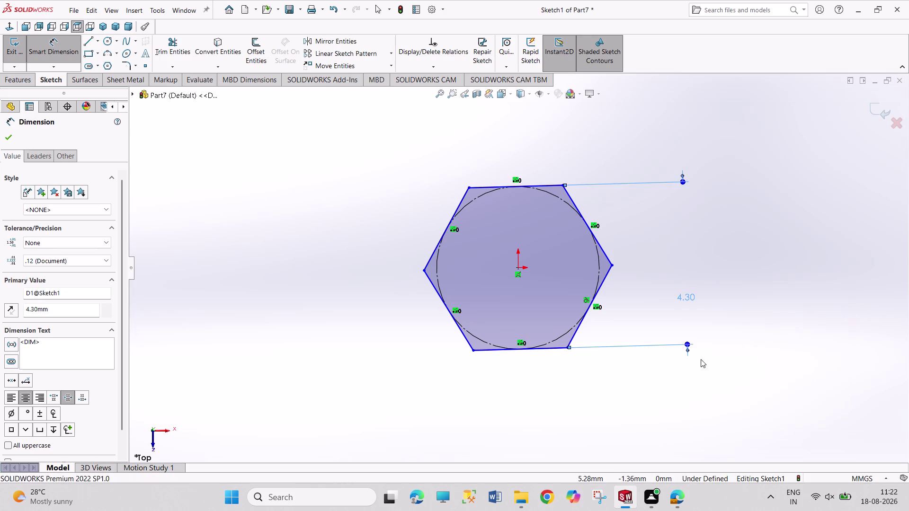
click(546, 349)
click(572, 307)
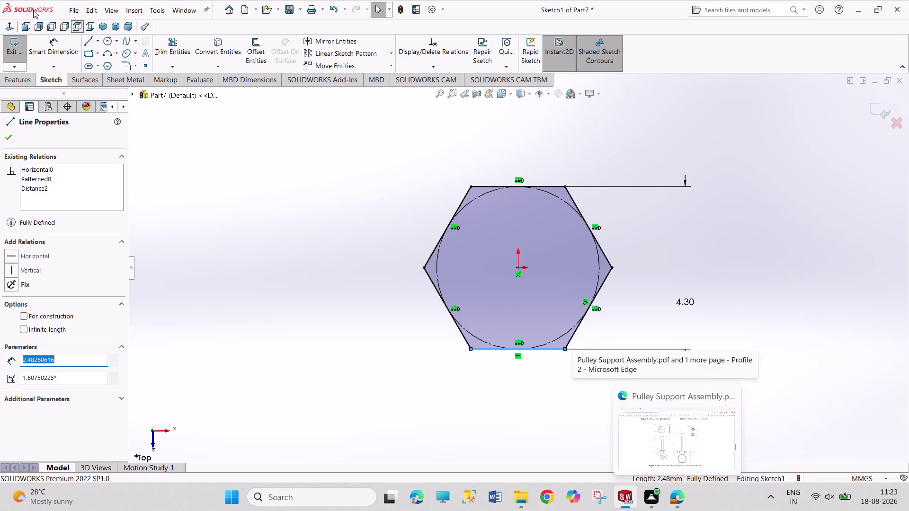
double_click(12, 52)
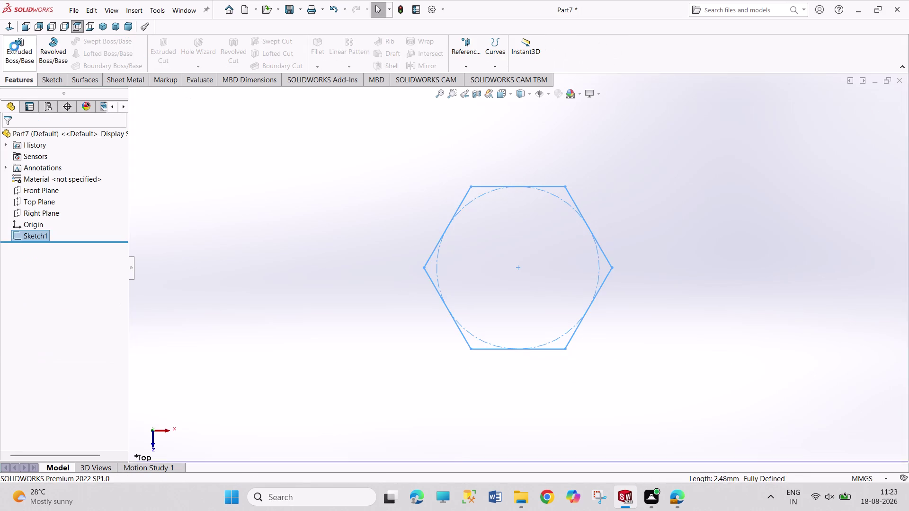
Extrude the hexagon 3 mm into Boss-Extrude1 and start a sketch on its top face.
click(14, 47)
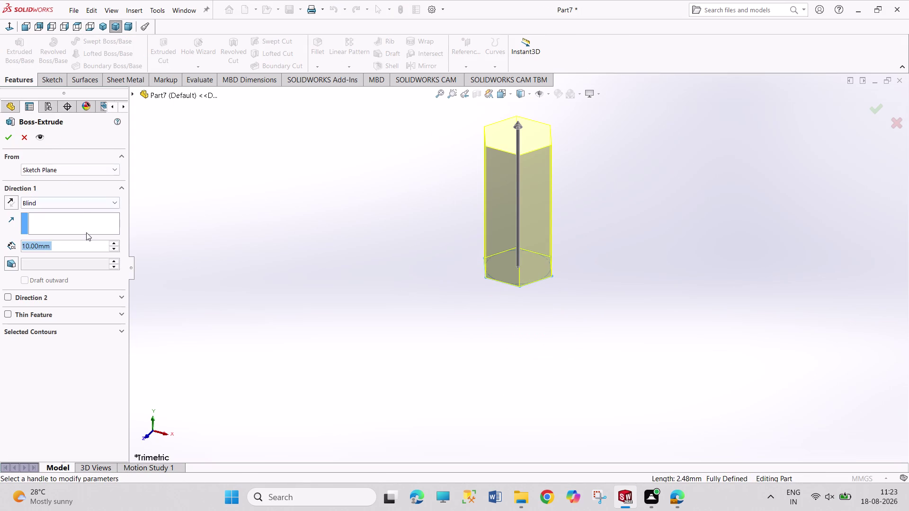
key(3)
key(Return)
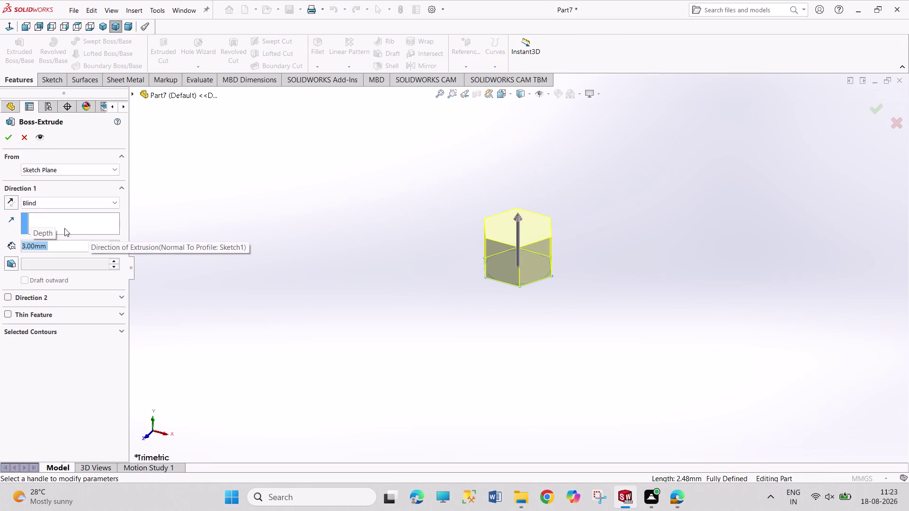
click(5, 135)
click(508, 238)
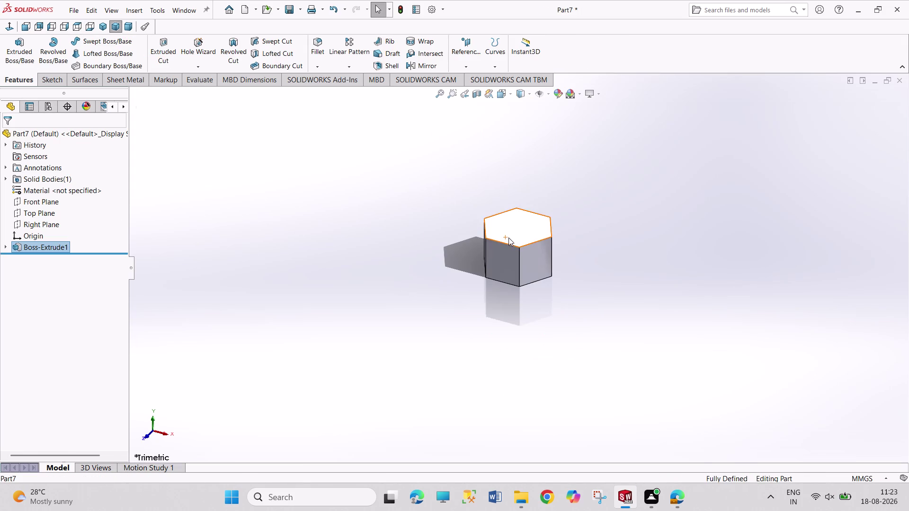
click(548, 213)
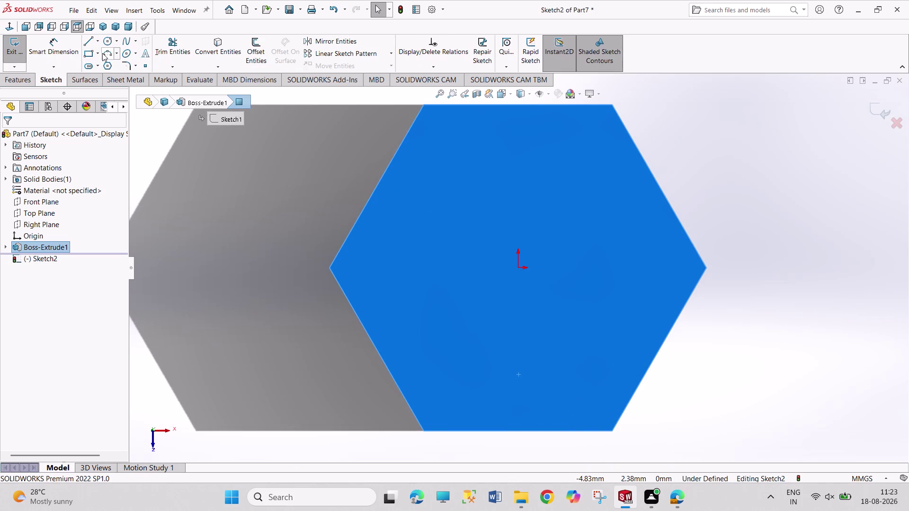
On the top face, sketch an origin-centred circle tangent to a hexagon edge.
click(108, 40)
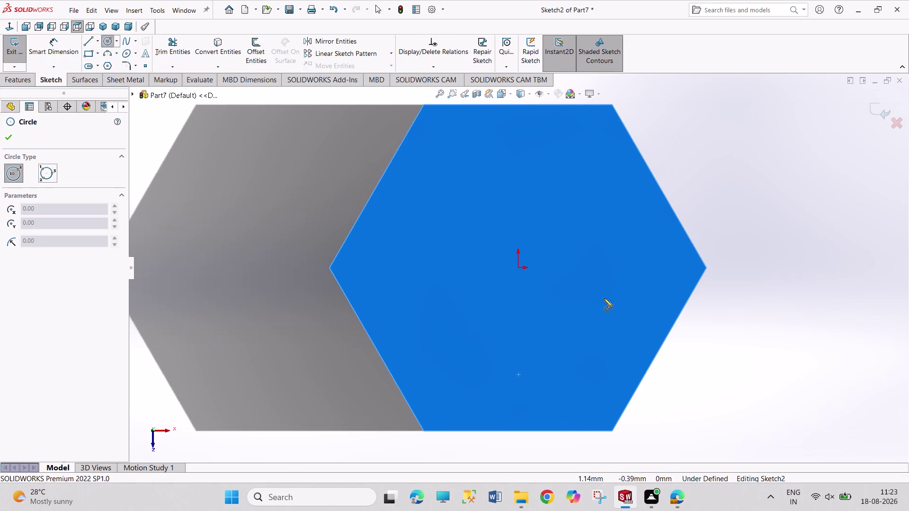
drag(519, 269, 525, 279)
drag(582, 374, 596, 376)
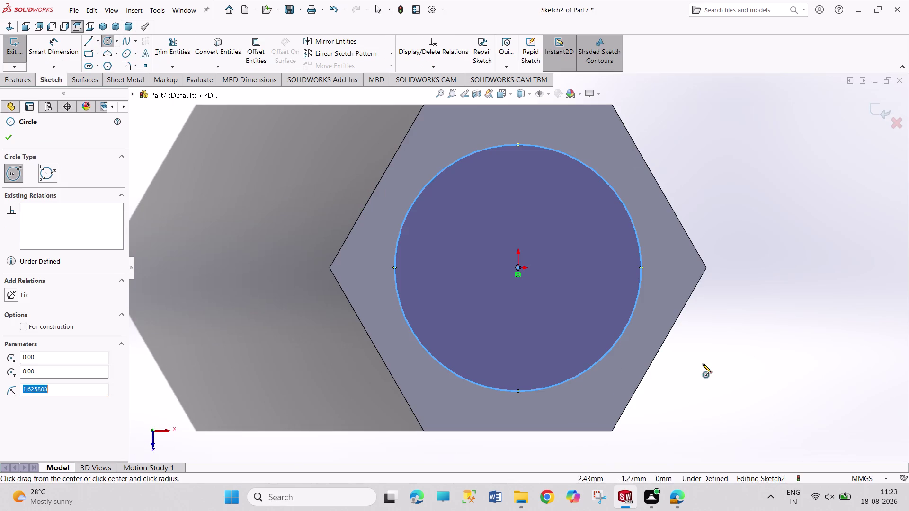
right_click(703, 364)
click(720, 366)
click(584, 368)
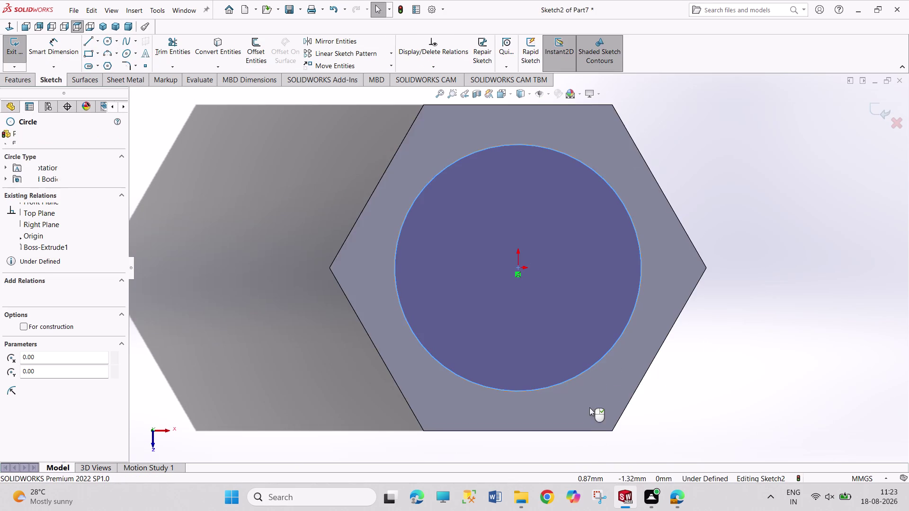
click(583, 430)
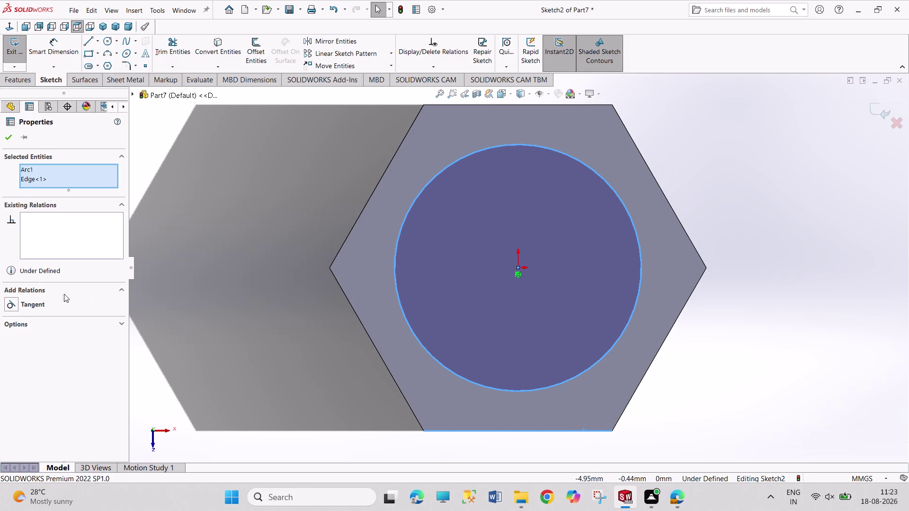
click(35, 306)
click(164, 295)
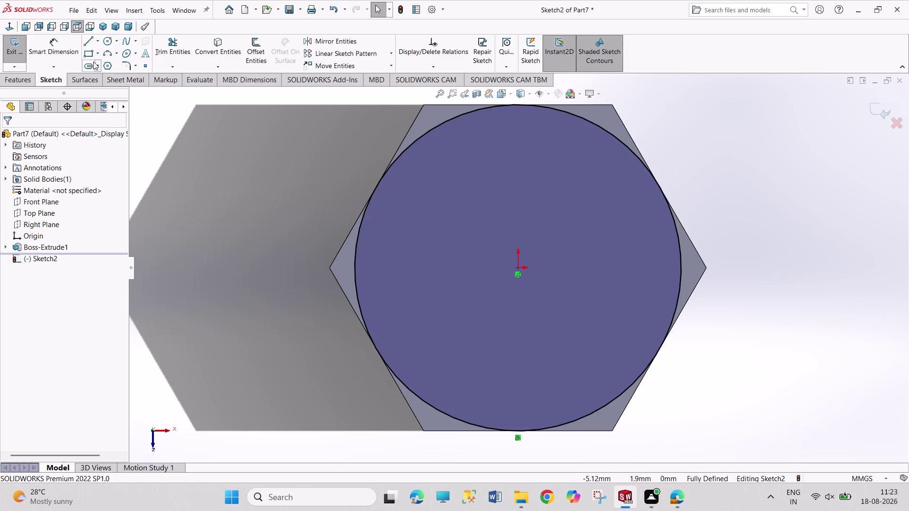
middle_drag(334, 214, 210, 154)
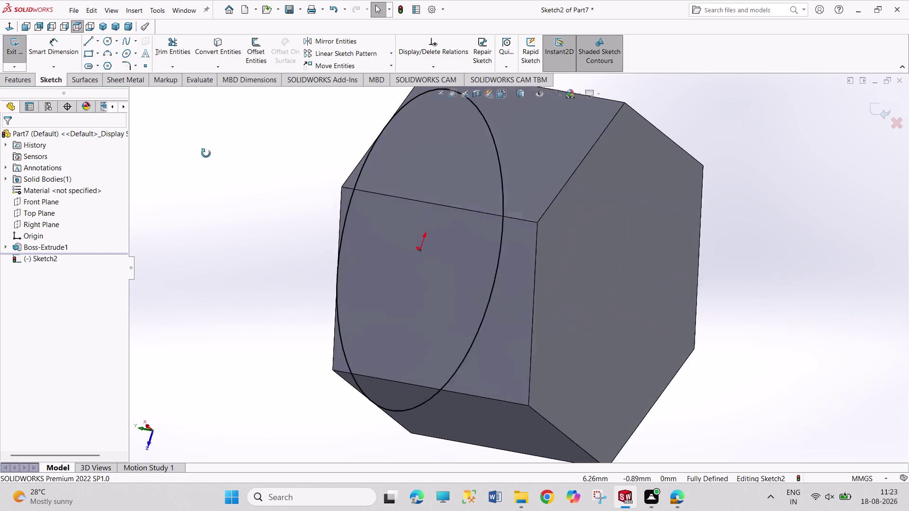
middle_drag(210, 154, 201, 152)
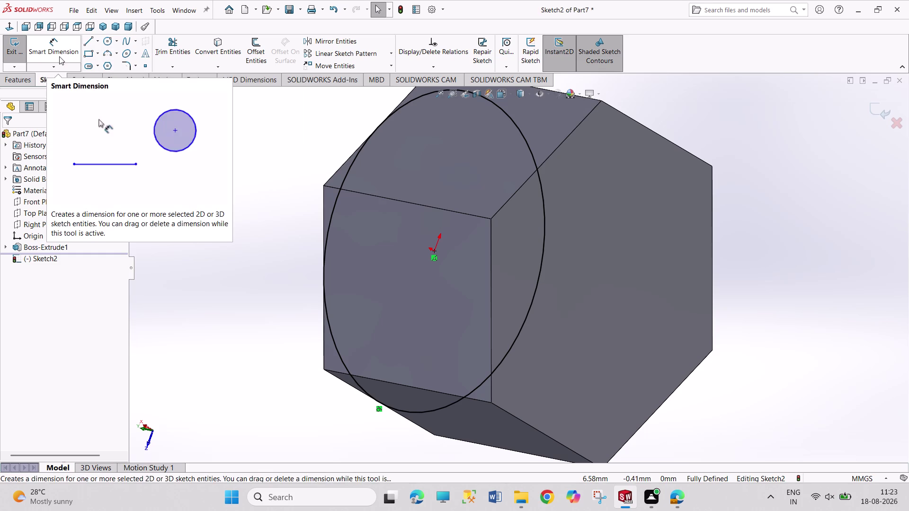
Cut away material outside the circle with a 45° draft, then sketch on the opposite face.
click(17, 46)
click(155, 52)
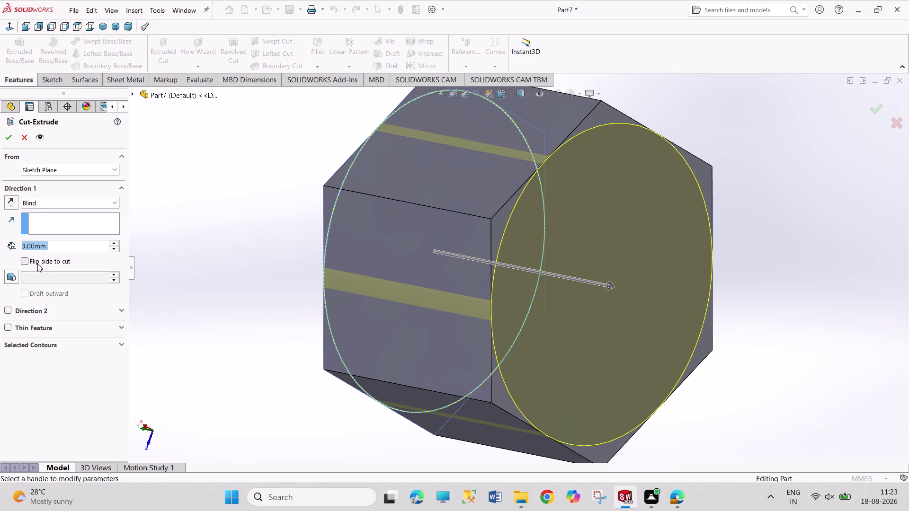
click(37, 263)
click(15, 276)
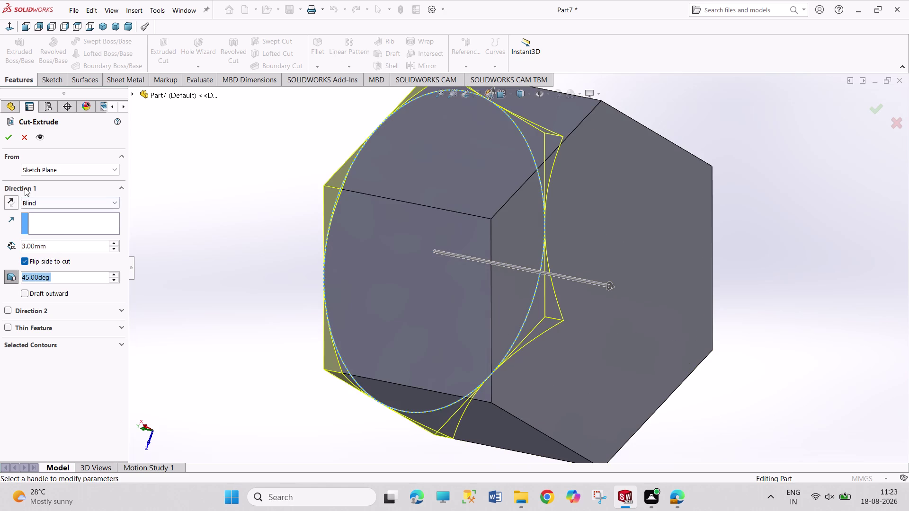
click(5, 136)
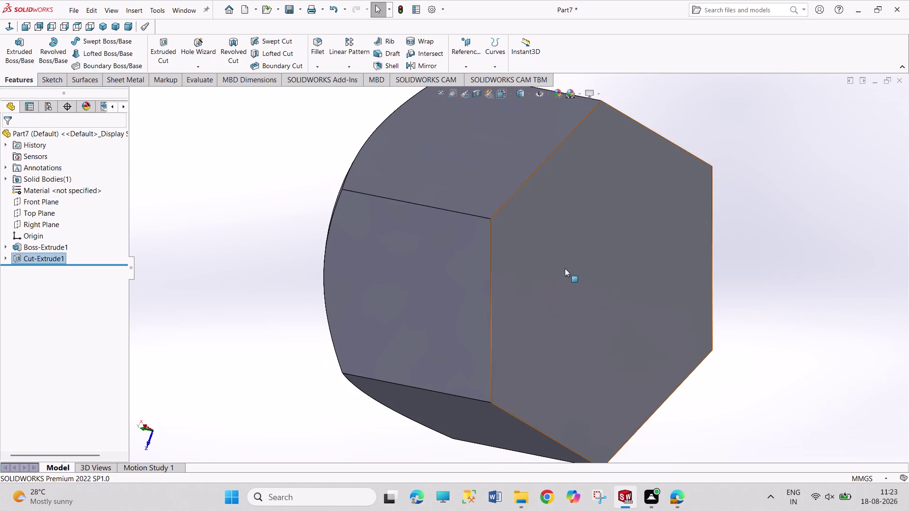
click(570, 269)
click(611, 238)
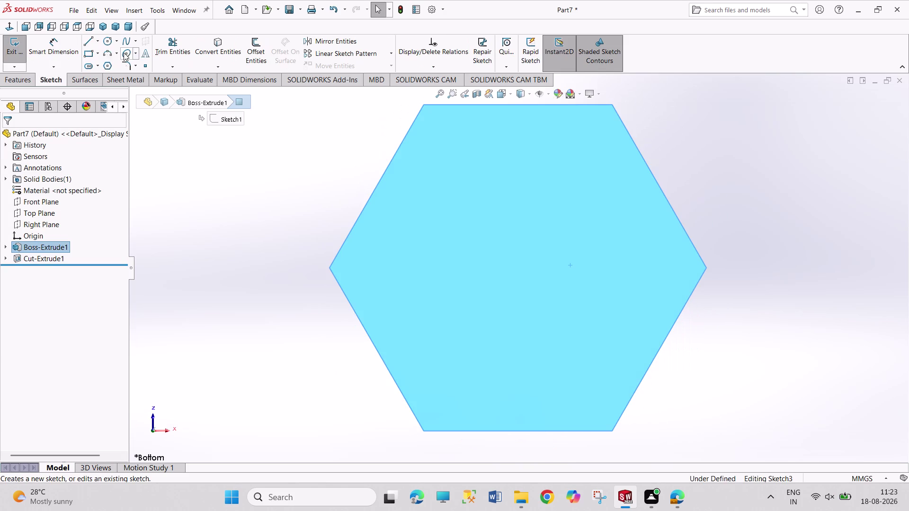
On the bottom face, sketch an origin-centred circle tangent to the bottom hexagon edge.
drag(104, 41, 107, 46)
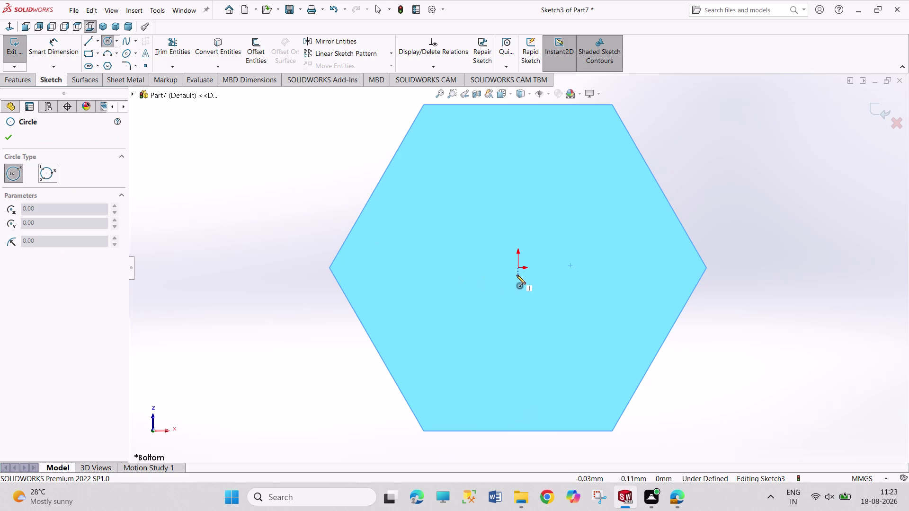
drag(518, 267, 522, 275)
drag(584, 401, 597, 404)
right_drag(722, 402, 733, 303)
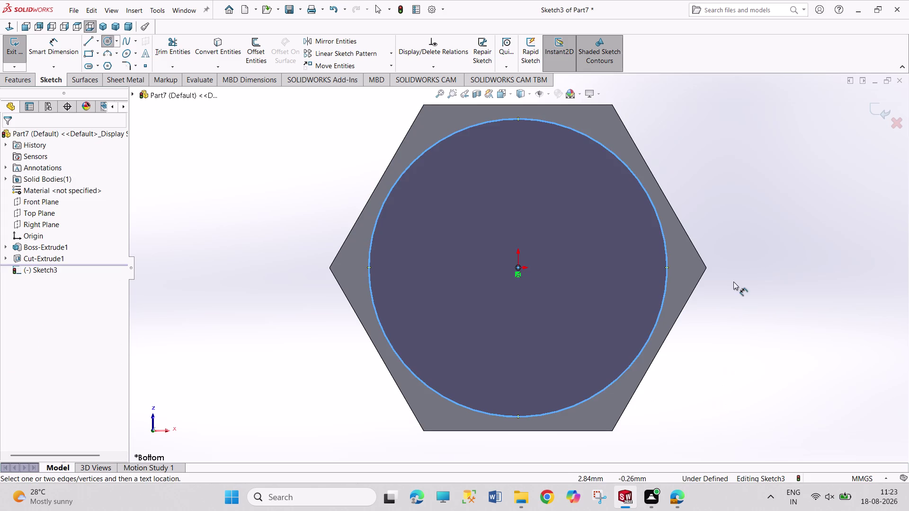
right_click(733, 286)
click(758, 319)
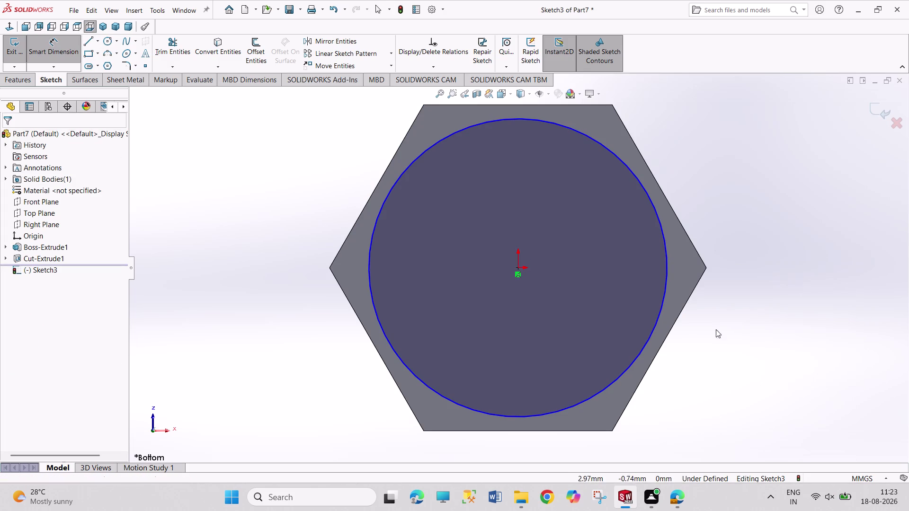
click(628, 369)
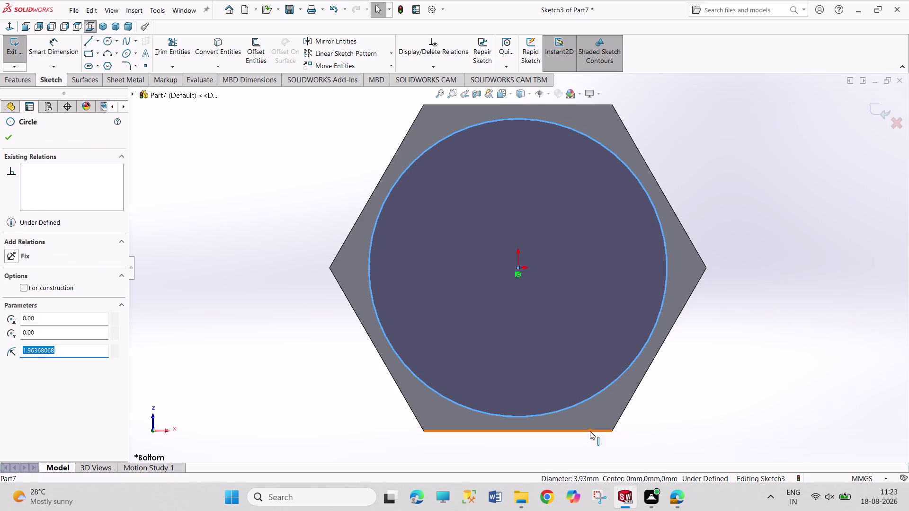
click(590, 431)
click(37, 306)
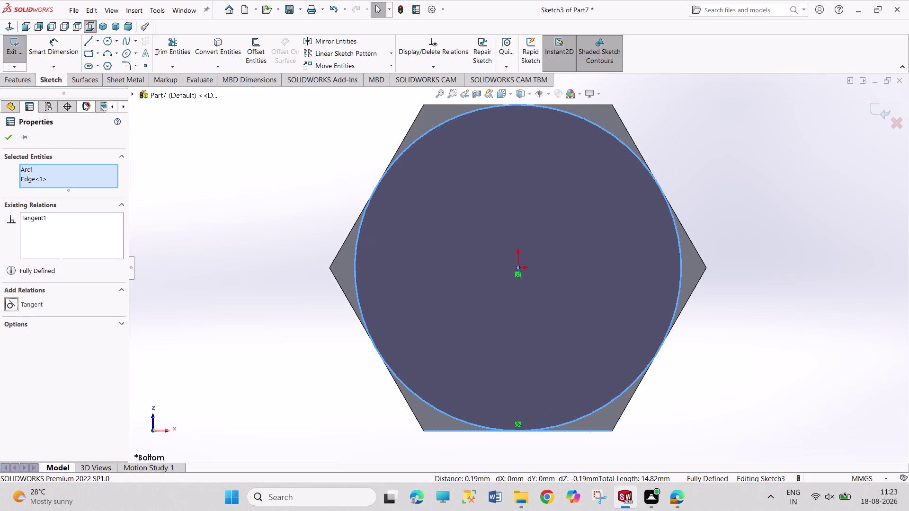
Cut away material outside that circle with a 45° draft, then select the nut face.
click(19, 47)
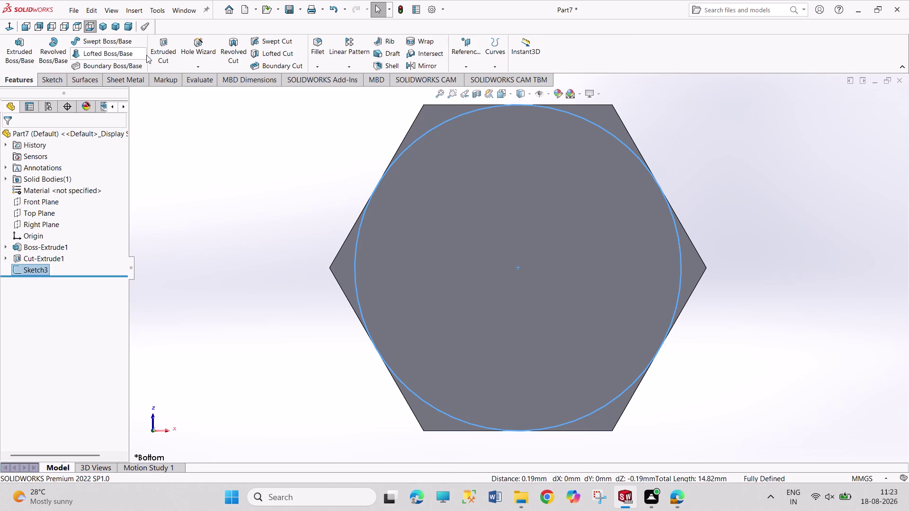
click(164, 57)
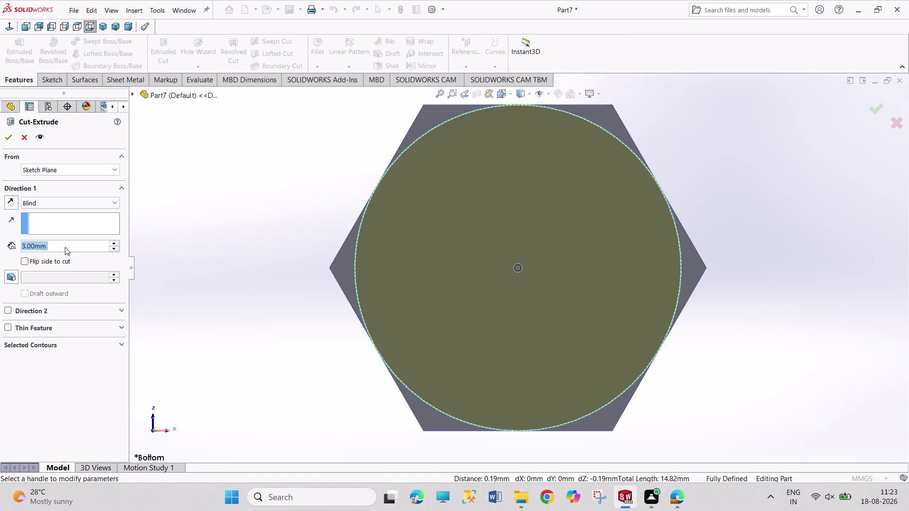
click(27, 262)
click(11, 276)
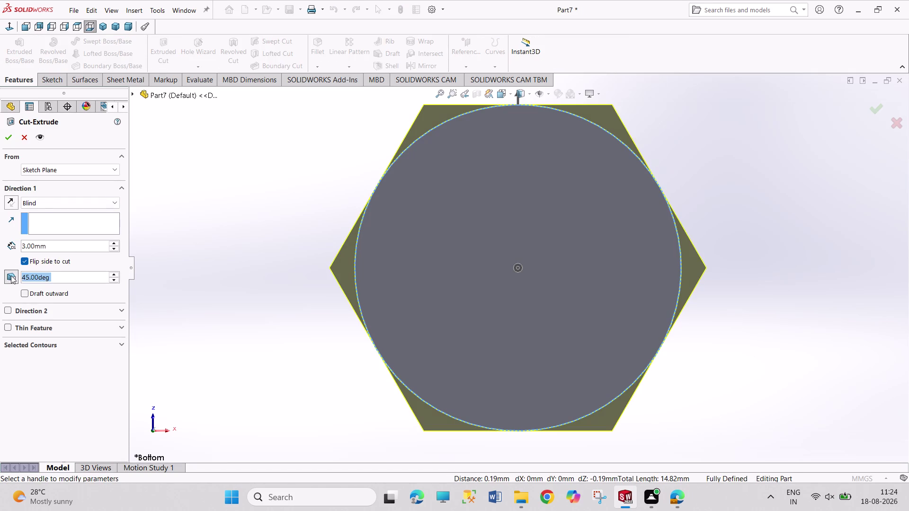
click(11, 143)
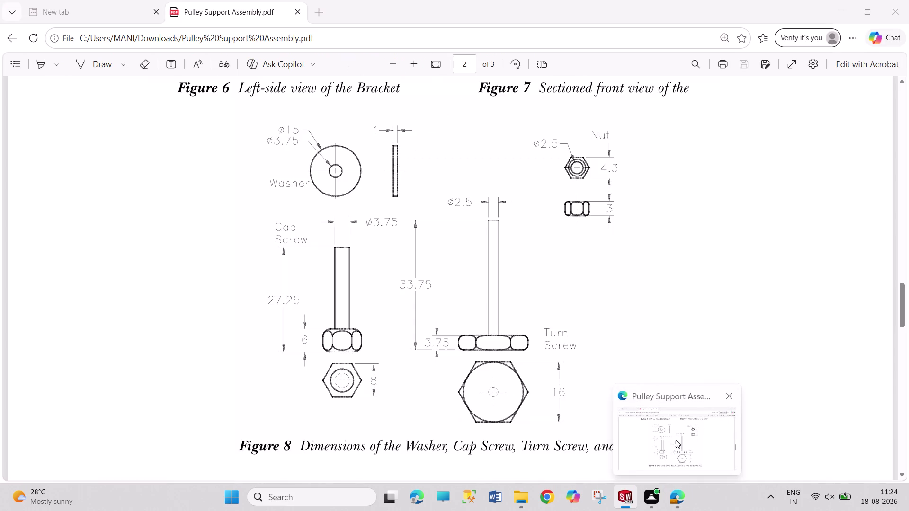
click(484, 295)
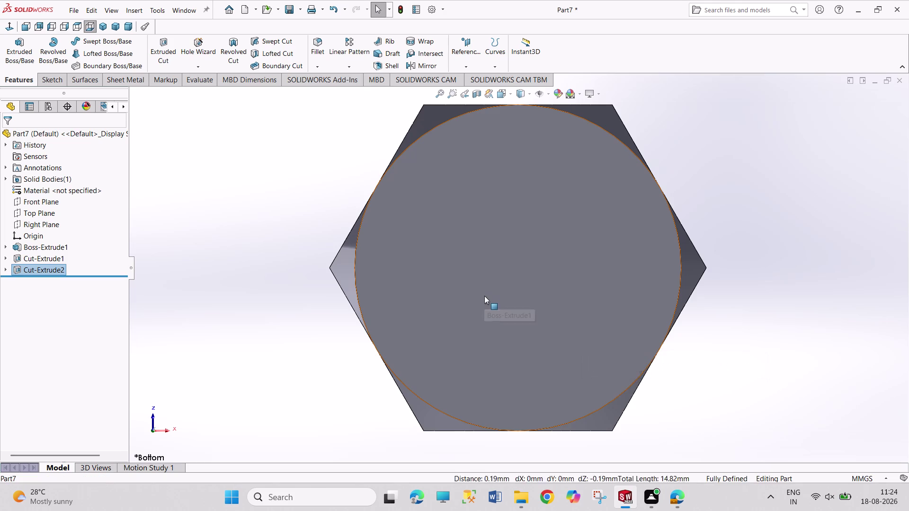
click(525, 268)
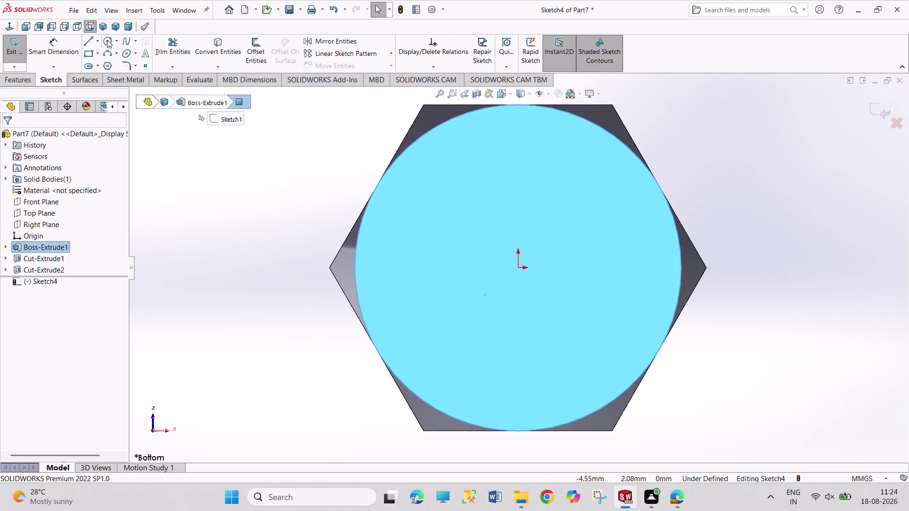
Sketch a 2.5 mm diameter circle at the nut centre and exit the sketch.
click(107, 40)
click(517, 270)
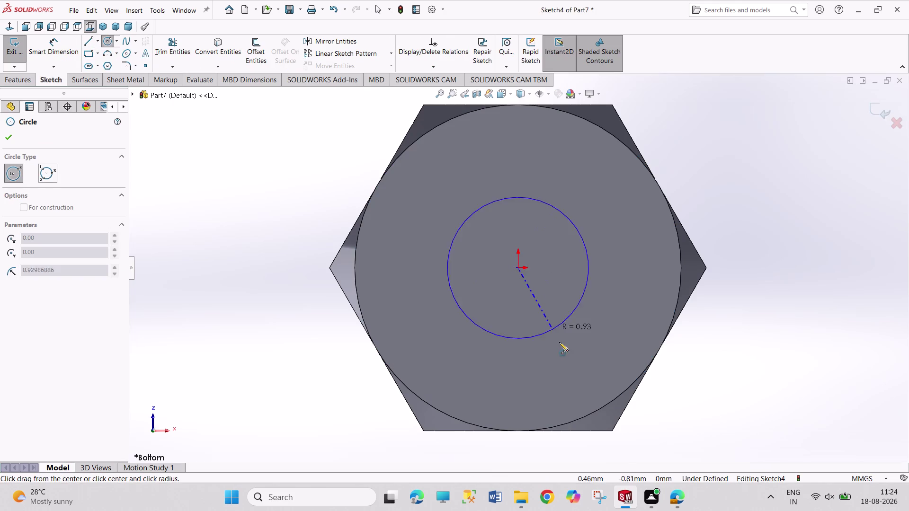
drag(562, 348, 573, 354)
right_drag(737, 364, 712, 239)
drag(606, 248, 617, 245)
click(714, 197)
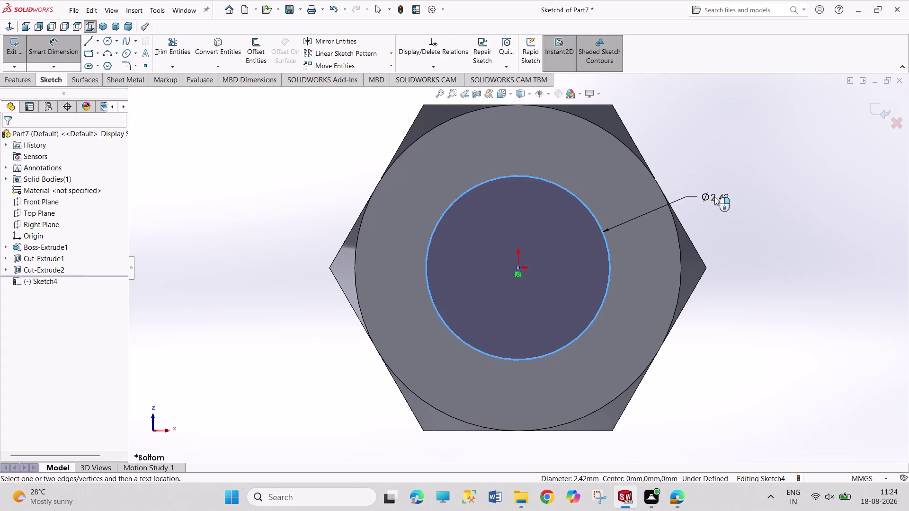
text(2.5)
key(Return)
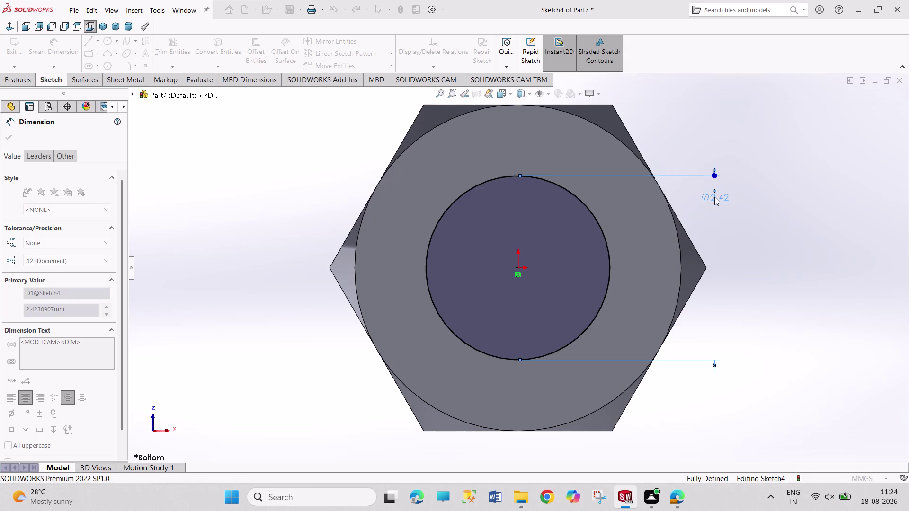
right_click(811, 189)
click(823, 220)
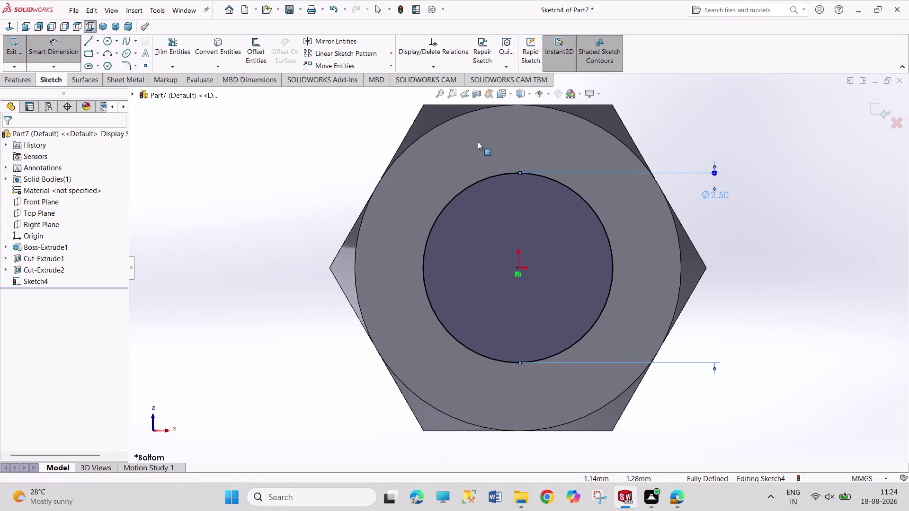
Extruded-cut the circle 23 mm deep to bore the centre hole.
click(20, 54)
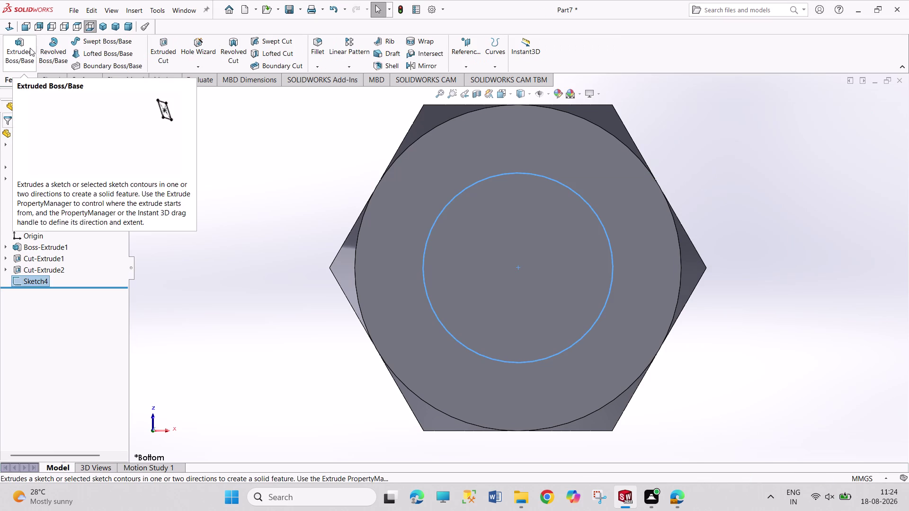
click(166, 51)
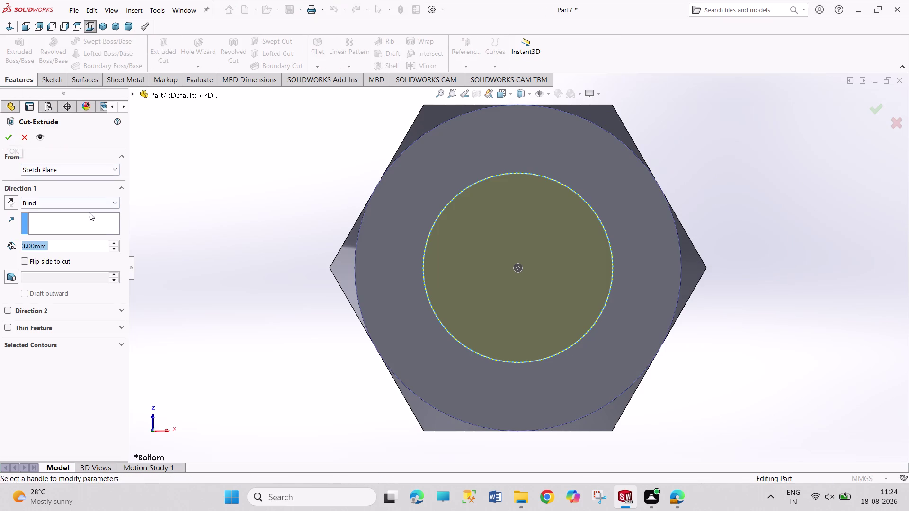
click(113, 244)
click(113, 244)
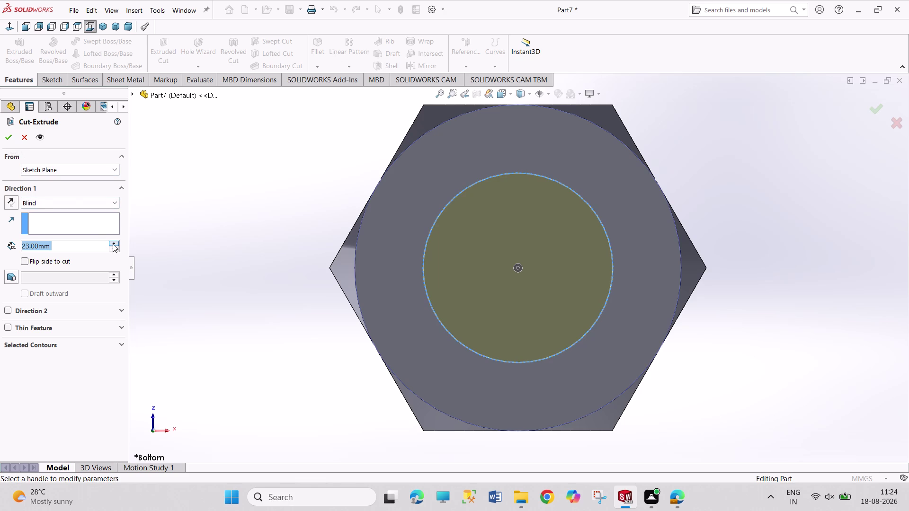
click(10, 143)
click(189, 161)
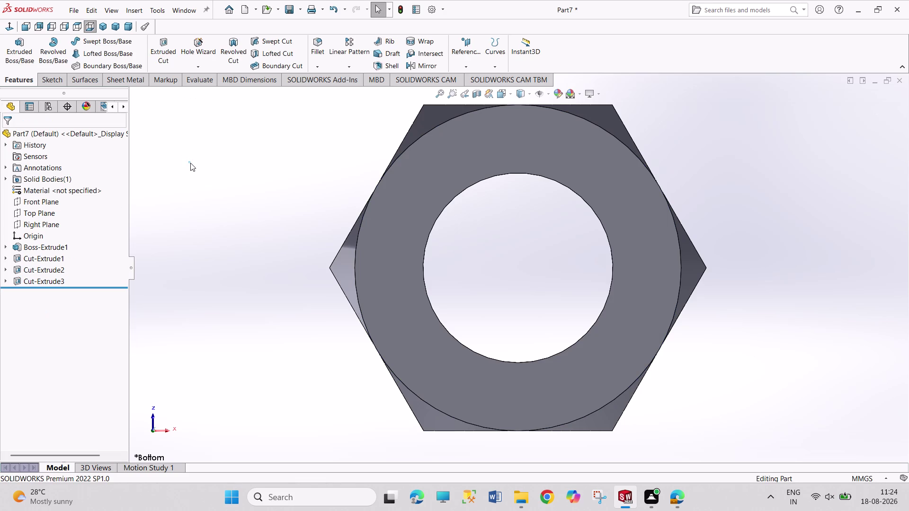
Start saving the nut, checking the reference PDF and browsing the file list.
key(ctrl+s)
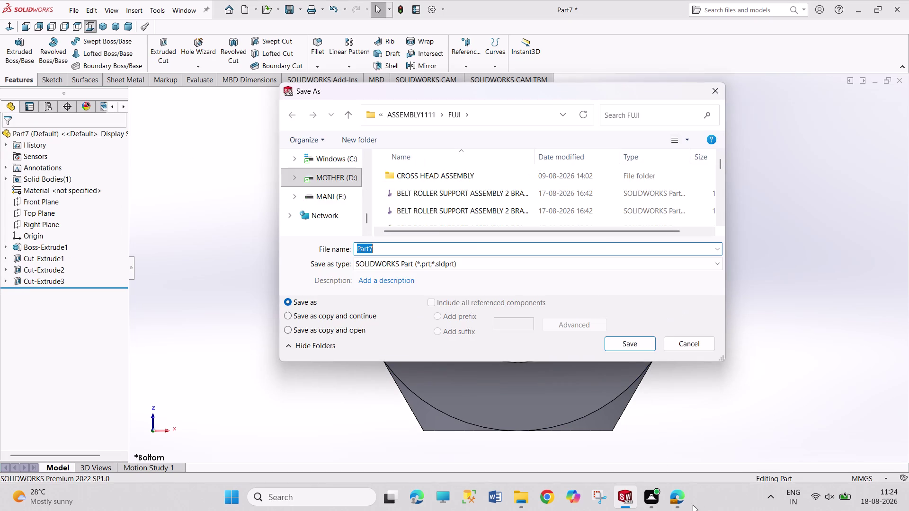
click(677, 455)
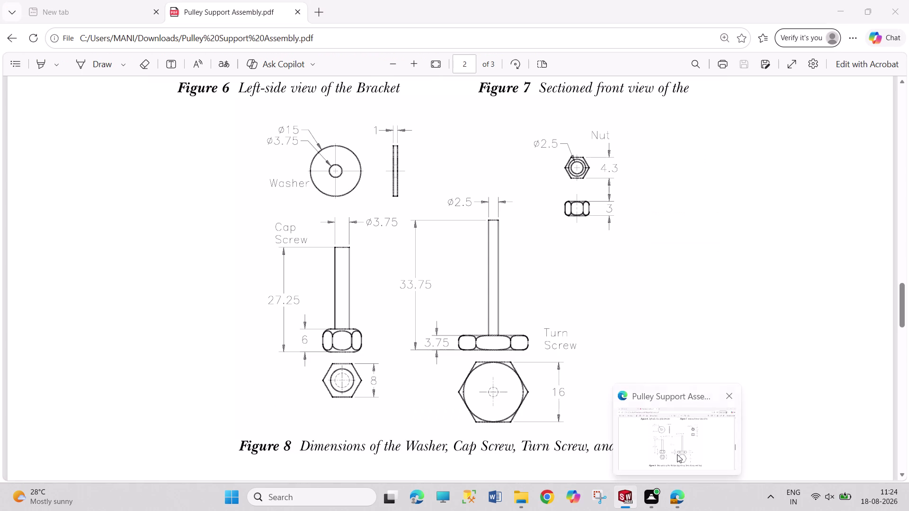
click(624, 497)
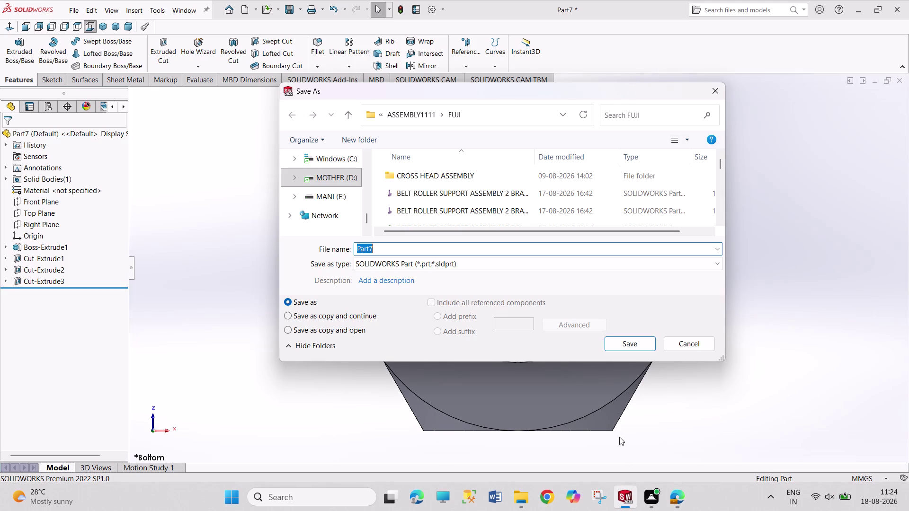
scroll(down, 3)
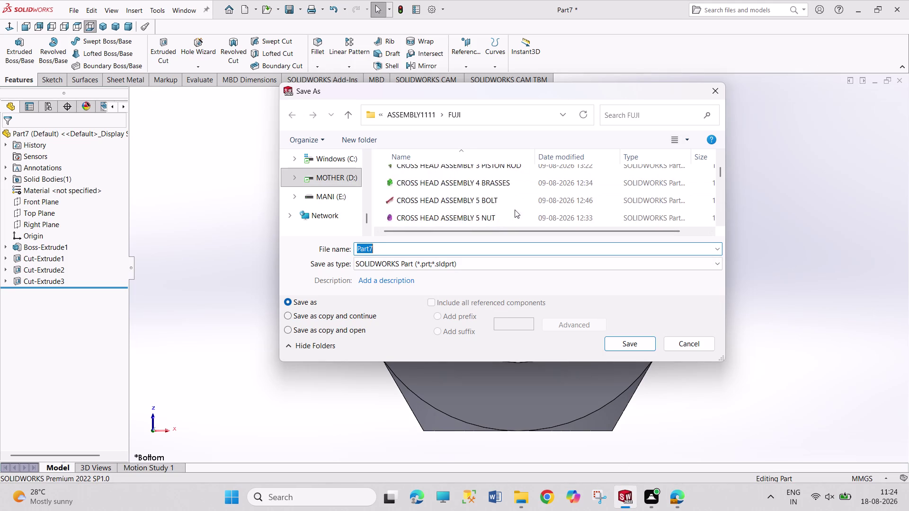
scroll(down, 3)
scroll(down, 3)
scroll(down, 3)
scroll(down, 3)
scroll(down, 3)
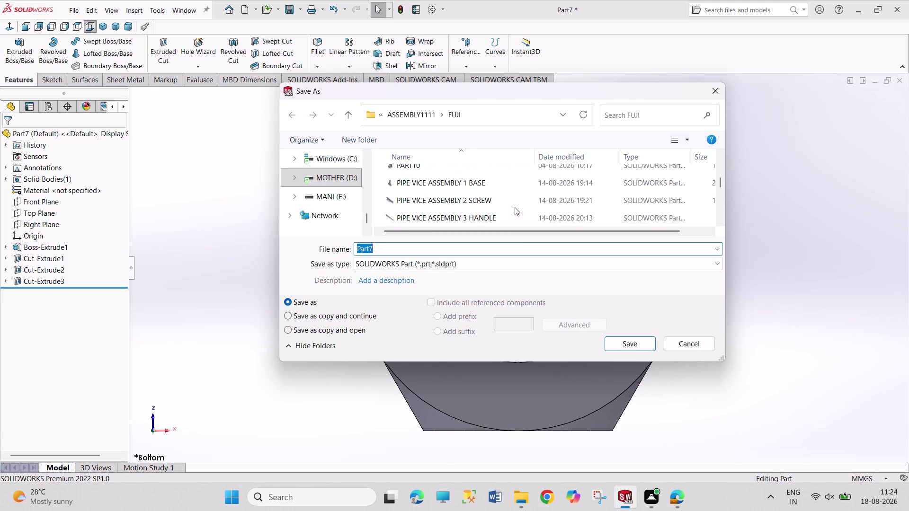
scroll(down, 3)
scroll(down, 3)
scroll(down, 3)
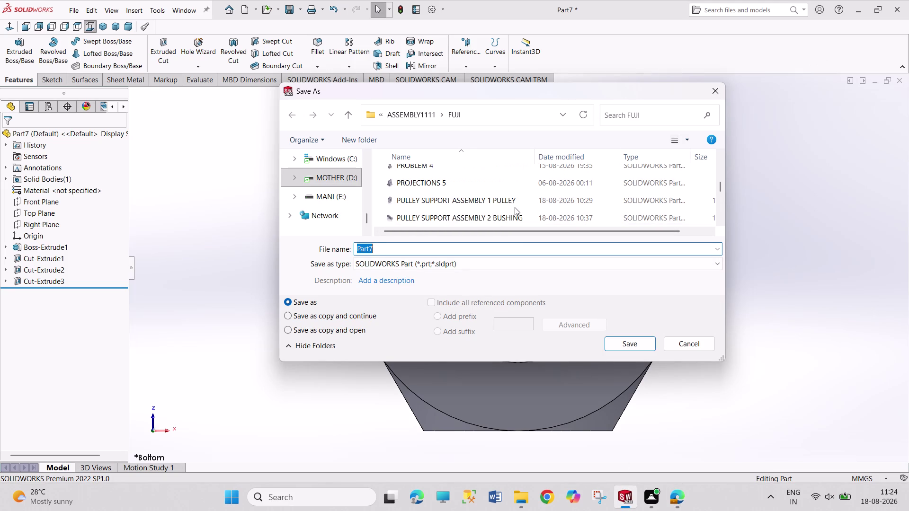
scroll(down, 3)
scroll(down, 3)
scroll(down, 3)
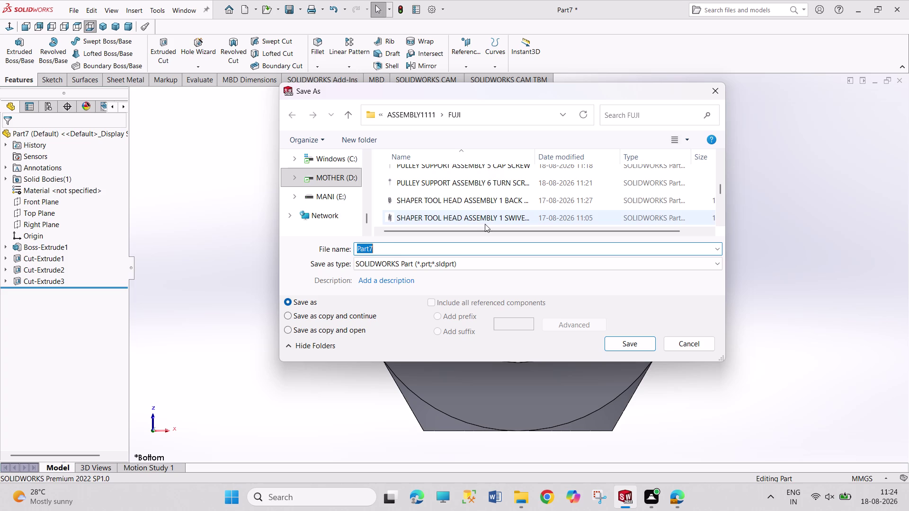
Save the nut as 'PULLEY SUPPORT ASSEMBLY 7 NUT', based on the turn screw's name.
click(495, 196)
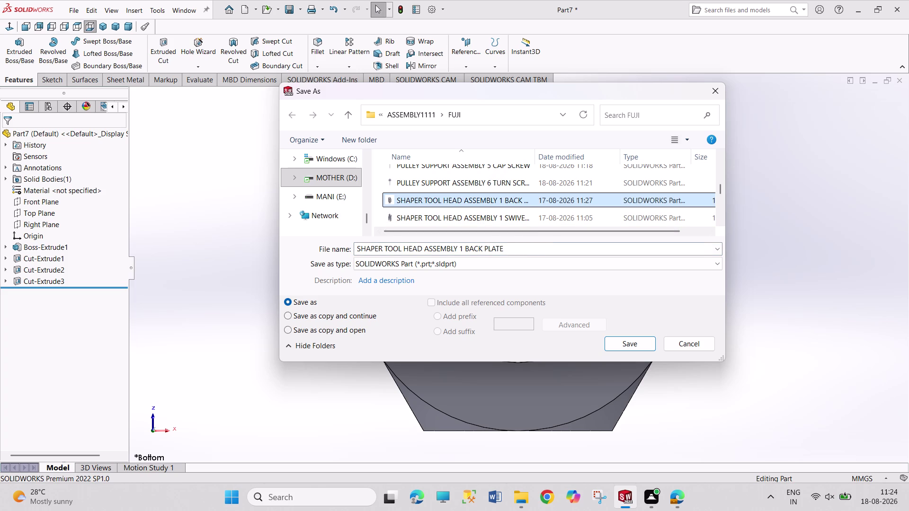
click(522, 177)
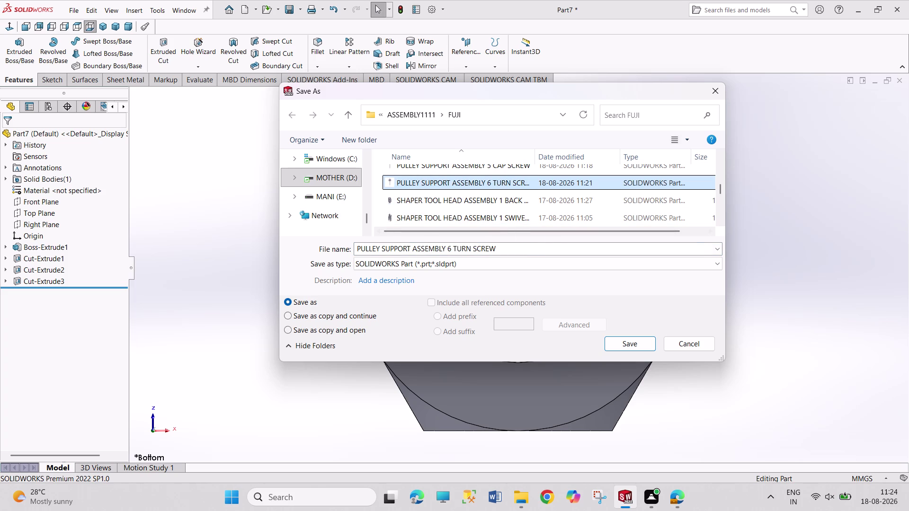
double_click(450, 250)
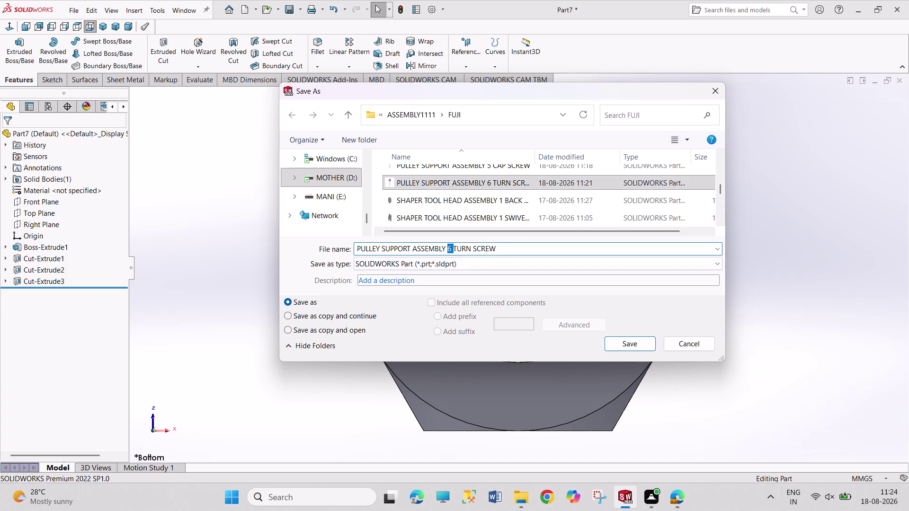
key(7)
key(space)
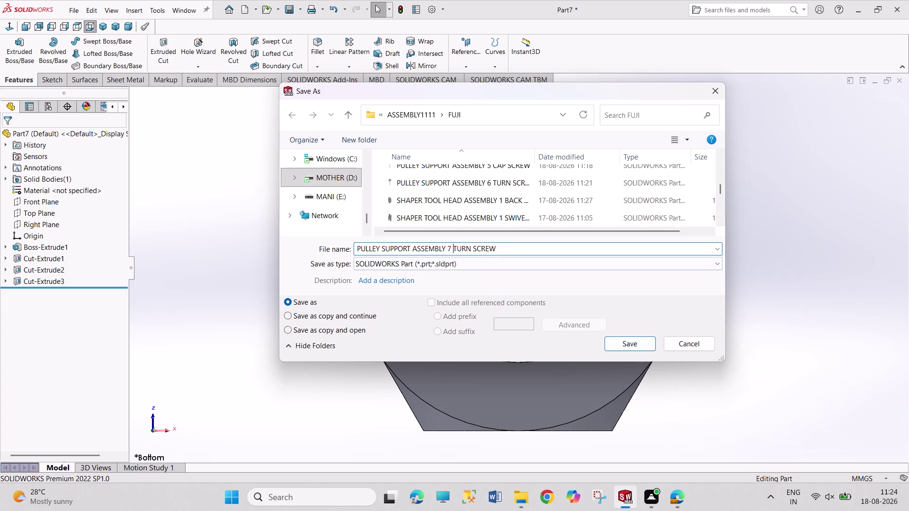
drag(497, 248, 454, 248)
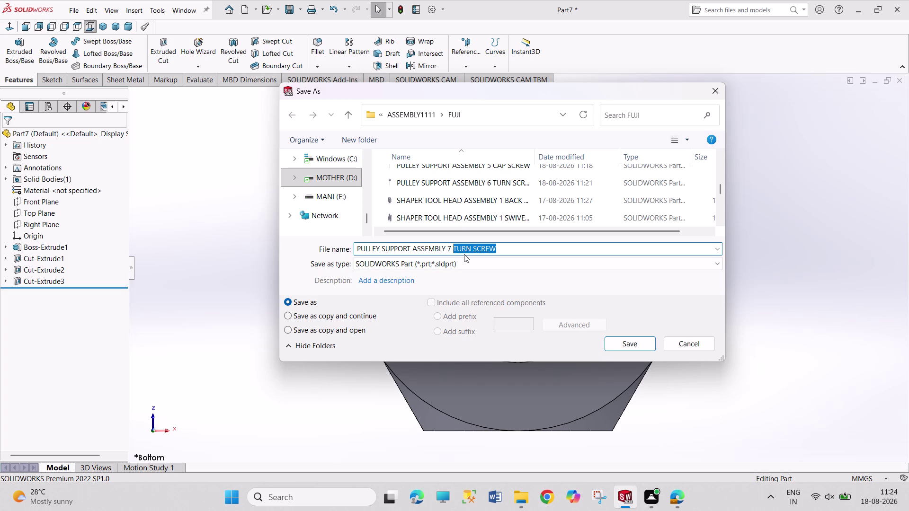
text(NUT)
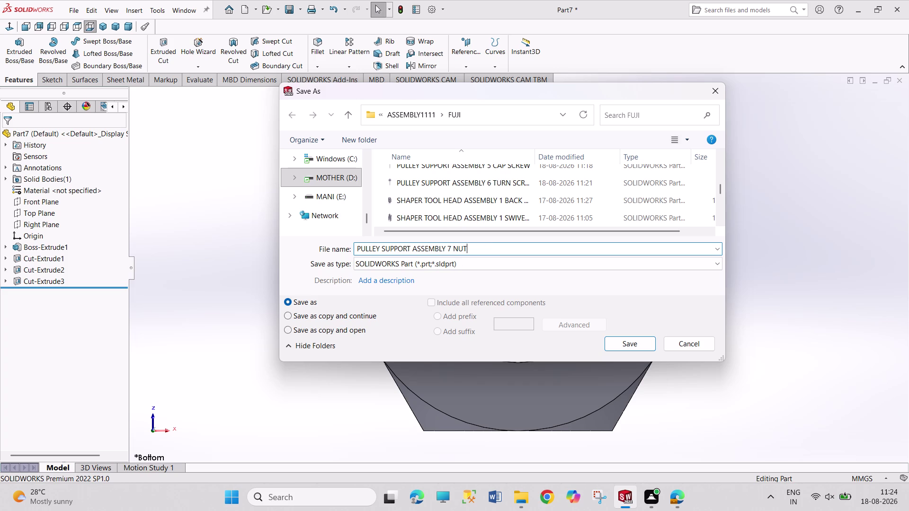
key(Return)
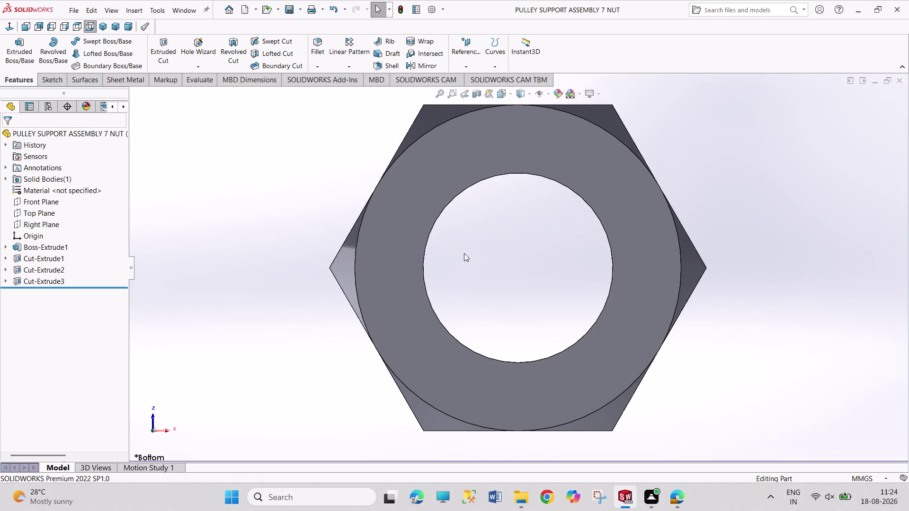
Apply a pastel pink appearance from the pastels palette to the whole nut part and save it.
key(ctrl+s)
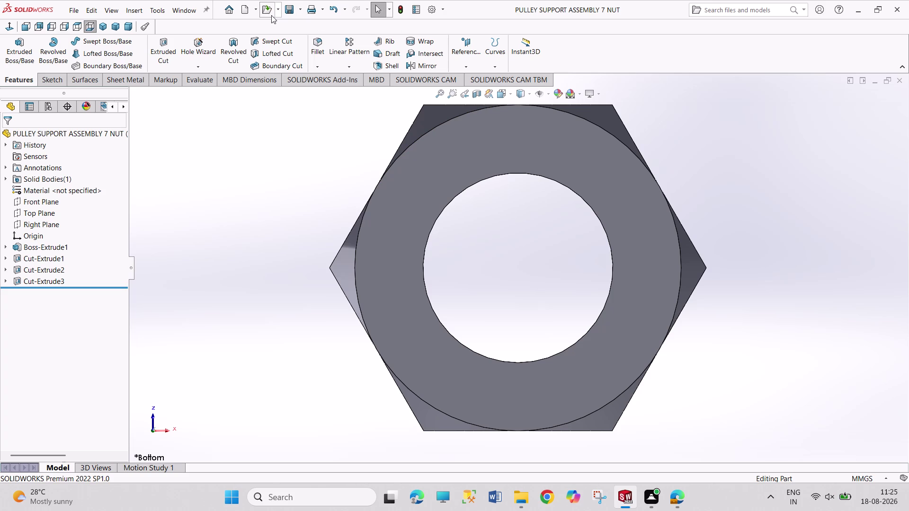
scroll(up, 3)
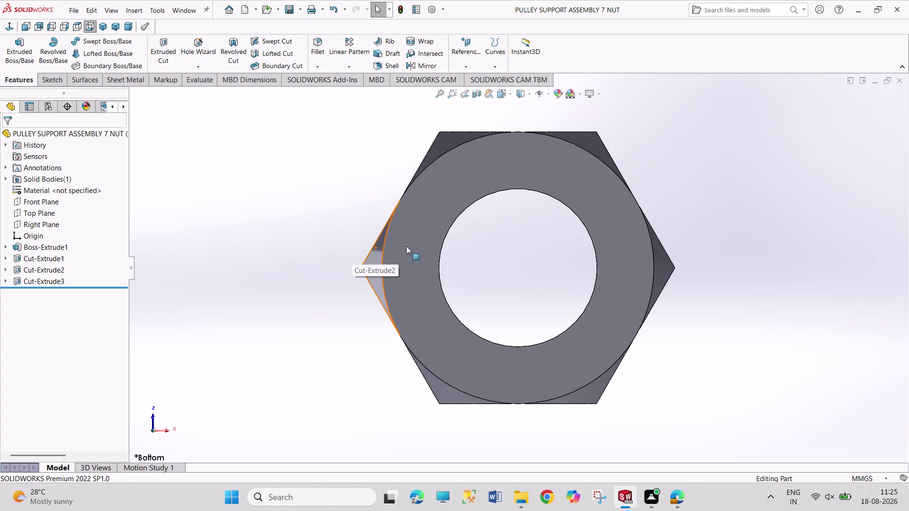
right_click(555, 192)
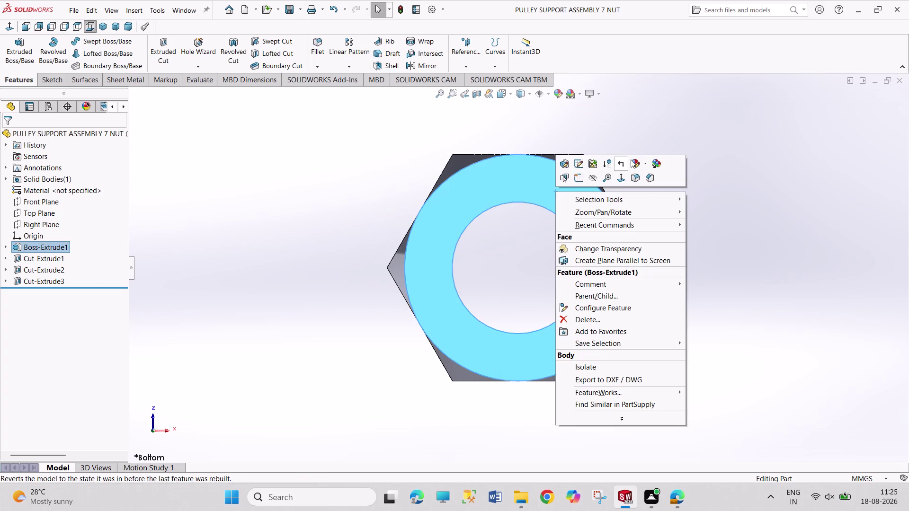
click(633, 158)
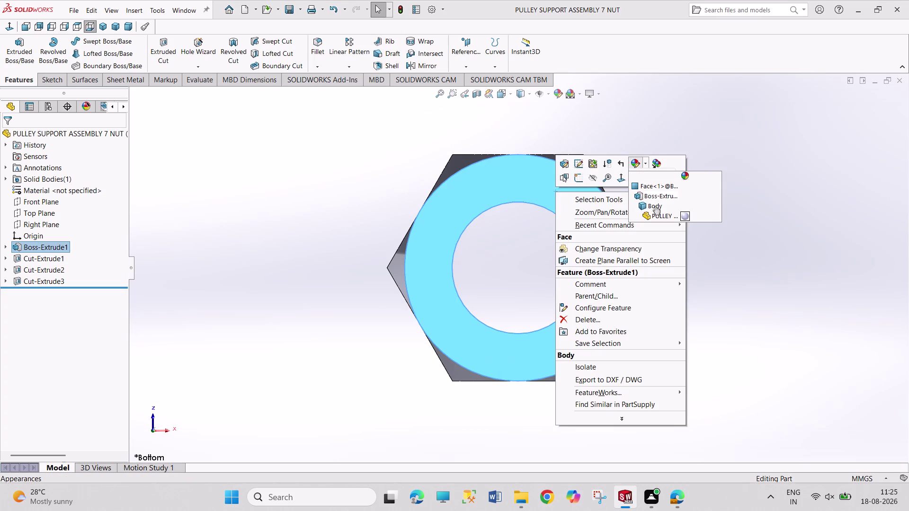
click(658, 215)
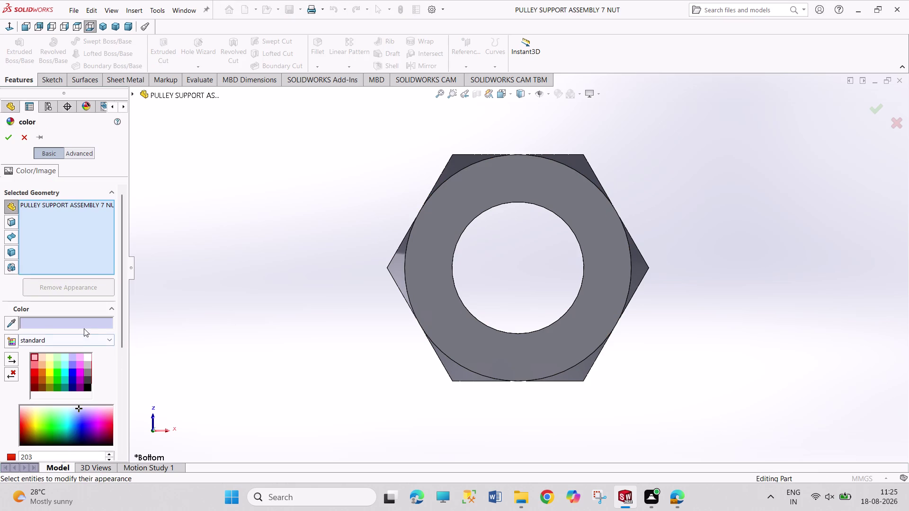
click(86, 341)
click(81, 357)
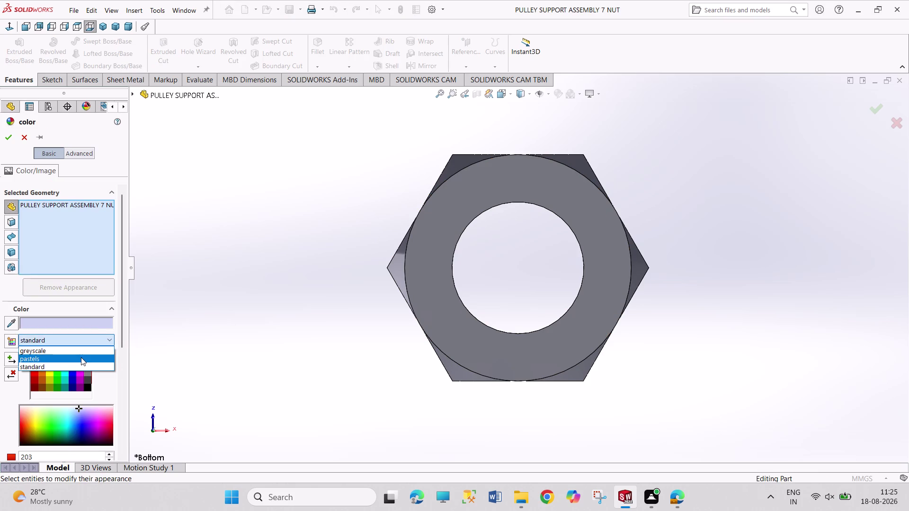
click(35, 355)
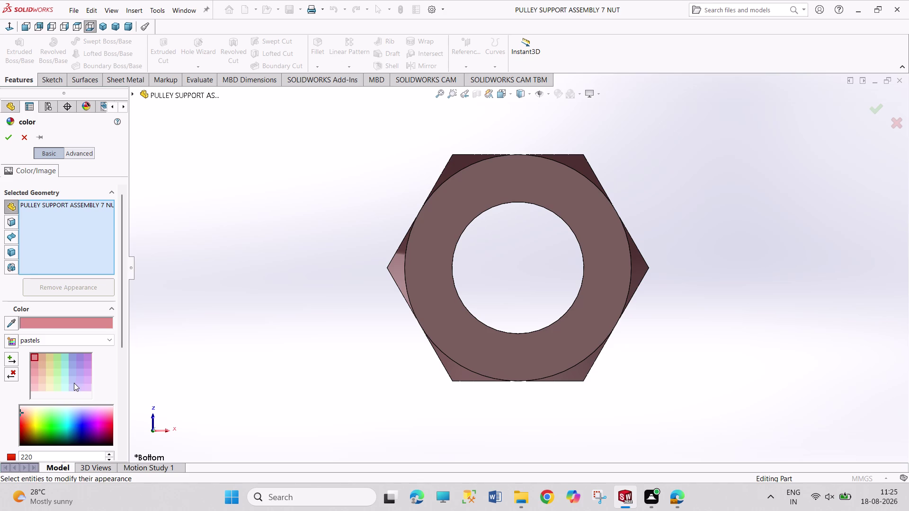
click(11, 137)
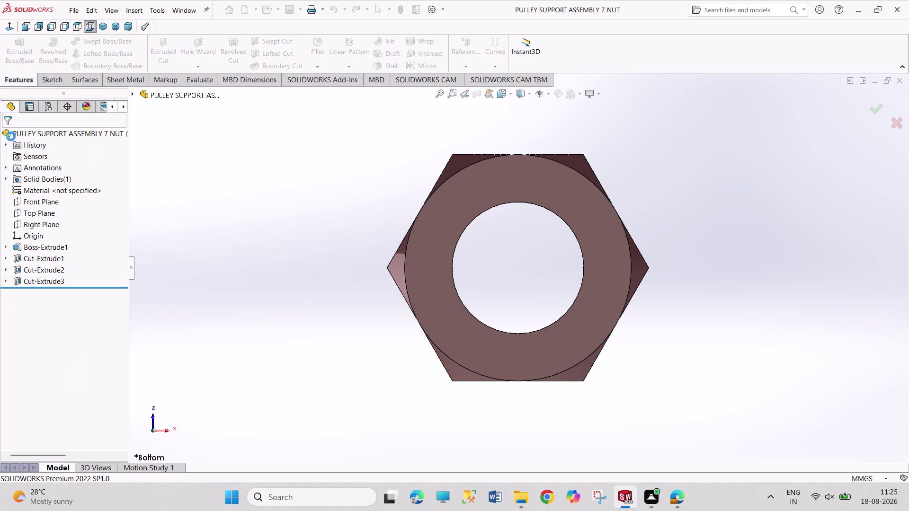
key(ctrl+s)
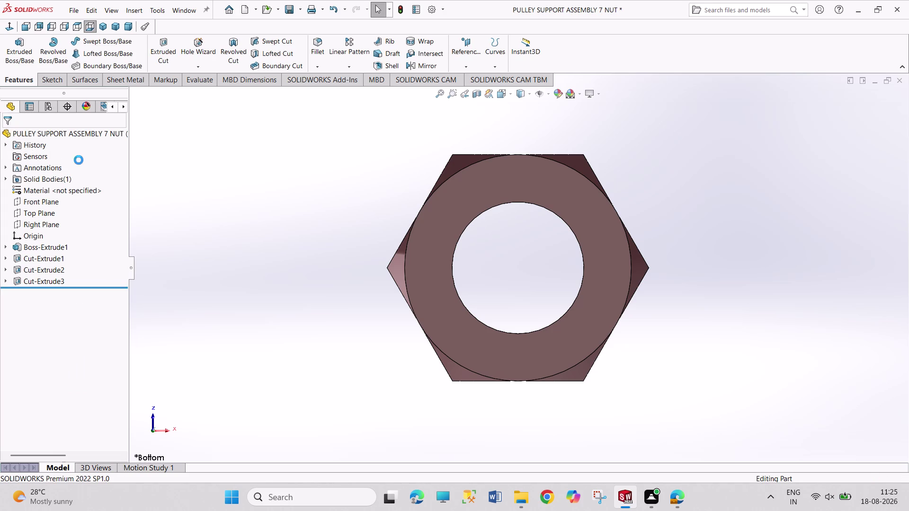
Open several pulley support part files at once, bringing up the PULLEY SUPPORT ASSEMBLY 1 PULLEY part.
click(78, 12)
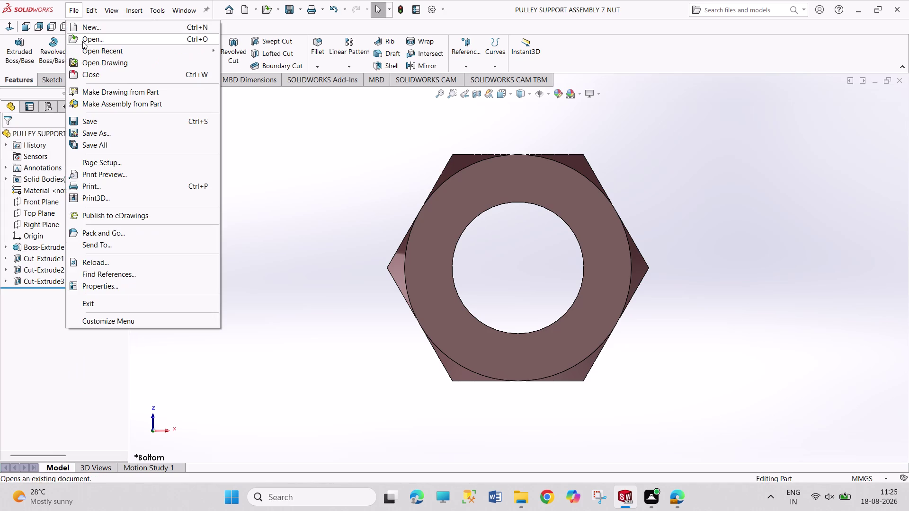
click(109, 42)
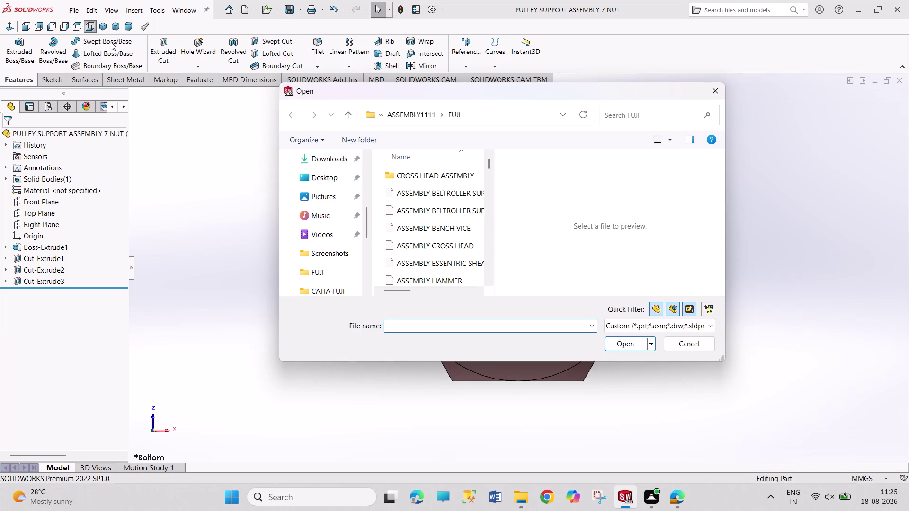
scroll(down, 3)
scroll(down, 3)
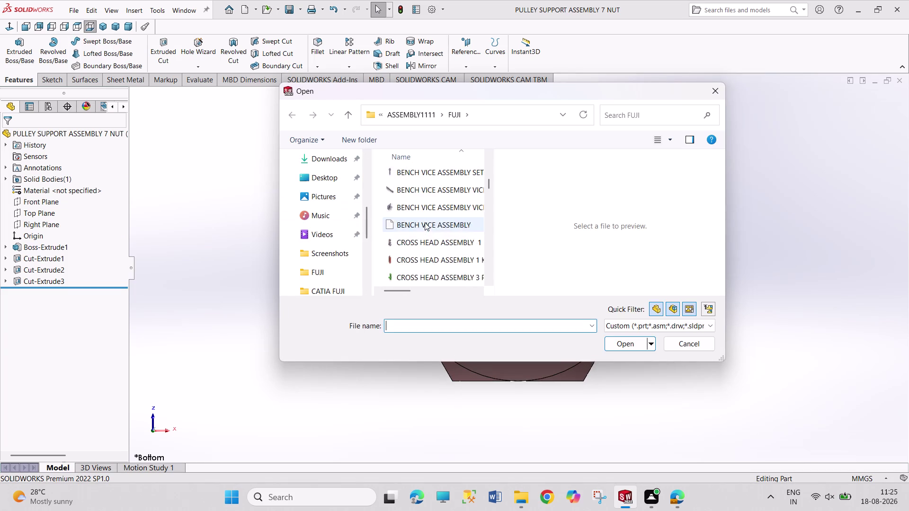
scroll(down, 3)
scroll(down, 3)
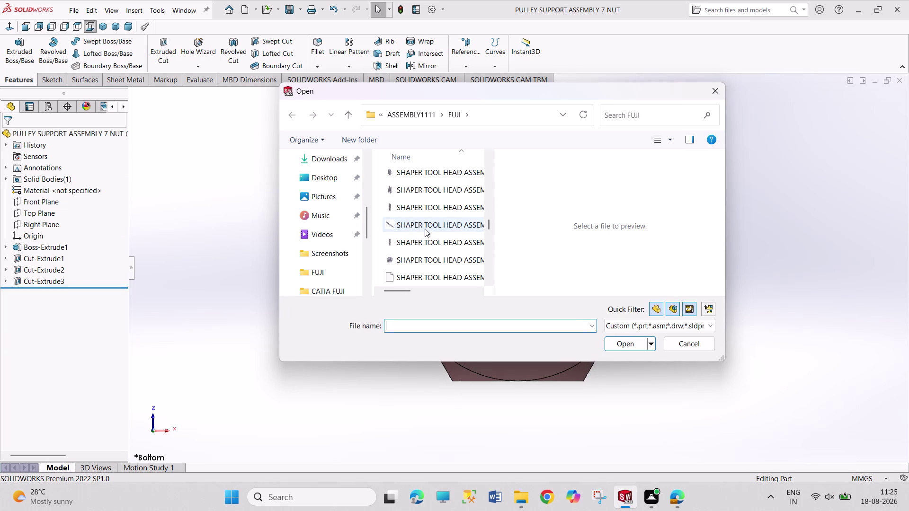
scroll(up, 3)
scroll(up, 3)
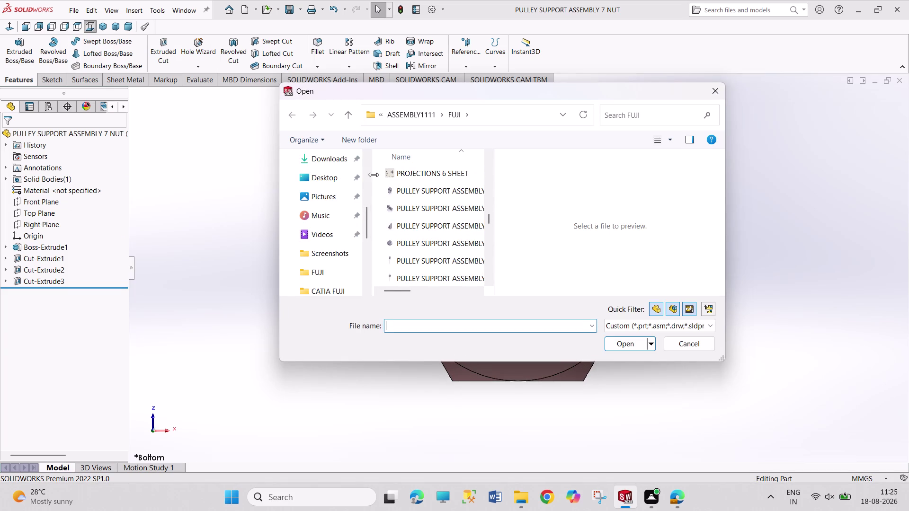
drag(381, 187, 419, 241)
scroll(down, 3)
scroll(down, 3)
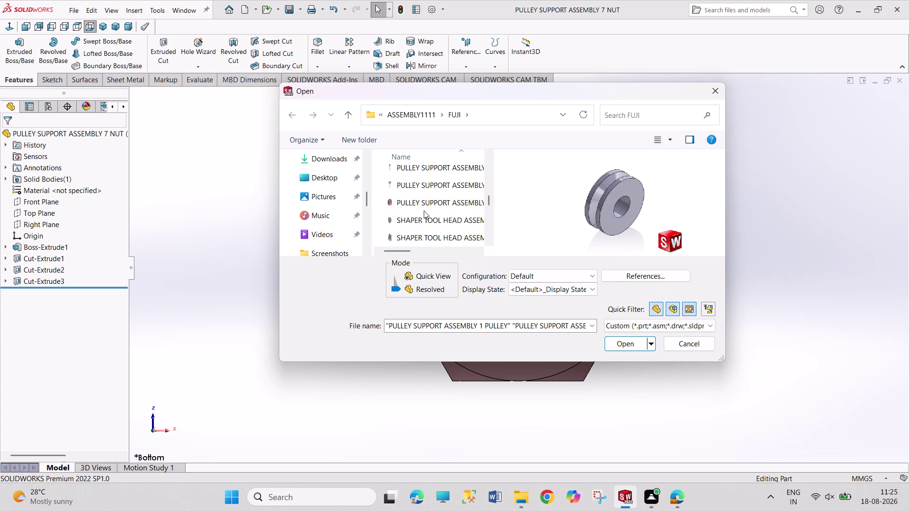
click(626, 340)
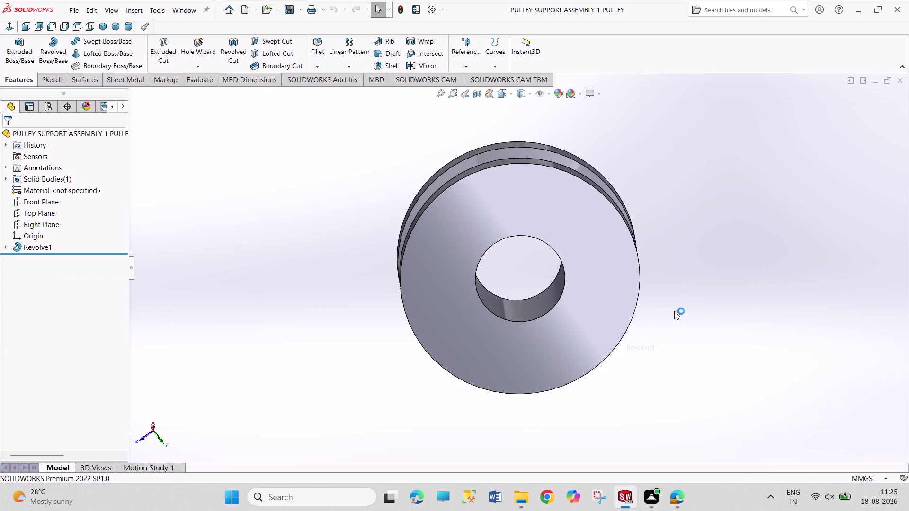
Cascade the open part windows and maximize the PULLEY SUPPORT ASSEMBLY 4 WASHER window.
click(190, 16)
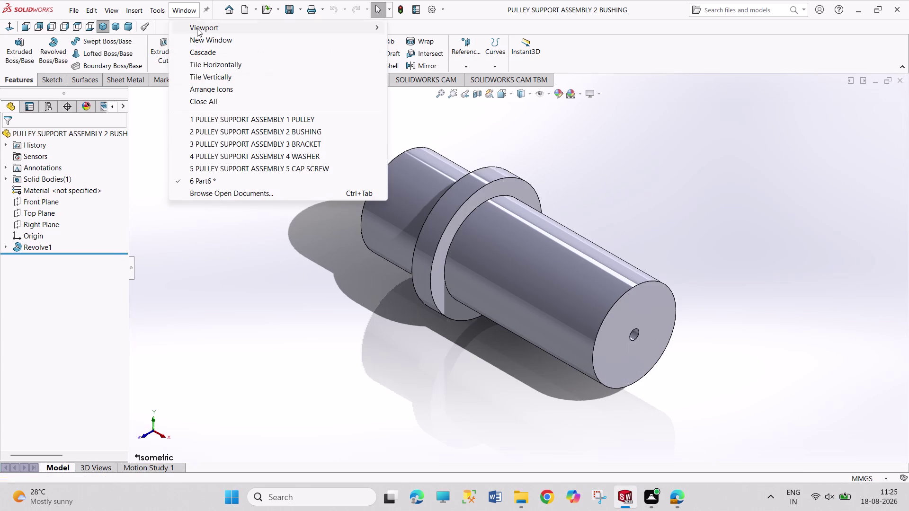
click(222, 179)
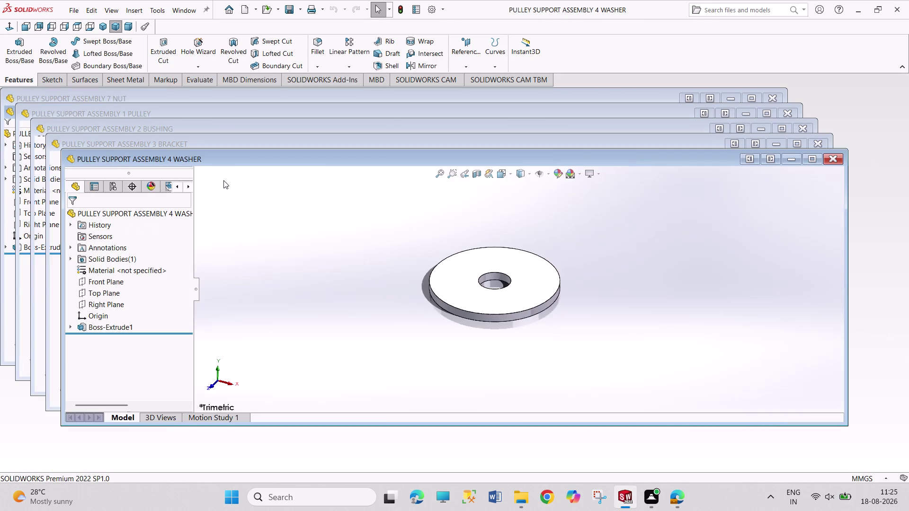
click(809, 161)
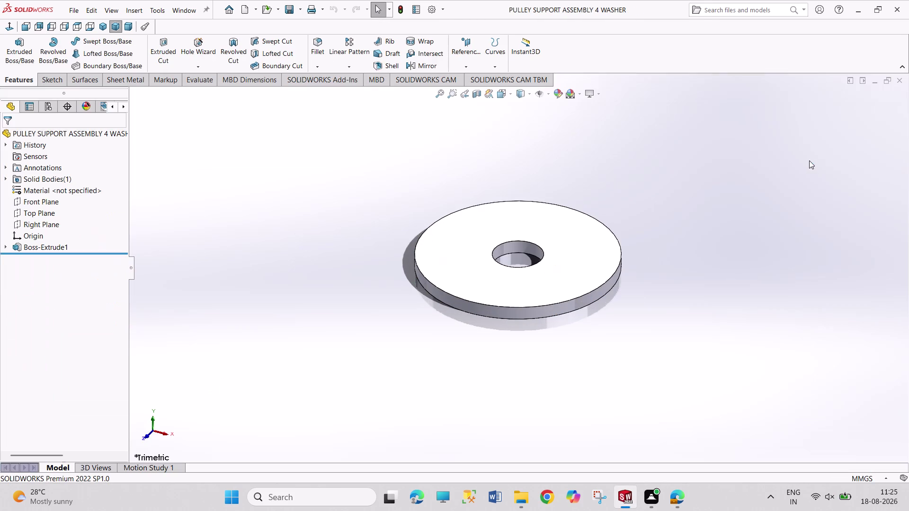
right_click(580, 262)
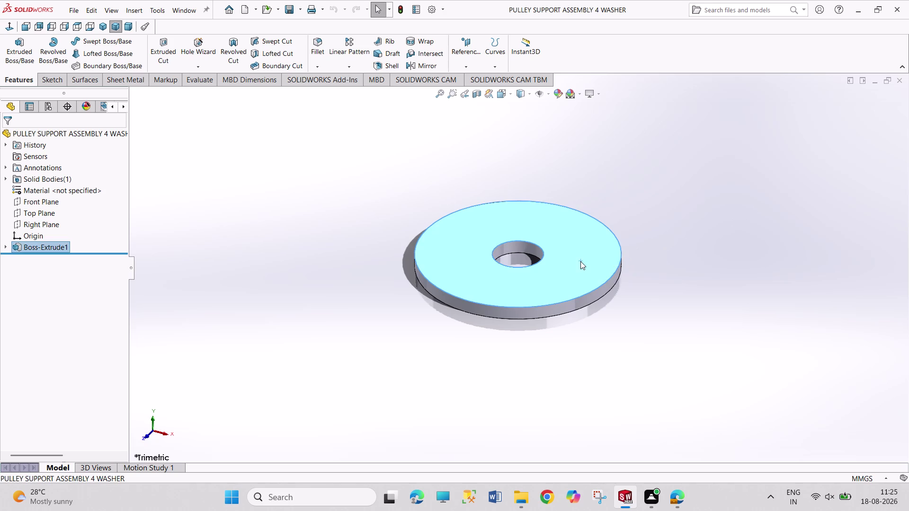
Apply a pale peach pastel appearance to the entire washer part, replacing the white.
click(647, 238)
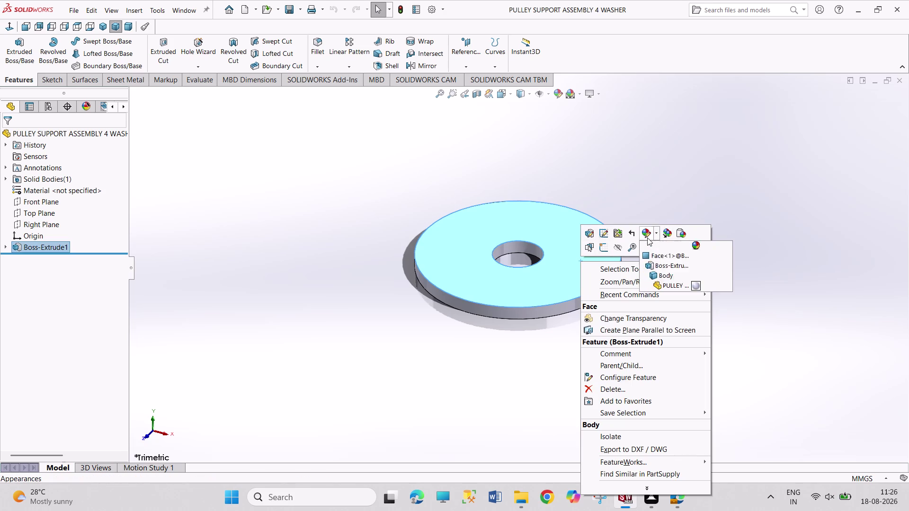
click(654, 233)
click(670, 285)
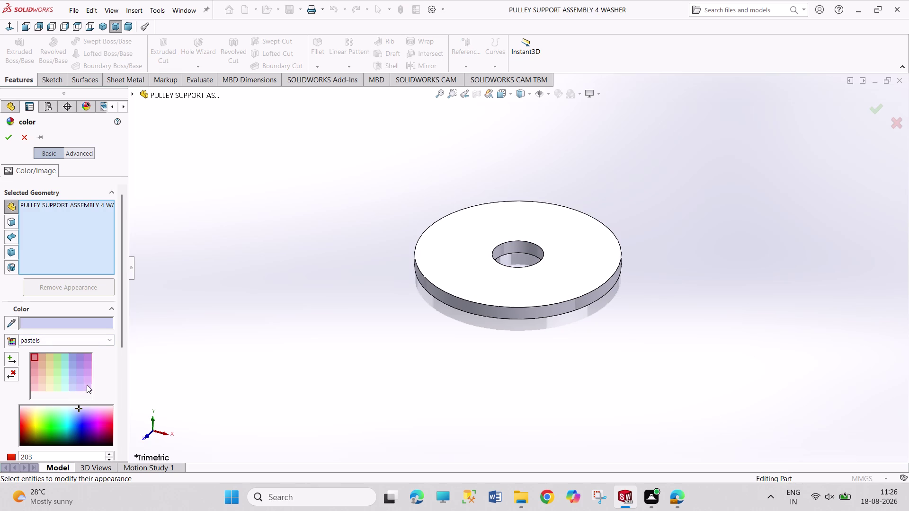
click(89, 385)
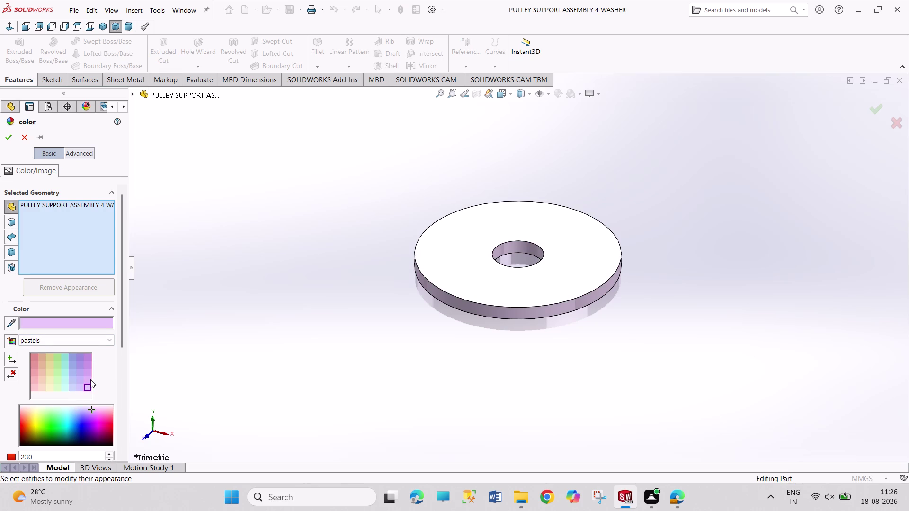
click(91, 380)
click(41, 357)
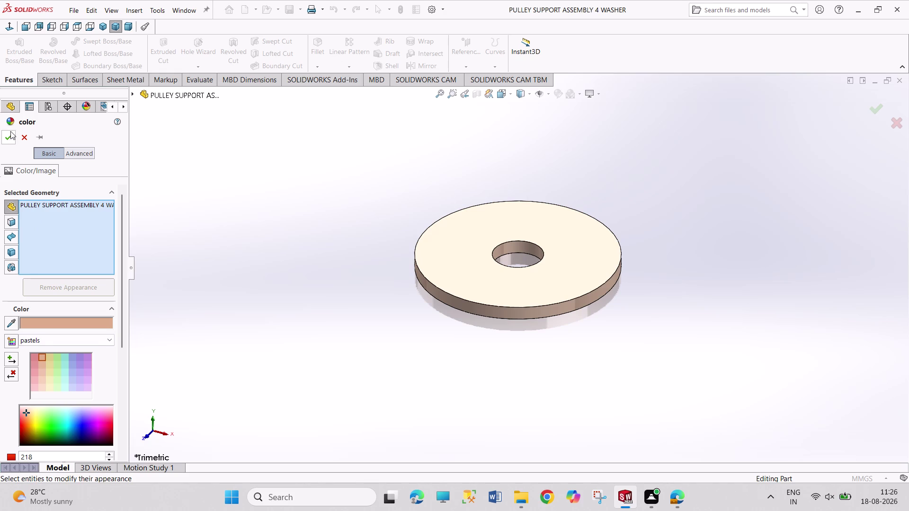
click(10, 134)
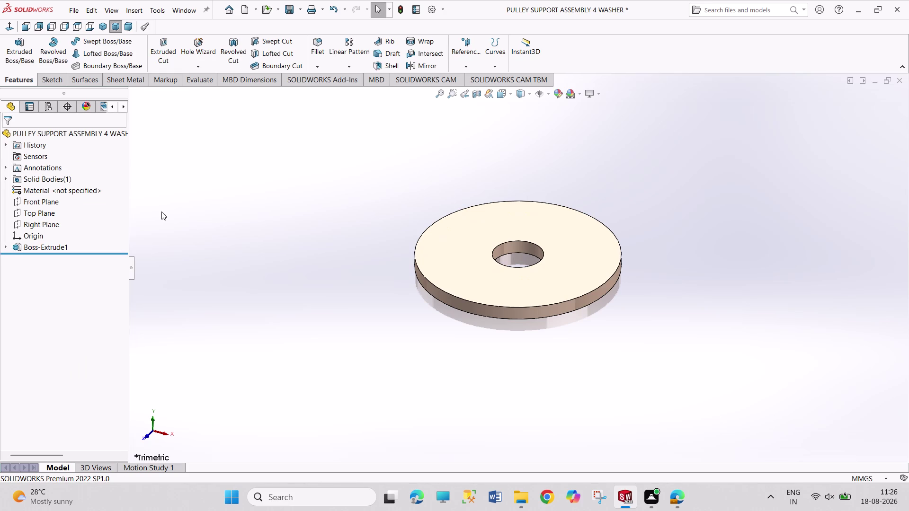
Save the washer, then colour the whole pulley part pale gold and save it.
key(ctrl+s)
click(177, 11)
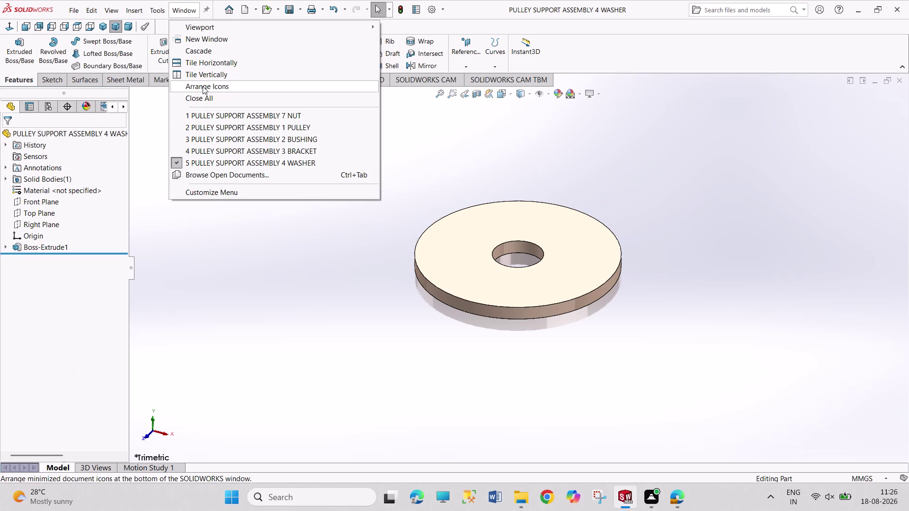
click(212, 130)
click(581, 270)
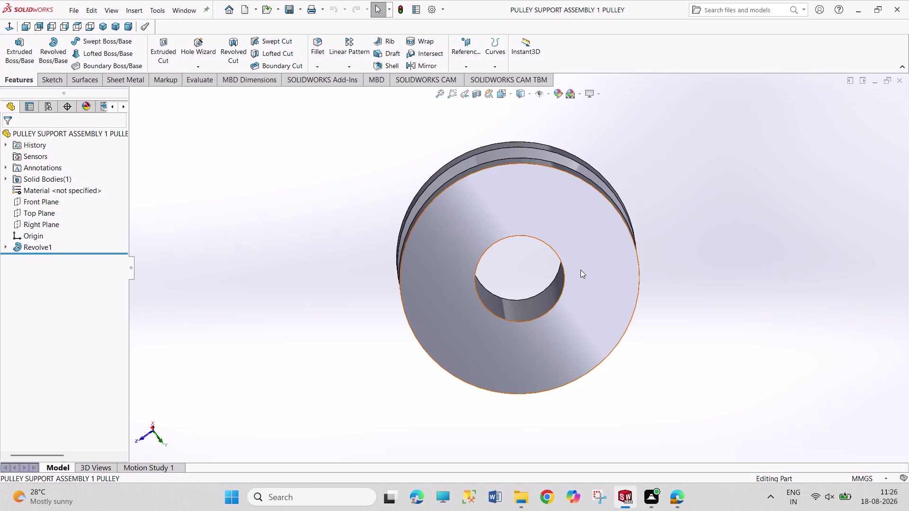
click(666, 230)
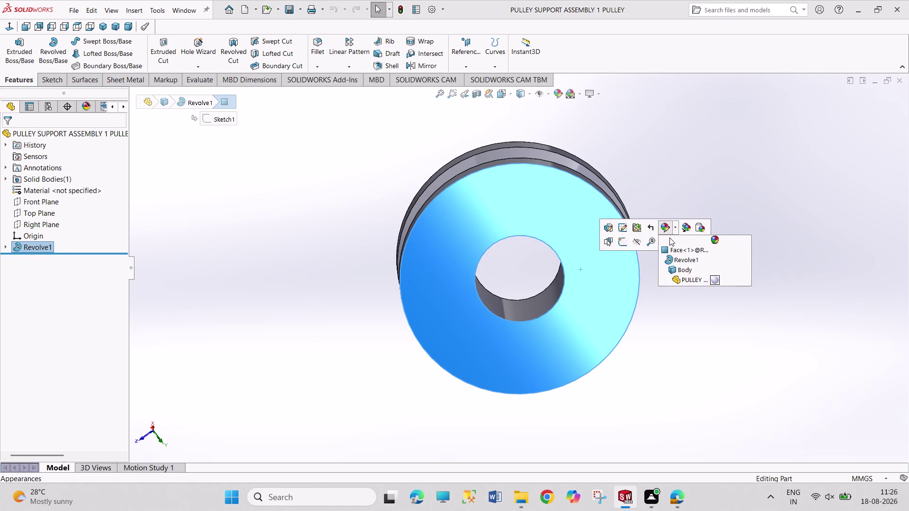
click(681, 281)
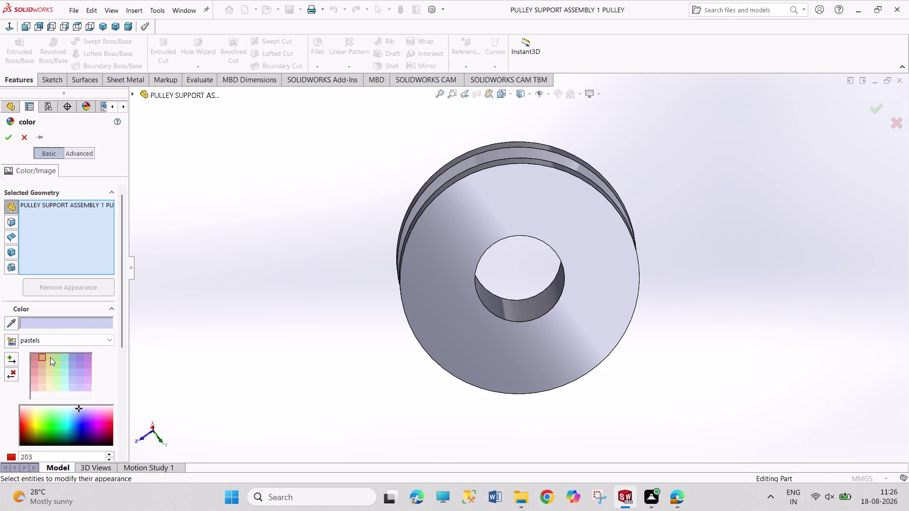
click(50, 357)
click(11, 134)
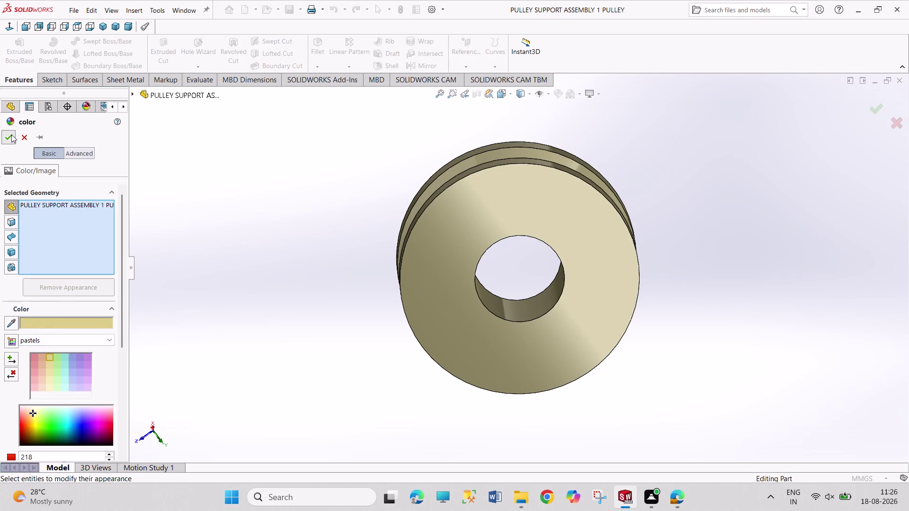
key(ctrl+s)
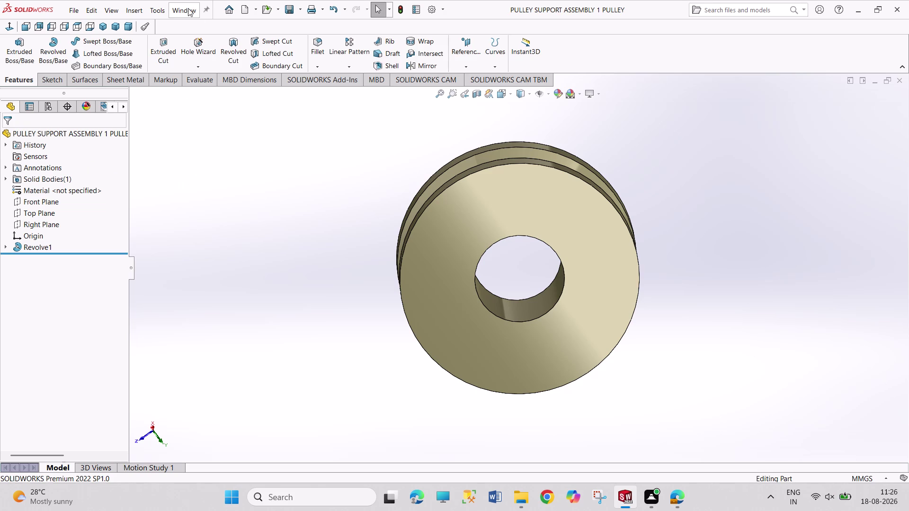
Switch to the bushing part, colour the whole part light green, and save it.
click(188, 8)
click(217, 136)
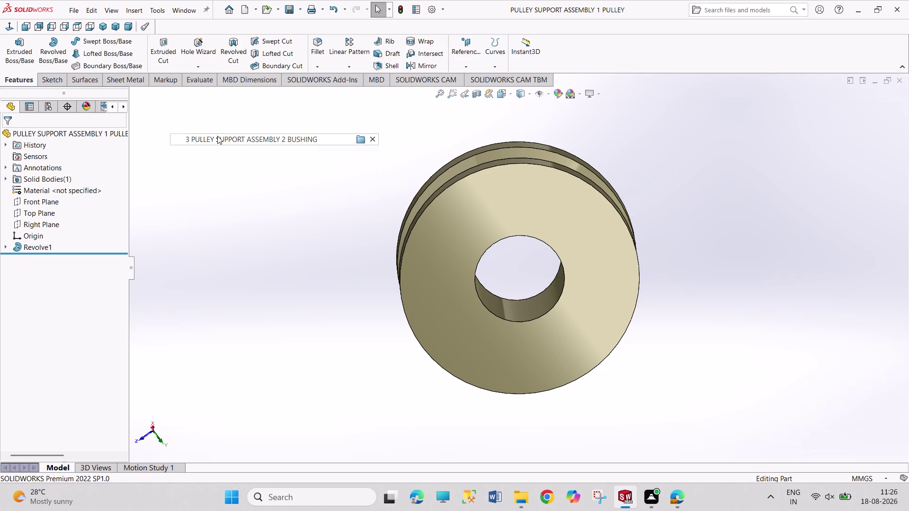
click(567, 265)
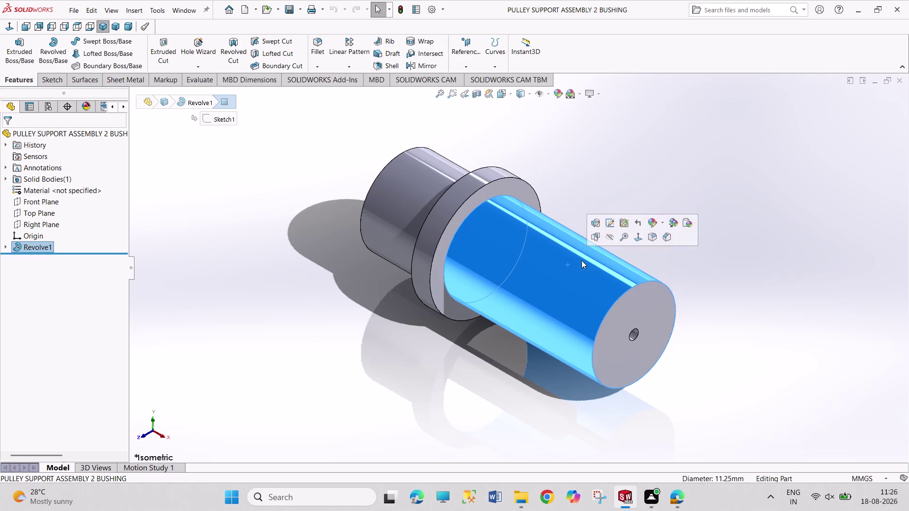
click(654, 224)
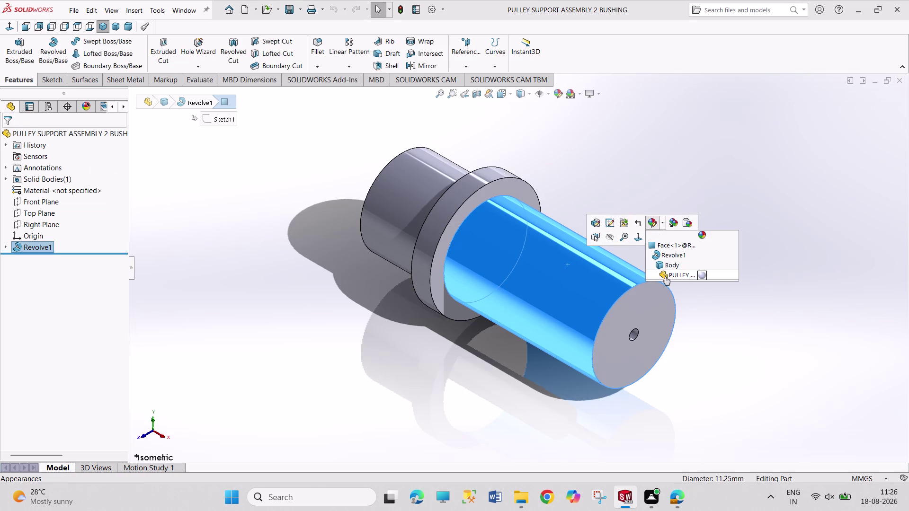
click(665, 279)
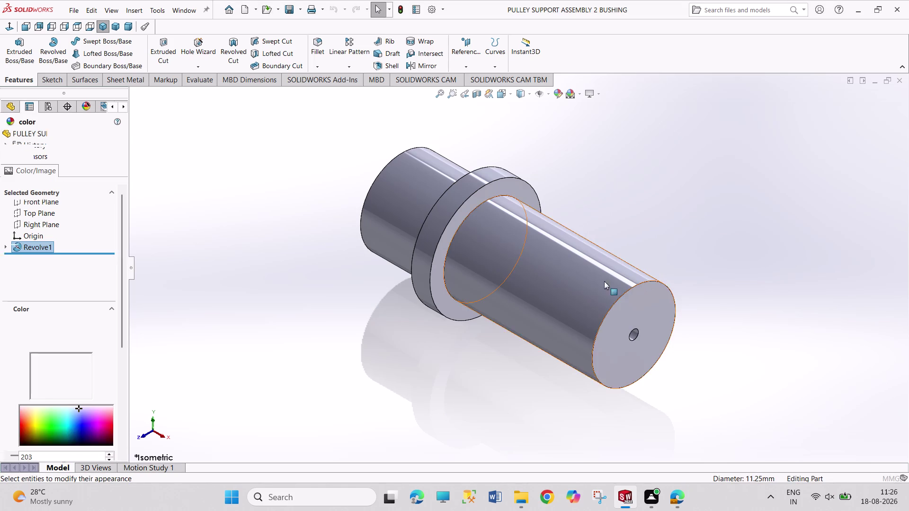
click(58, 356)
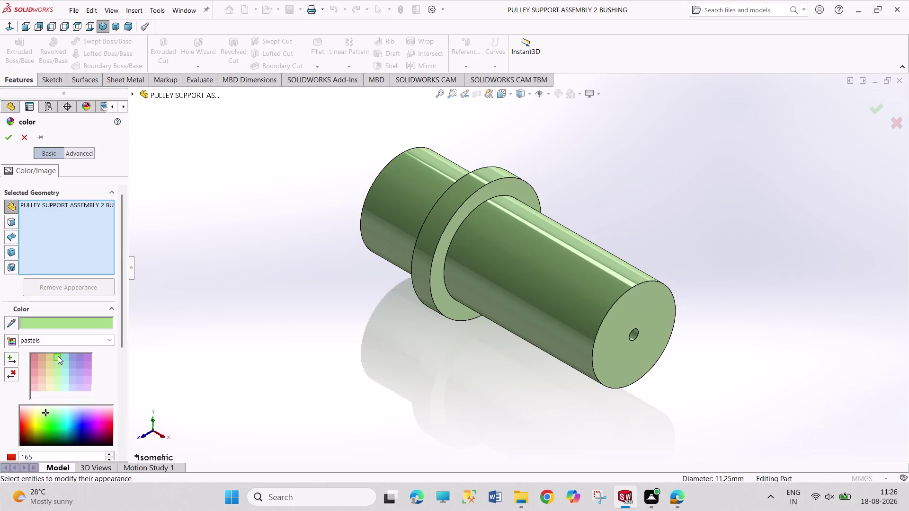
click(6, 138)
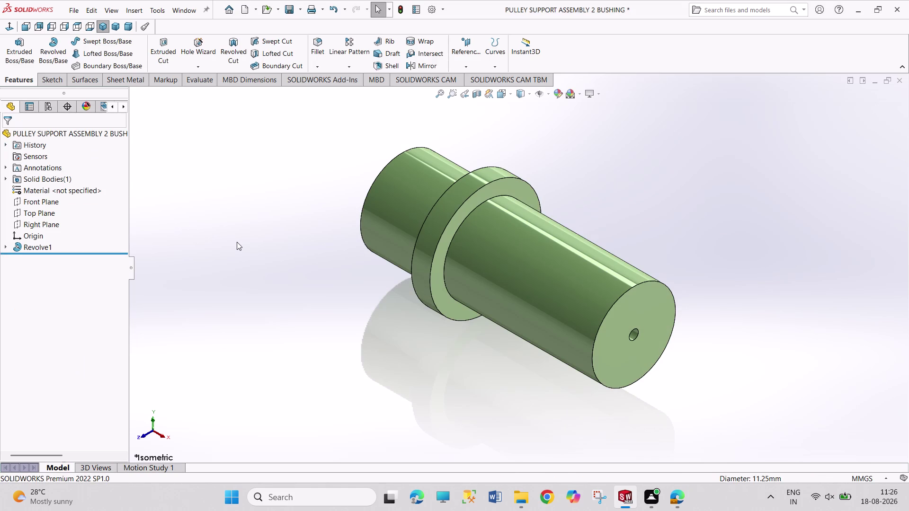
key(ctrl+s)
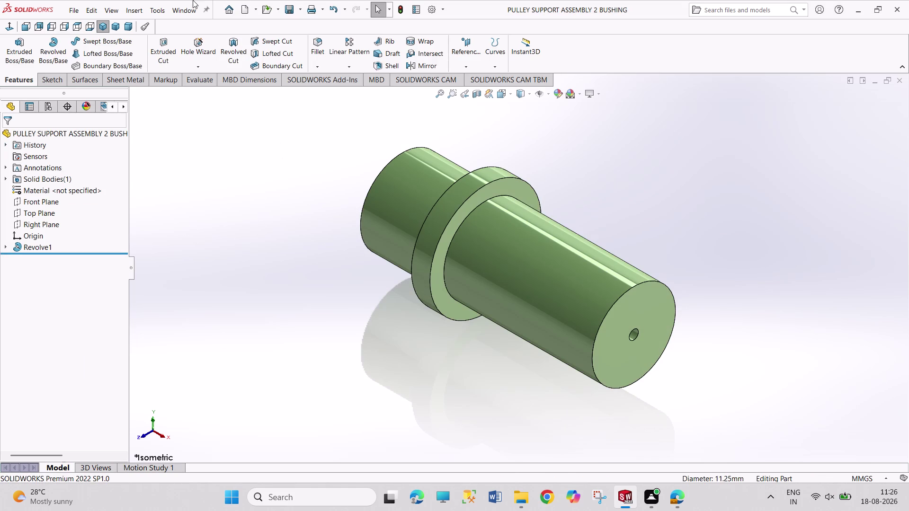
click(190, 9)
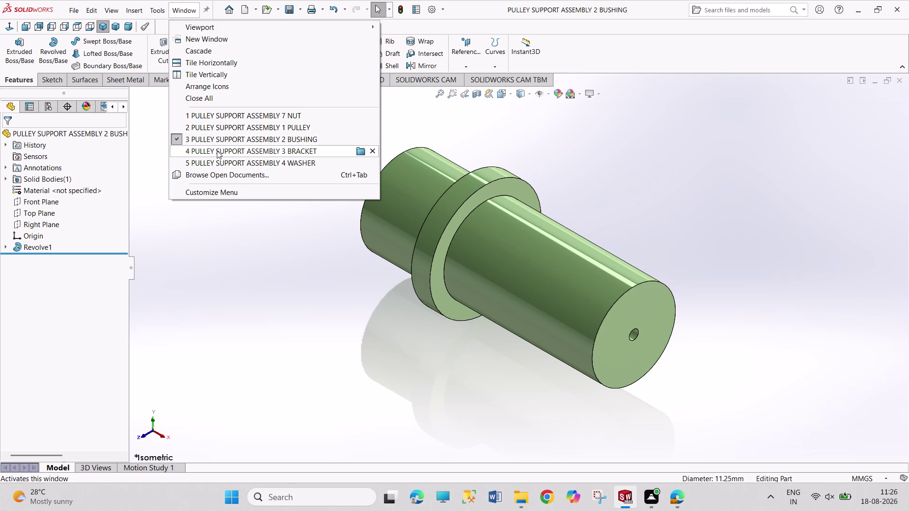
Colour the whole bracket part pale teal and save it.
click(217, 150)
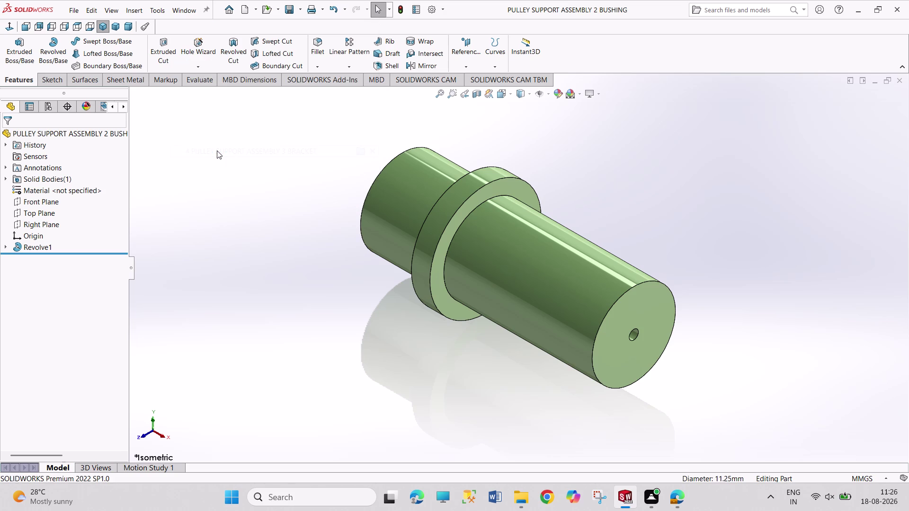
right_click(533, 330)
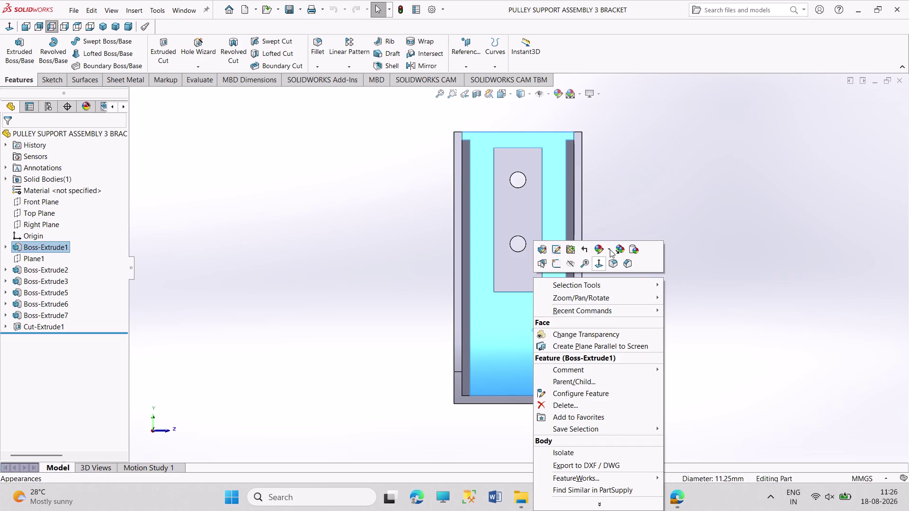
click(610, 249)
click(616, 301)
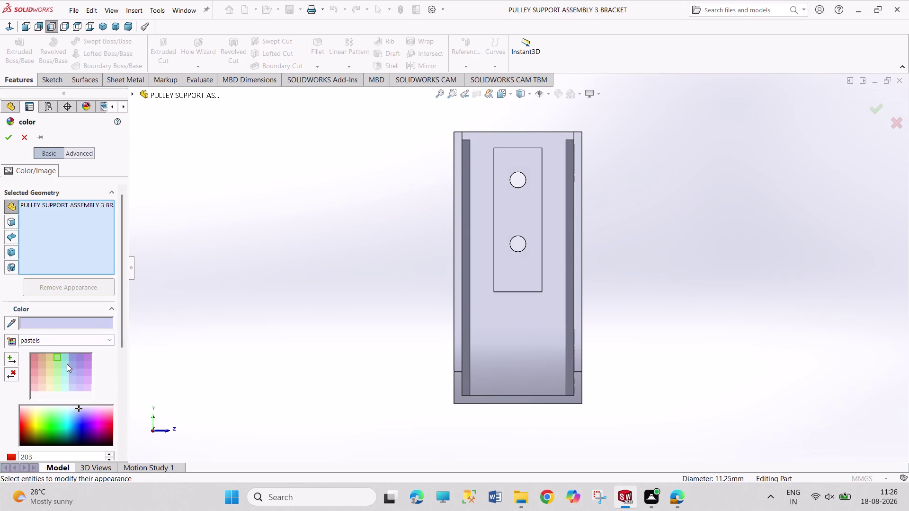
click(64, 357)
click(8, 140)
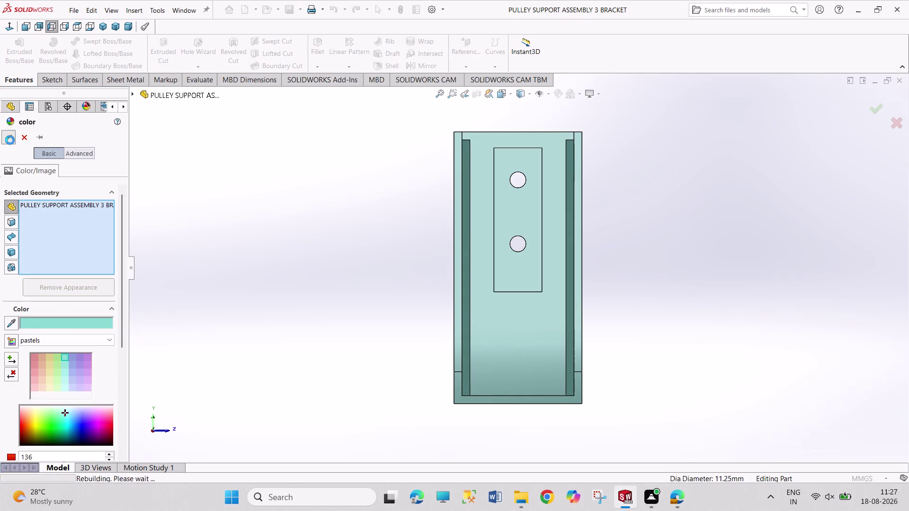
key(ctrl+s)
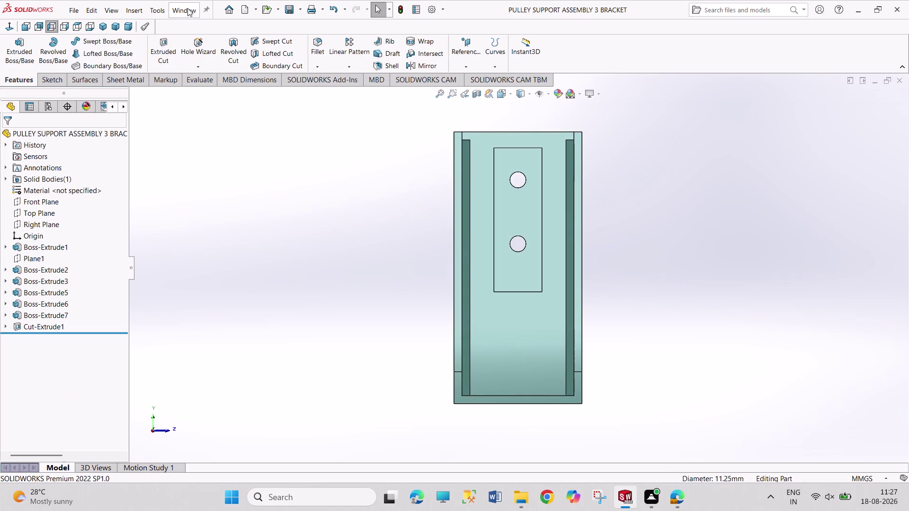
Switch back to the washer part and review which pulley support parts are open.
click(187, 8)
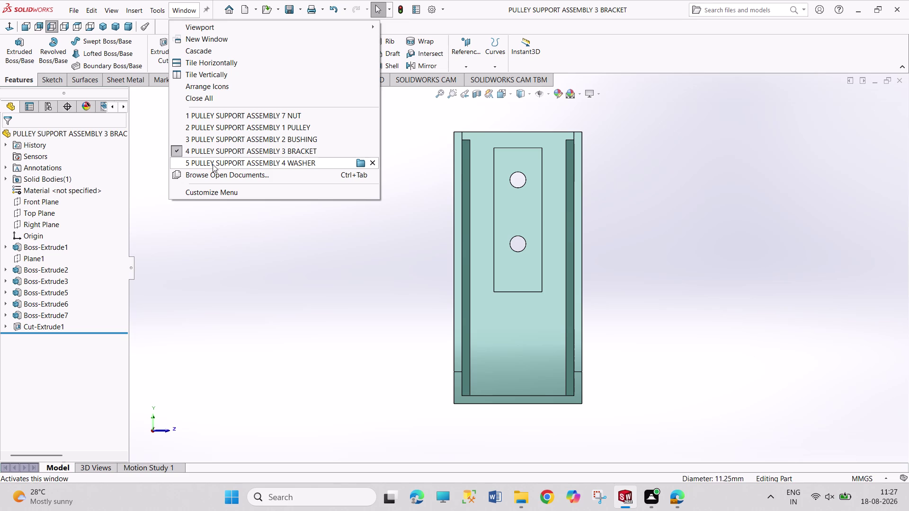
click(212, 164)
click(549, 295)
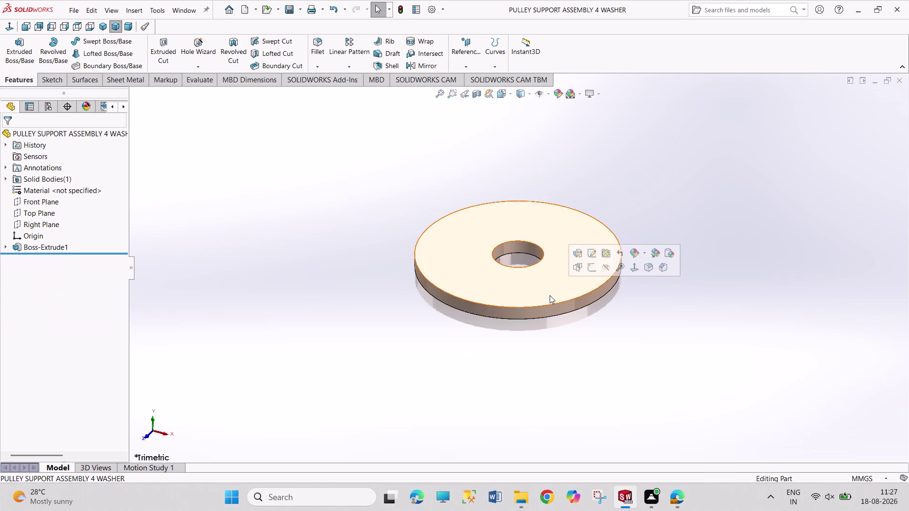
click(405, 309)
click(188, 9)
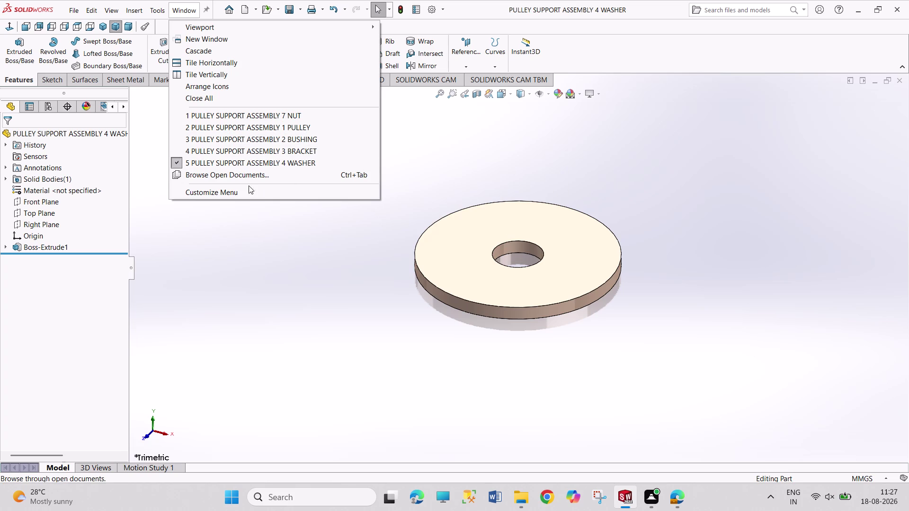
click(74, 12)
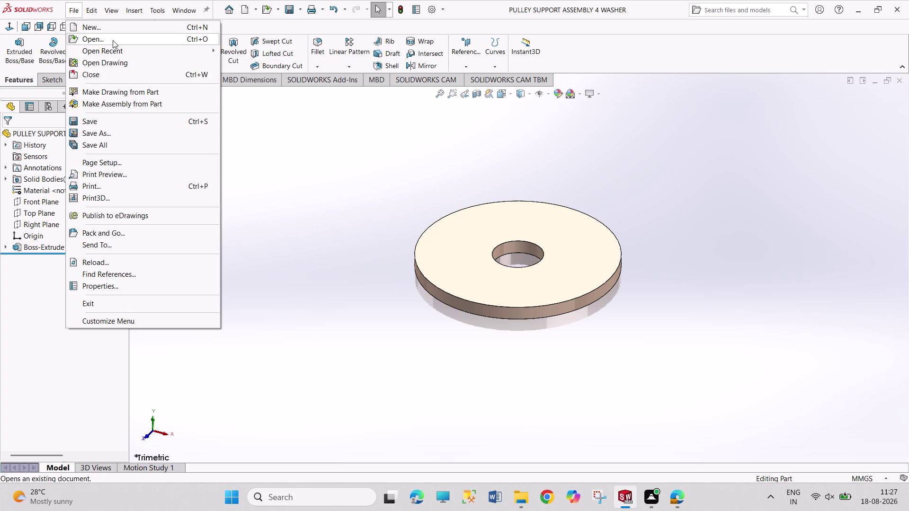
Open the PULLEY SUPPORT ASSEMBLY 5 CAP SCREW and 6 TURN SCREW part files together.
click(114, 40)
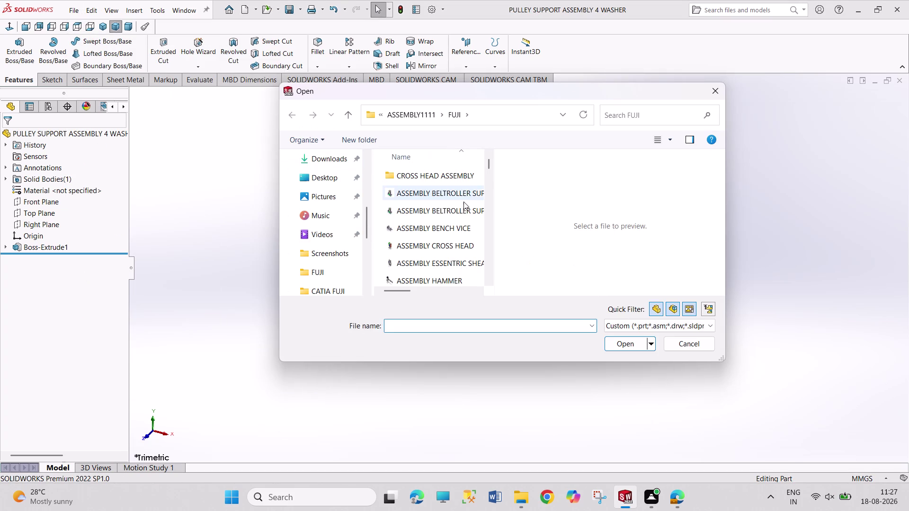
scroll(down, 3)
scroll(down, 3)
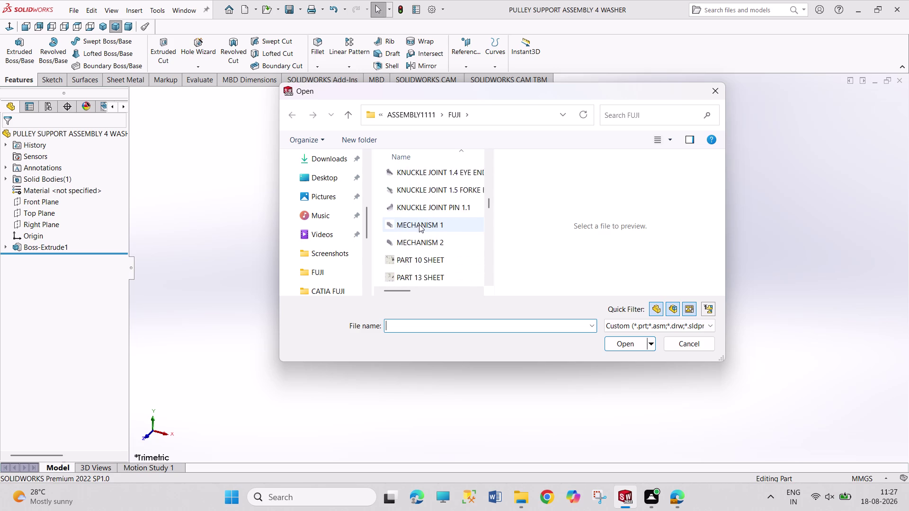
scroll(down, 3)
scroll(up, 3)
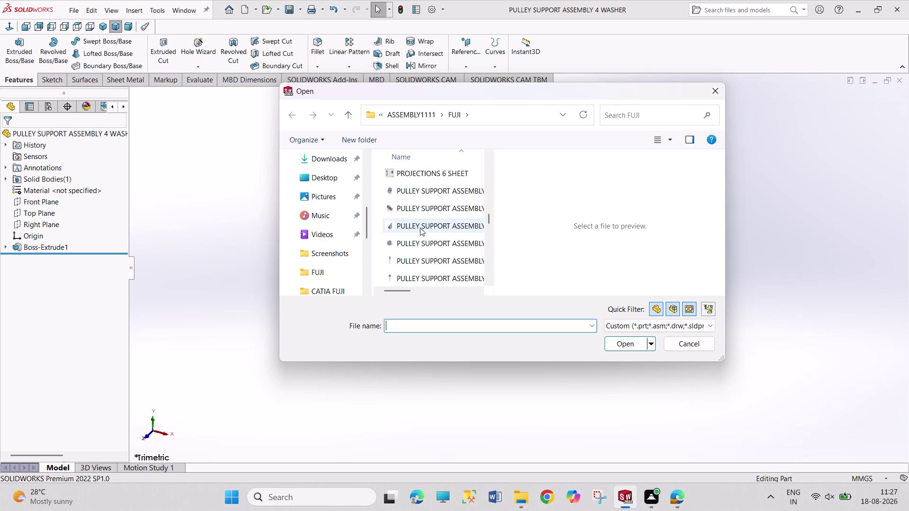
scroll(down, 3)
click(424, 241)
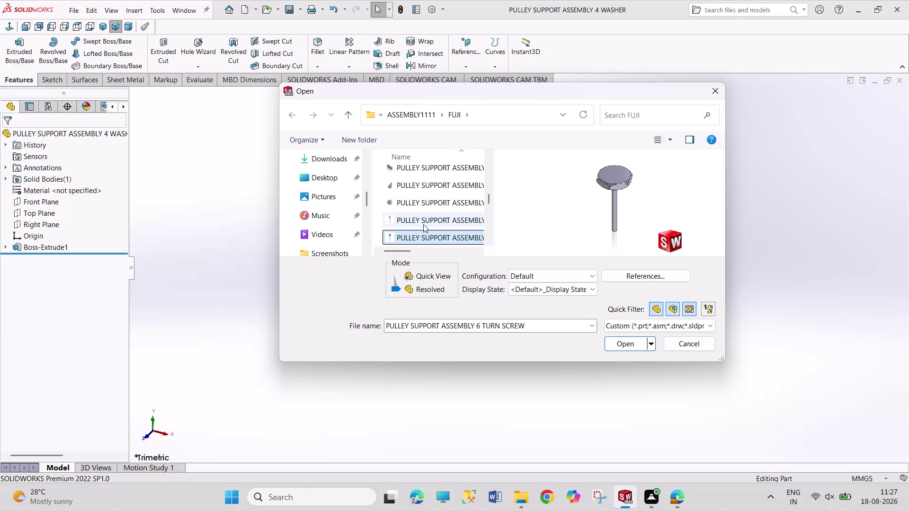
click(423, 224)
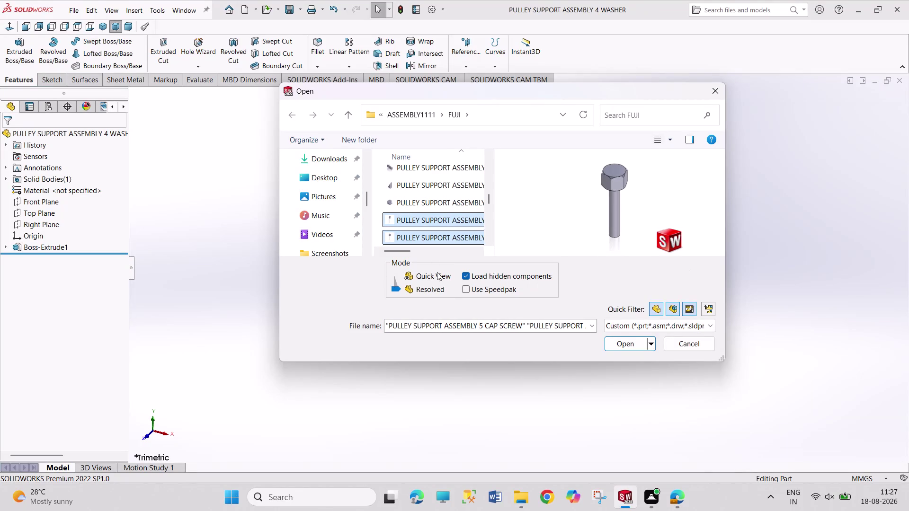
click(626, 345)
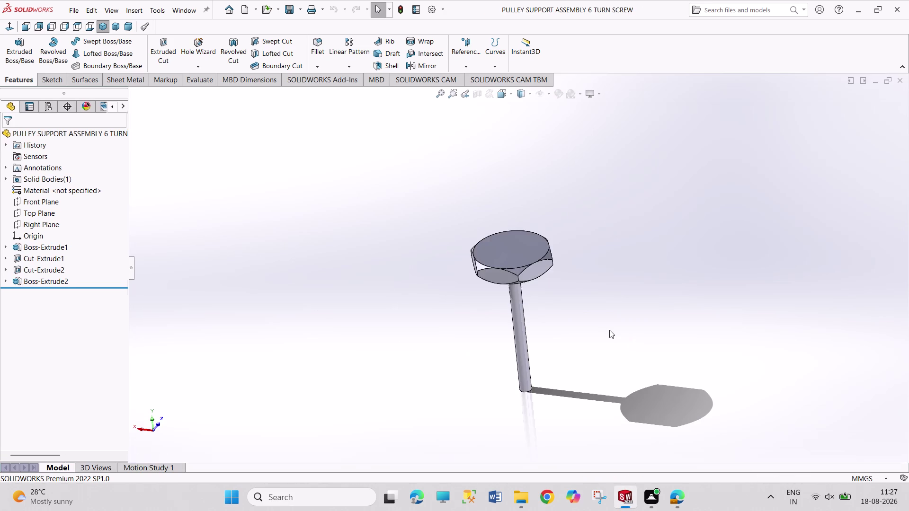
click(842, 190)
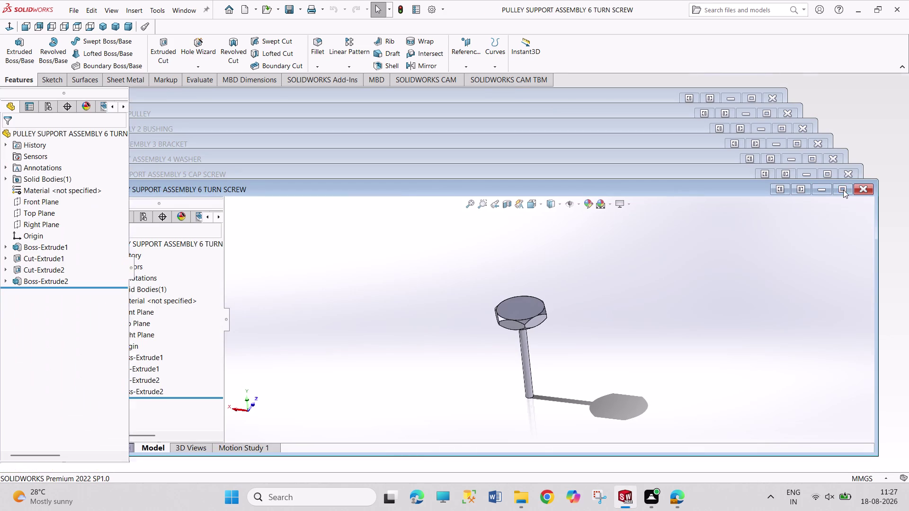
Colour the whole turn screw part light purple, save it, and switch to the cap screw.
right_click(528, 272)
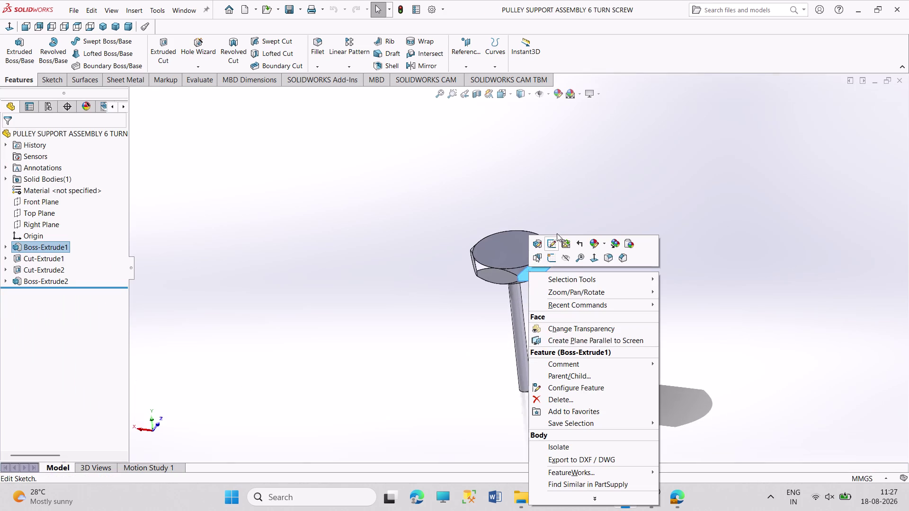
click(590, 242)
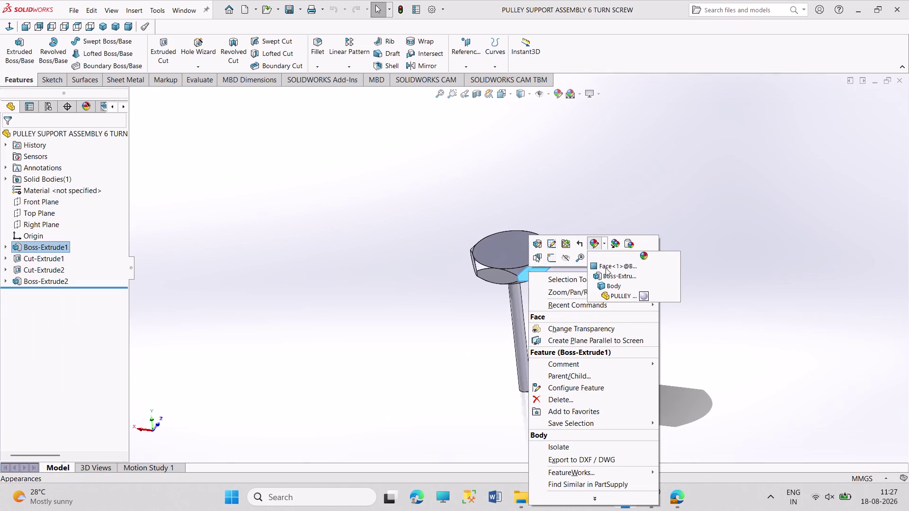
click(612, 296)
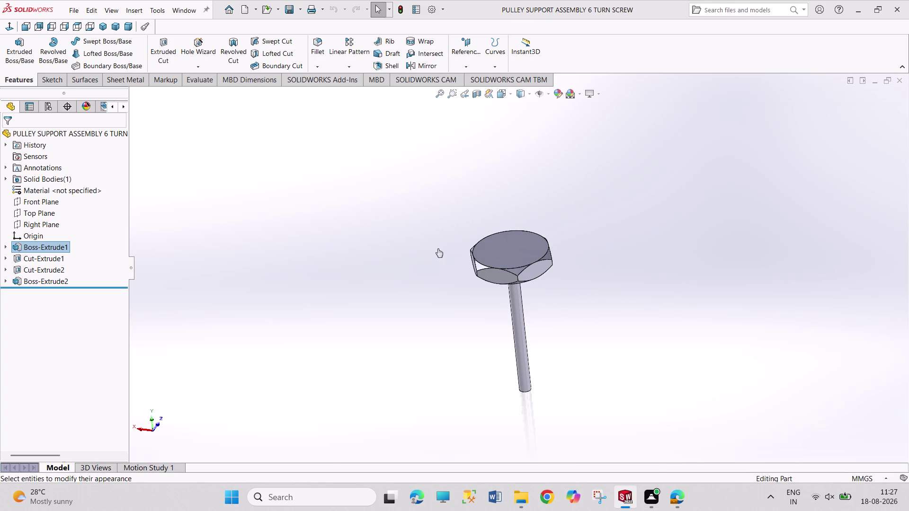
click(72, 358)
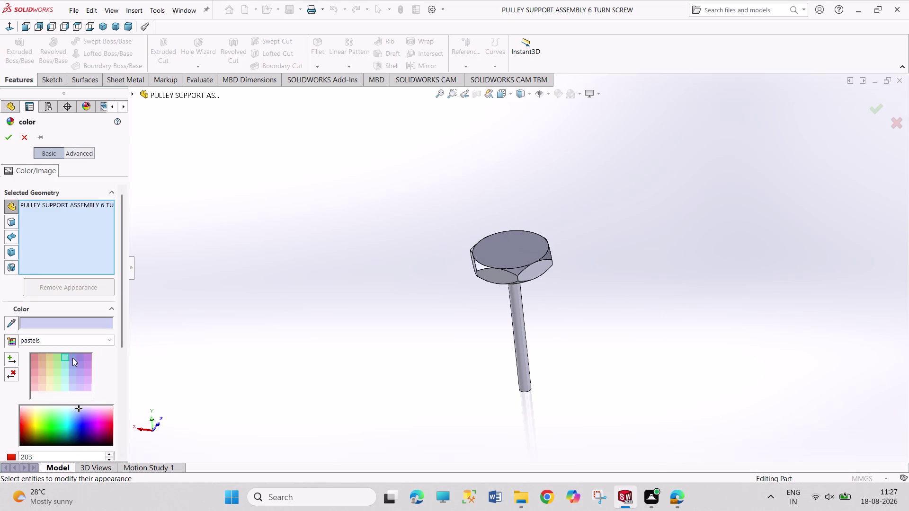
click(8, 138)
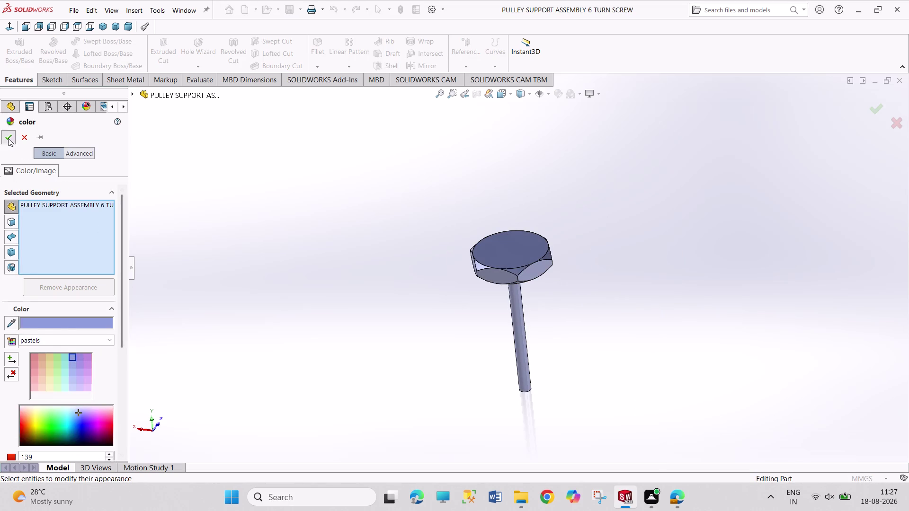
key(ctrl+s)
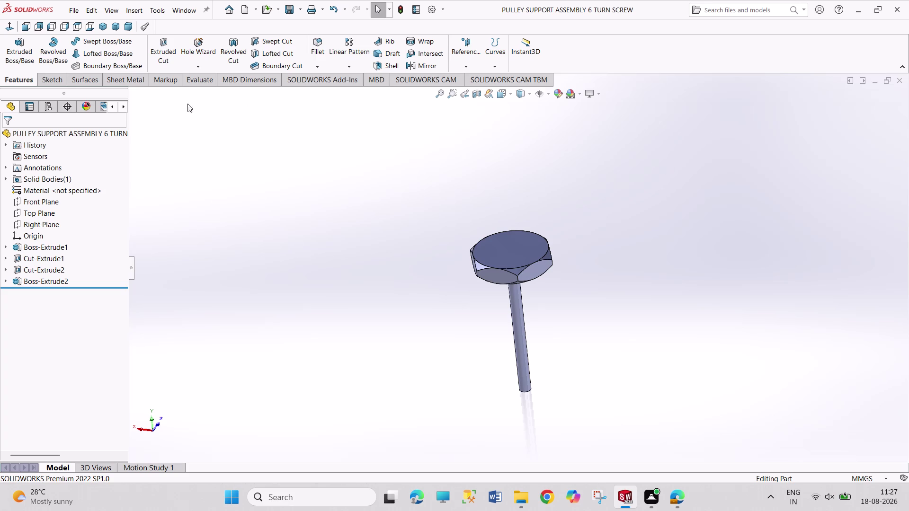
click(185, 17)
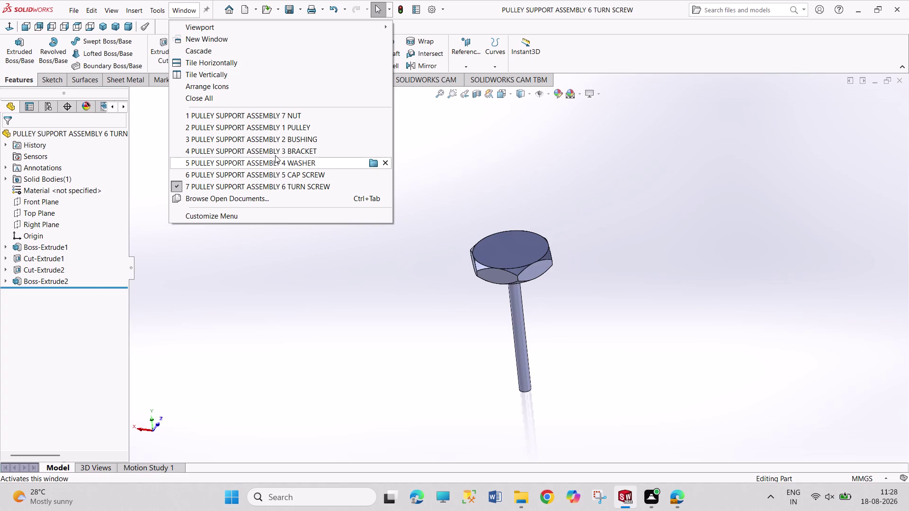
click(280, 177)
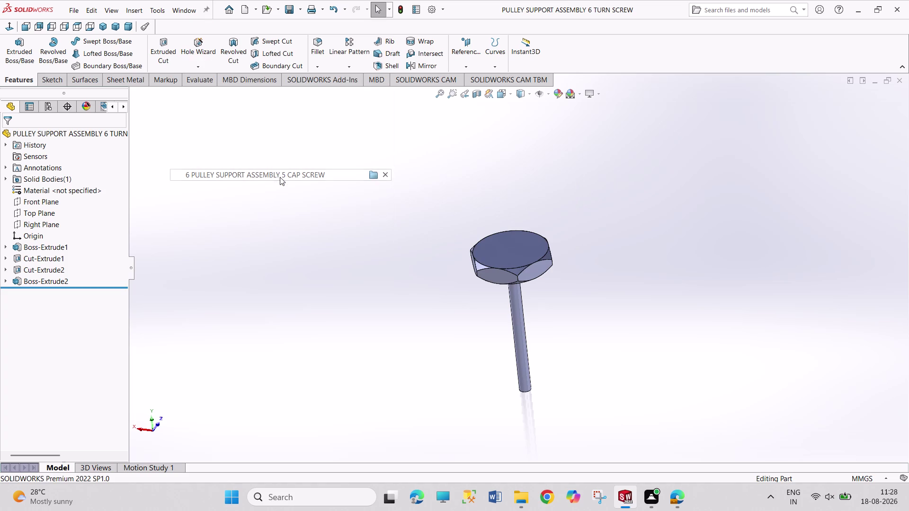
Give the whole cap screw part the same light purple pastel appearance and save it.
right_click(513, 195)
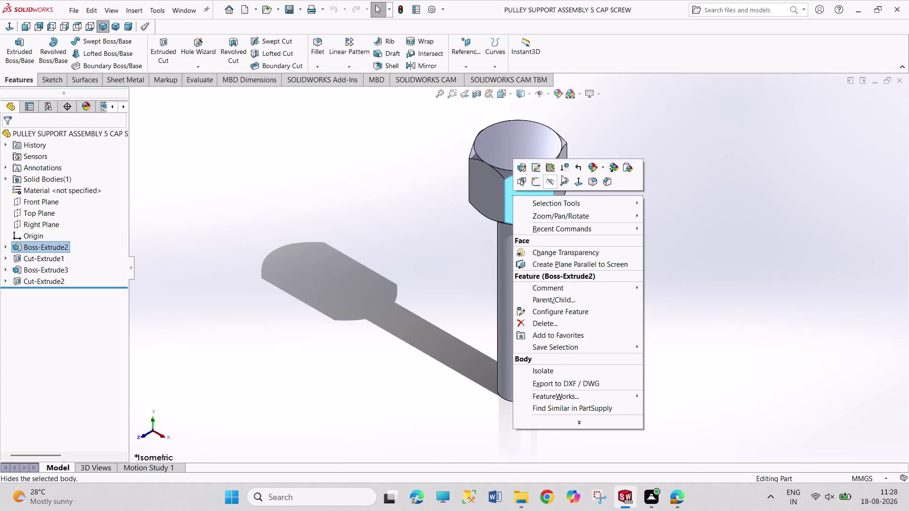
click(588, 165)
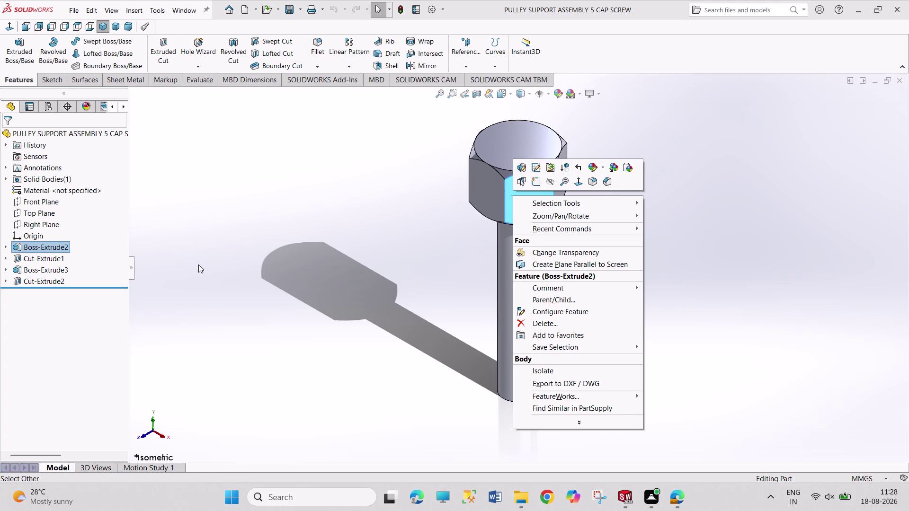
click(597, 171)
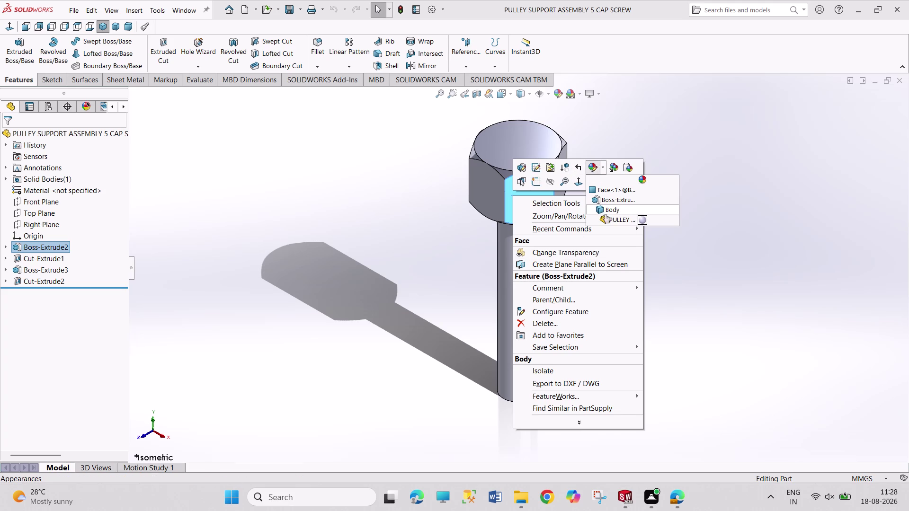
click(602, 219)
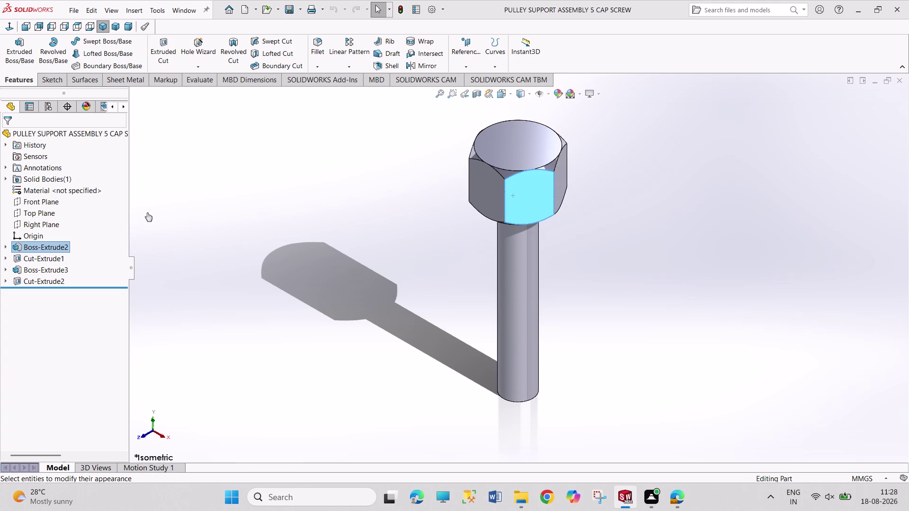
click(79, 353)
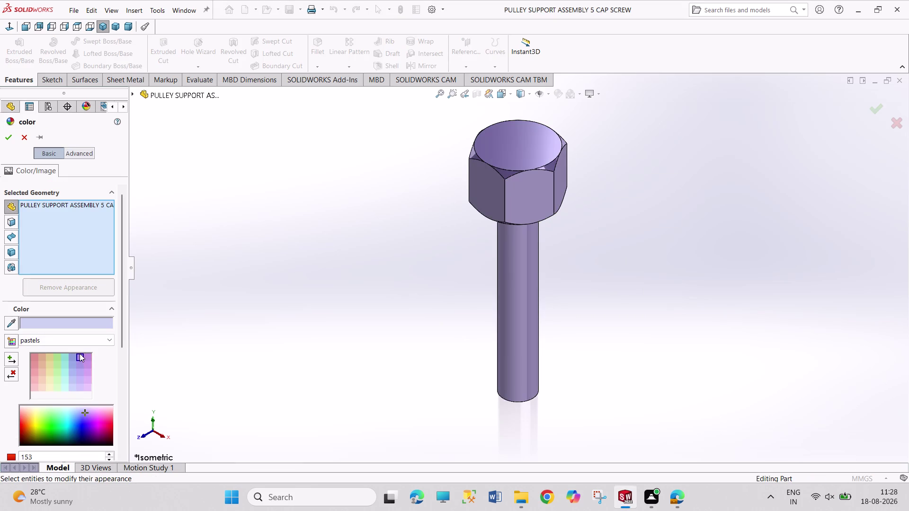
click(8, 141)
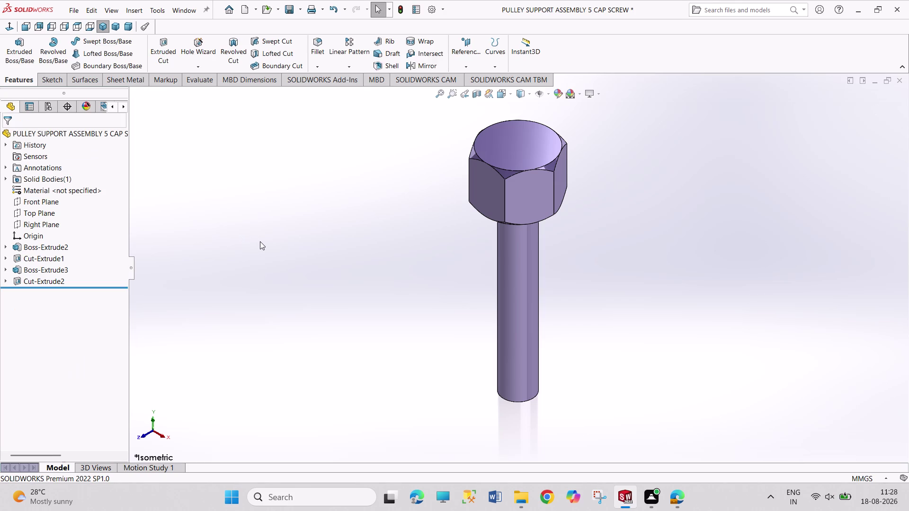
click(260, 241)
key(ctrl+s)
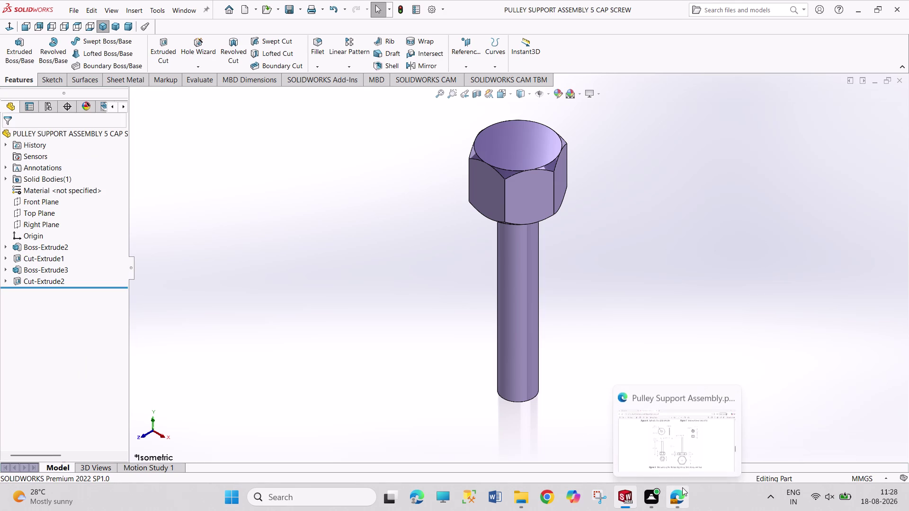
click(437, 383)
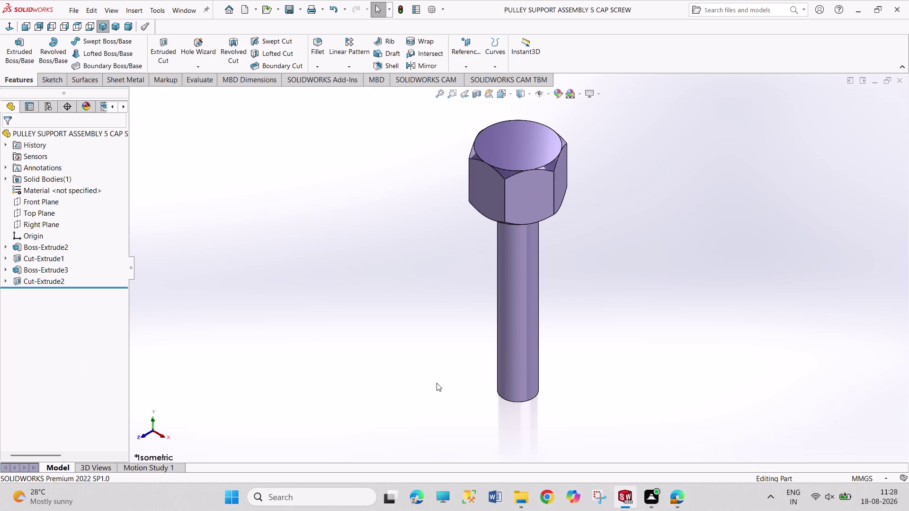
key(ctrl+n)
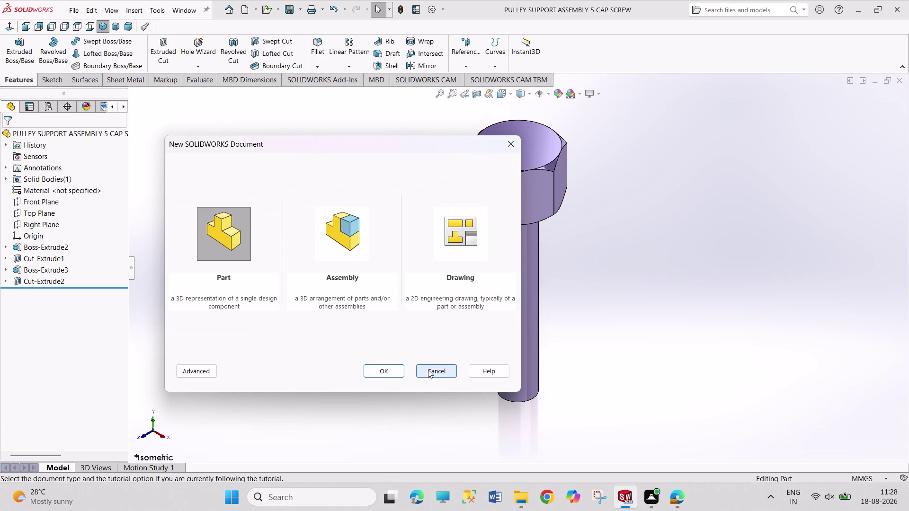
Create the new Assem1 assembly document, then view the fastener dimensions page of the reference PDF.
key(Right)
key(Return)
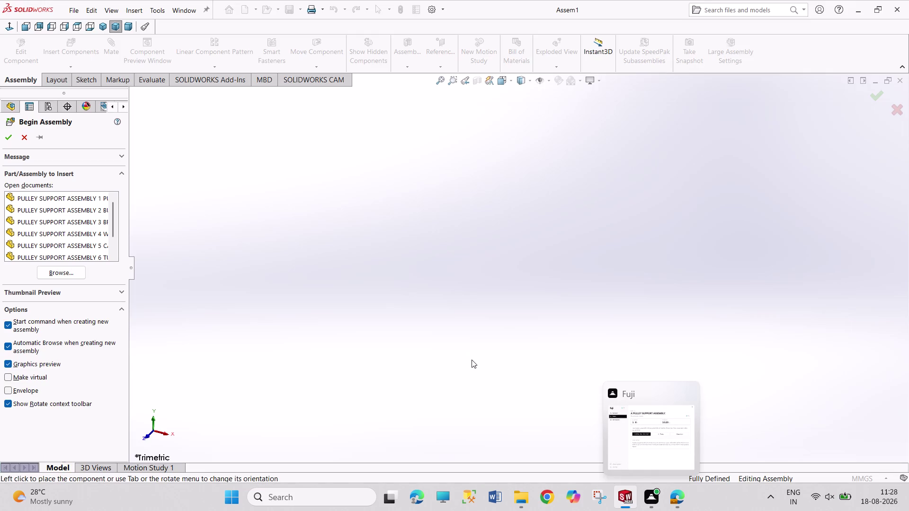
drag(324, 208, 398, 314)
drag(329, 229, 390, 286)
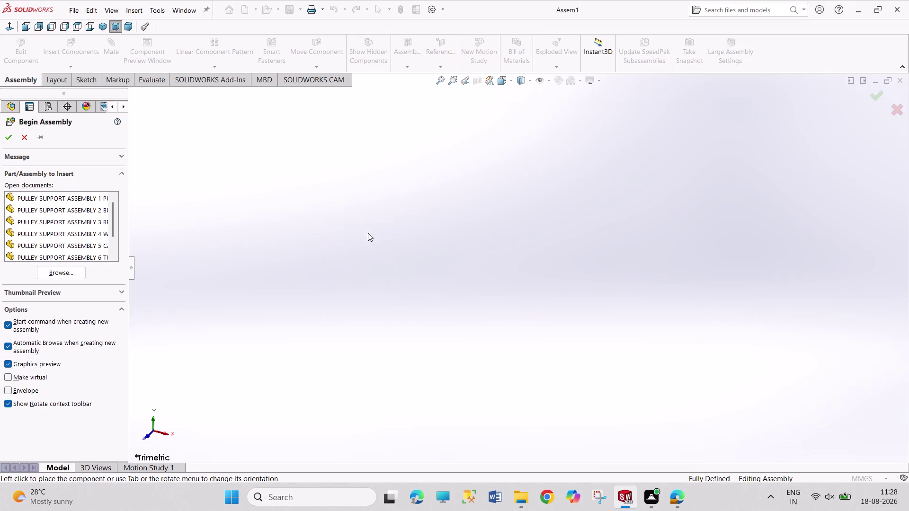
drag(361, 229, 410, 273)
drag(373, 232, 430, 269)
drag(385, 229, 520, 303)
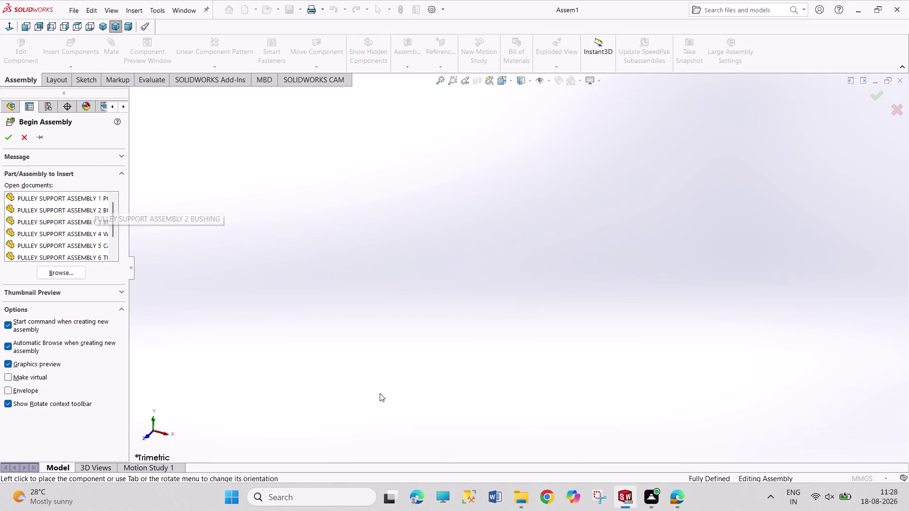
click(676, 495)
Review the PDF's Figure 2 exploded Pulley Support view, then go back to SOLIDWORKS Assem1.
scroll(up, 3)
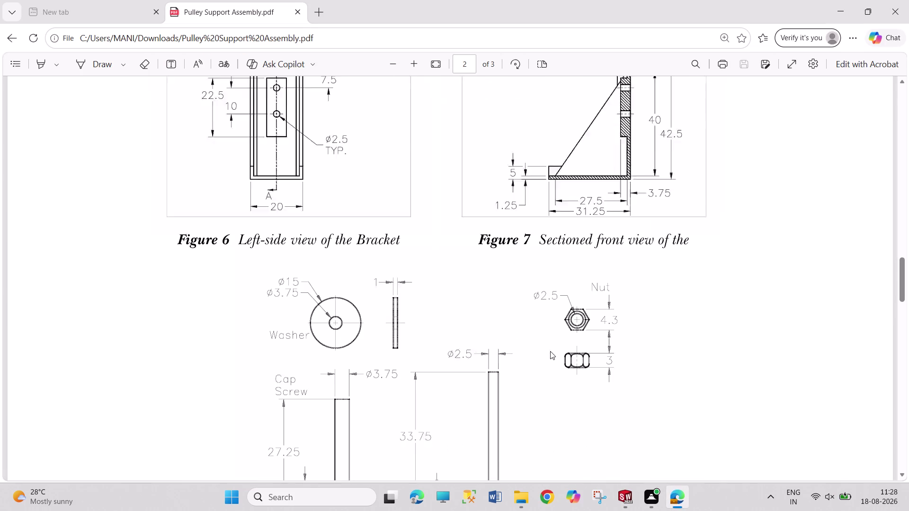
scroll(up, 3)
scroll(up, 3)
scroll(up, 3)
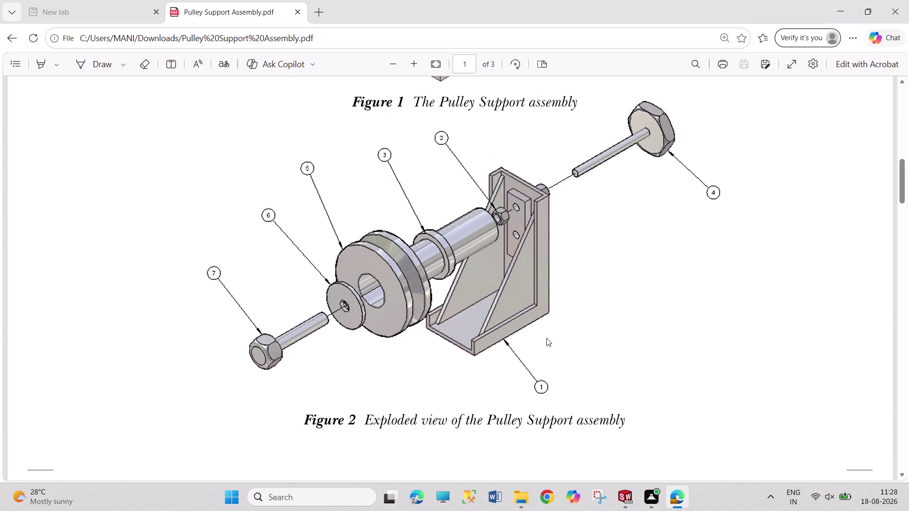
scroll(down, 3)
scroll(up, 3)
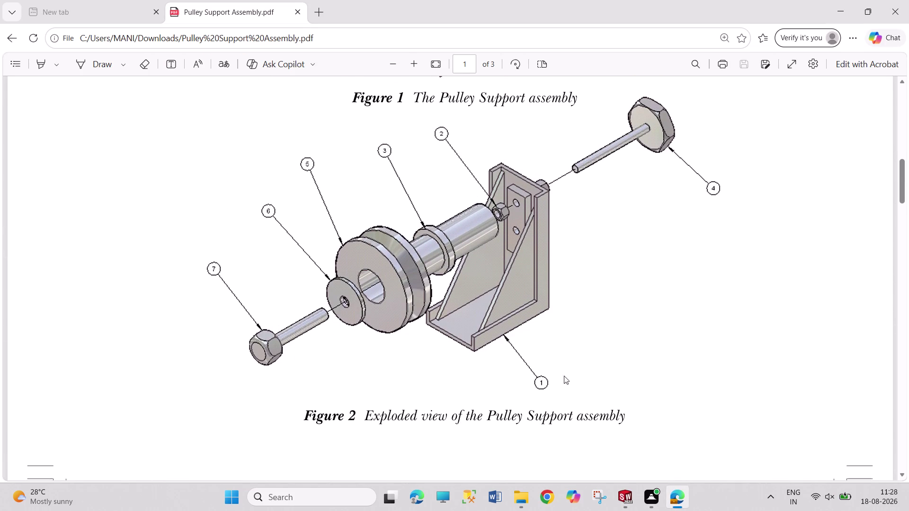
click(631, 495)
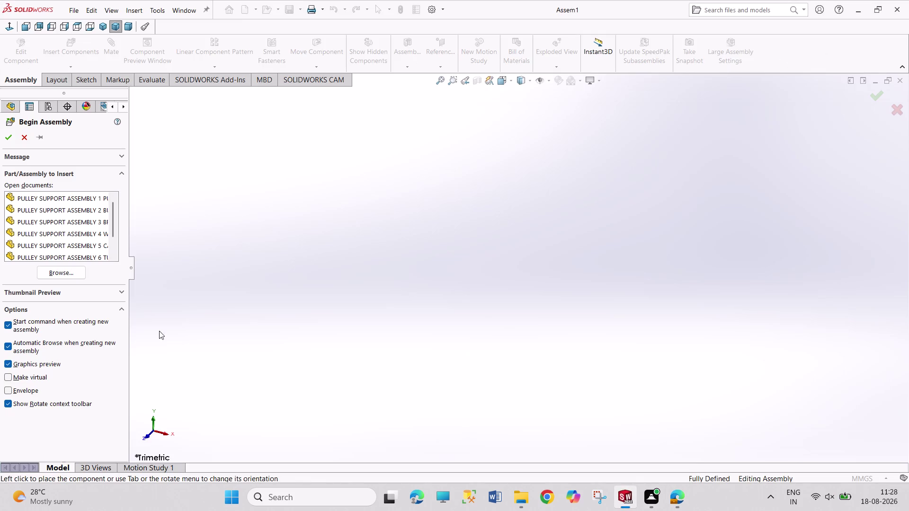
Insert the bracket part from Open documents and place it in Assem1.
double_click(103, 202)
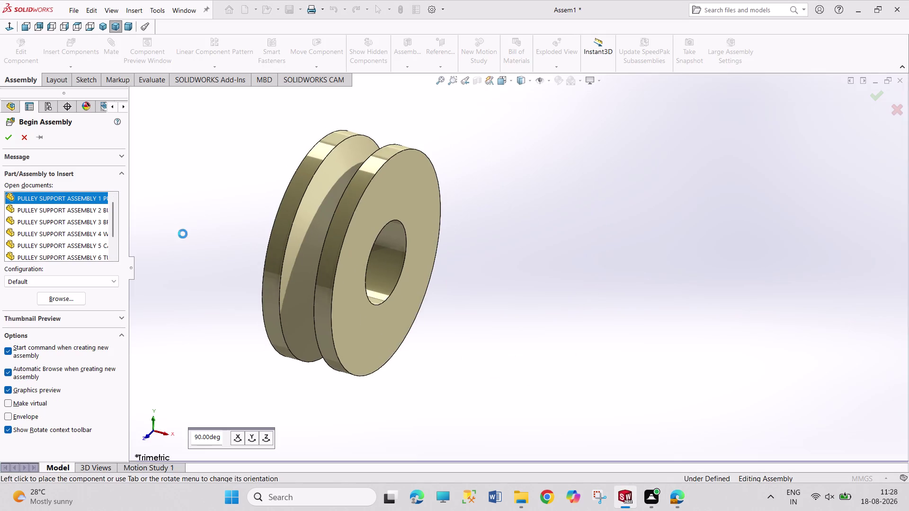
double_click(83, 212)
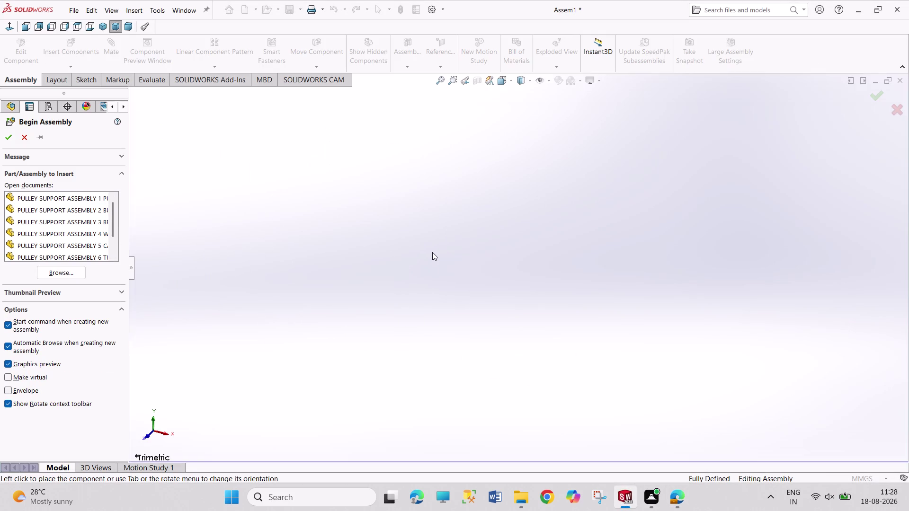
double_click(87, 210)
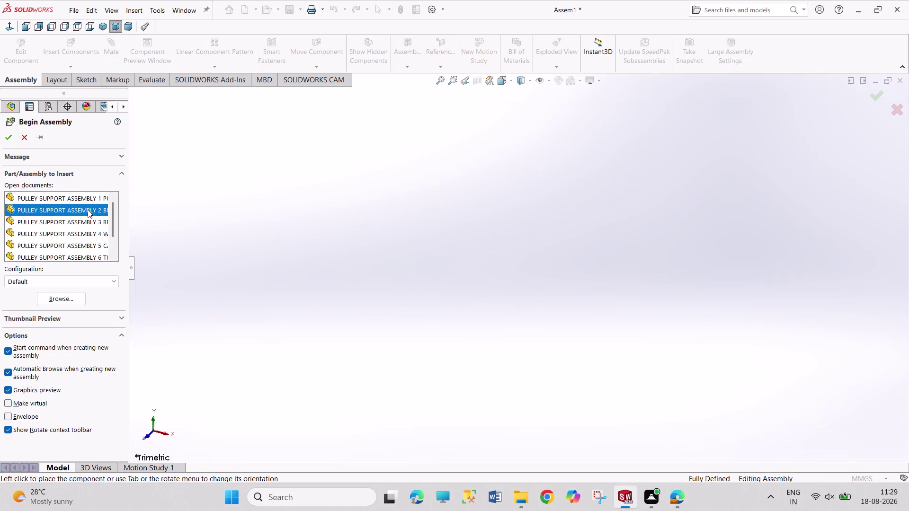
double_click(98, 222)
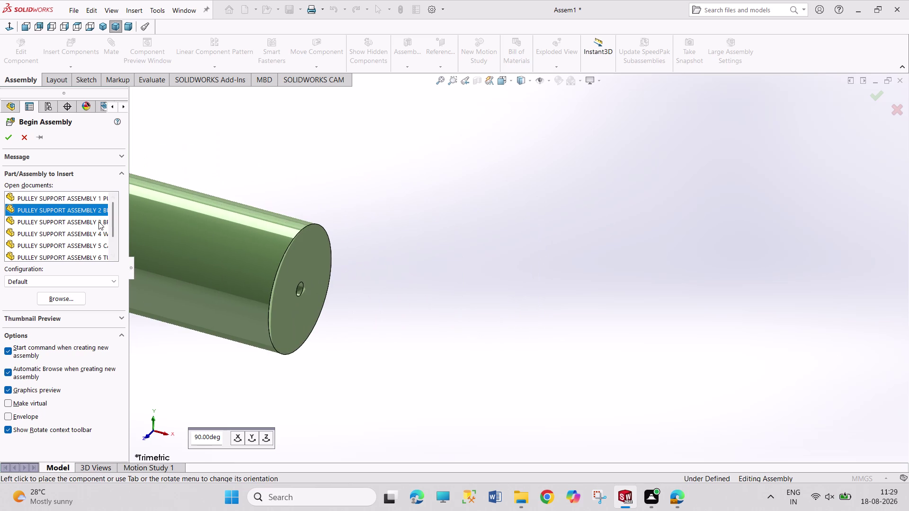
click(430, 230)
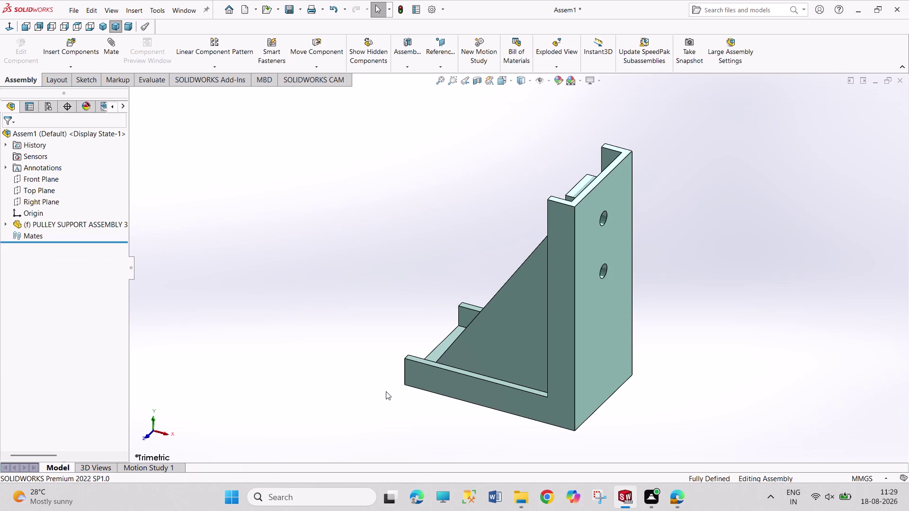
Orbit the placed bracket to inspect it from several sides, including its underside.
middle_drag(386, 392, 493, 467)
middle_drag(695, 270, 648, 208)
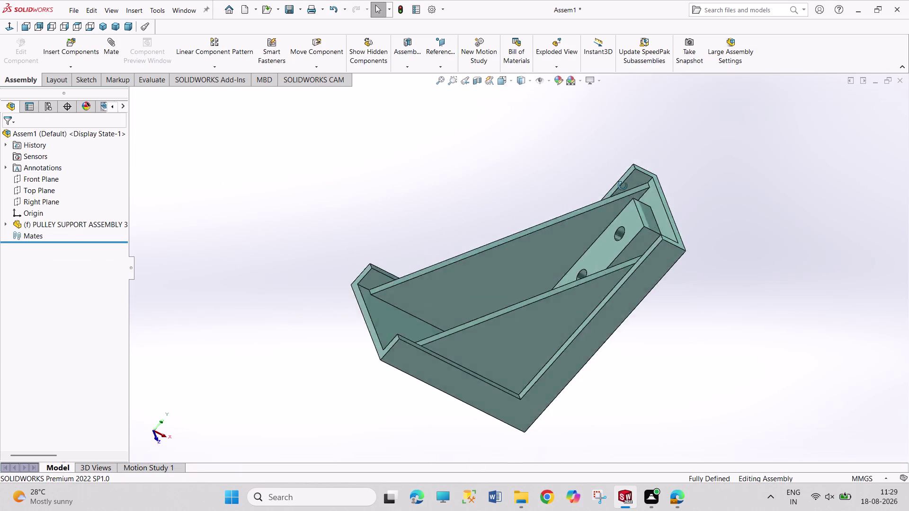
middle_drag(648, 208, 586, 160)
middle_drag(676, 366, 677, 290)
middle_drag(689, 384, 790, 372)
middle_drag(634, 451, 581, 477)
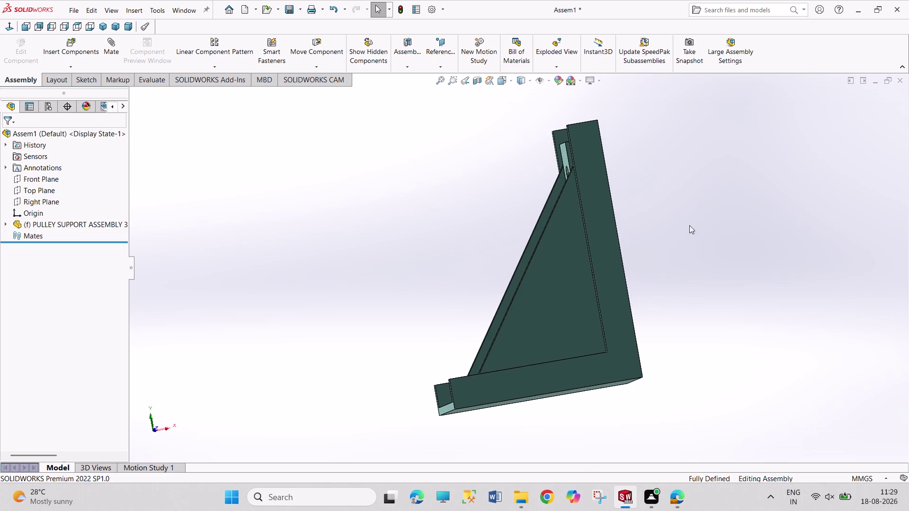
middle_drag(694, 225, 752, 333)
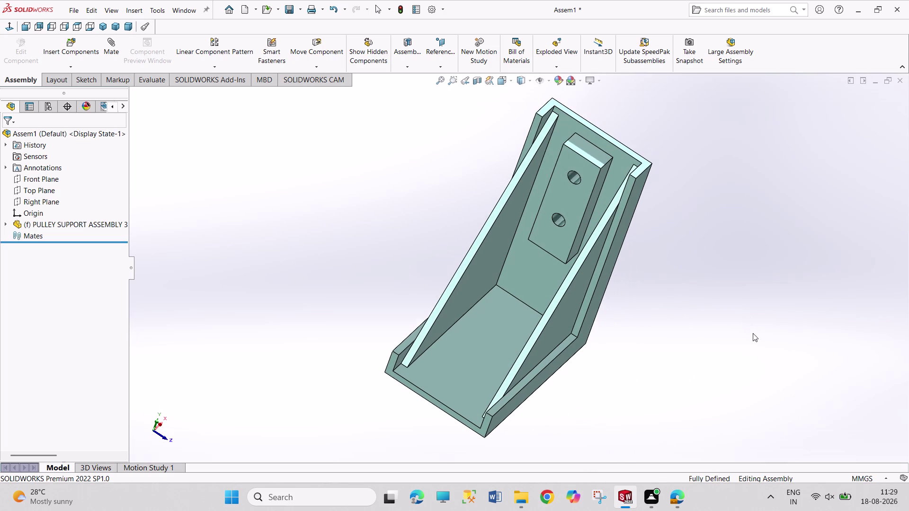
right_click(74, 224)
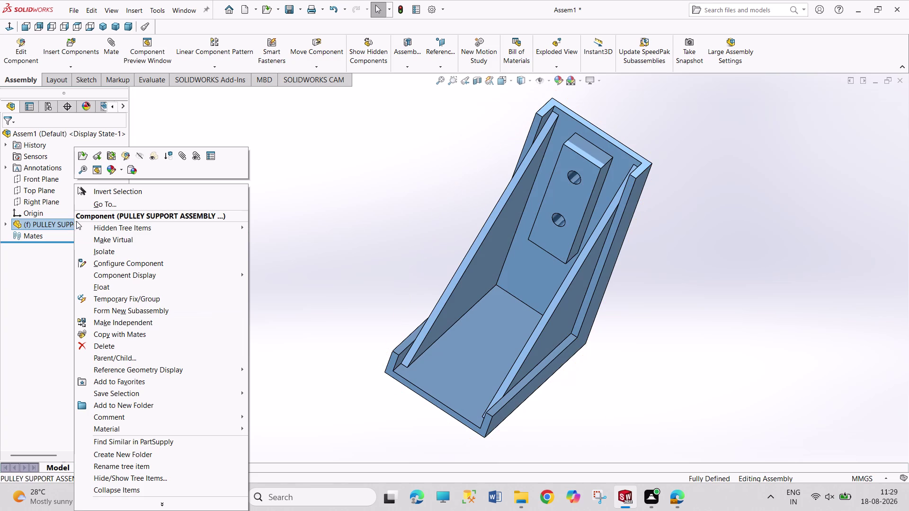
Change the bracket from fixed to Float in the FeatureManager tree and expand its features.
click(303, 249)
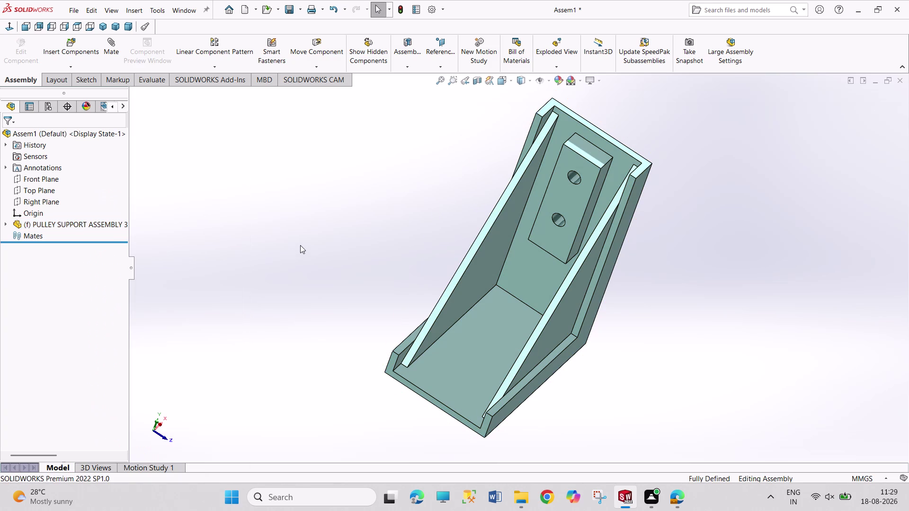
right_click(26, 223)
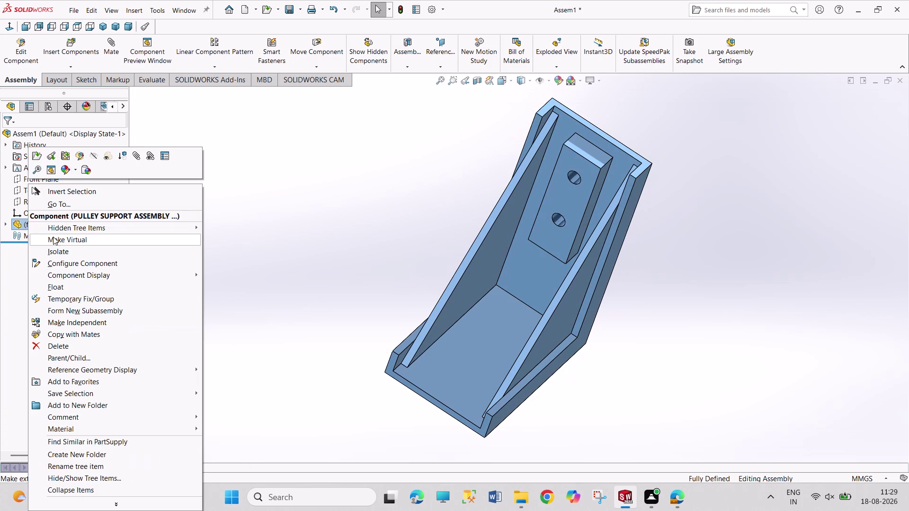
click(71, 284)
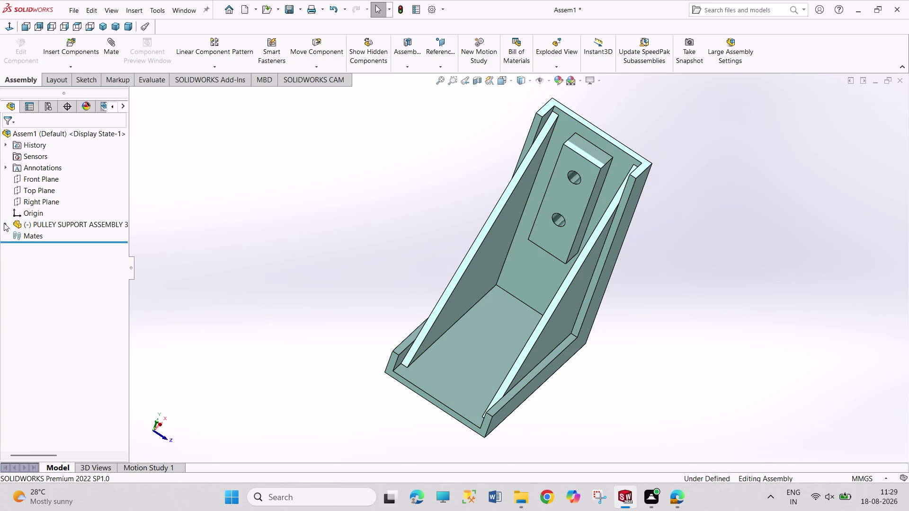
click(4, 223)
Add three Coincident mates pairing the bracket's Front, Top and Right Planes with Assem1's planes.
click(49, 291)
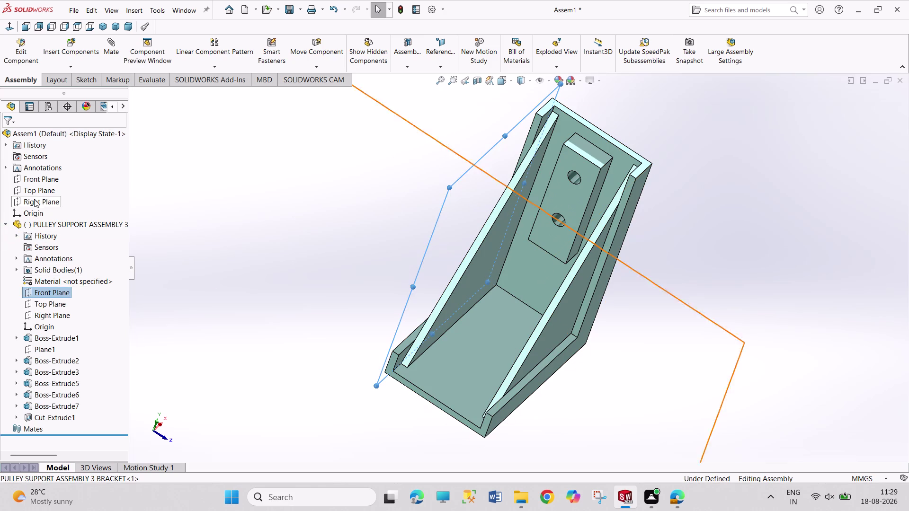
click(41, 180)
click(52, 188)
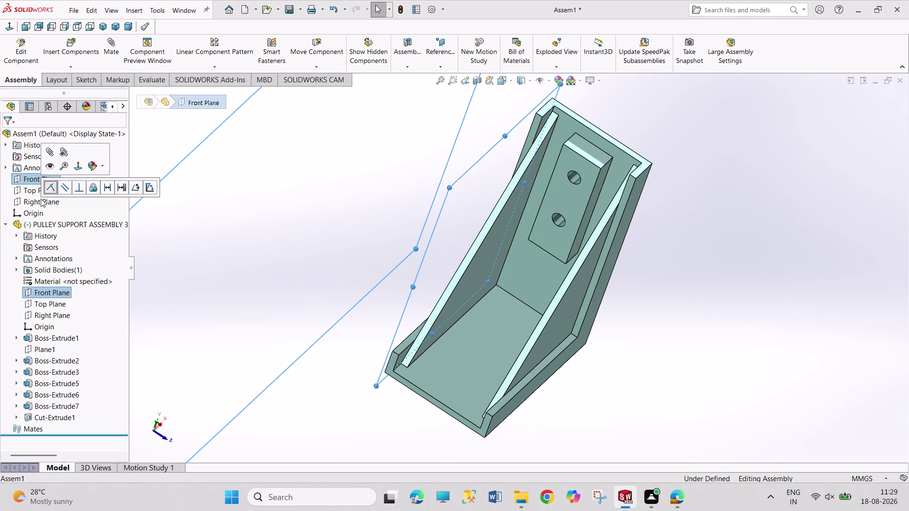
click(37, 190)
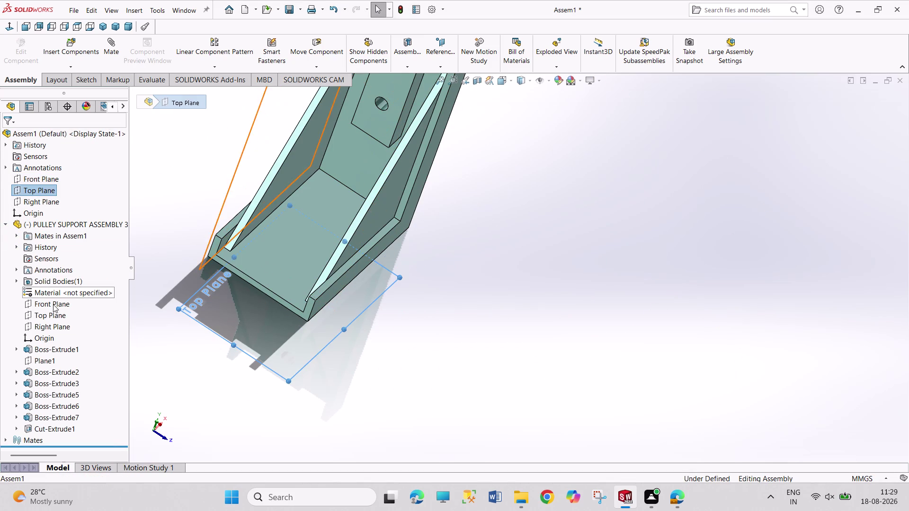
click(51, 313)
click(62, 321)
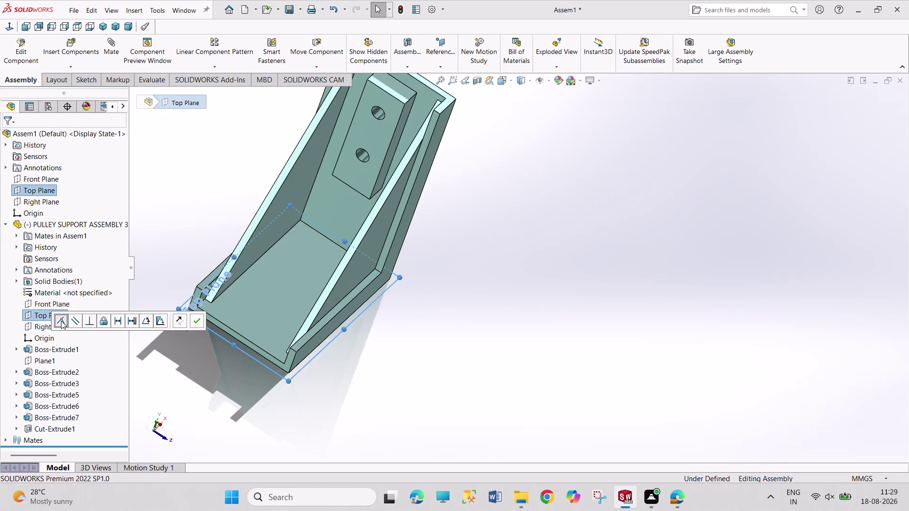
click(41, 202)
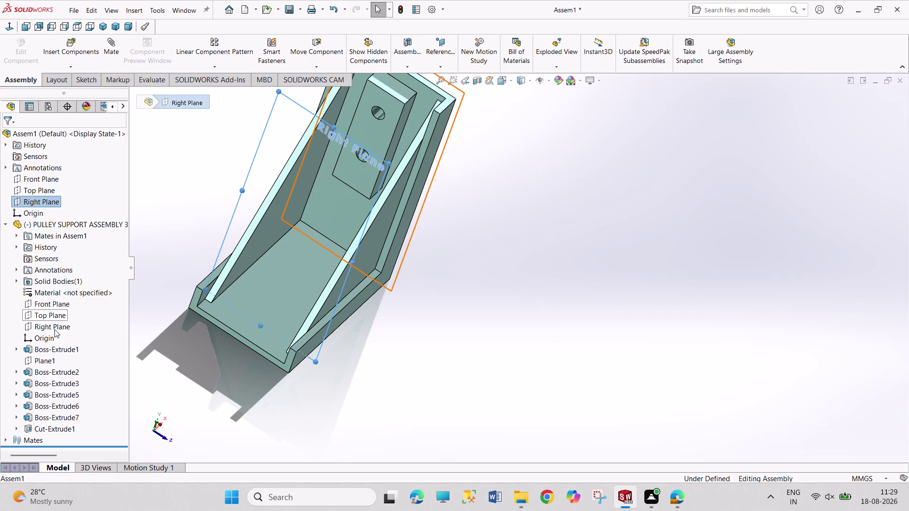
click(52, 324)
click(62, 327)
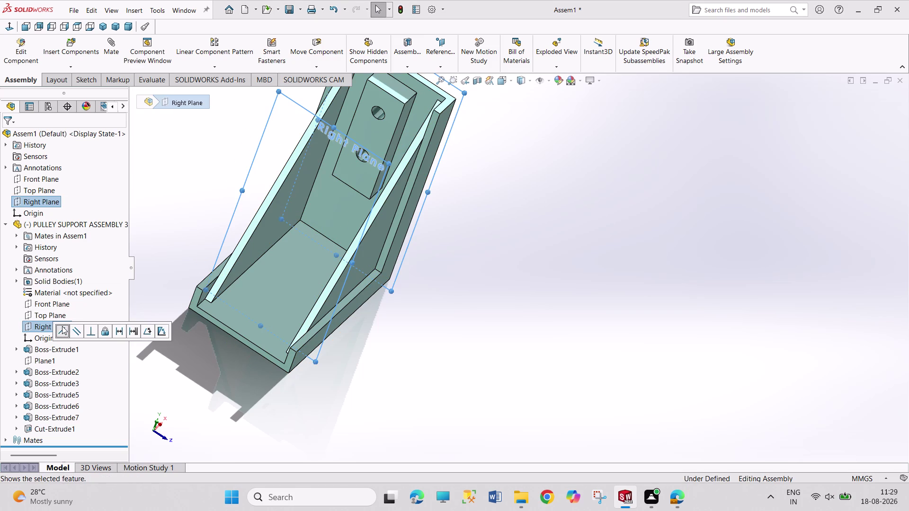
scroll(up, 3)
scroll(down, 3)
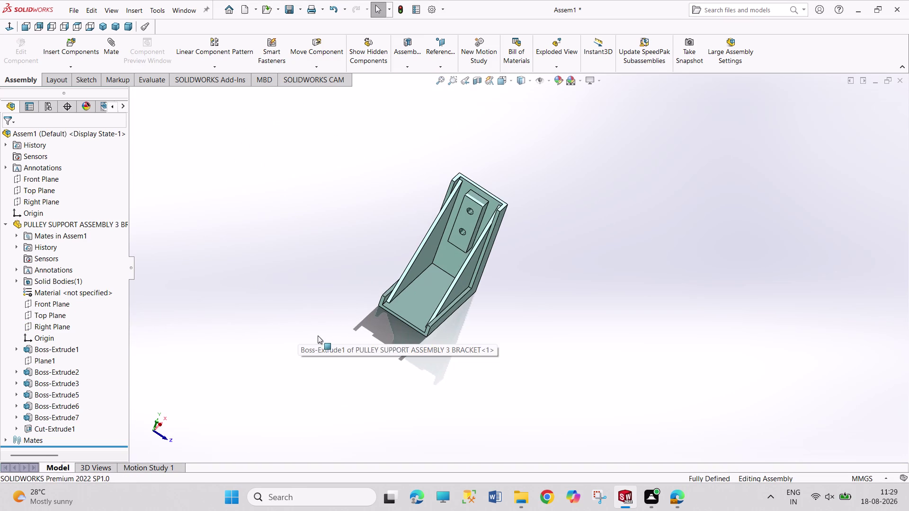
middle_drag(543, 304, 527, 311)
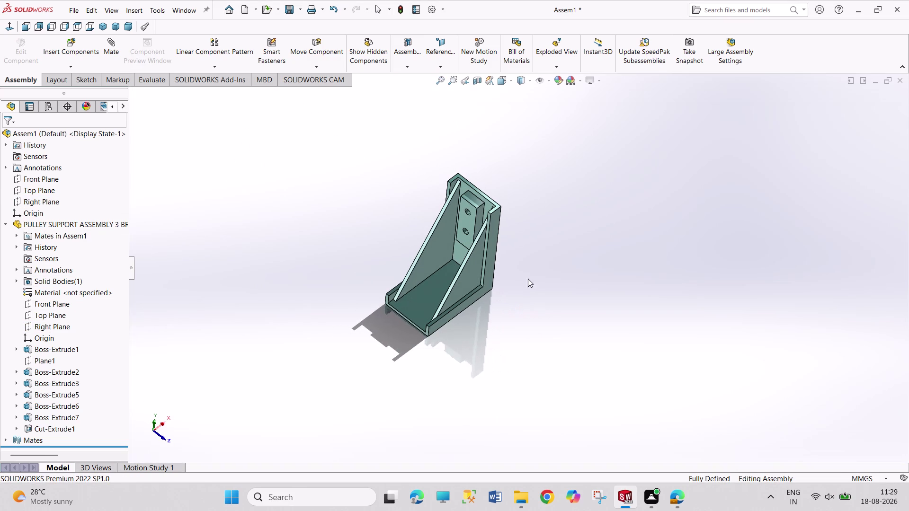
scroll(down, 3)
scroll(up, 3)
scroll(down, 3)
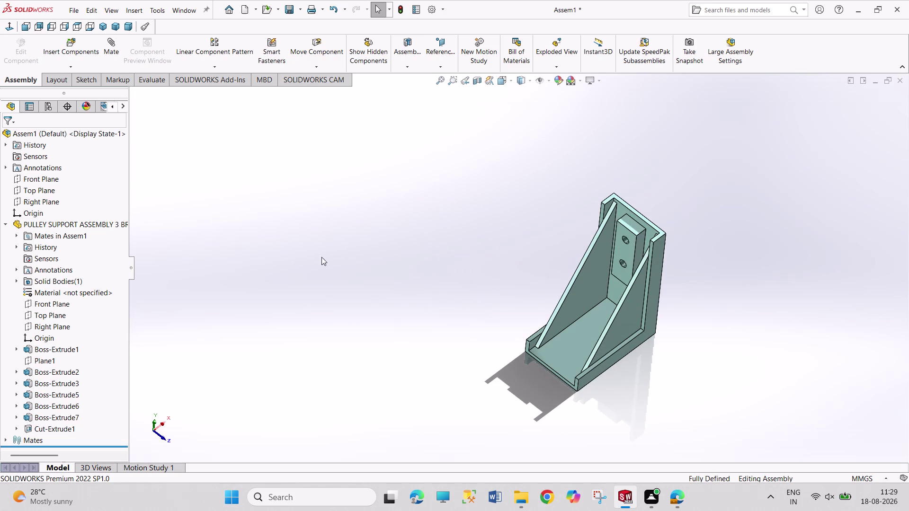
scroll(down, 3)
scroll(down, 3)
middle_drag(636, 406, 629, 393)
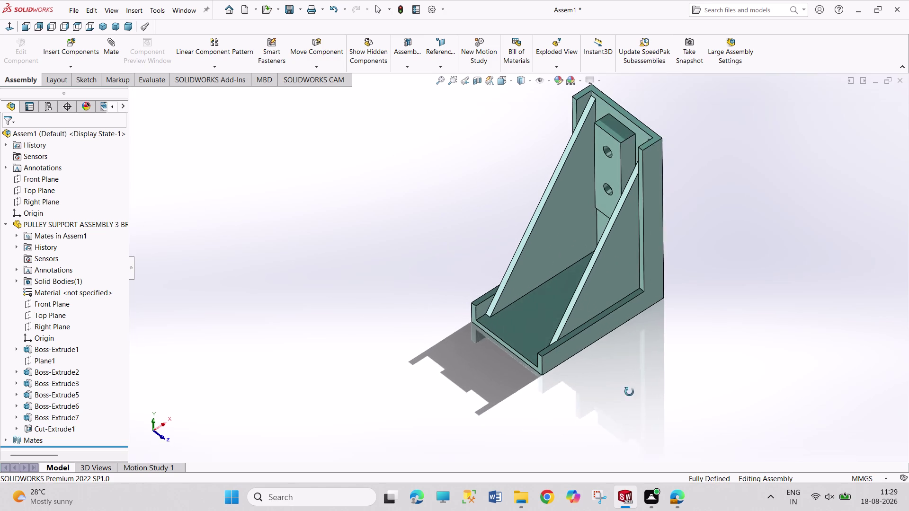
middle_drag(629, 393, 638, 358)
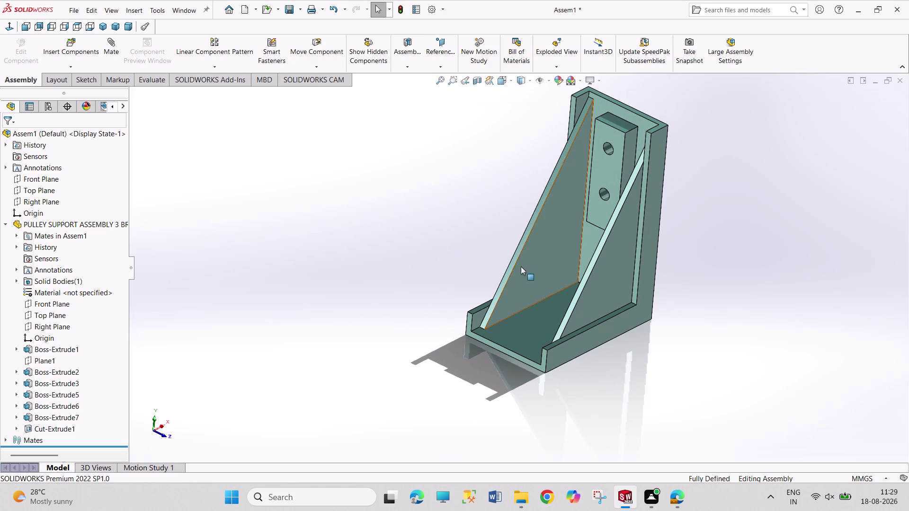
scroll(up, 3)
scroll(down, 3)
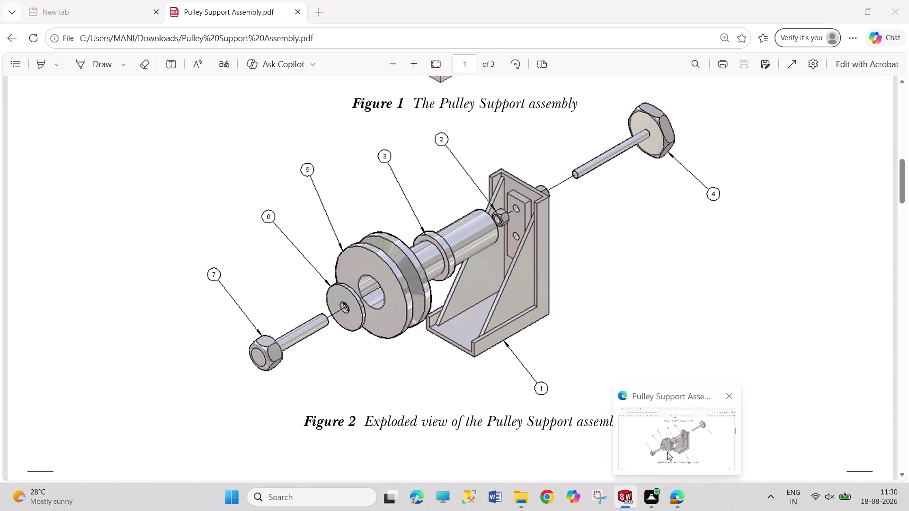
Scroll through reference Figures 1 and 2 in the Edge PDF.
click(667, 452)
scroll(down, 3)
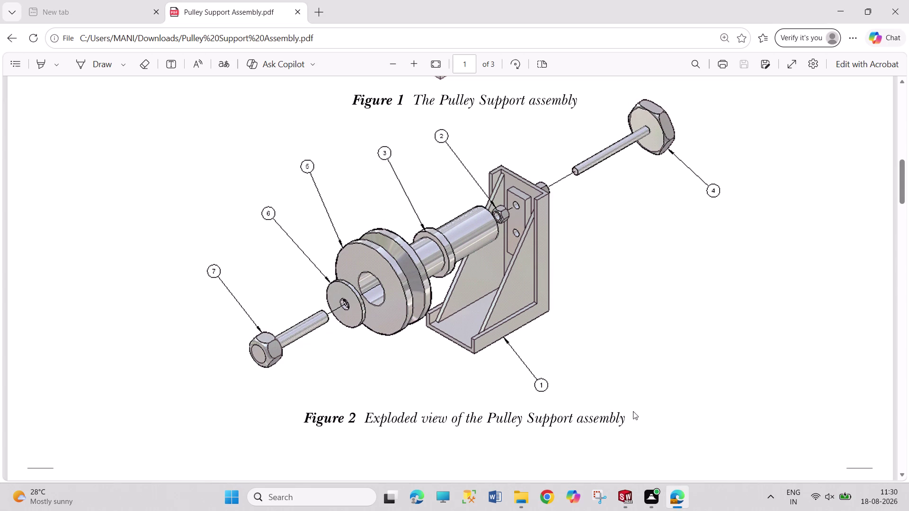
scroll(down, 3)
scroll(down, 3)
scroll(up, 3)
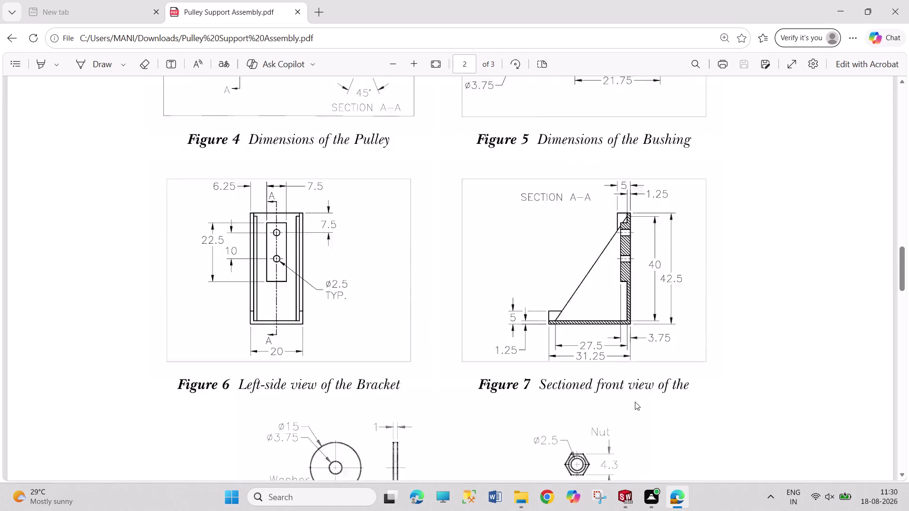
scroll(up, 3)
scroll(up, 3)
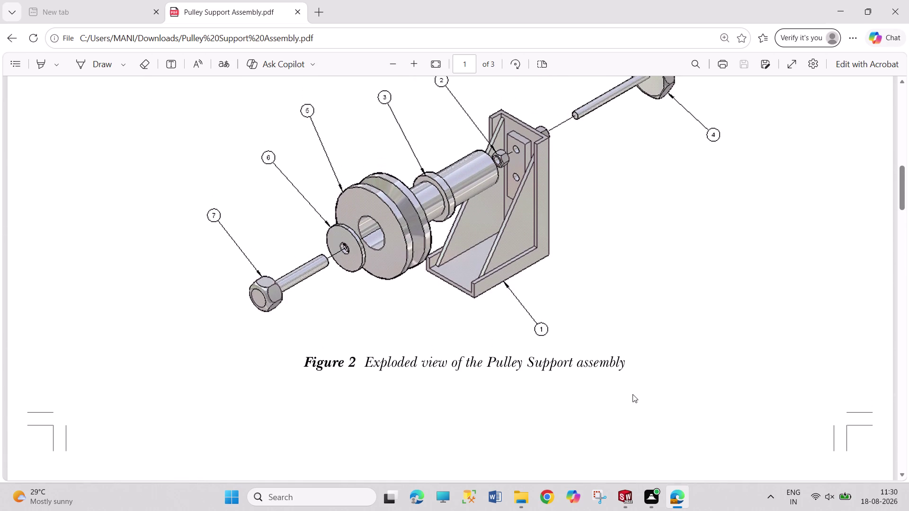
click(625, 501)
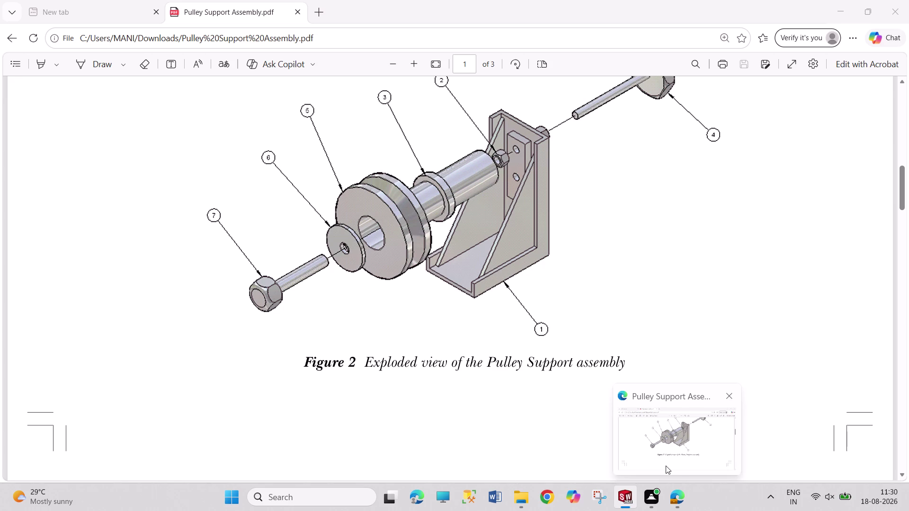
Recheck the exploded-view figure, then return to SOLIDWORKS and orbit the bracket.
click(683, 438)
scroll(up, 3)
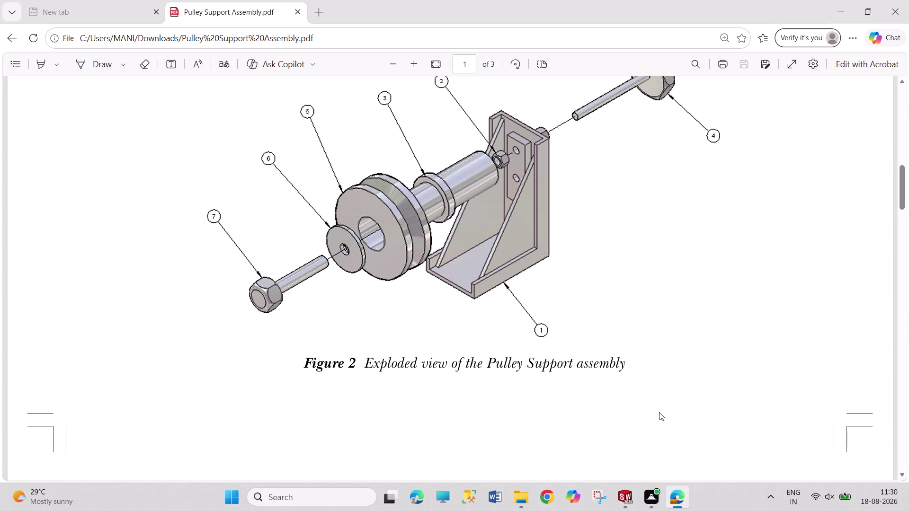
scroll(up, 3)
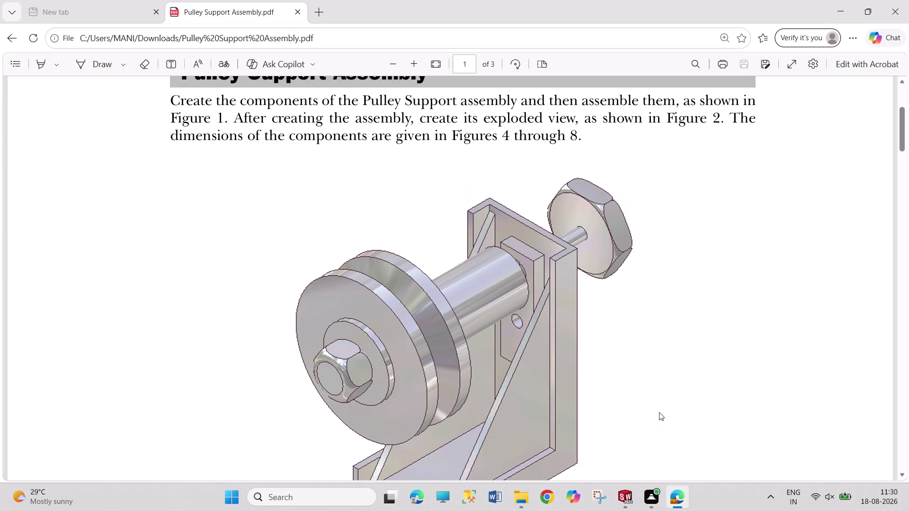
scroll(down, 3)
scroll(down, 3)
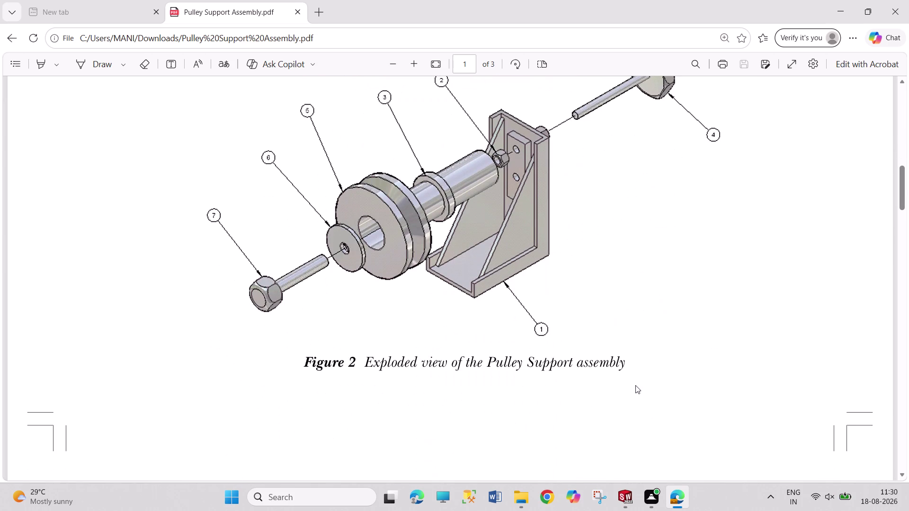
scroll(up, 3)
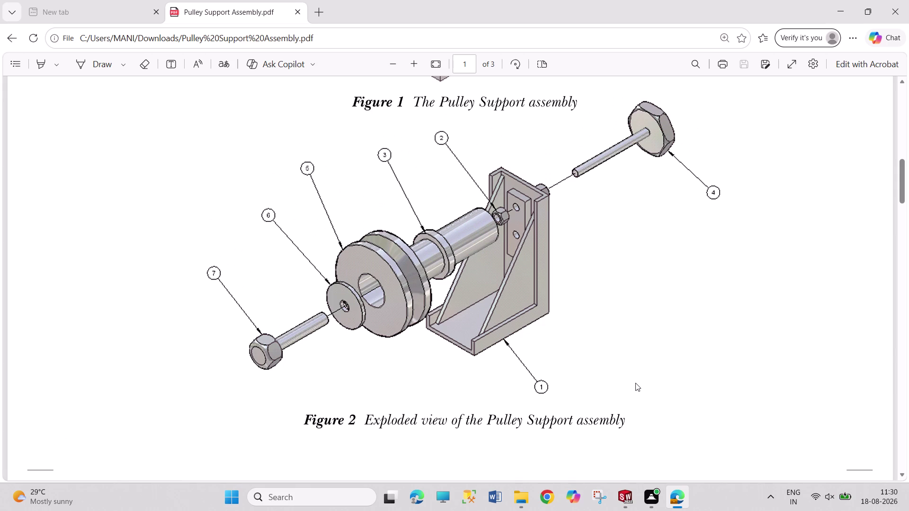
scroll(up, 3)
scroll(up, 3)
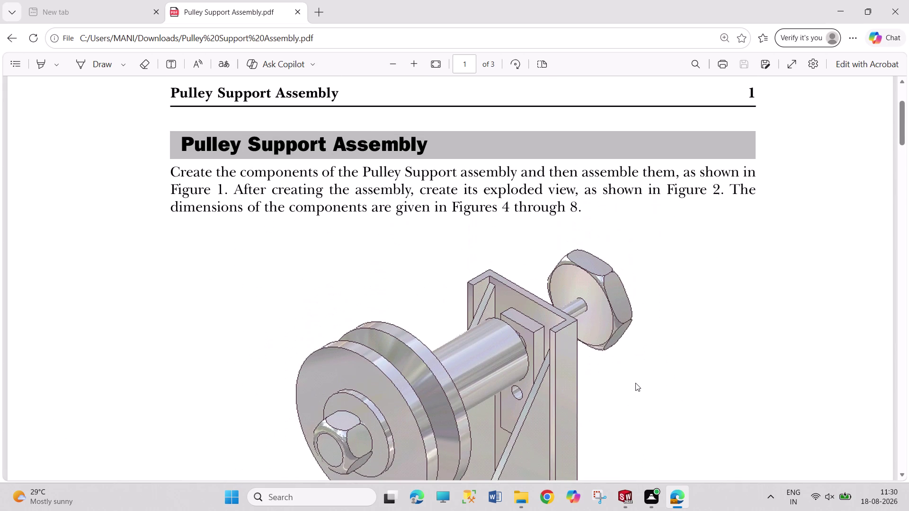
scroll(down, 3)
scroll(down, 3)
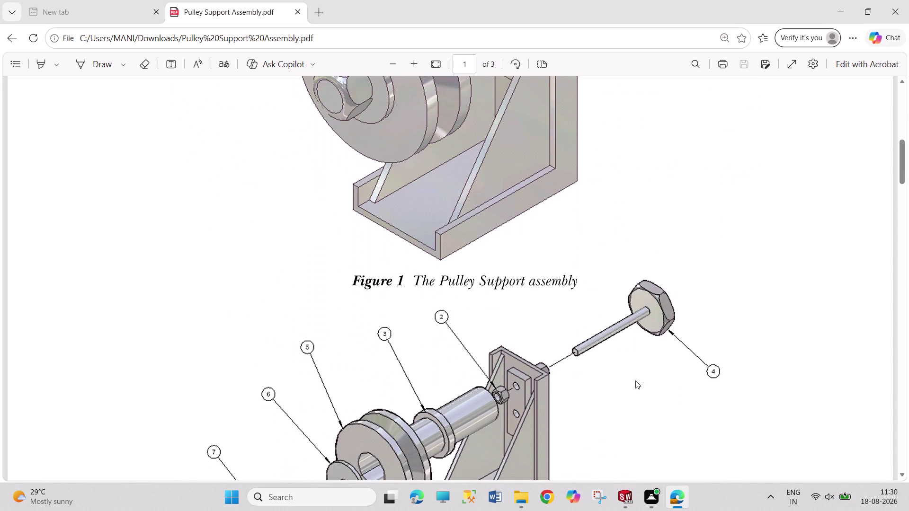
scroll(down, 3)
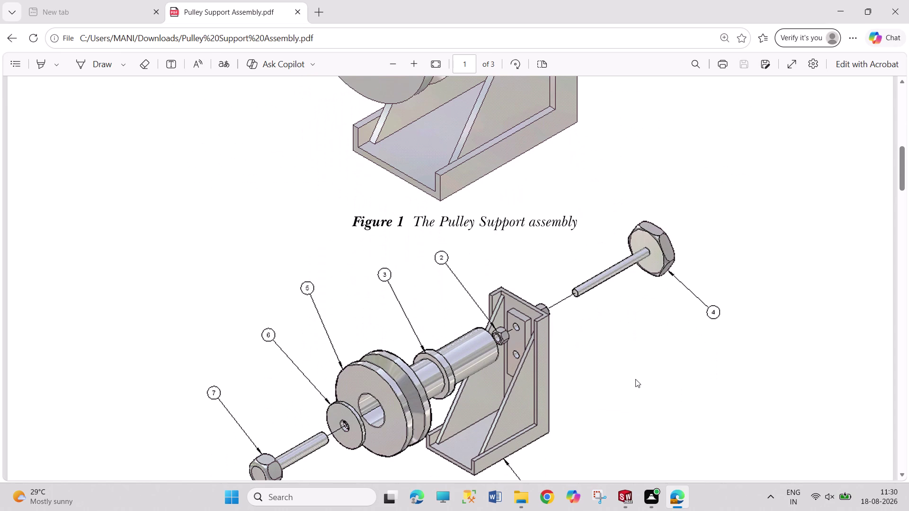
scroll(up, 3)
scroll(down, 3)
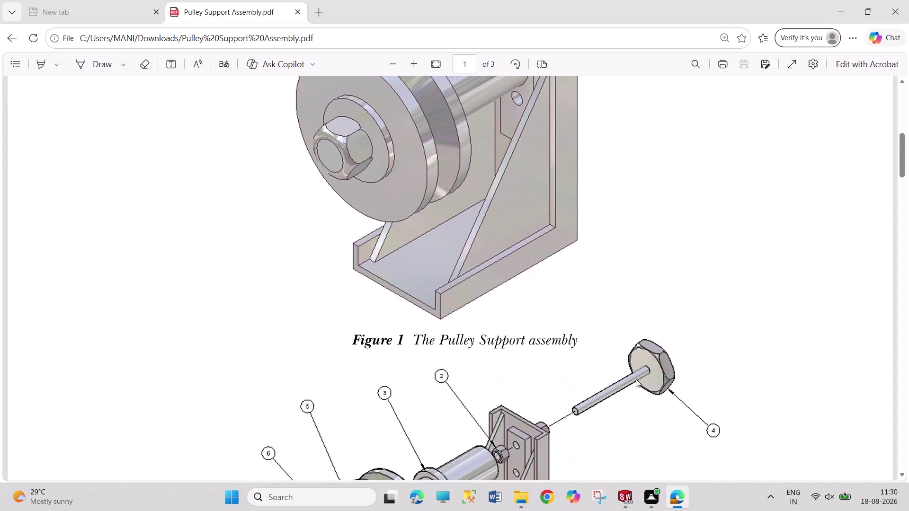
scroll(down, 3)
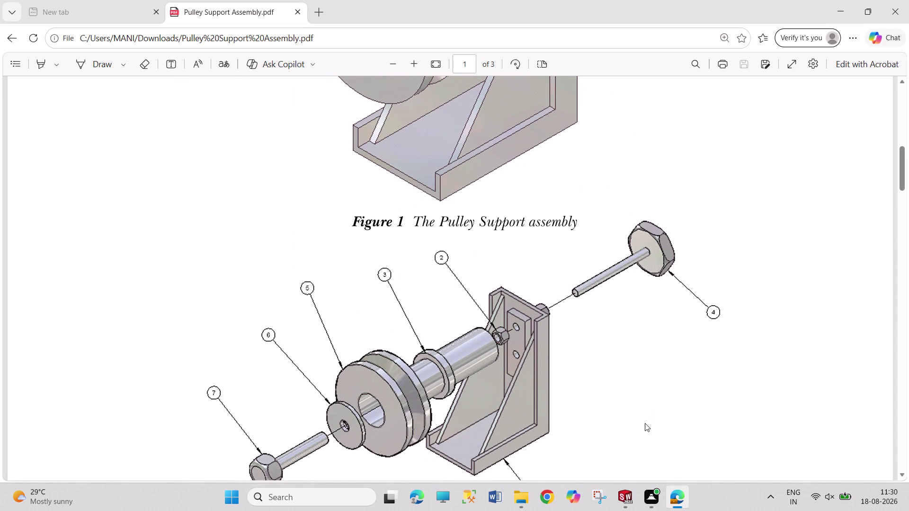
click(622, 492)
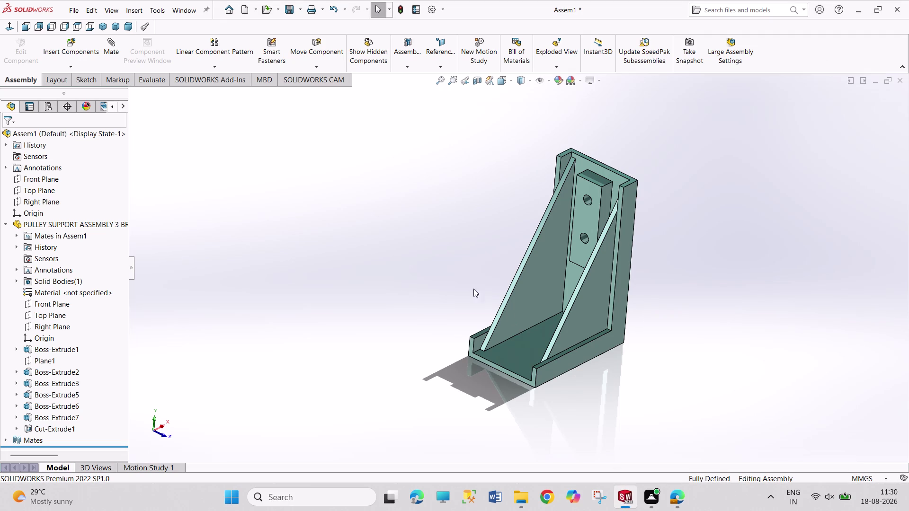
middle_drag(686, 319, 661, 330)
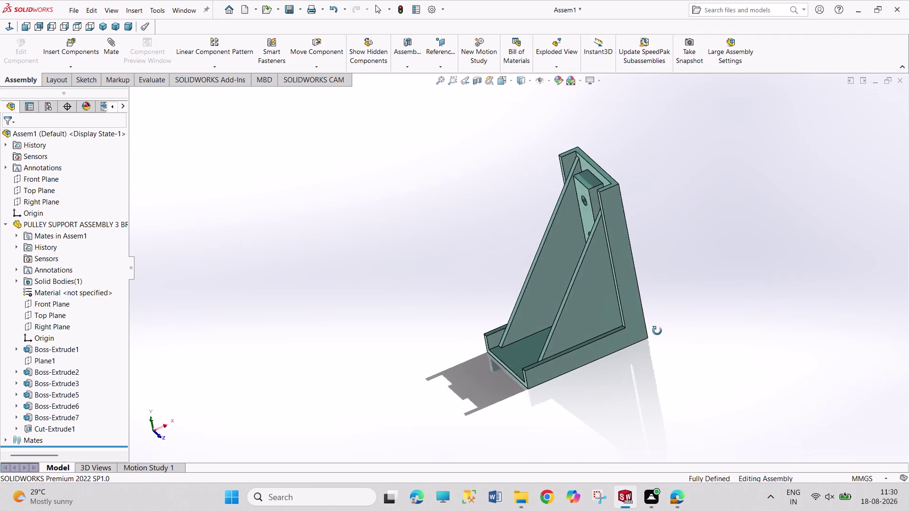
middle_drag(661, 330, 644, 417)
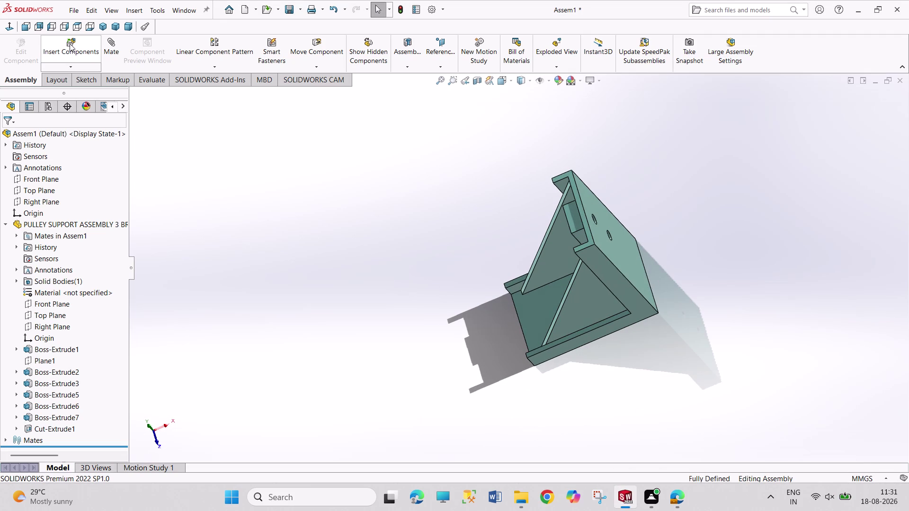
click(69, 43)
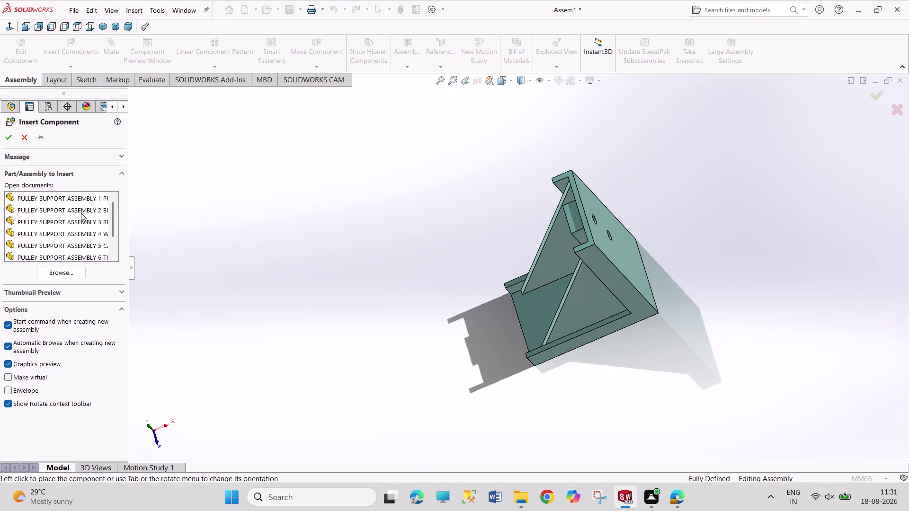
Insert PULLEY SUPPORT ASSEMBLY 7 NUT from Open documents just above the bracket.
scroll(down, 3)
click(84, 236)
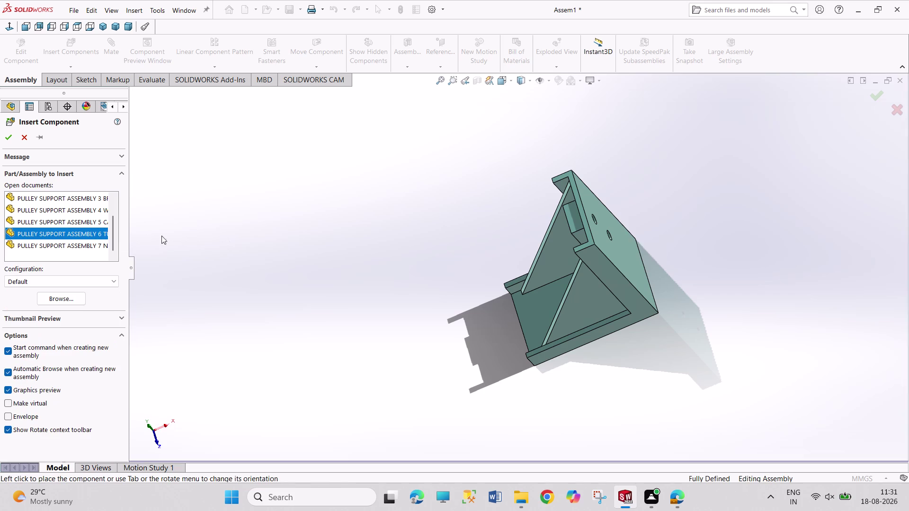
drag(69, 247, 72, 248)
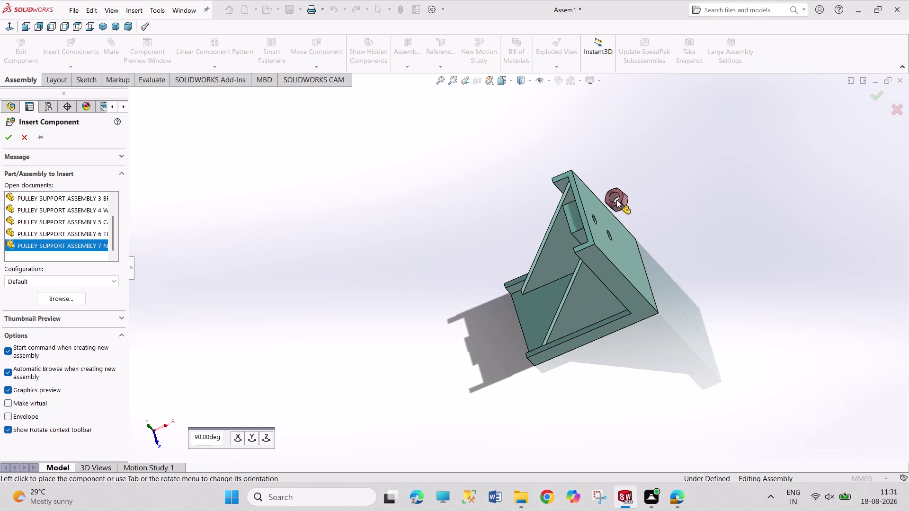
click(617, 200)
scroll(down, 3)
Pick the nut's inner edge and a bracket hole edge, then try dragging components.
scroll(down, 3)
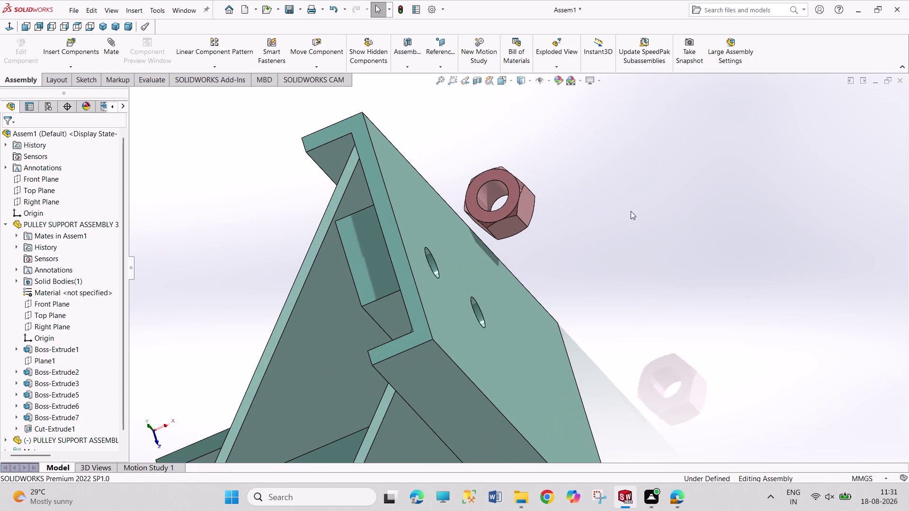
click(503, 209)
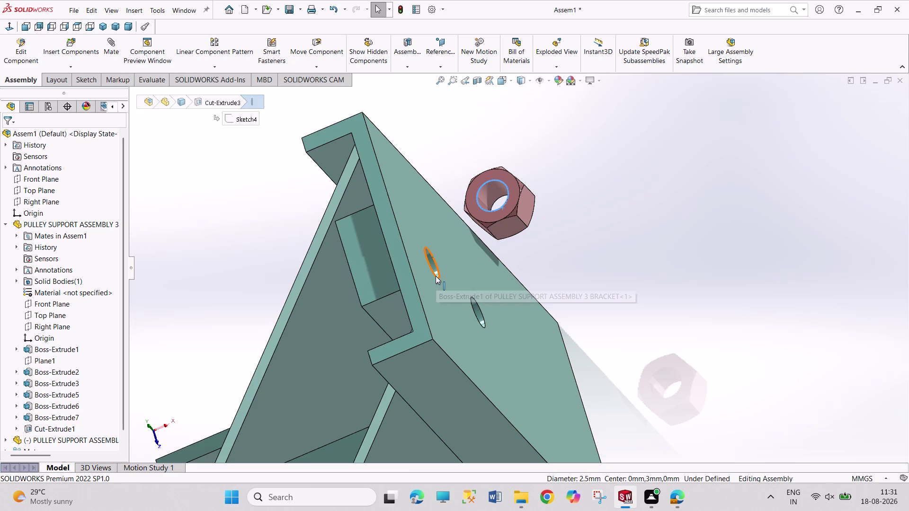
click(435, 275)
click(490, 267)
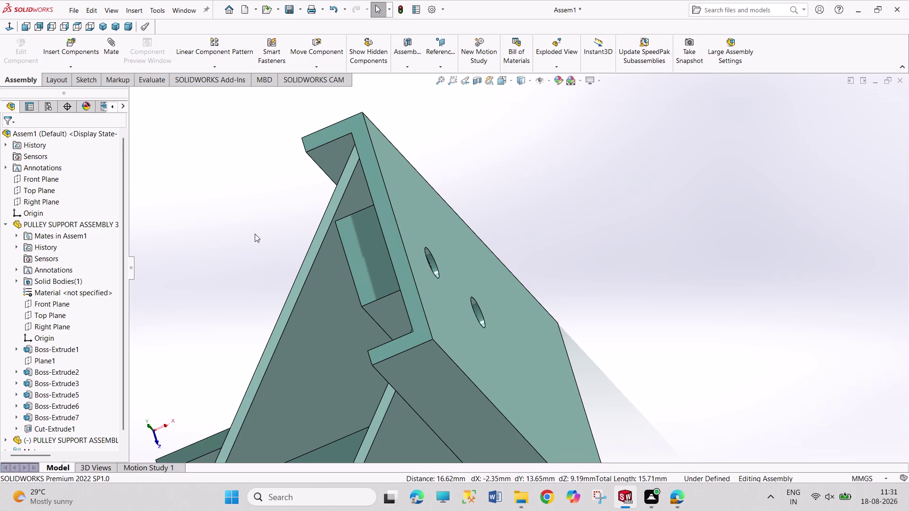
middle_drag(234, 262, 259, 207)
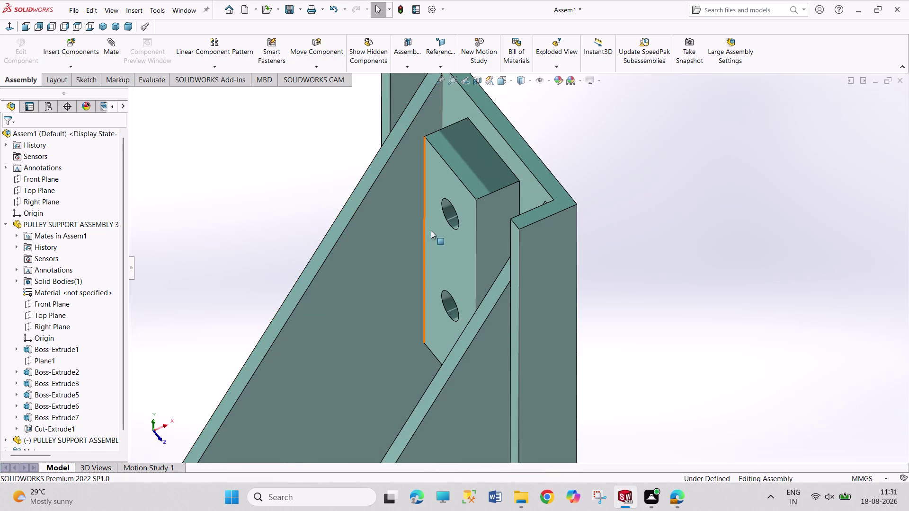
click(53, 437)
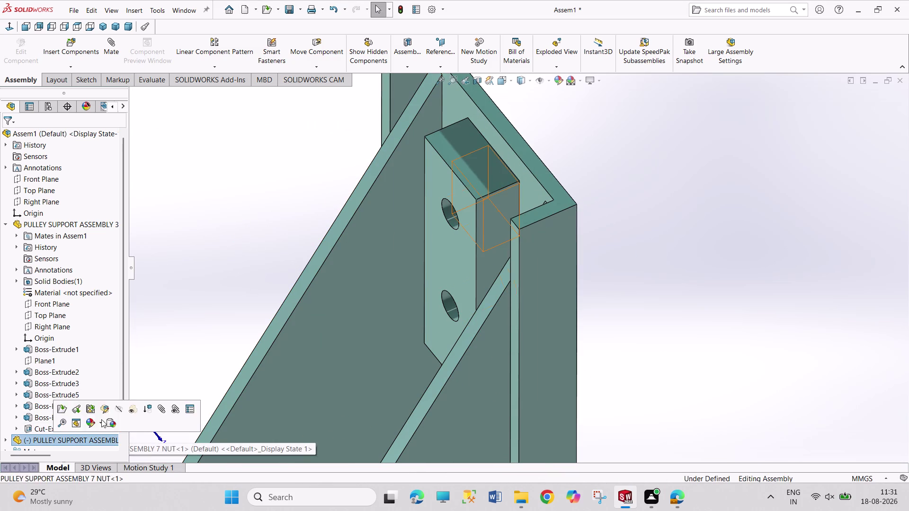
drag(494, 207, 583, 160)
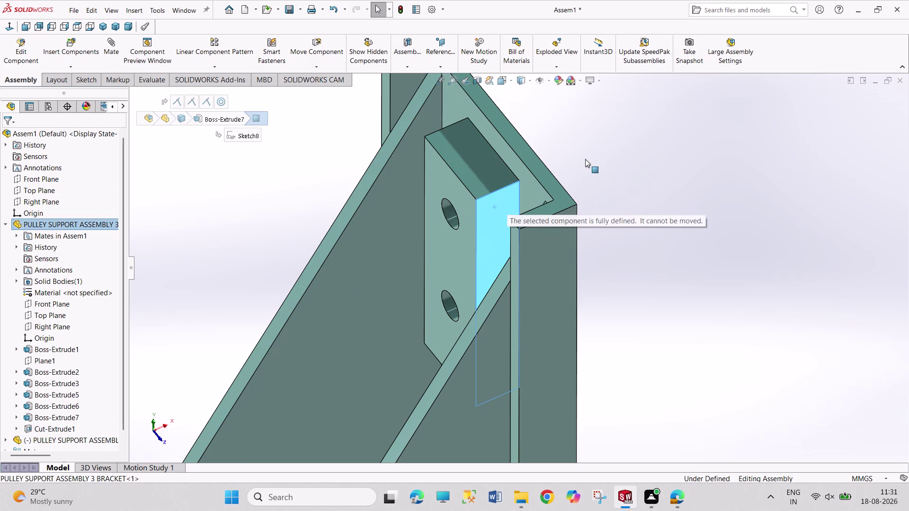
drag(583, 160, 643, 135)
drag(493, 184, 622, 125)
Orbit and zoom around the bracket, then undo back to the earlier view.
middle_drag(590, 222, 576, 228)
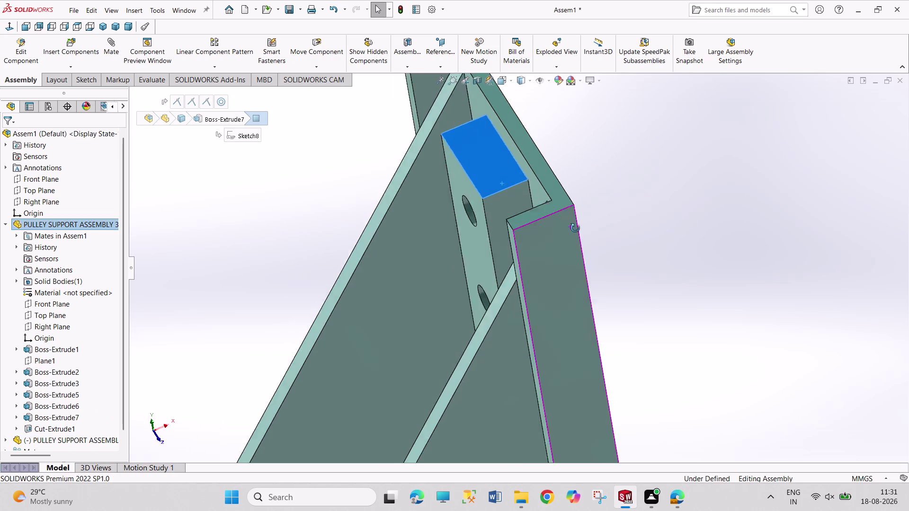
middle_drag(576, 229, 532, 286)
scroll(down, 3)
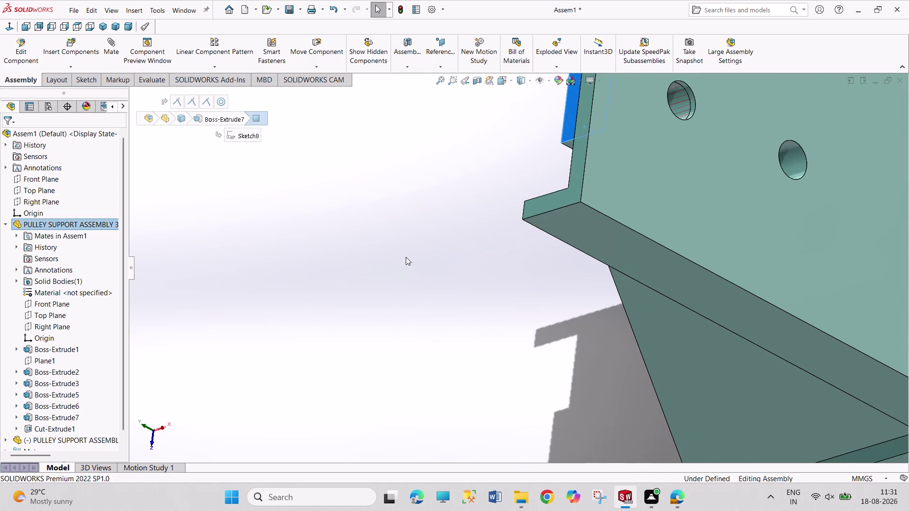
scroll(up, 3)
middle_click(406, 257)
scroll(up, 3)
scroll(down, 3)
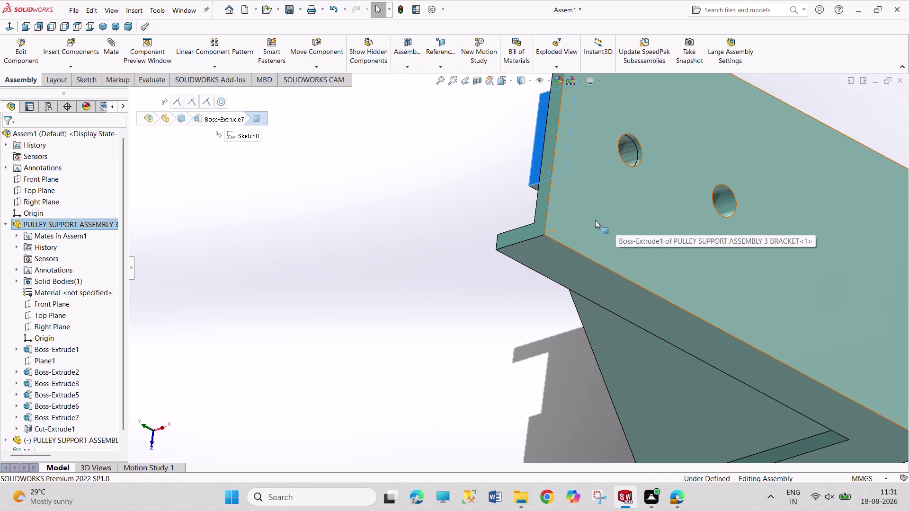
key(ctrl+z)
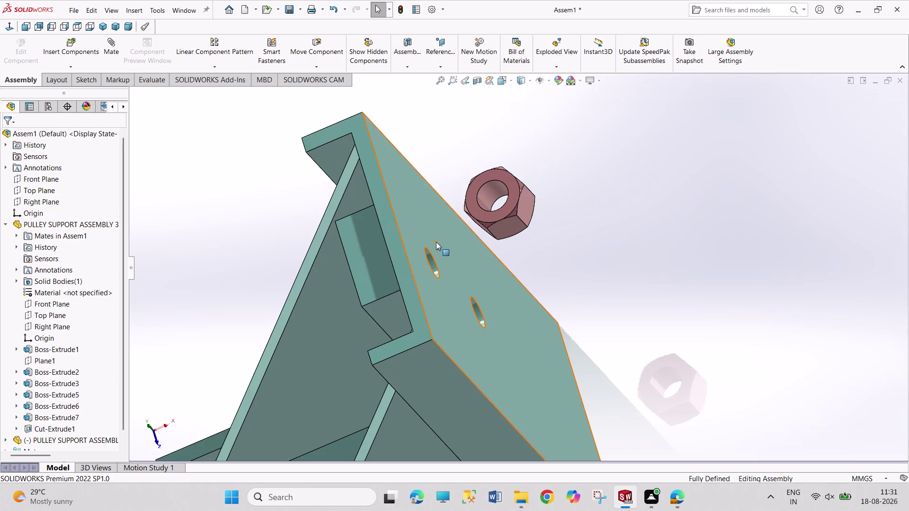
Drag the nut to the bracket's upper right and retry the nut-to-hole edge selection.
drag(515, 210, 663, 160)
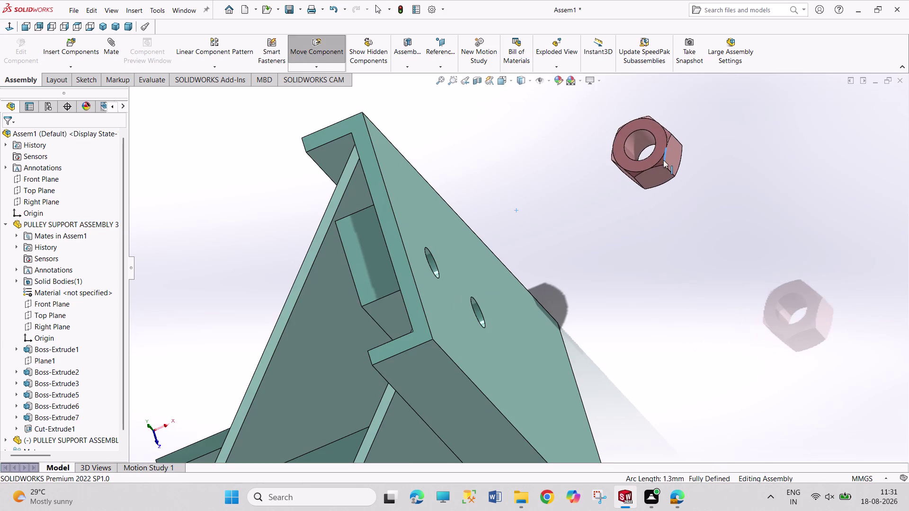
click(651, 154)
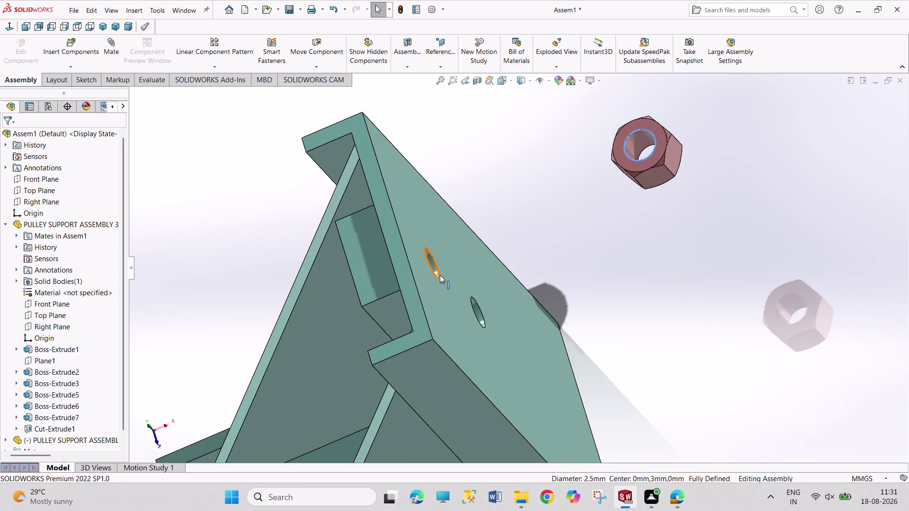
click(440, 275)
click(501, 264)
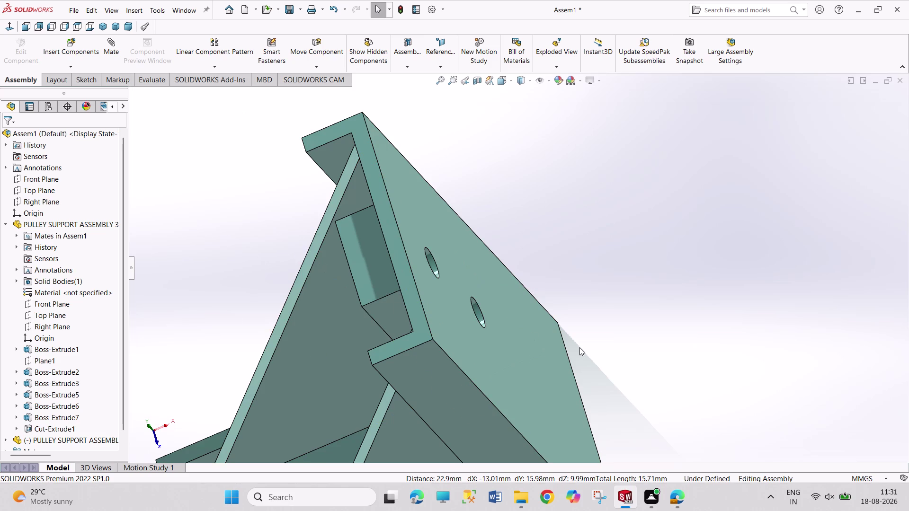
key(ctrl+z)
drag(579, 348, 602, 364)
right_click(657, 169)
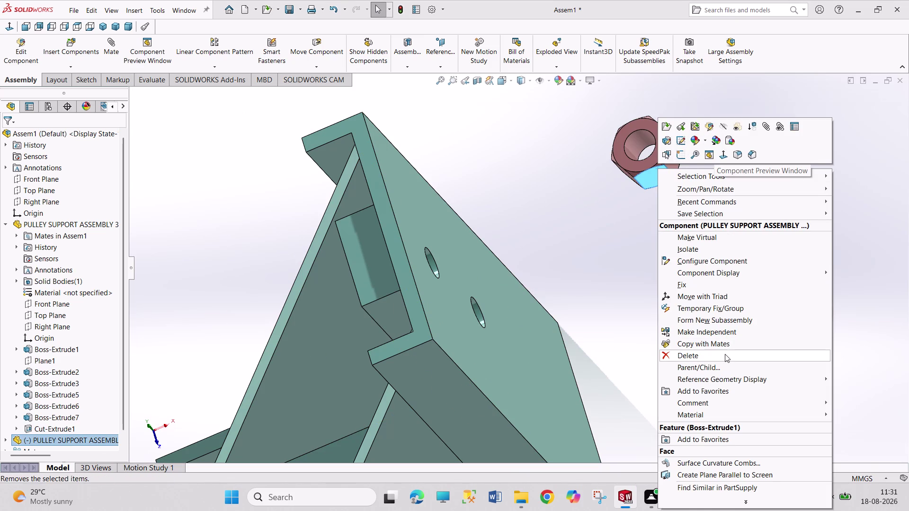
click(724, 354)
click(528, 187)
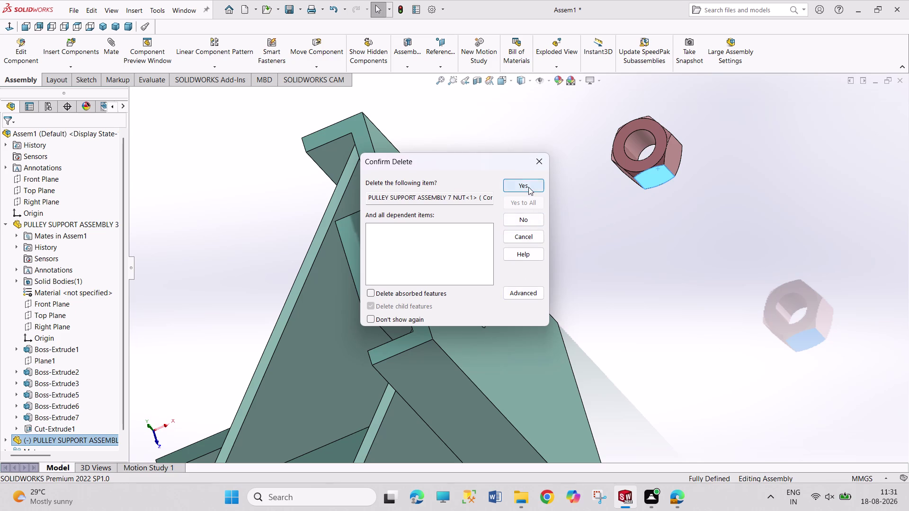
scroll(up, 3)
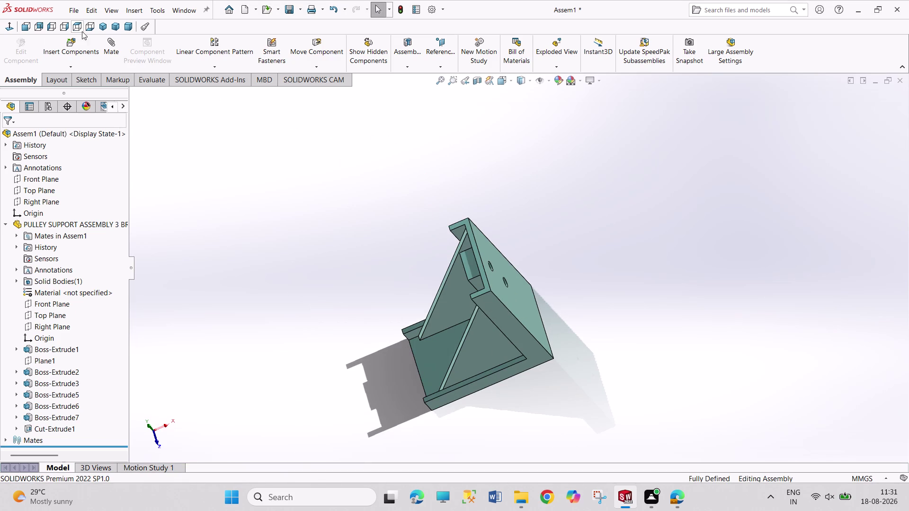
click(105, 26)
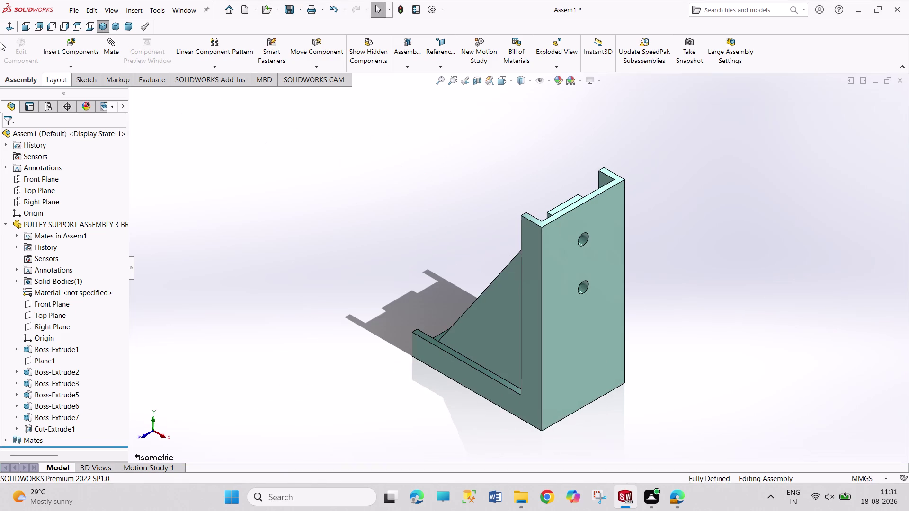
click(74, 44)
scroll(down, 3)
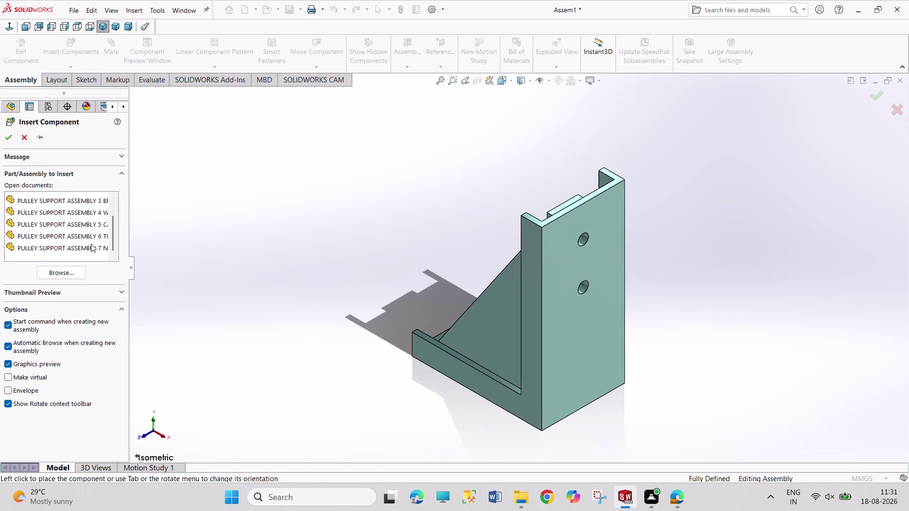
click(91, 247)
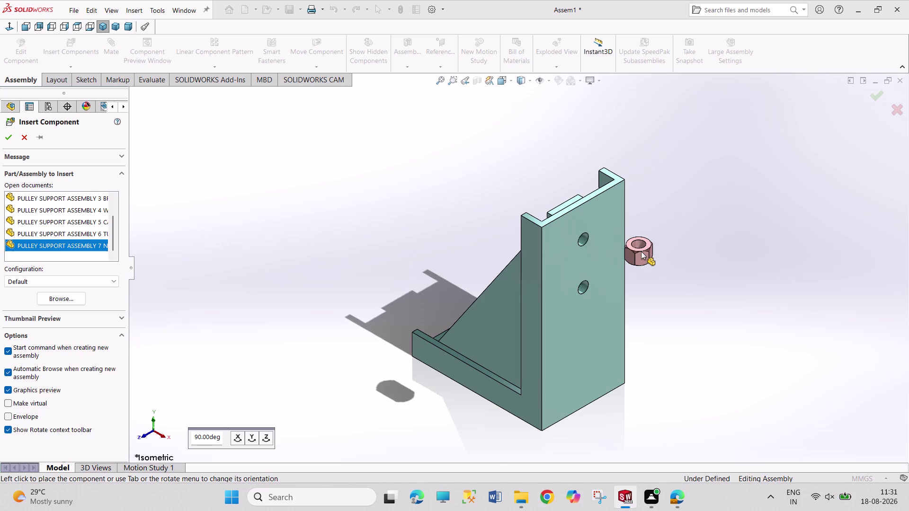
click(673, 271)
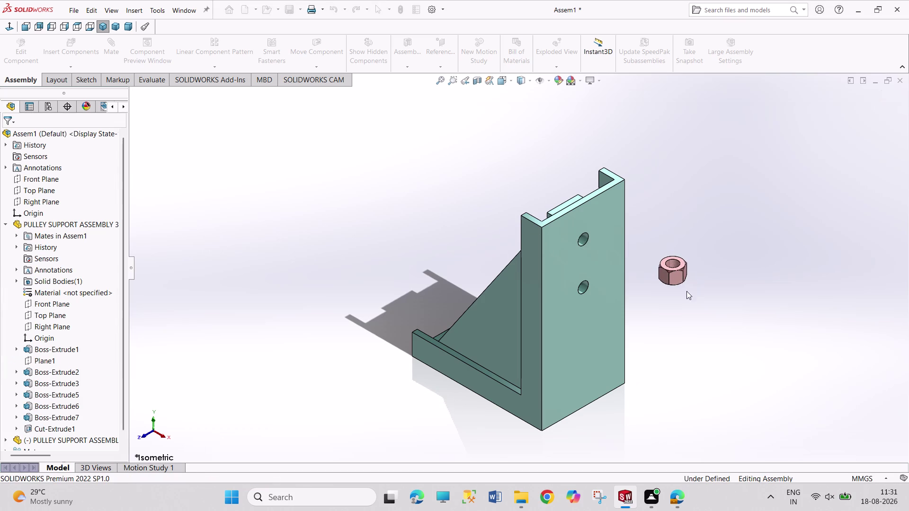
click(675, 266)
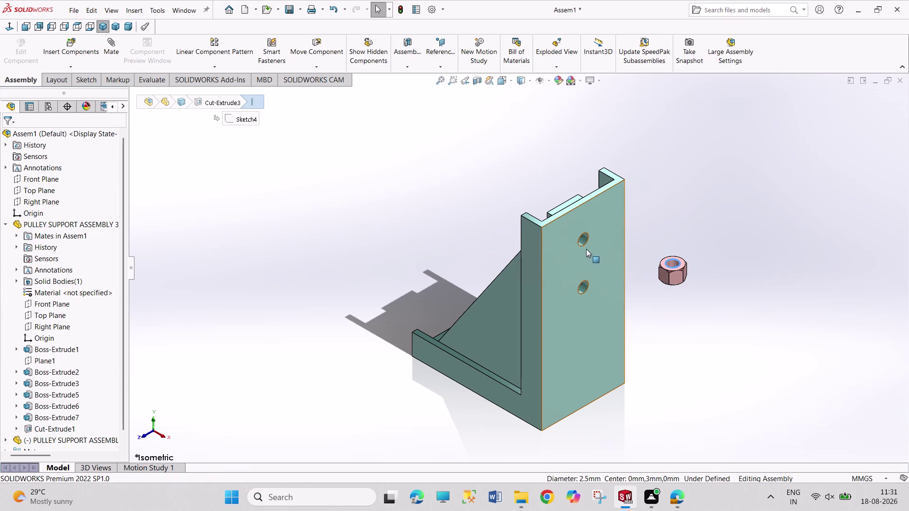
Make the nut concentric with the bracket's upper hole and expand the nut's feature list.
click(584, 245)
click(644, 237)
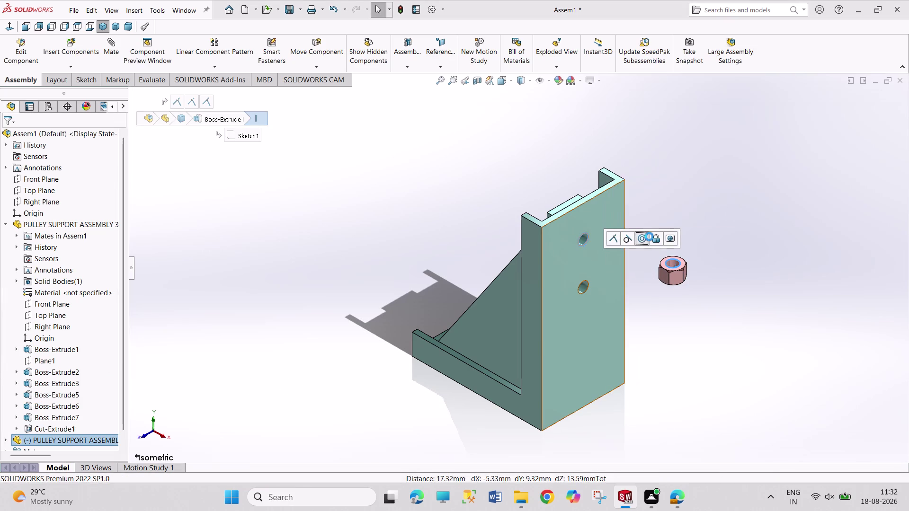
scroll(down, 3)
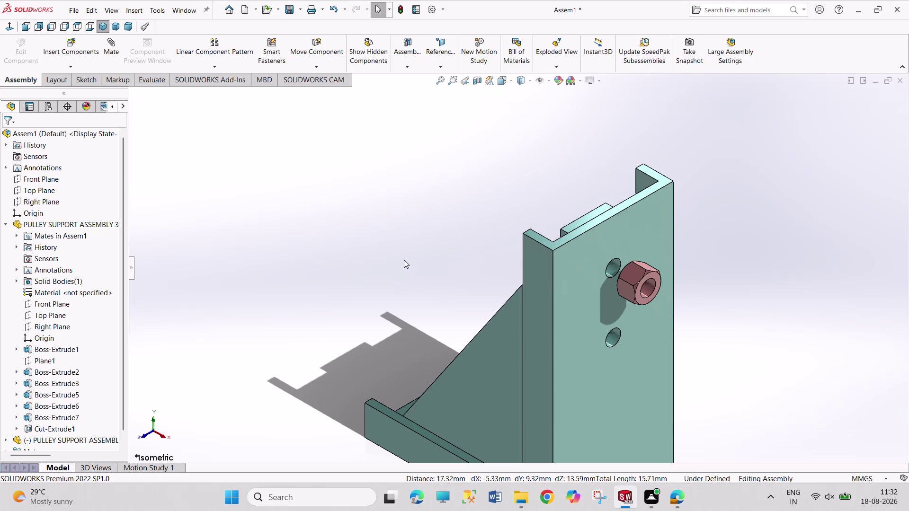
click(2, 222)
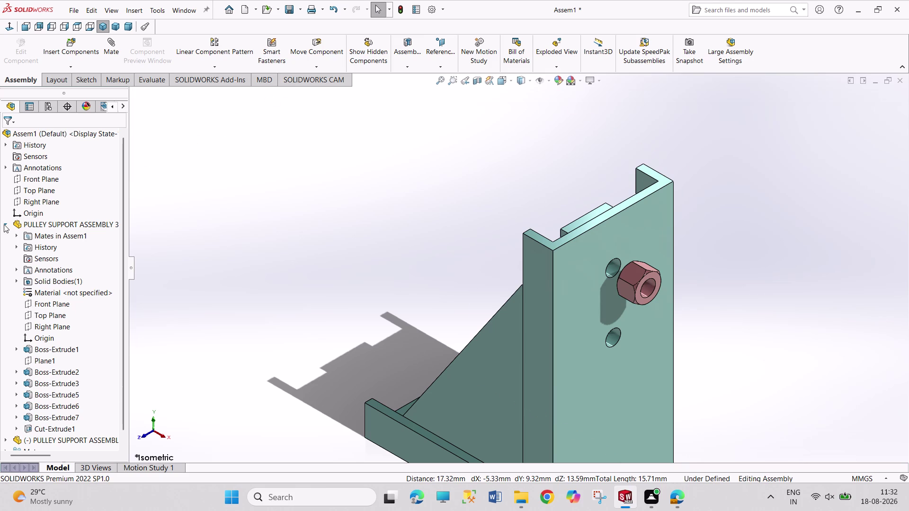
click(4, 224)
click(4, 235)
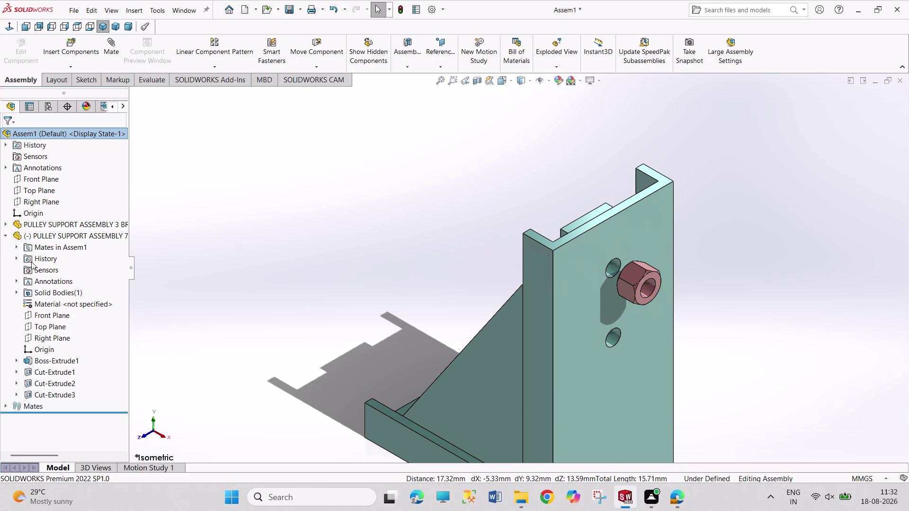
Try a 90° Angle mate between the nut and assembly Right Planes, then undo it.
click(59, 339)
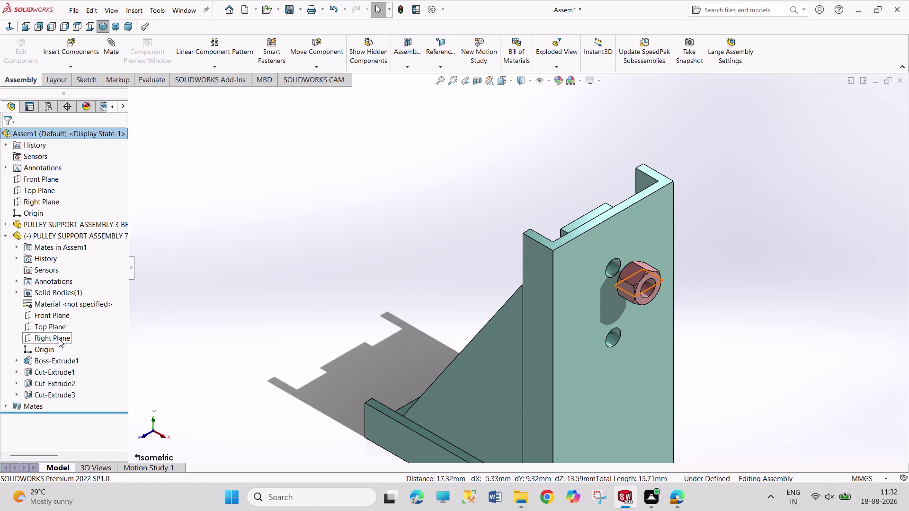
click(49, 201)
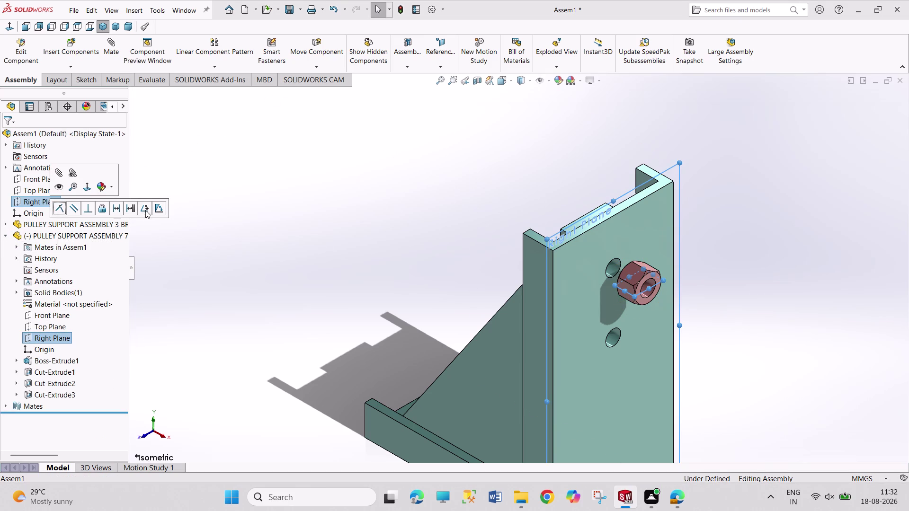
click(143, 208)
click(197, 209)
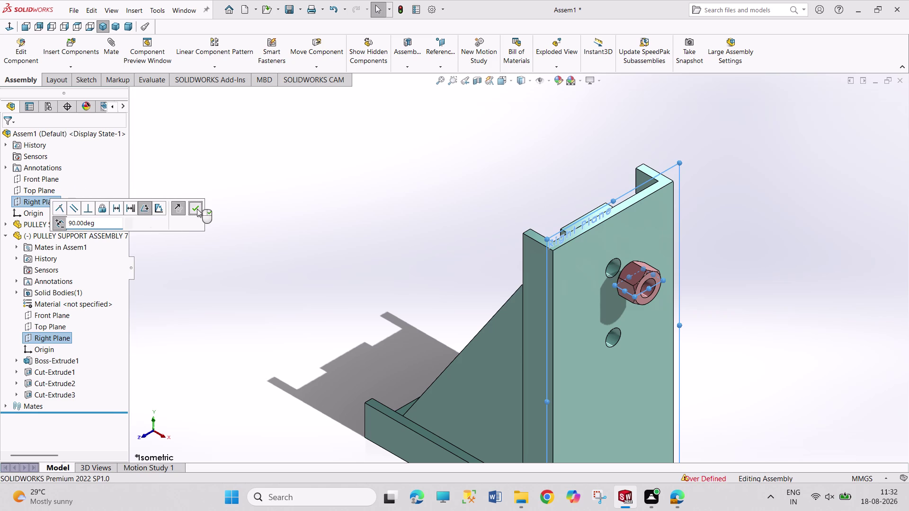
key(ctrl+z)
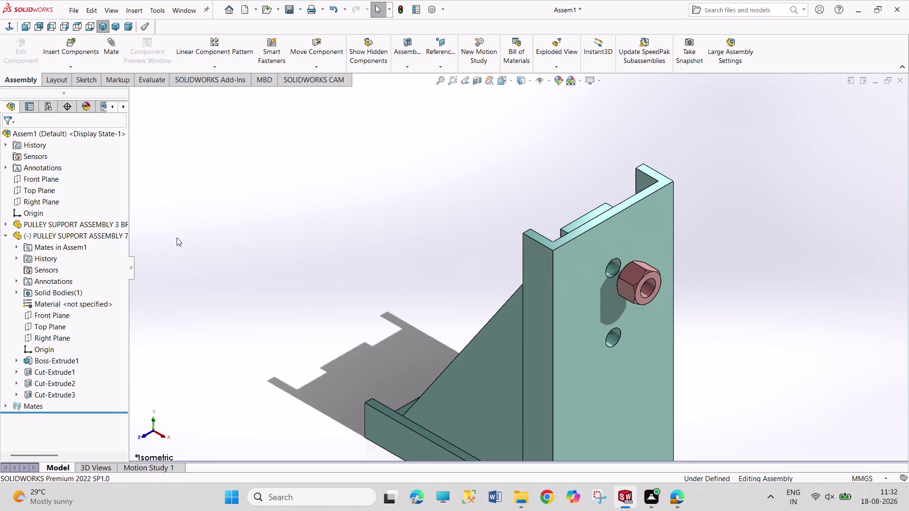
click(58, 328)
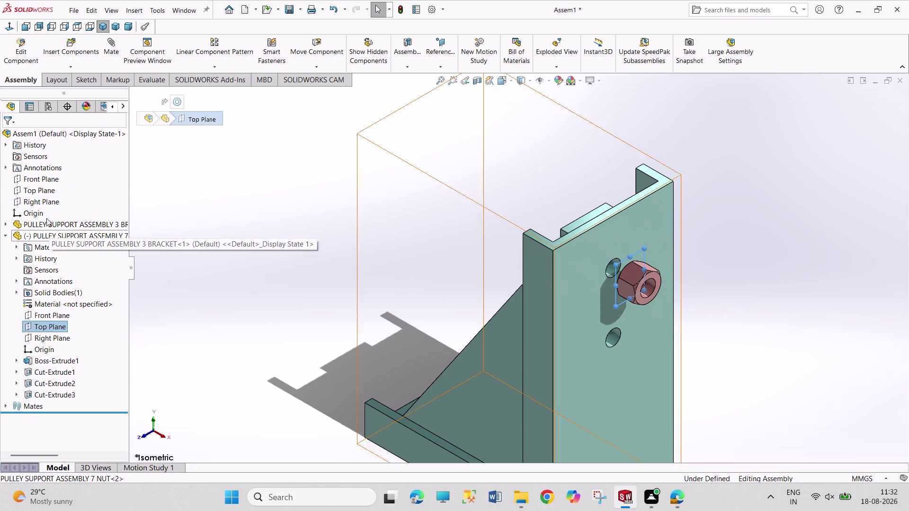
click(41, 193)
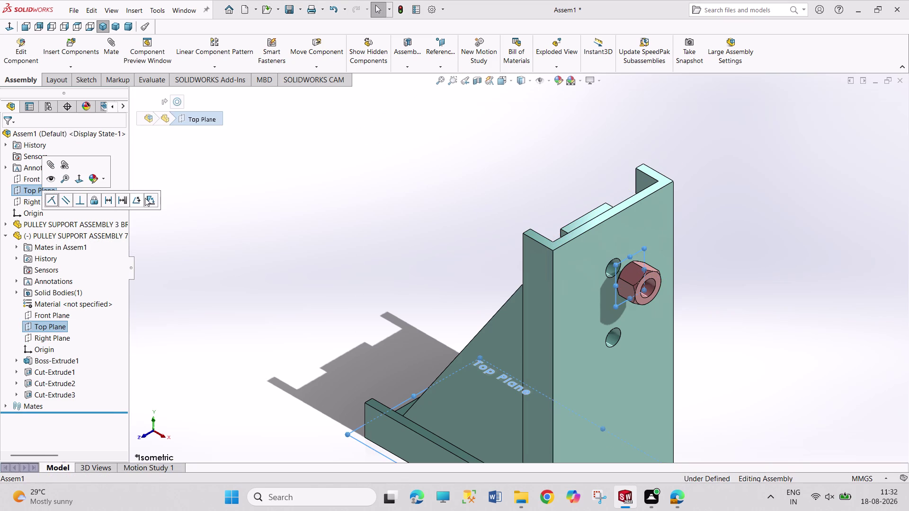
click(138, 199)
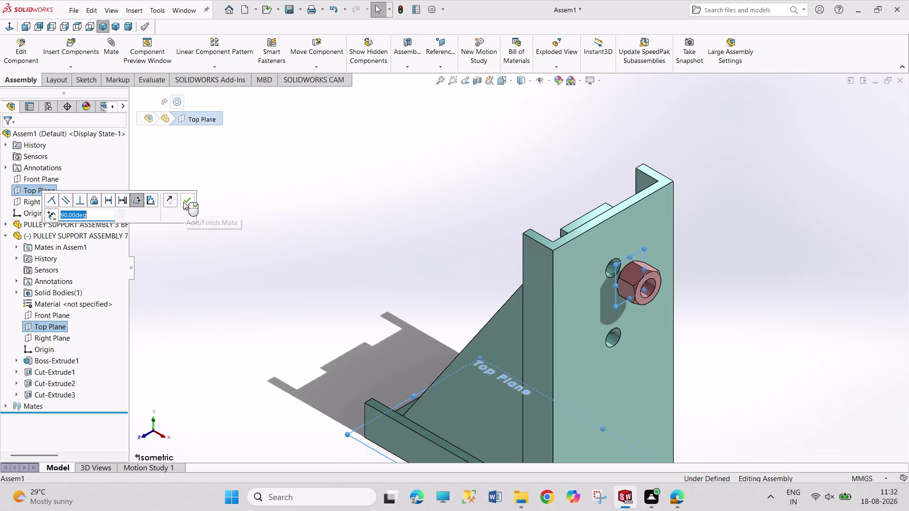
click(183, 201)
key(ctrl+z)
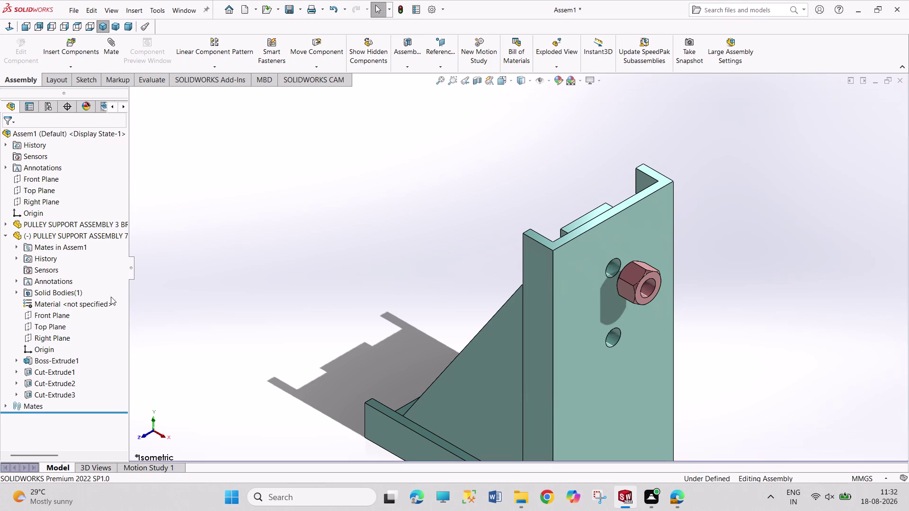
click(61, 316)
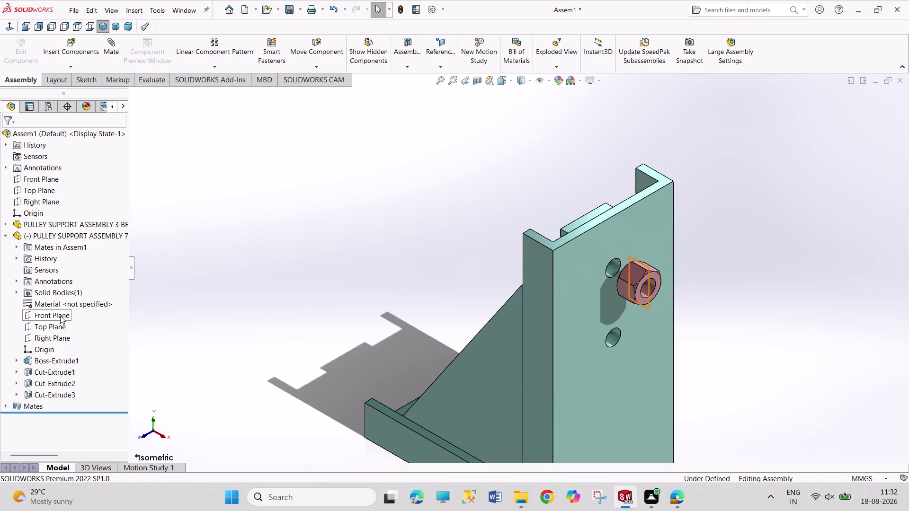
click(45, 180)
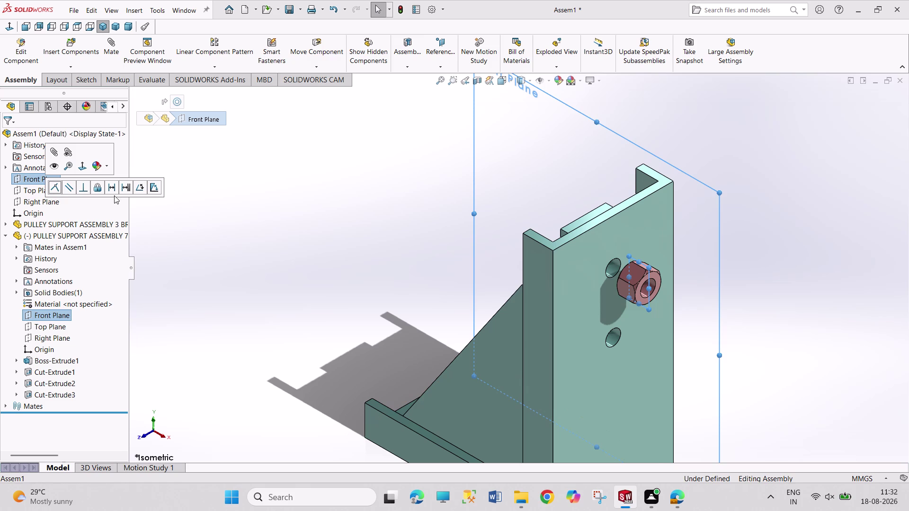
click(240, 219)
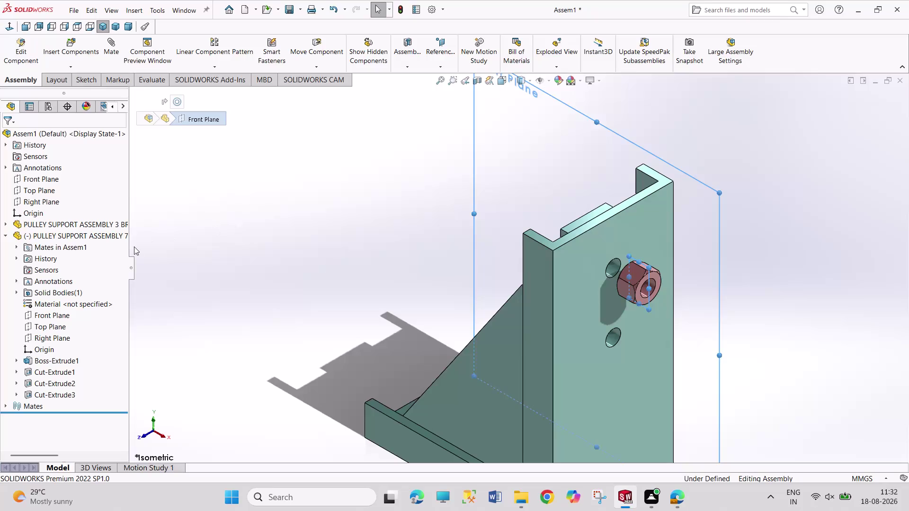
click(55, 328)
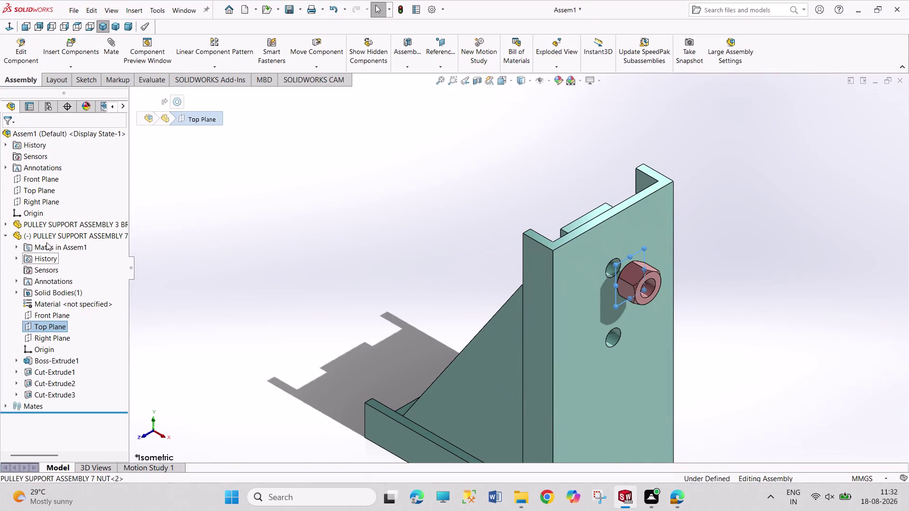
click(183, 224)
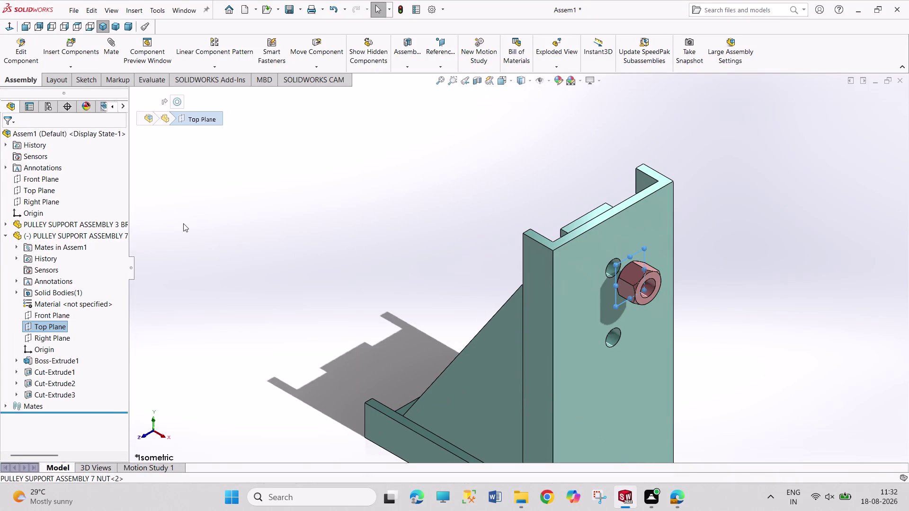
click(46, 339)
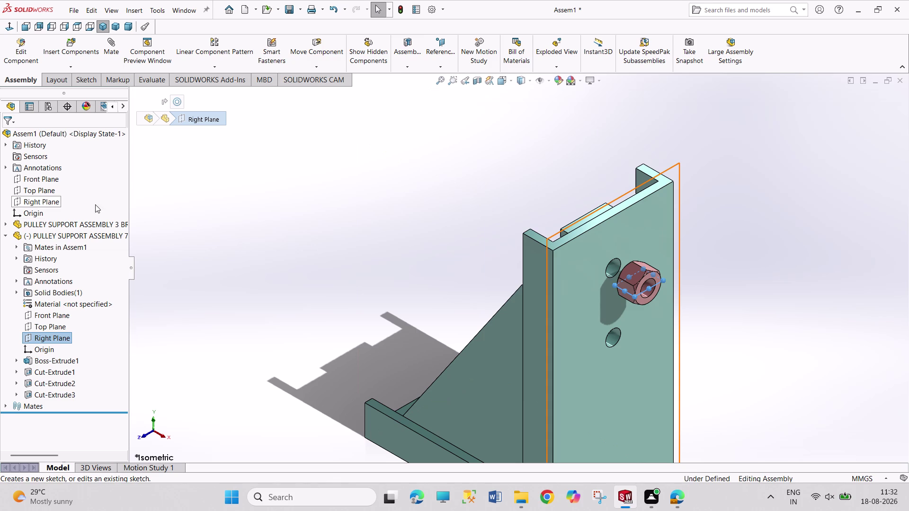
click(180, 209)
click(54, 316)
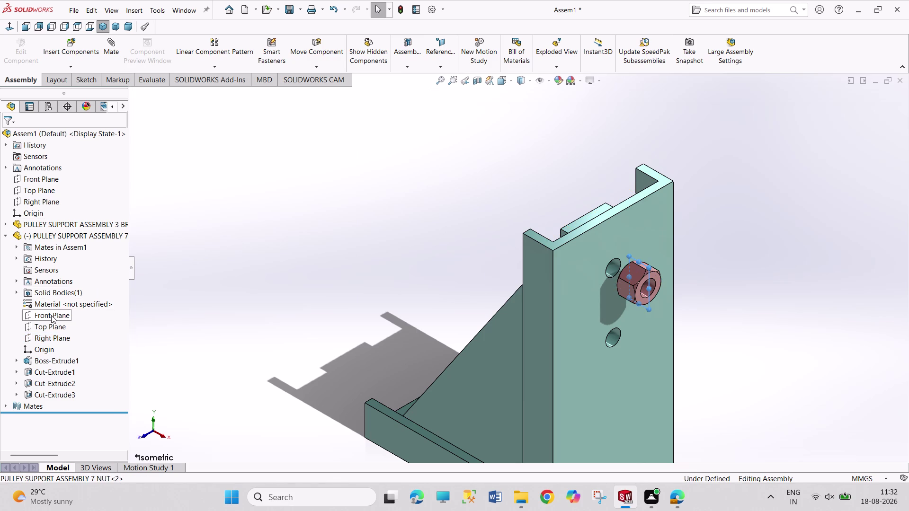
click(48, 179)
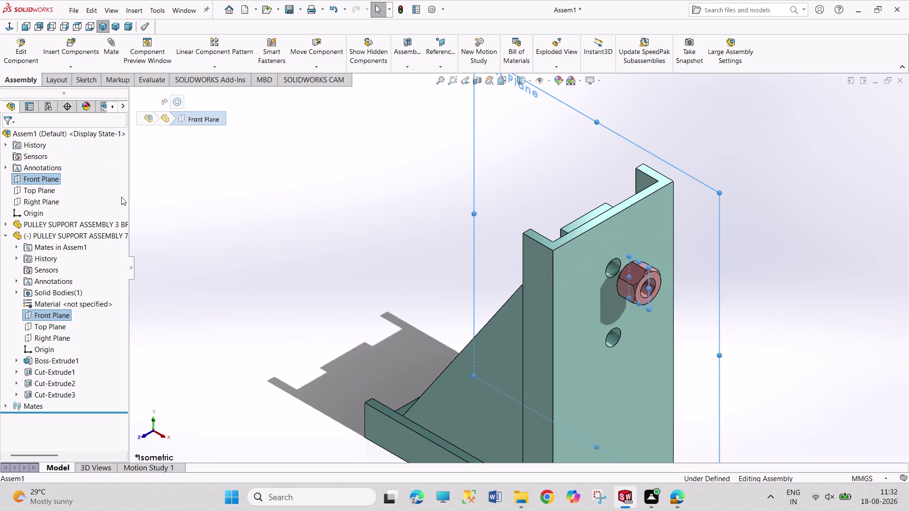
click(203, 285)
click(58, 319)
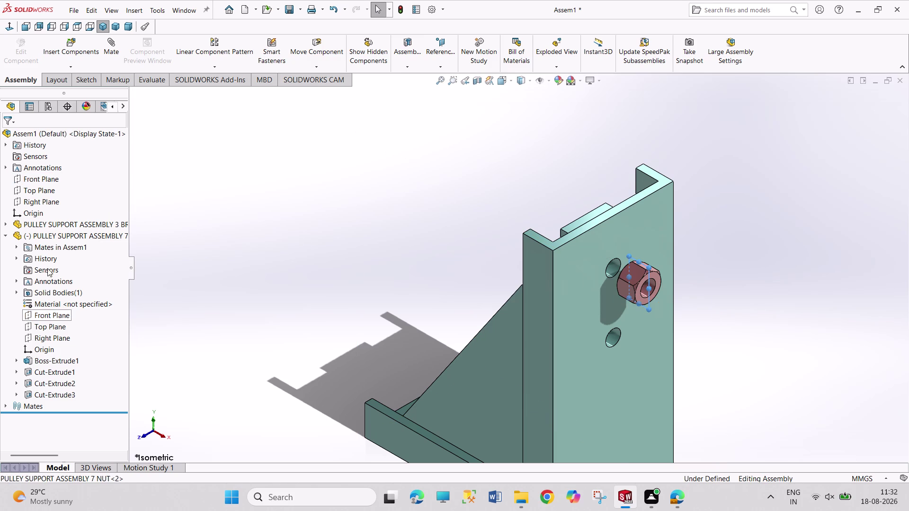
click(41, 180)
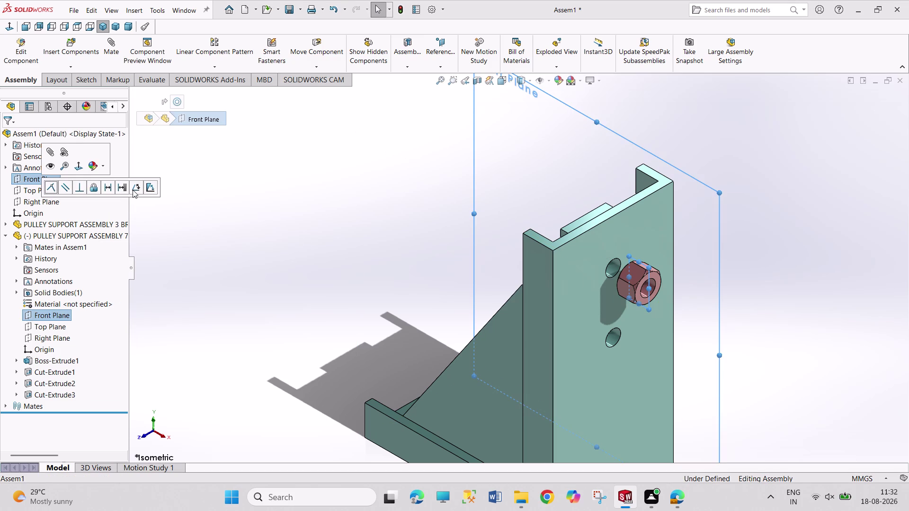
click(132, 190)
click(188, 186)
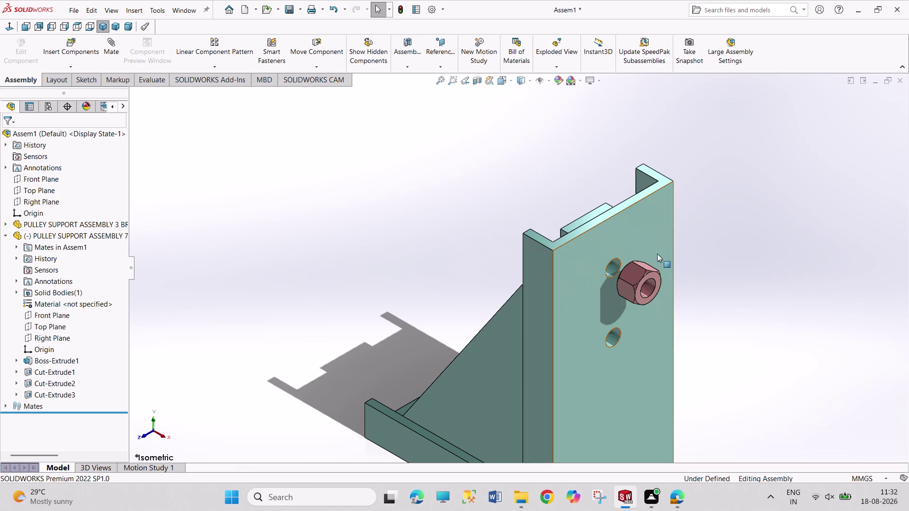
scroll(down, 3)
middle_click(656, 281)
middle_drag(691, 282, 722, 295)
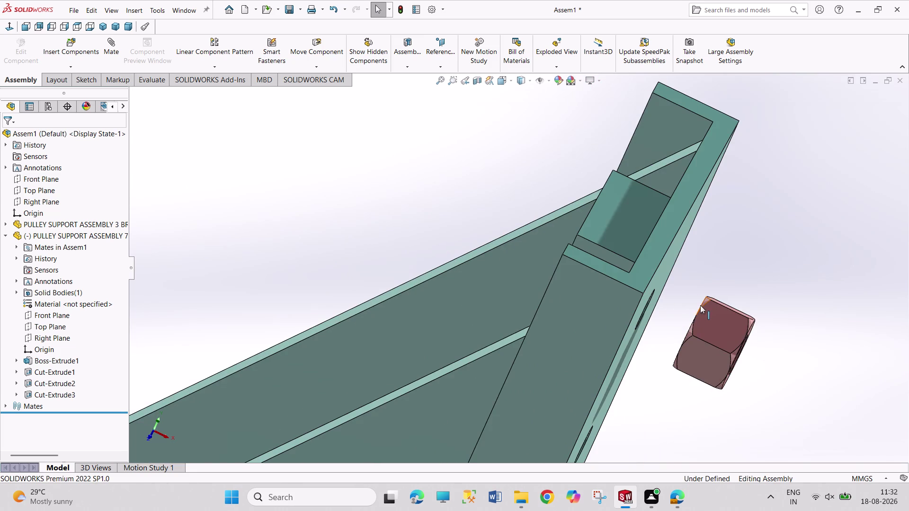
scroll(down, 3)
Select the nut's flat face and the bracket face it should sit flush against.
middle_drag(656, 269, 674, 282)
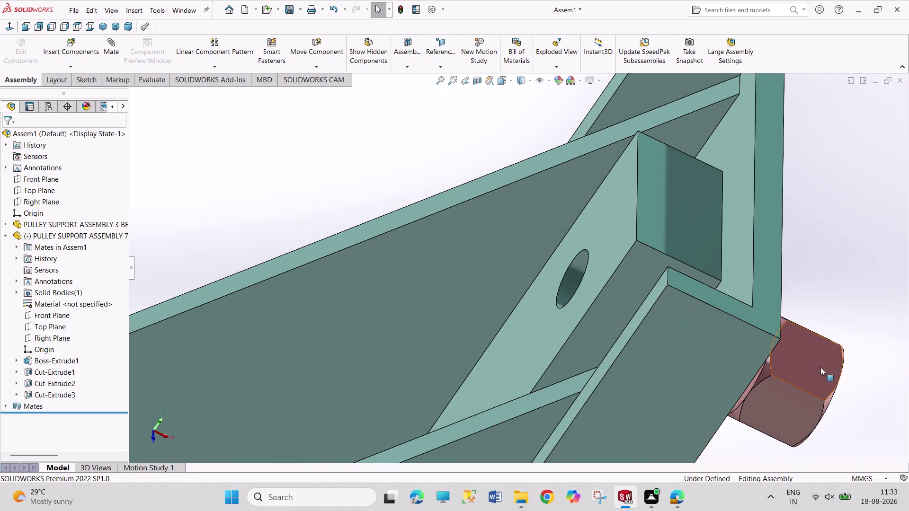
scroll(down, 3)
middle_drag(764, 291, 733, 285)
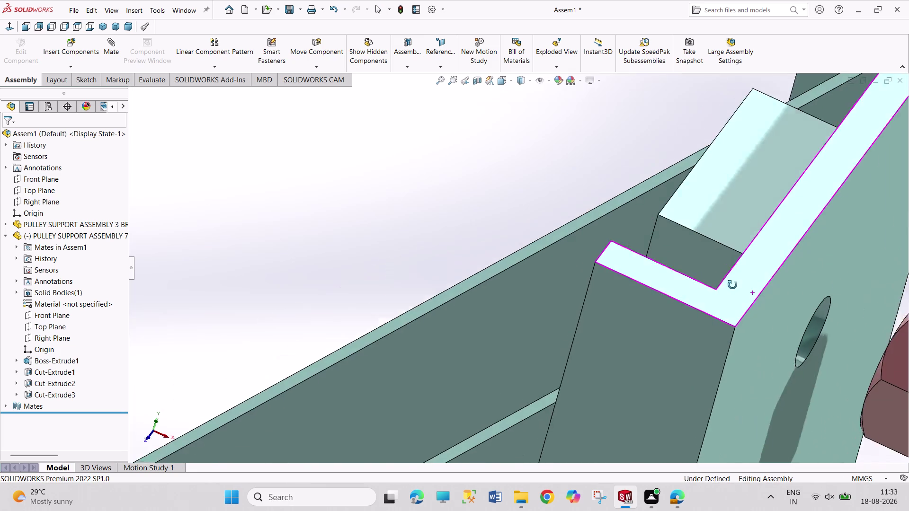
middle_drag(733, 285, 754, 294)
click(803, 298)
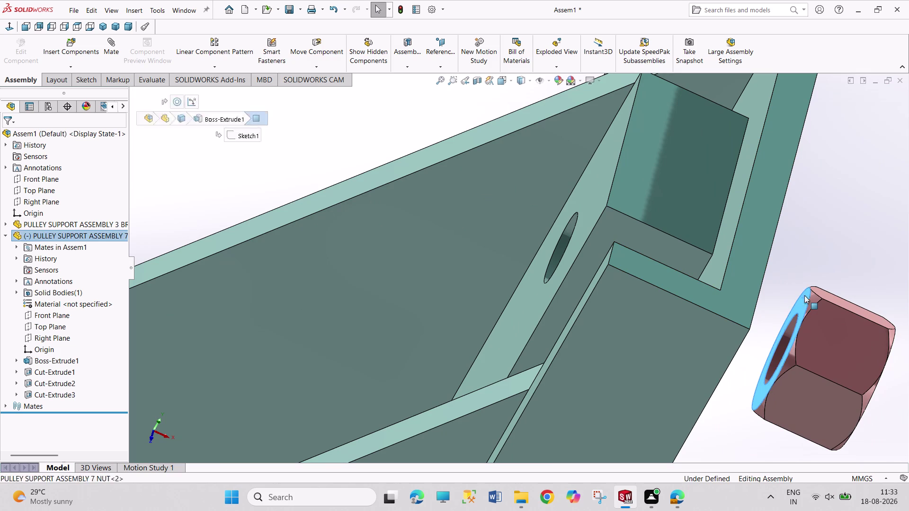
middle_drag(760, 264, 727, 252)
click(807, 312)
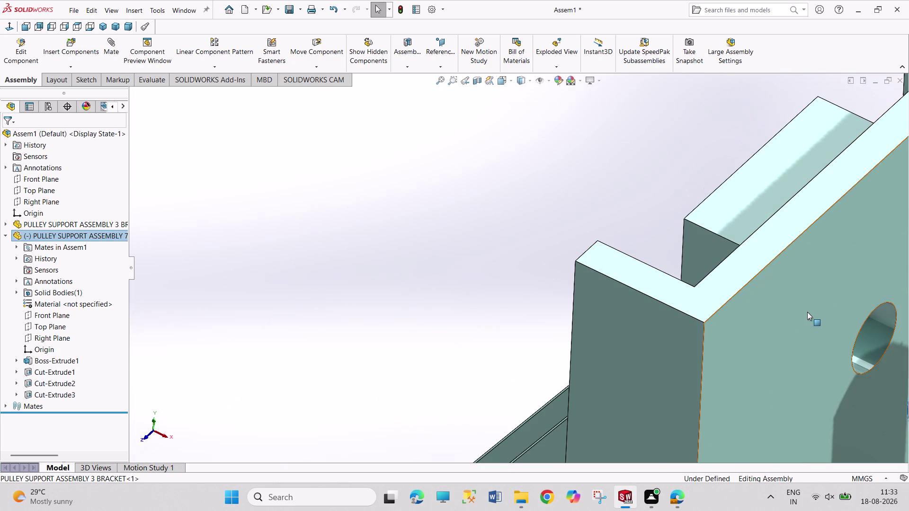
click(786, 310)
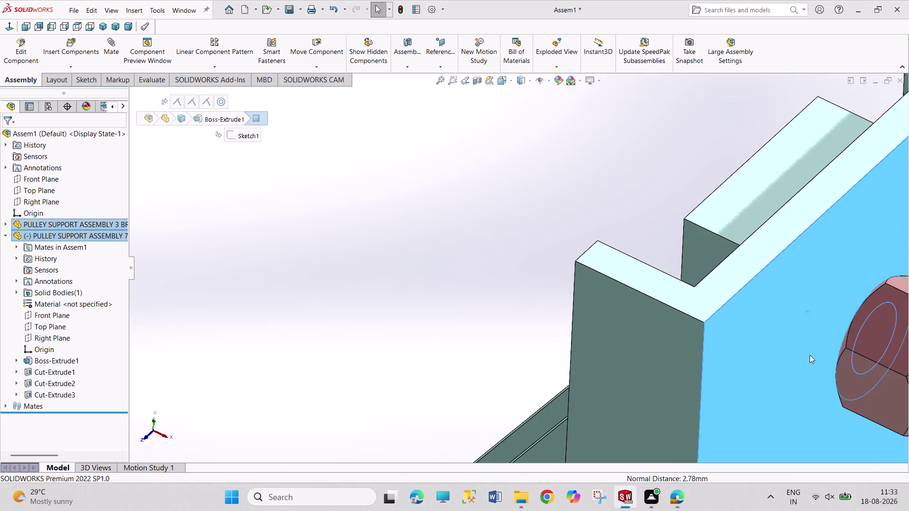
Set the Isometric view and bring up the reference PDF in Edge.
scroll(up, 3)
scroll(up, 3)
scroll(up, 3)
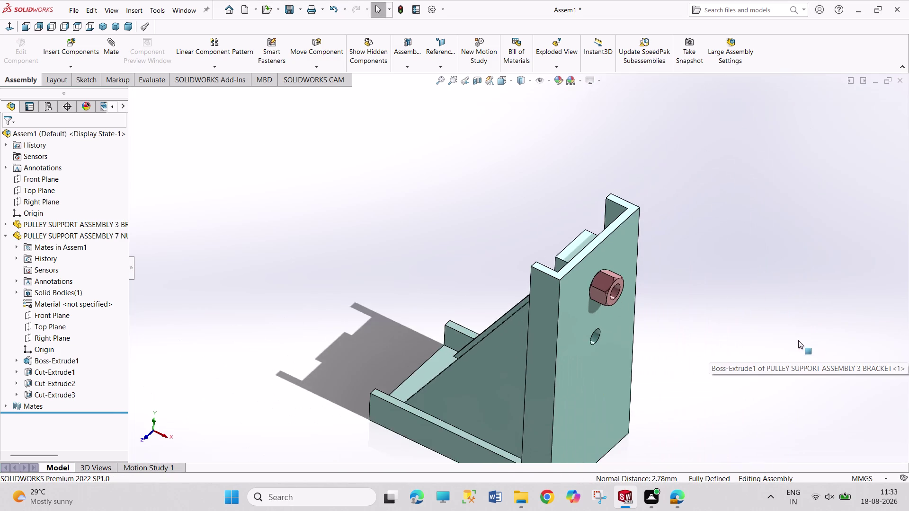
scroll(up, 3)
scroll(down, 3)
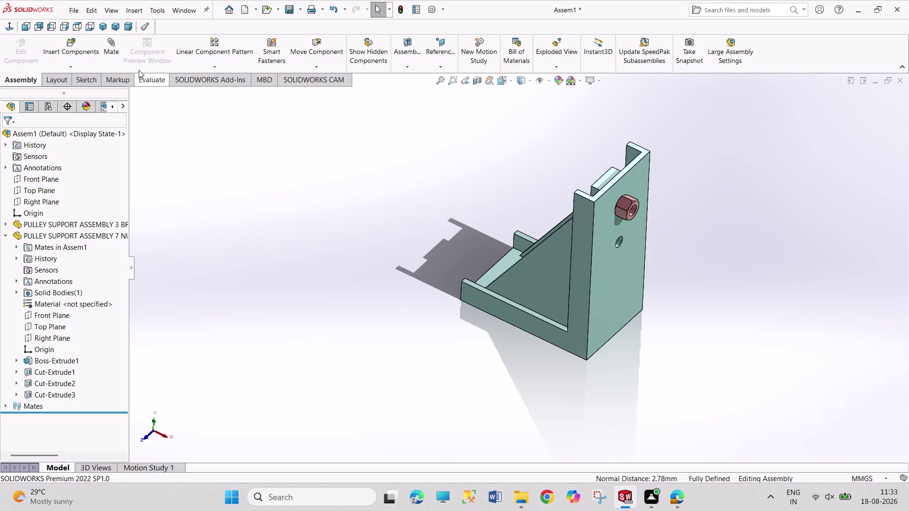
drag(103, 23, 104, 29)
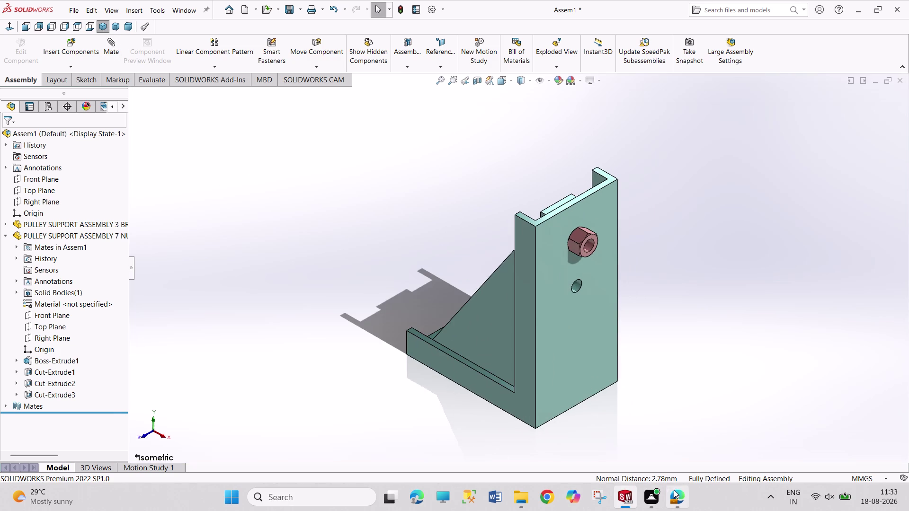
click(674, 489)
Check the PDF parts list calling for two nuts and the Figure 8 dimensions, then return to SOLIDWORKS.
scroll(down, 3)
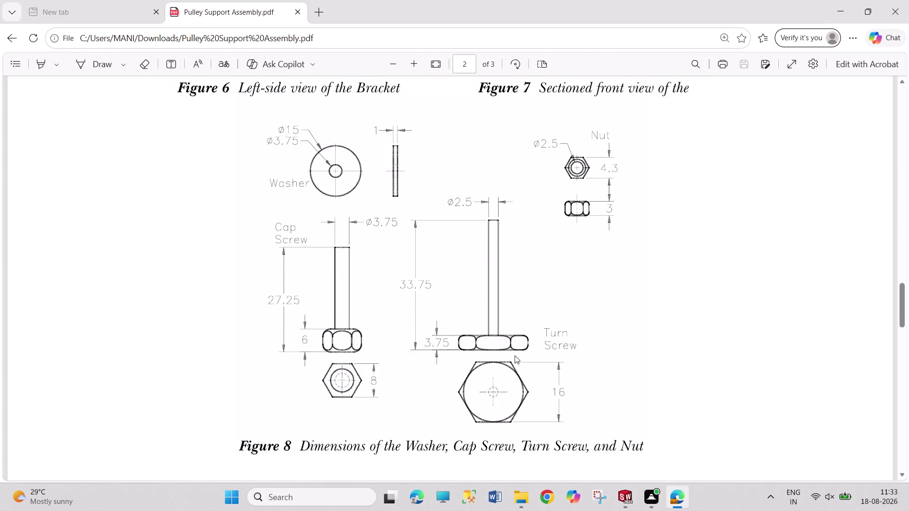
scroll(down, 3)
scroll(up, 3)
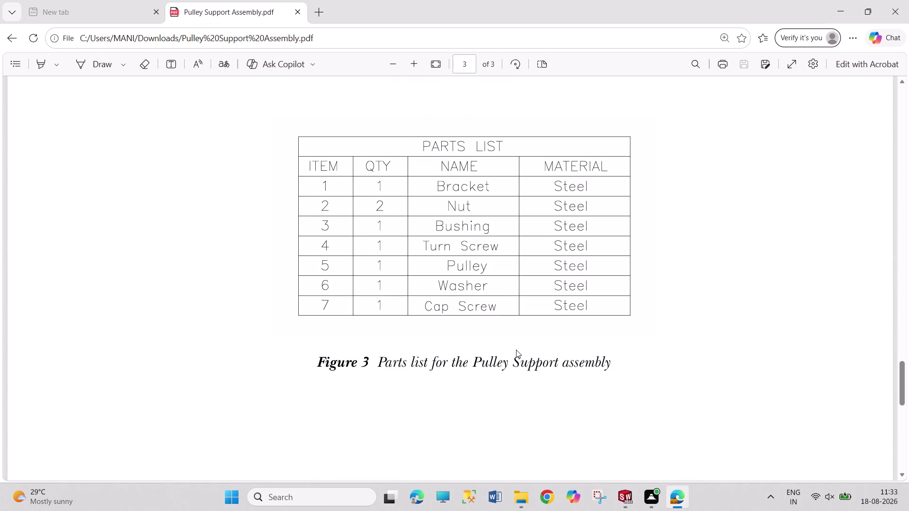
scroll(up, 3)
scroll(up, 3)
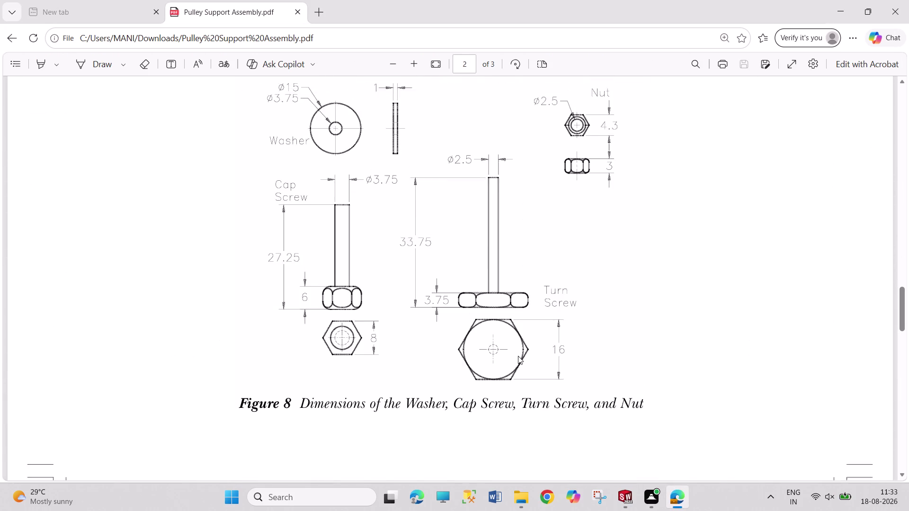
scroll(up, 3)
click(622, 493)
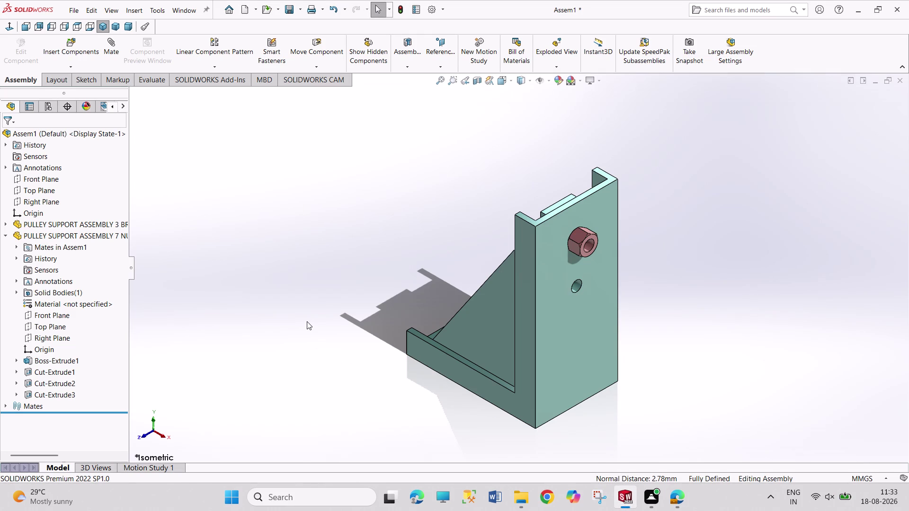
Orbit the bracket to inspect its inner face, slotted pad and channel.
middle_drag(348, 379, 451, 463)
middle_drag(699, 306, 667, 198)
middle_drag(639, 421, 655, 280)
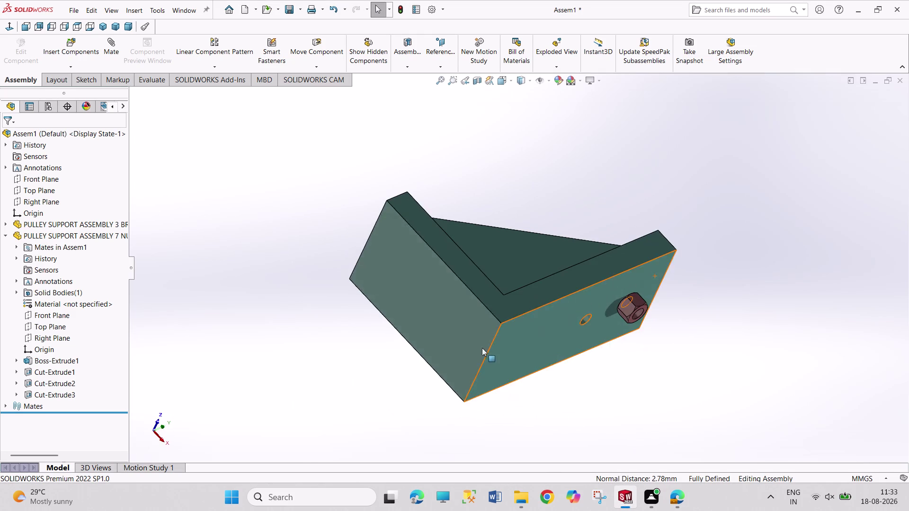
middle_drag(269, 358, 343, 499)
middle_drag(532, 430, 529, 434)
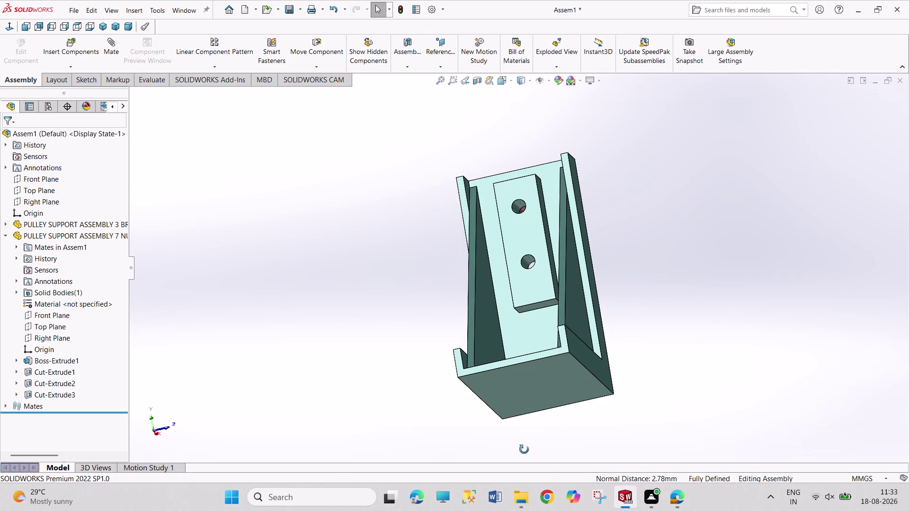
middle_drag(529, 434, 503, 489)
middle_drag(446, 268, 433, 347)
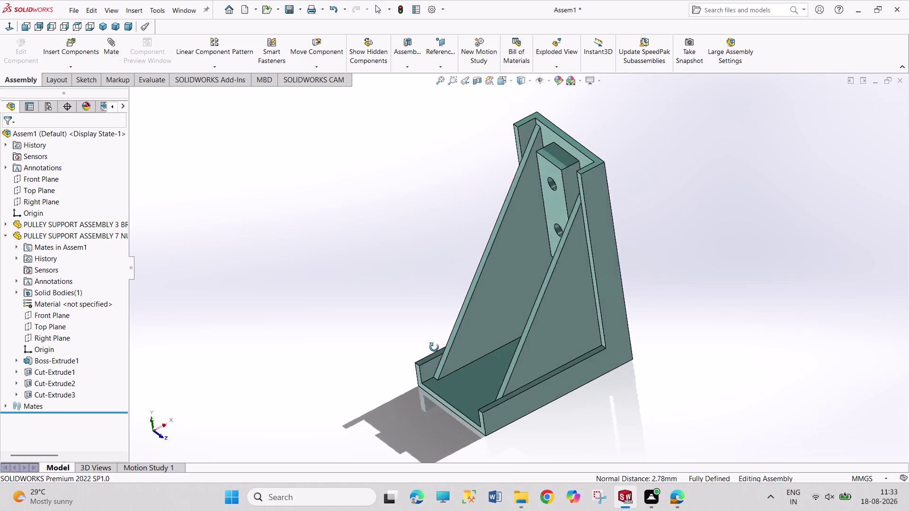
middle_drag(433, 346, 458, 337)
middle_drag(376, 406, 388, 425)
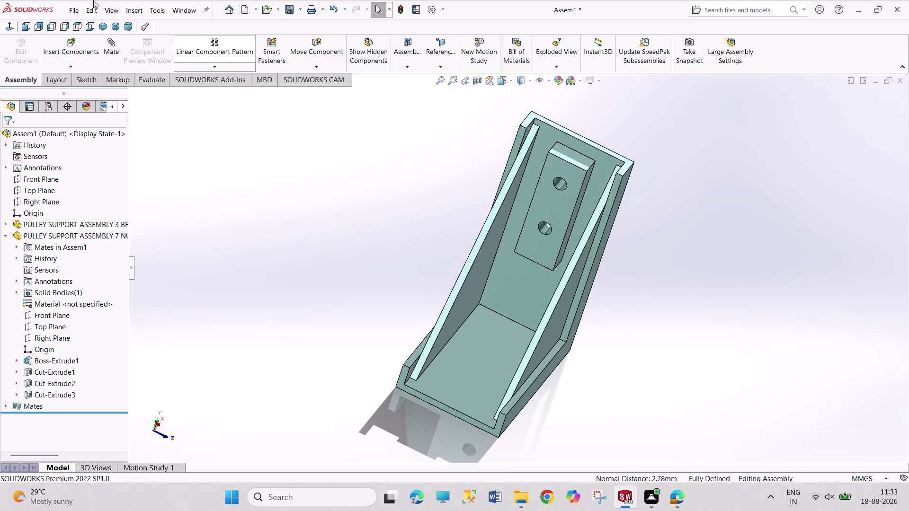
Insert a second Nut part and place it at the bracket's upper hole.
click(88, 56)
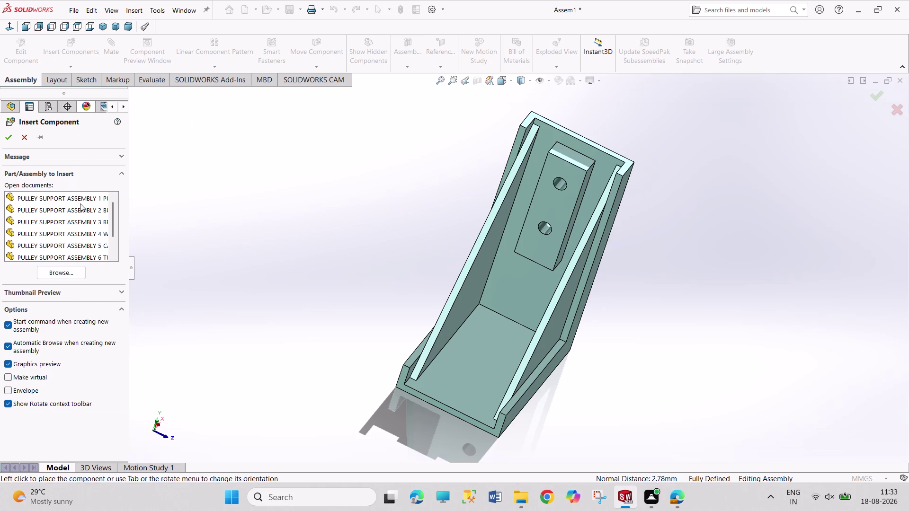
scroll(down, 3)
double_click(89, 240)
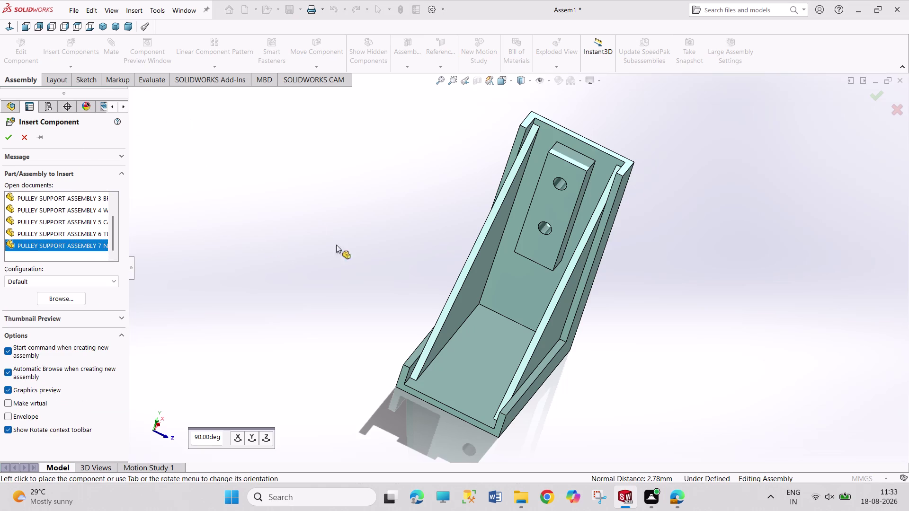
click(410, 199)
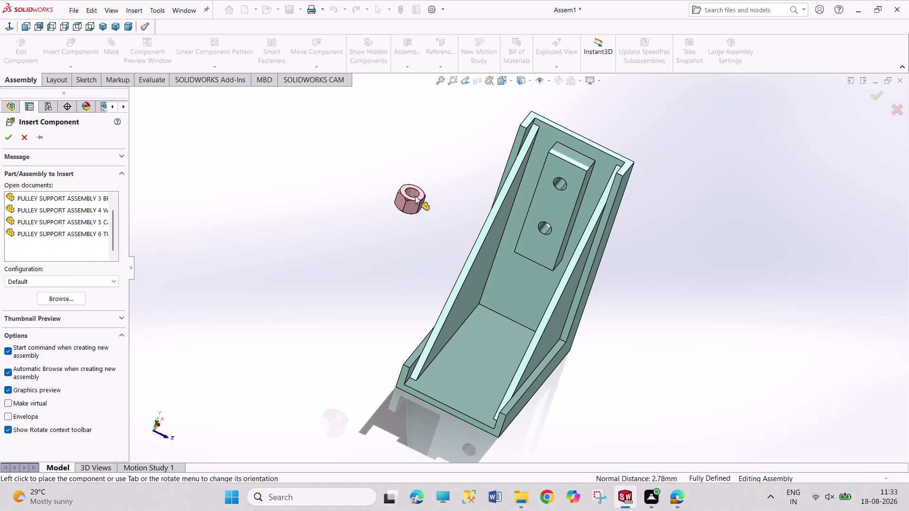
click(415, 196)
click(560, 191)
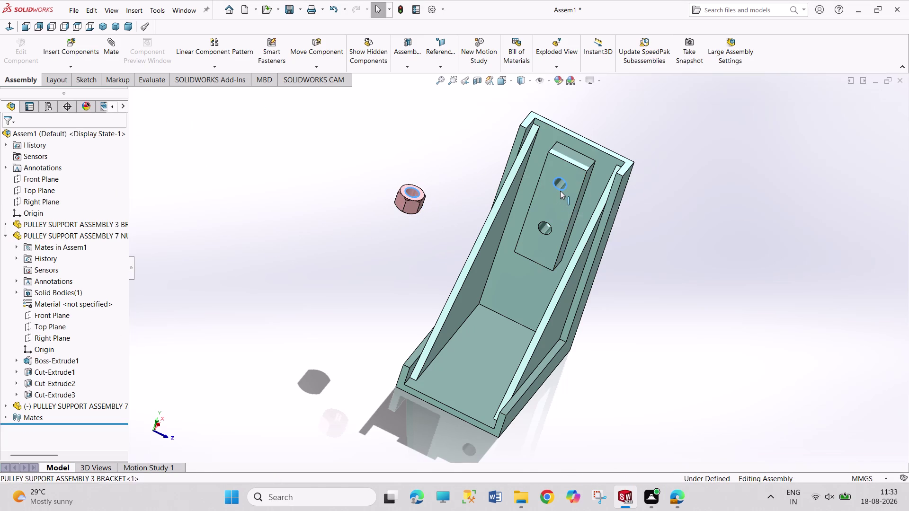
click(620, 187)
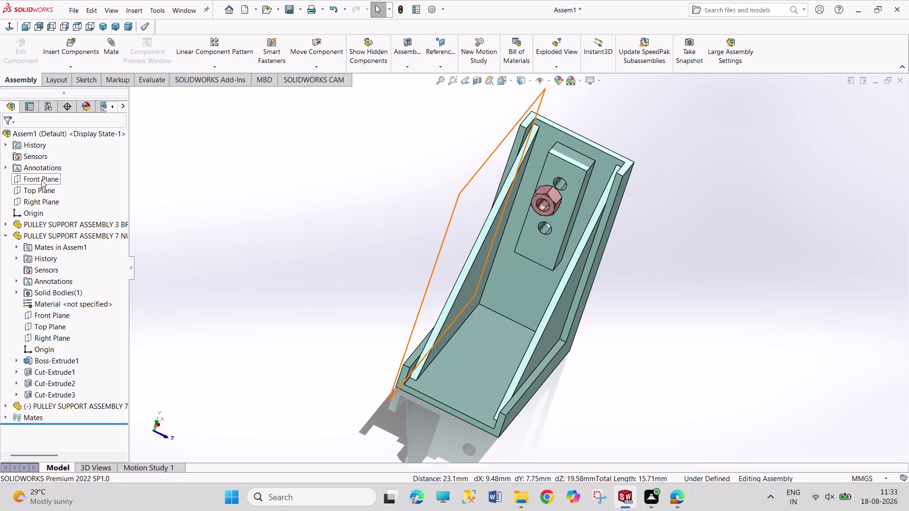
Apply a 0.00° angle mate between the second nut's and assembly's front planes.
click(50, 311)
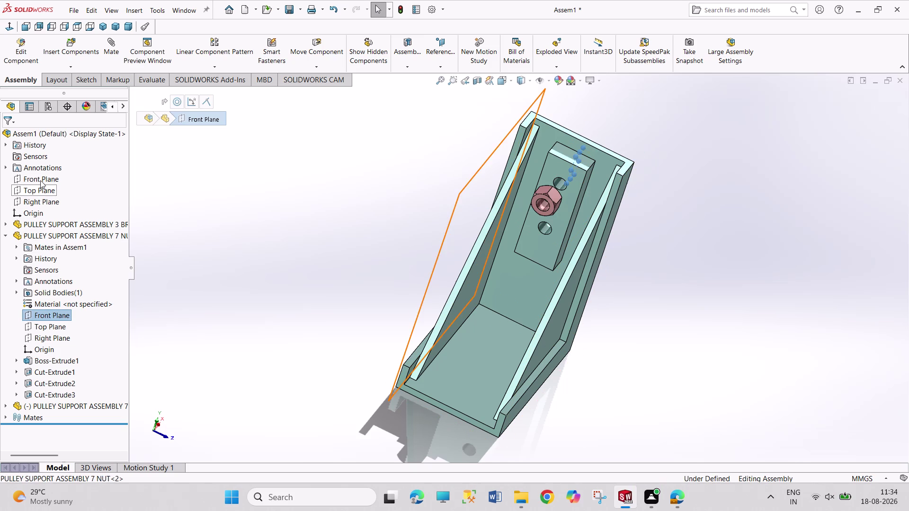
click(40, 180)
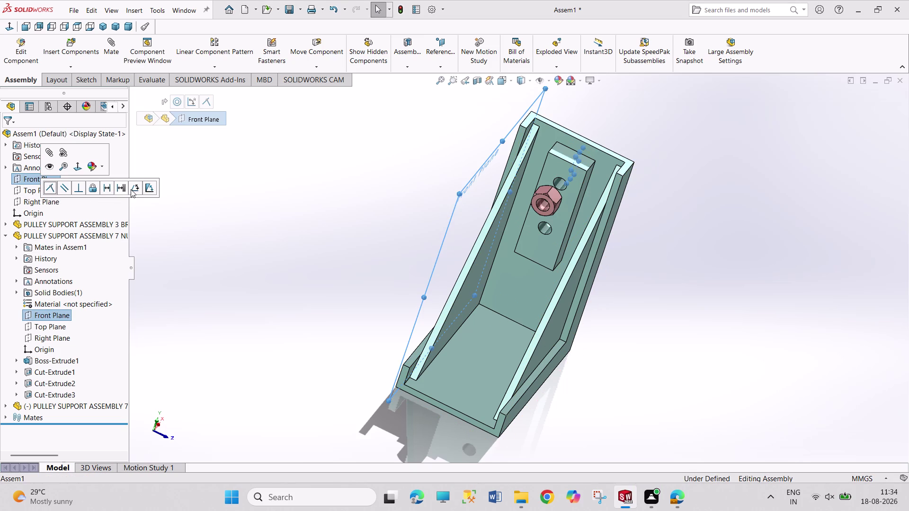
click(133, 188)
click(184, 187)
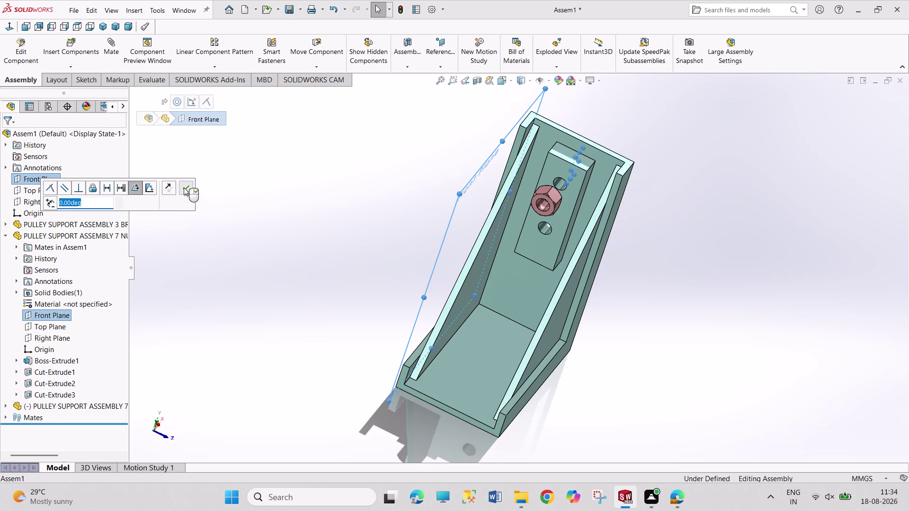
key(ctrl+z)
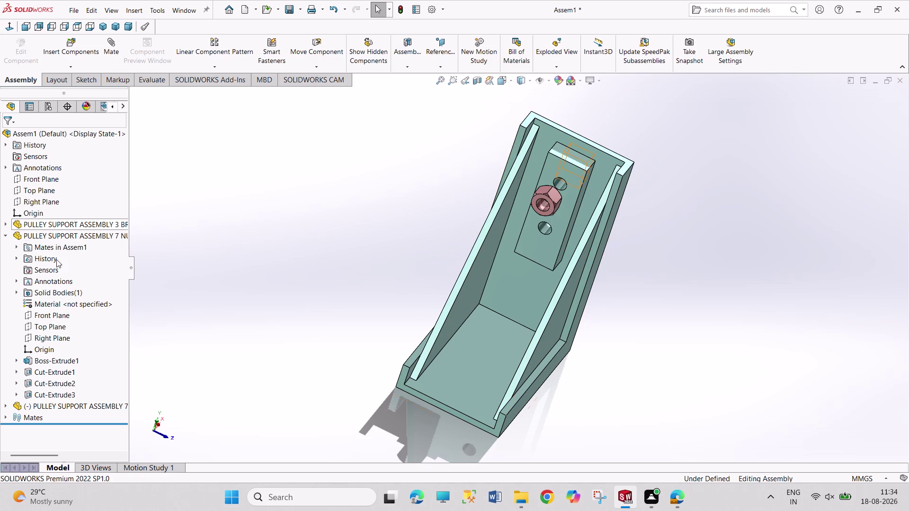
Reselect both front planes and apply the 0.00° angle mate again.
click(61, 316)
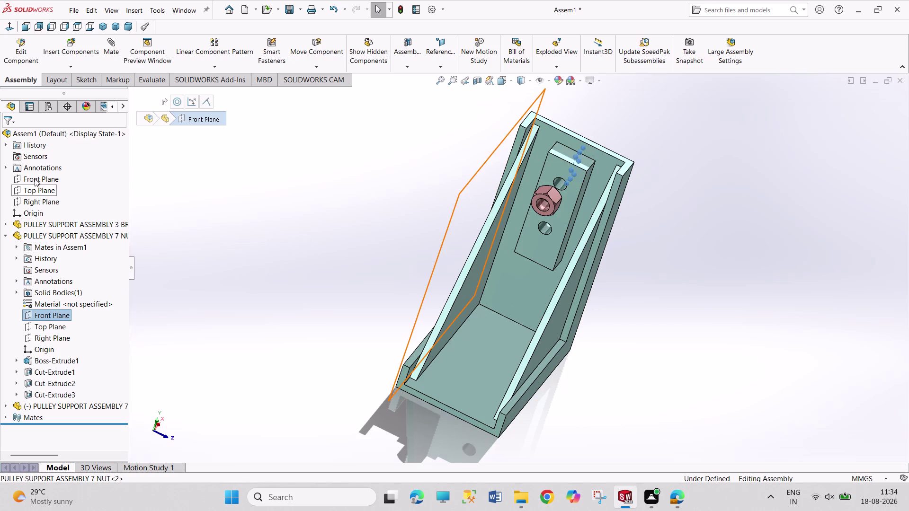
click(35, 178)
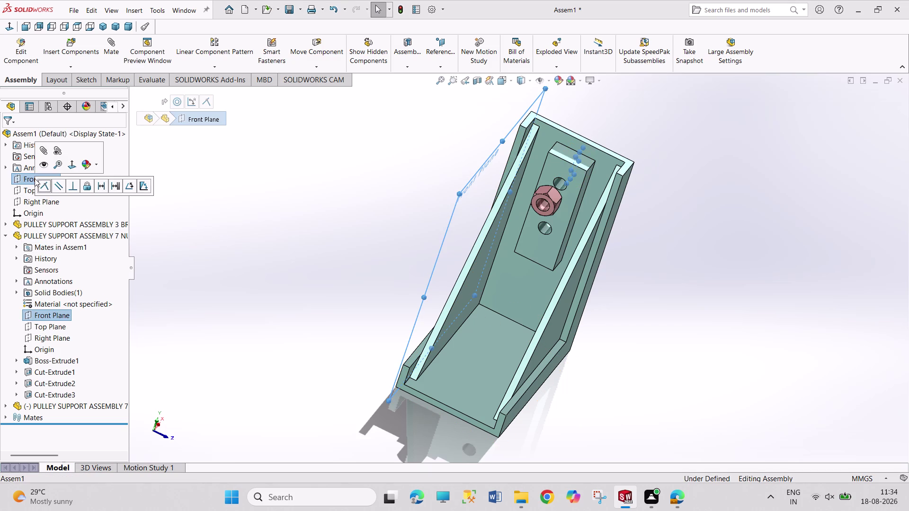
click(165, 244)
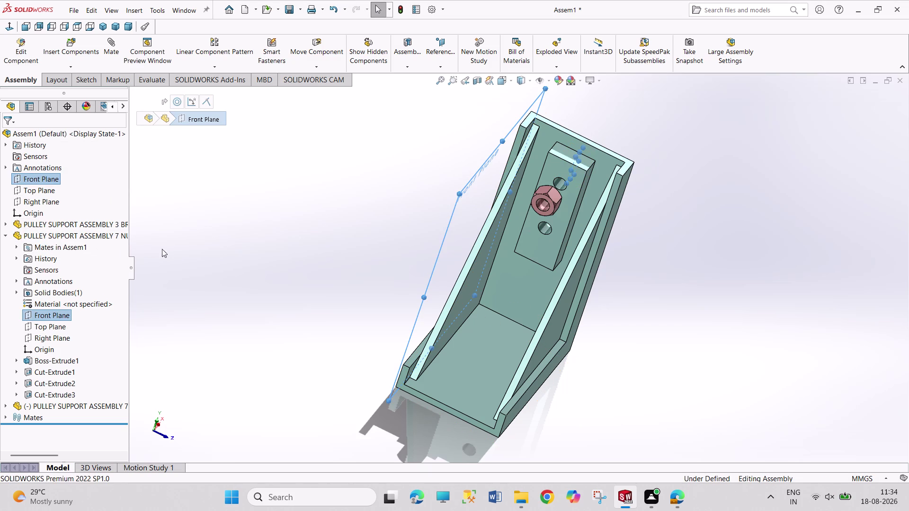
click(60, 313)
click(41, 176)
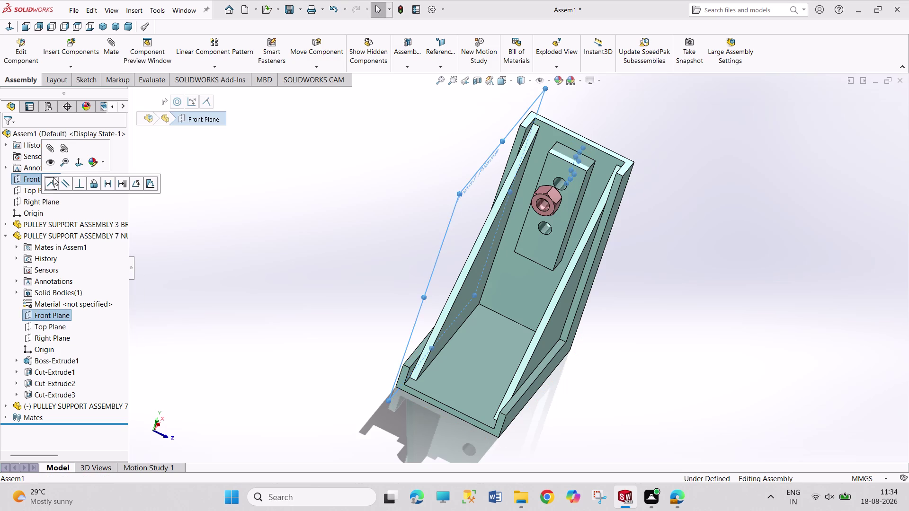
click(132, 186)
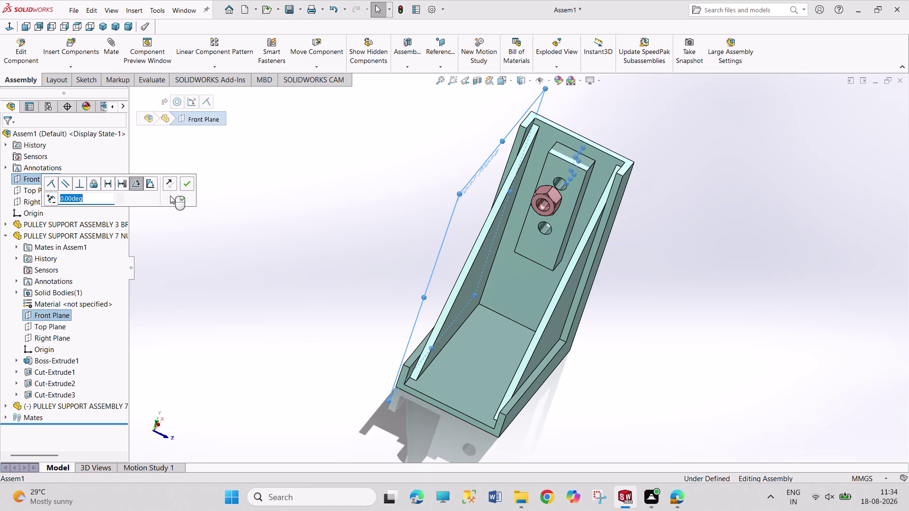
click(187, 180)
key(ctrl+z)
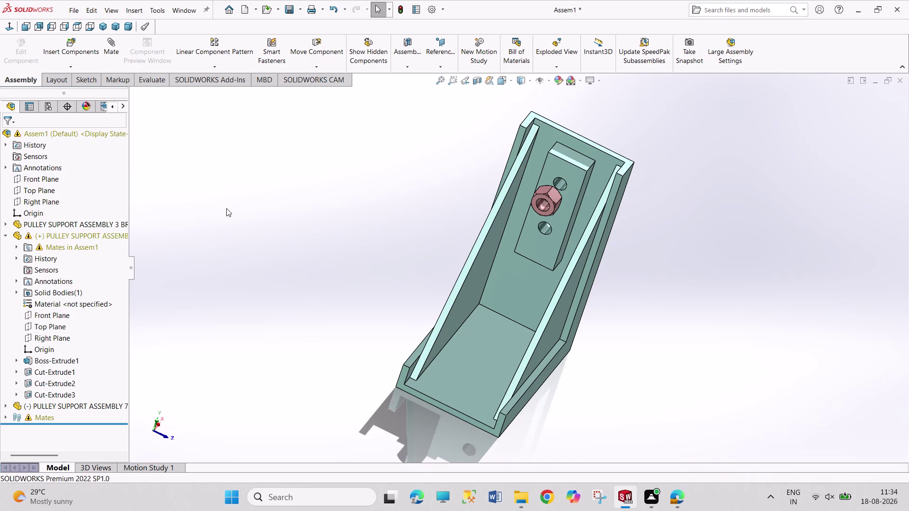
Try pairing the nut and assembly top planes, then clear the selection.
click(60, 325)
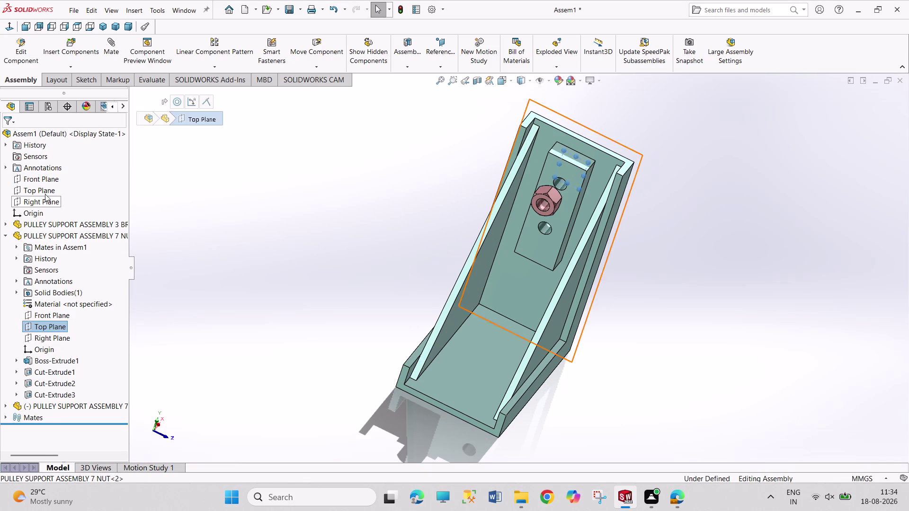
click(45, 191)
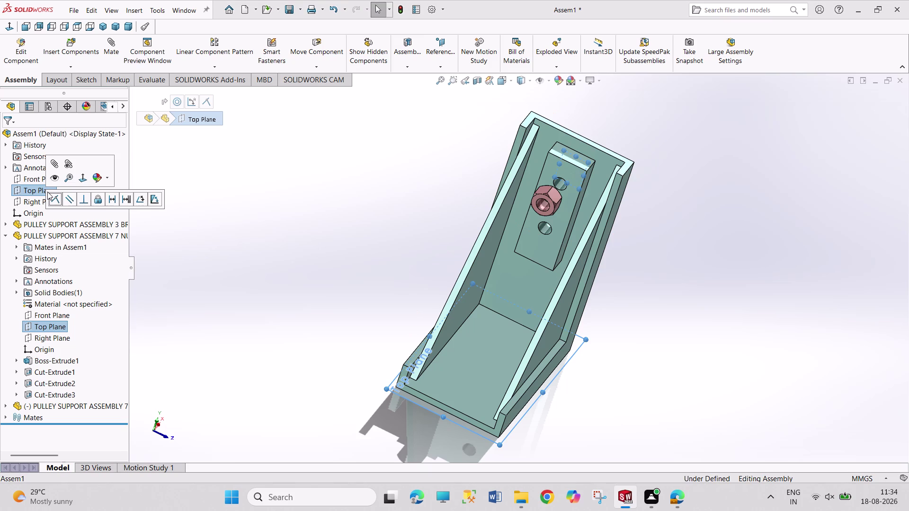
click(186, 323)
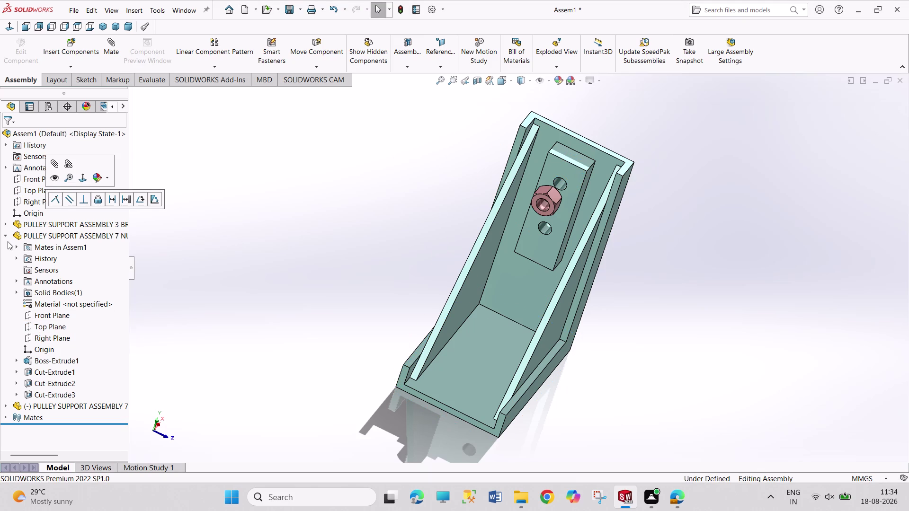
click(5, 235)
click(211, 286)
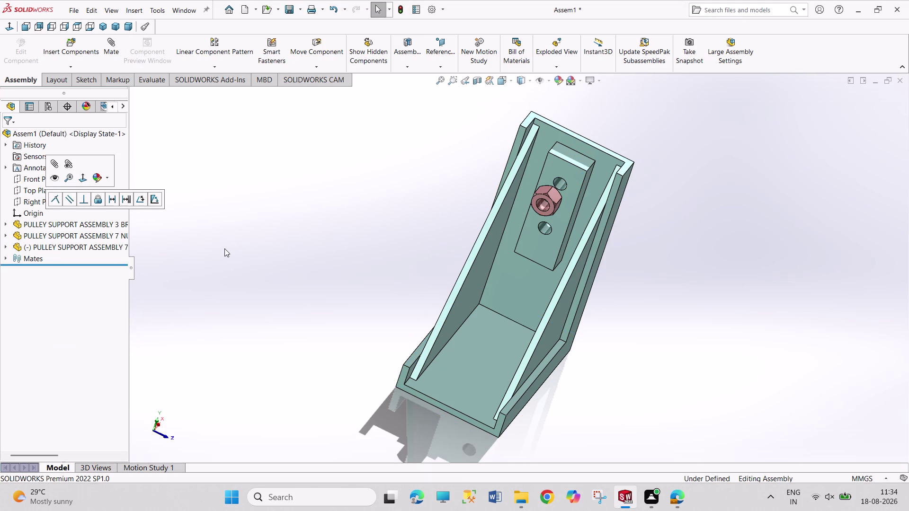
key(Escape)
key(Escape)
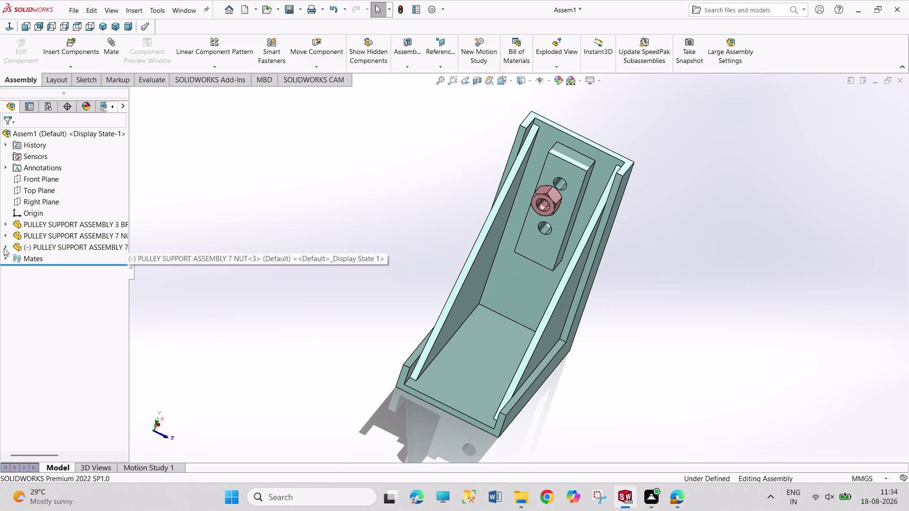
Pick the second nut's front plane and the assembly front plane for a mate.
click(4, 248)
click(44, 330)
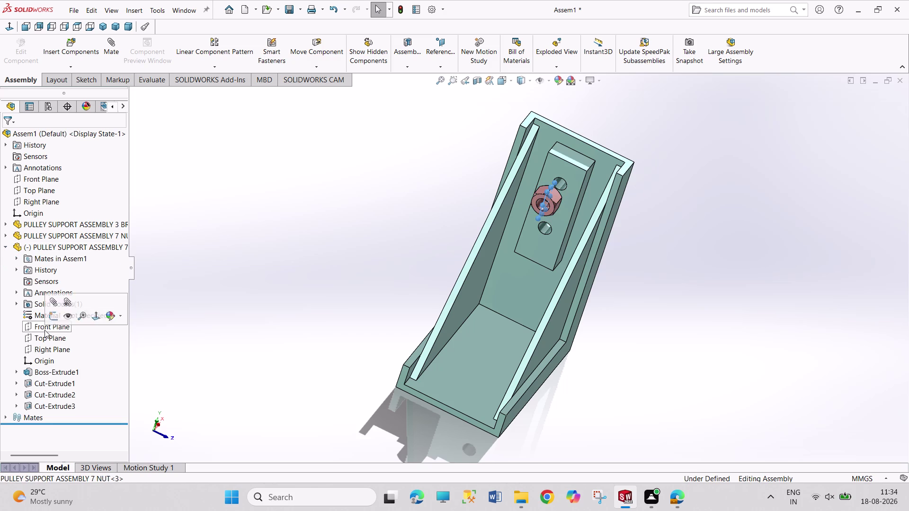
click(47, 176)
click(142, 180)
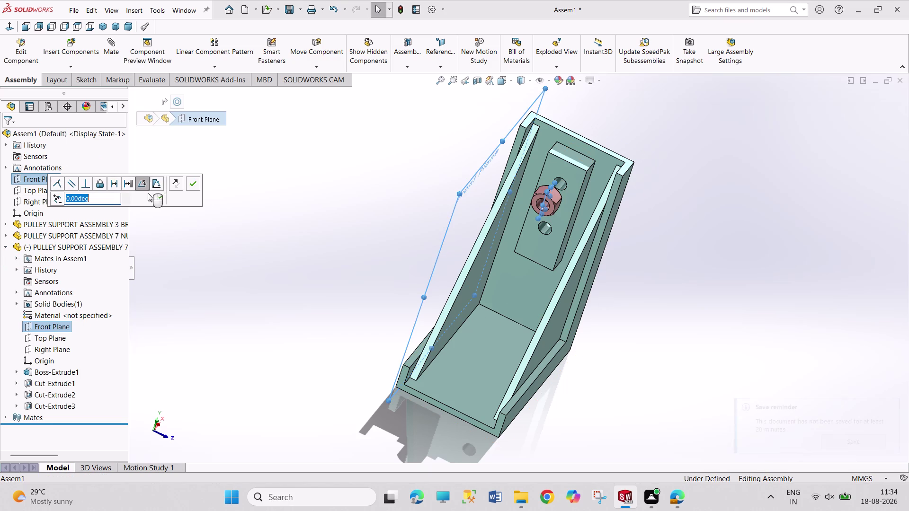
click(194, 184)
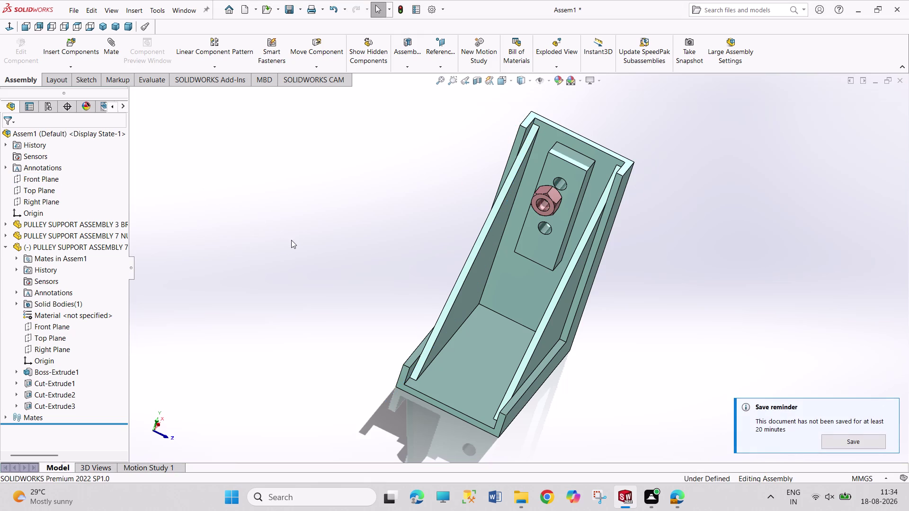
Orbit and zoom to expose the block's side face beside both nuts.
middle_drag(283, 258, 183, 249)
scroll(down, 3)
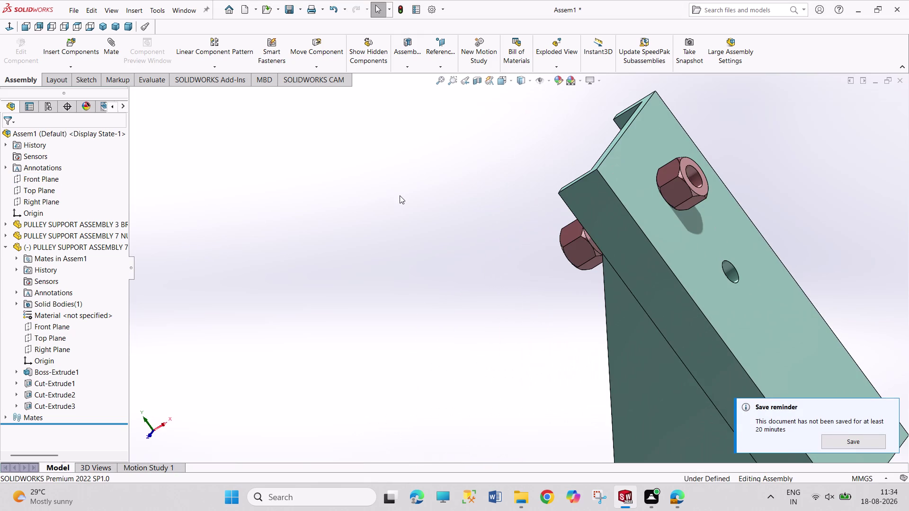
middle_drag(432, 208, 462, 232)
middle_drag(468, 249, 489, 267)
scroll(down, 3)
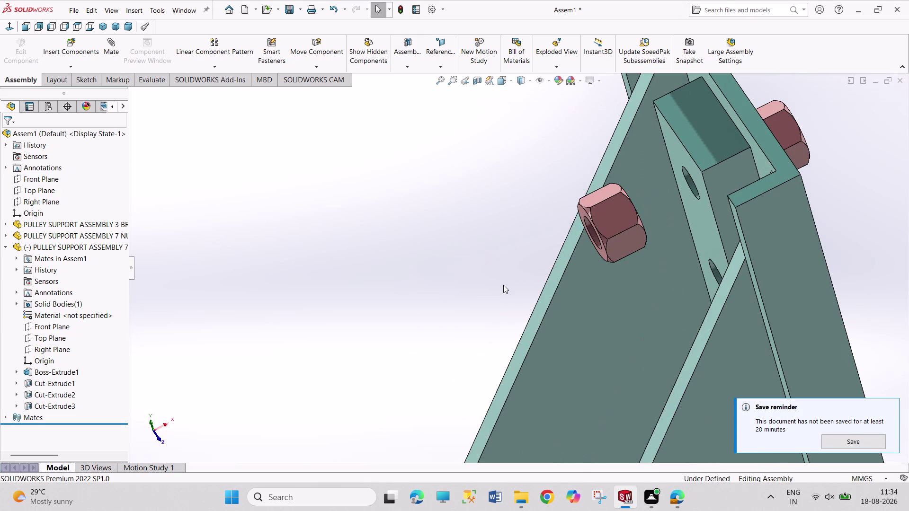
middle_drag(505, 291, 464, 279)
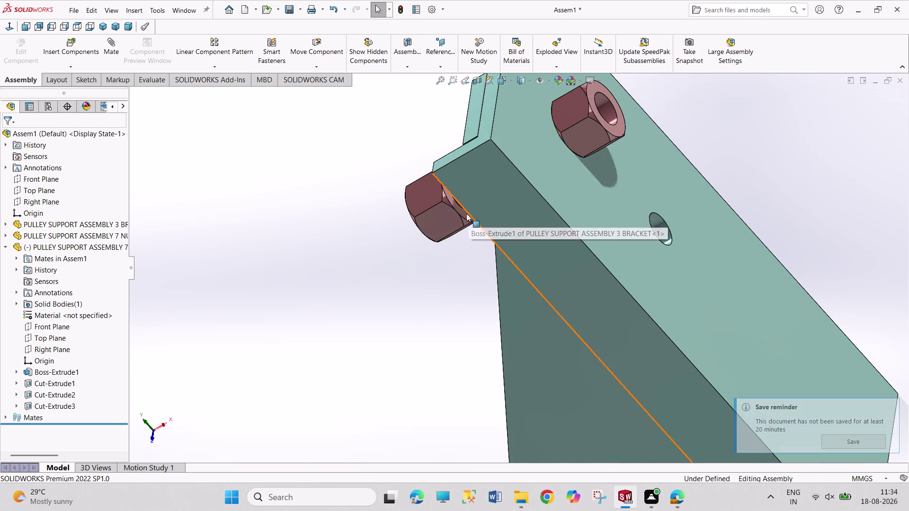
Make the second nut's flat face coincident with the bracket block face.
click(465, 214)
middle_drag(376, 256, 447, 278)
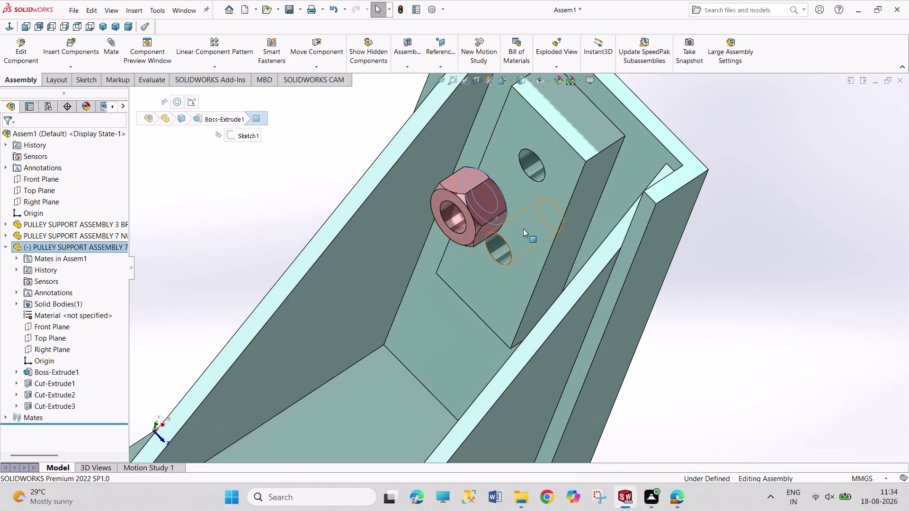
click(557, 180)
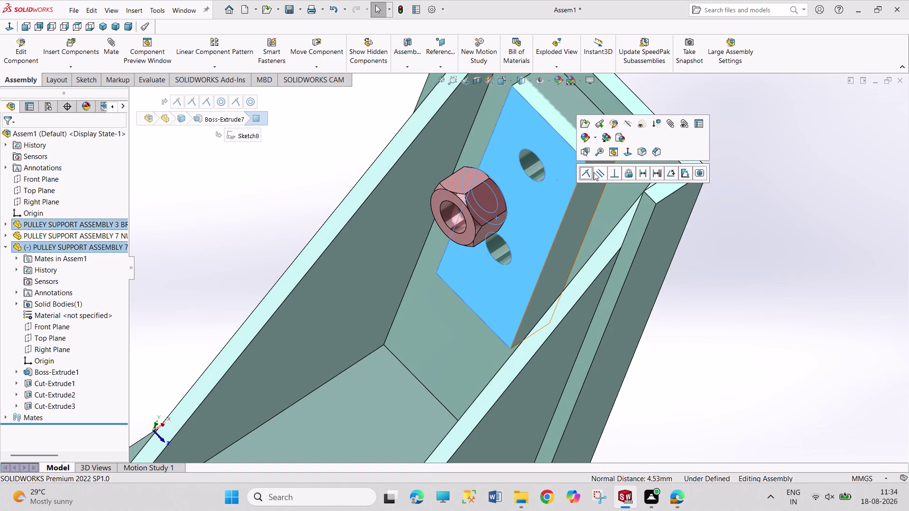
click(585, 172)
scroll(up, 3)
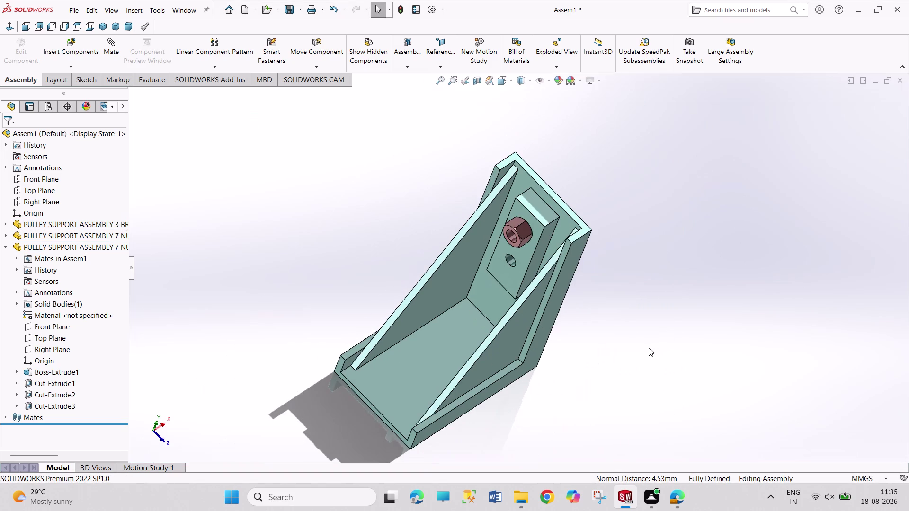
scroll(up, 3)
scroll(down, 3)
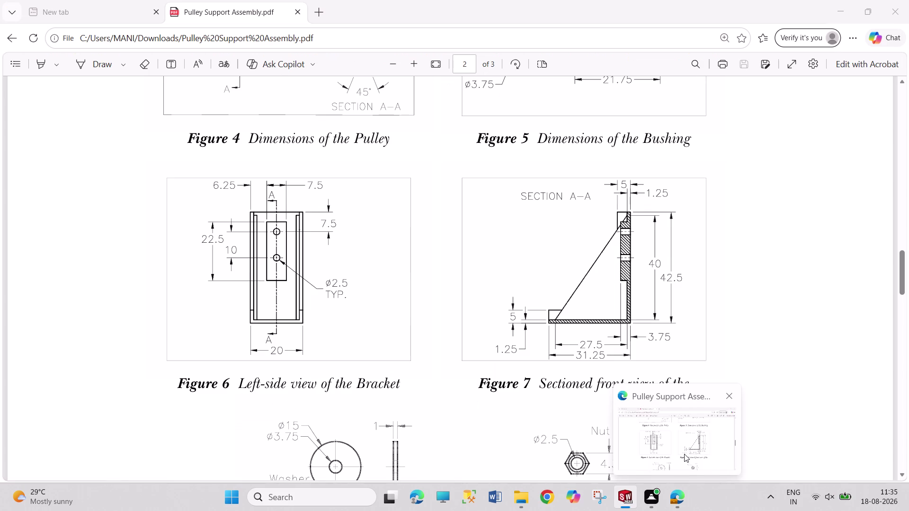
Review Figure 2's exploded view in the PDF, then start inserting another part in SOLIDWORKS.
click(684, 454)
scroll(up, 3)
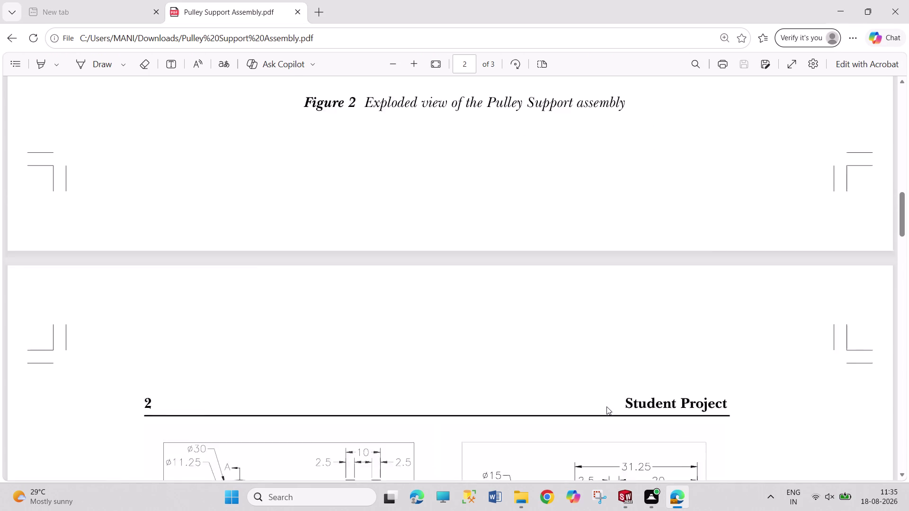
scroll(up, 3)
scroll(up, 3)
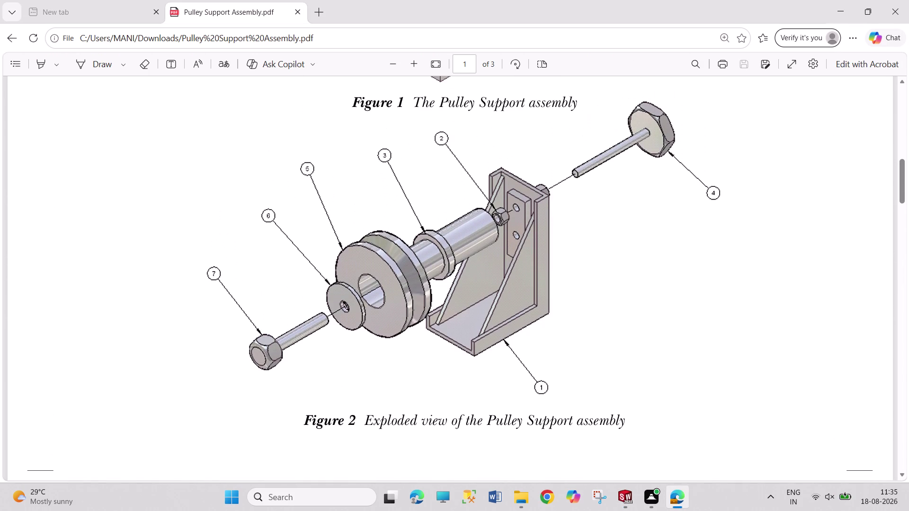
click(626, 485)
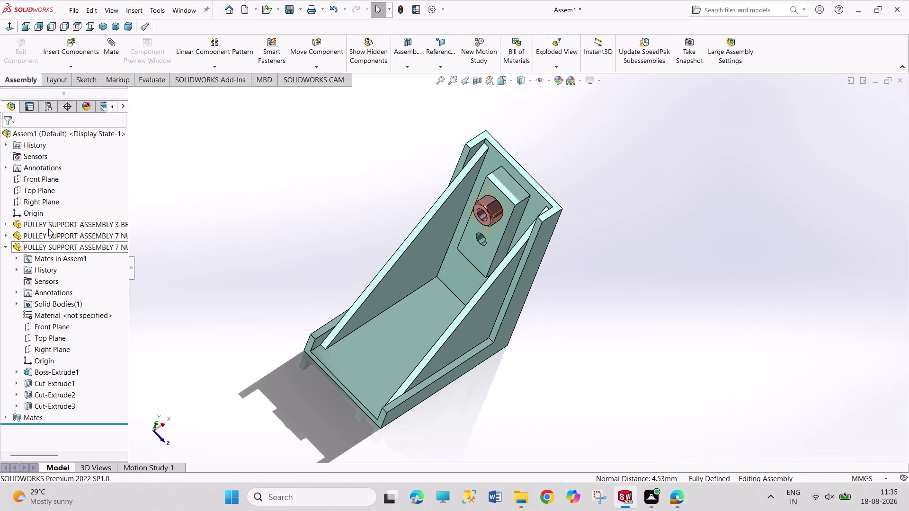
click(62, 60)
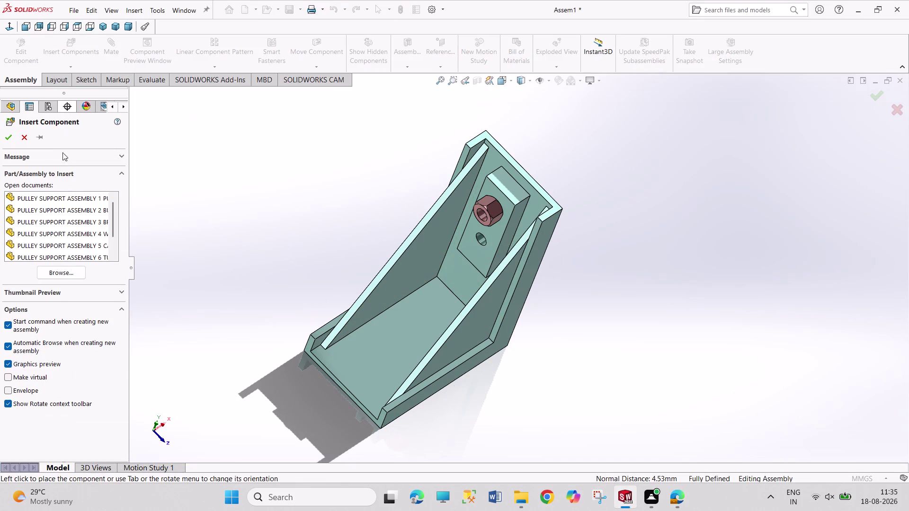
Insert the PULLEY SUPPORT ASSEMBLY 6 TURN SCREW part beside the bracket.
scroll(down, 3)
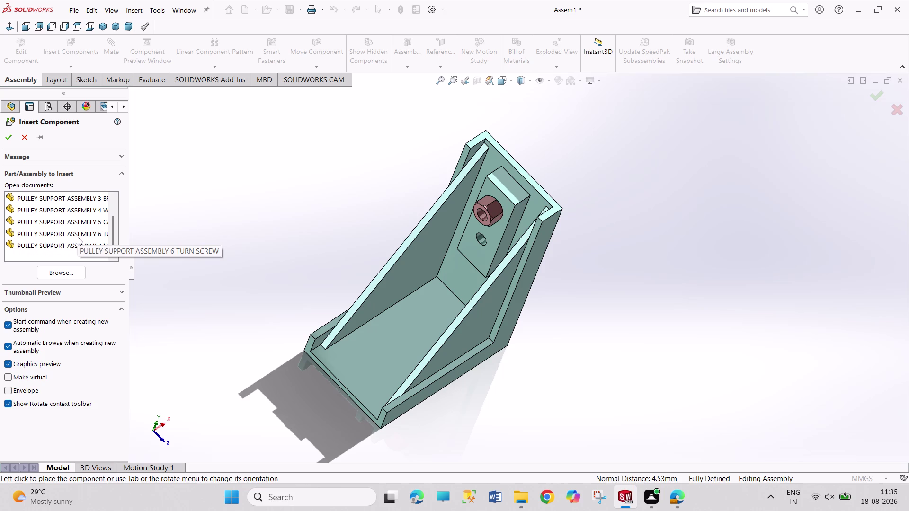
click(78, 232)
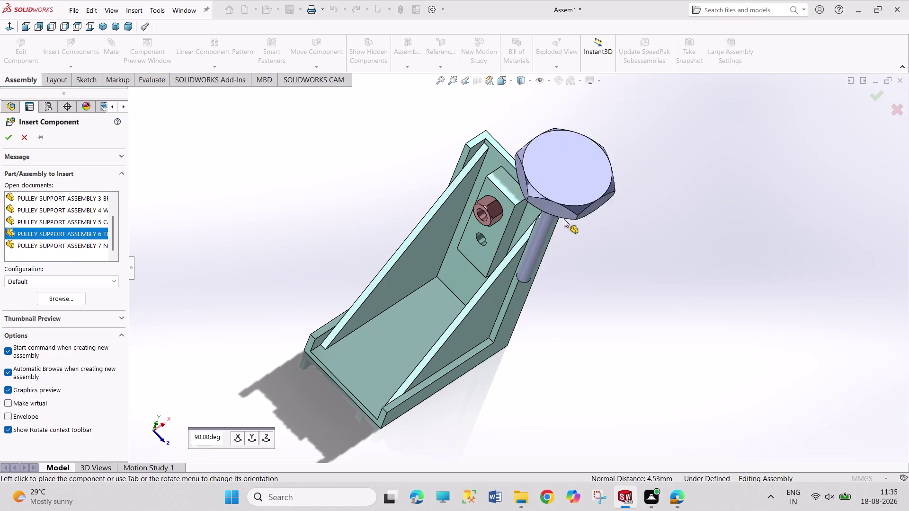
click(597, 200)
scroll(down, 3)
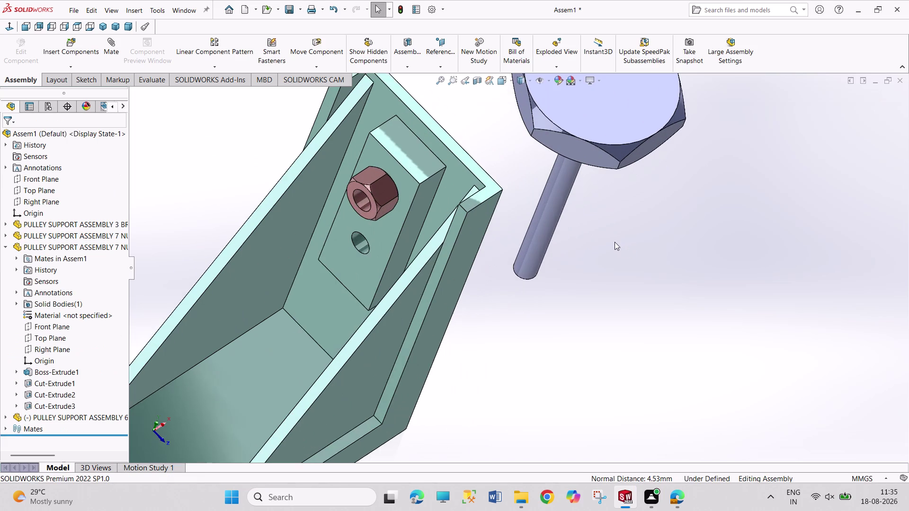
scroll(down, 3)
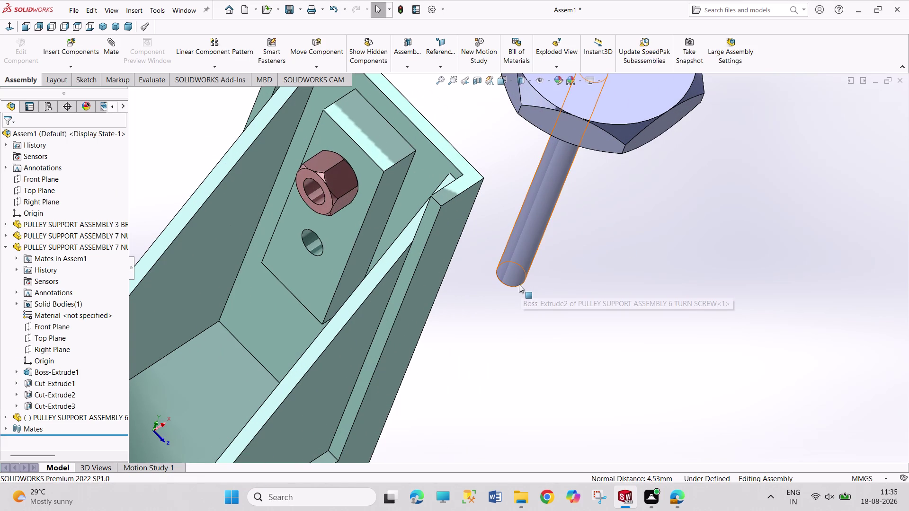
Try a concentric mate between the screw shaft end and the front nut hole, then undo it.
click(515, 286)
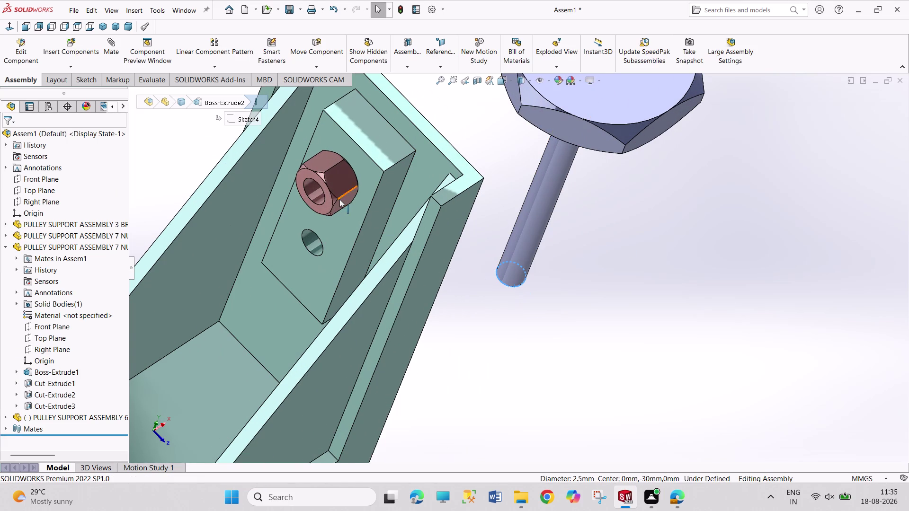
click(326, 200)
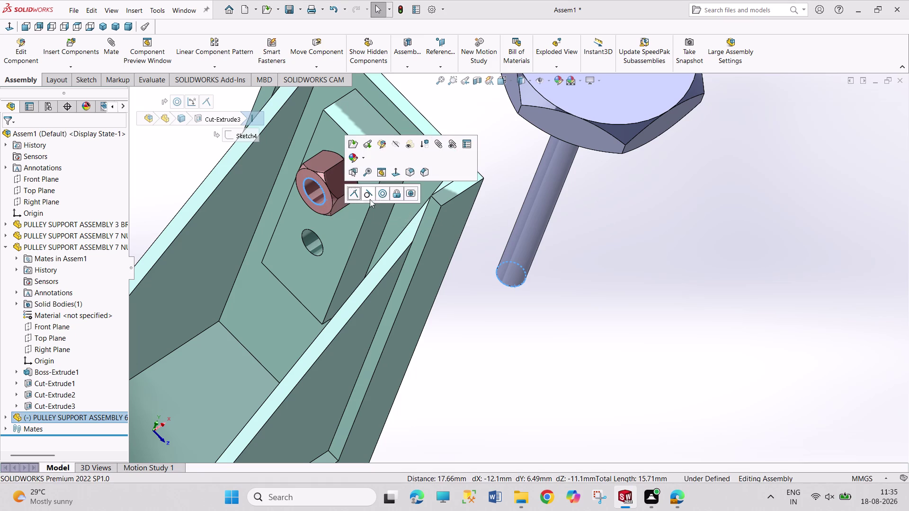
click(378, 195)
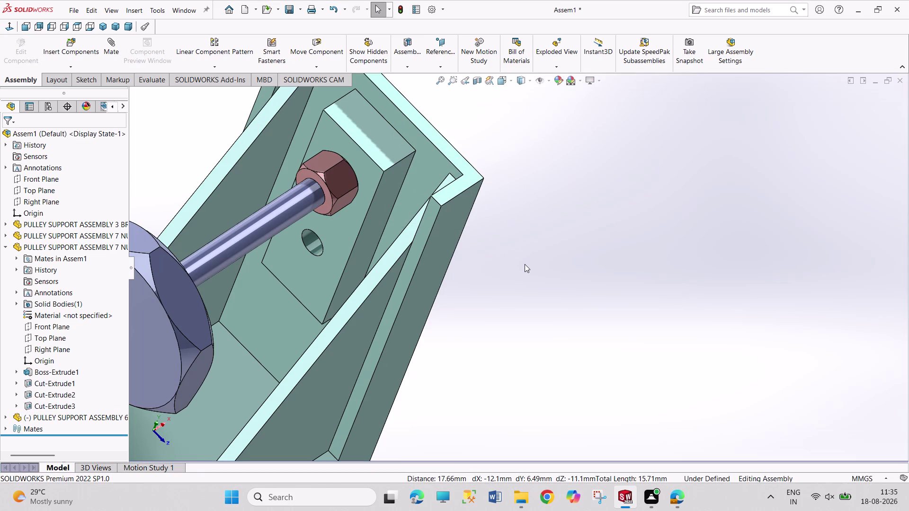
key(ctrl+z)
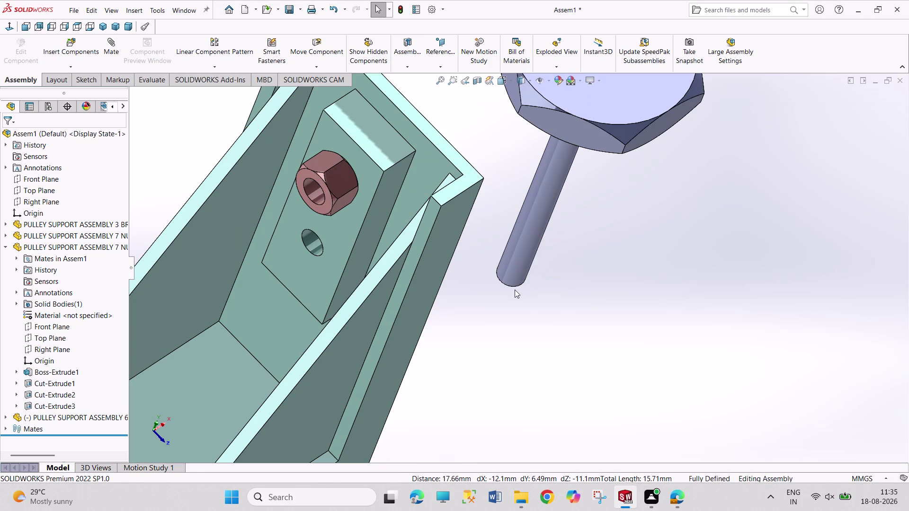
Align the screw shaft's round end with the back nut's hole.
click(514, 287)
middle_drag(566, 274, 508, 333)
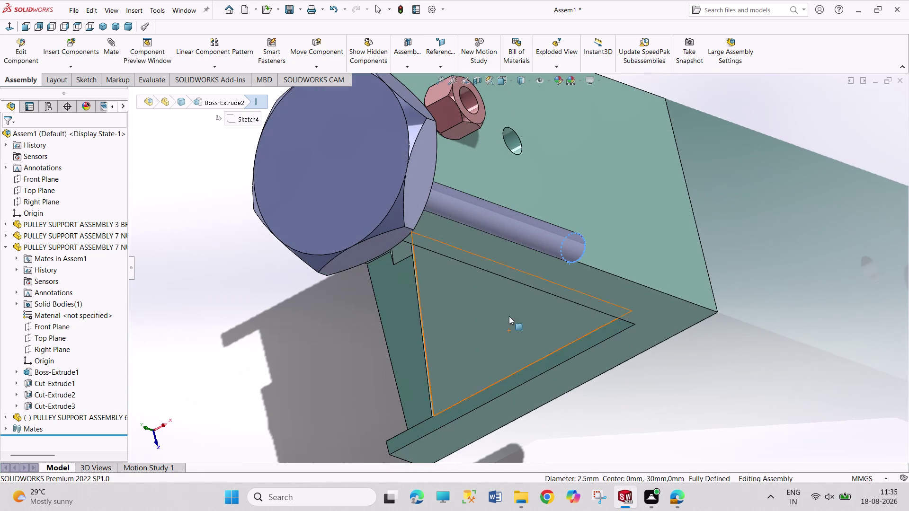
click(477, 112)
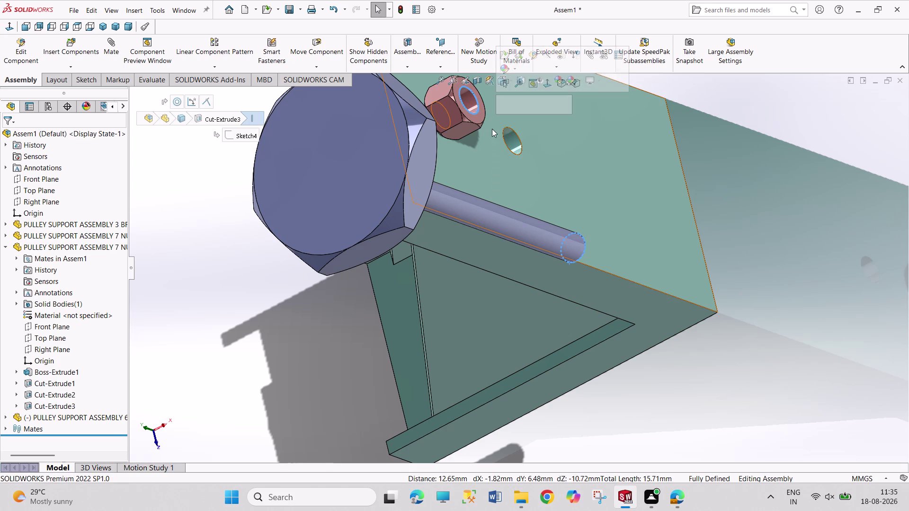
click(533, 102)
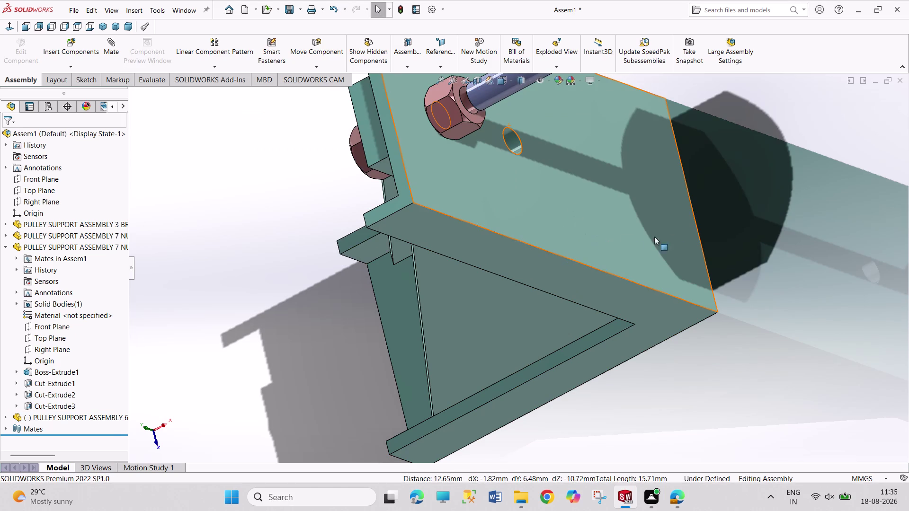
scroll(up, 3)
scroll(down, 3)
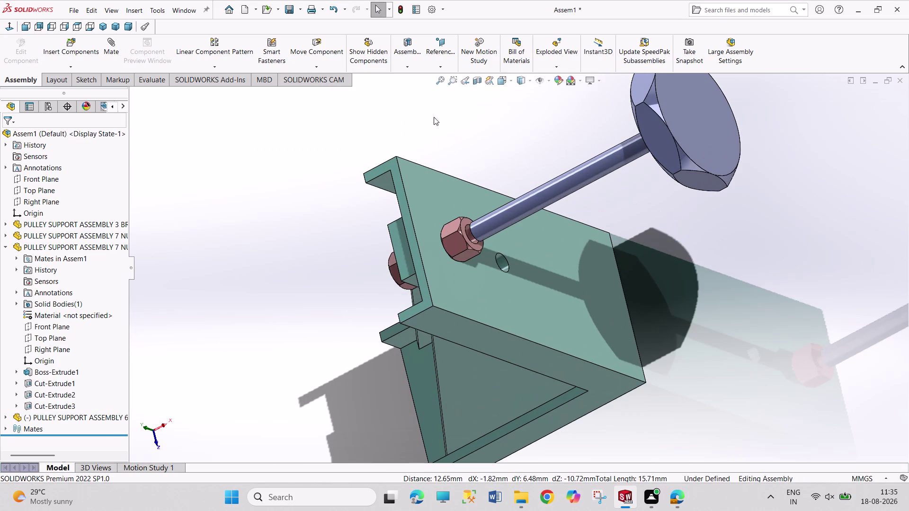
View the assembly isometrically and select the turn screw component.
click(101, 26)
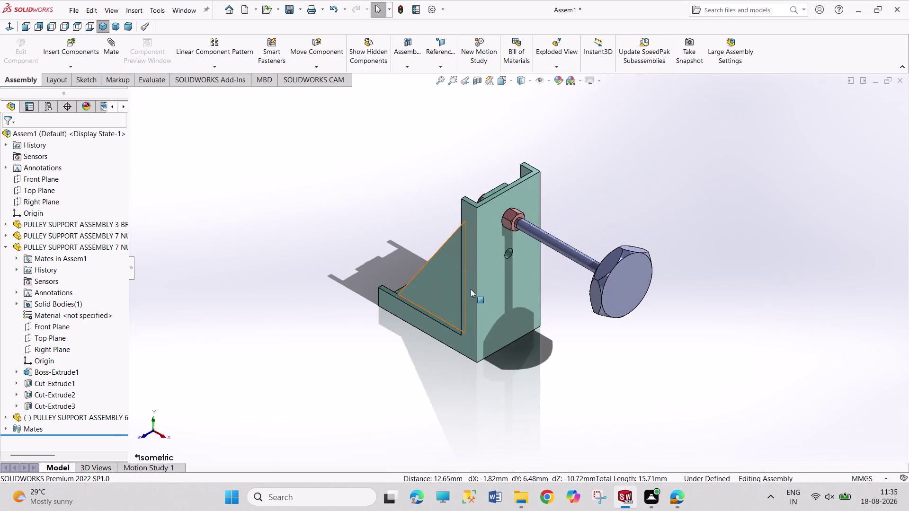
scroll(down, 3)
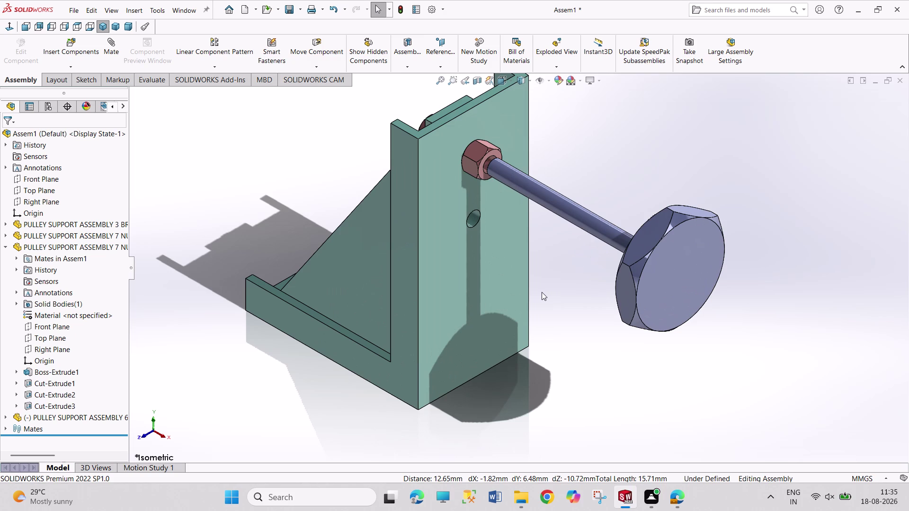
middle_drag(228, 277, 270, 349)
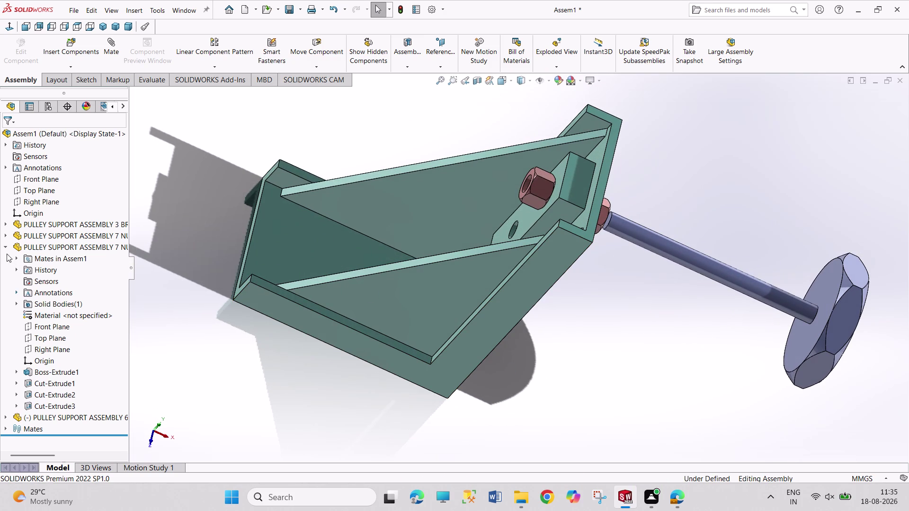
click(6, 246)
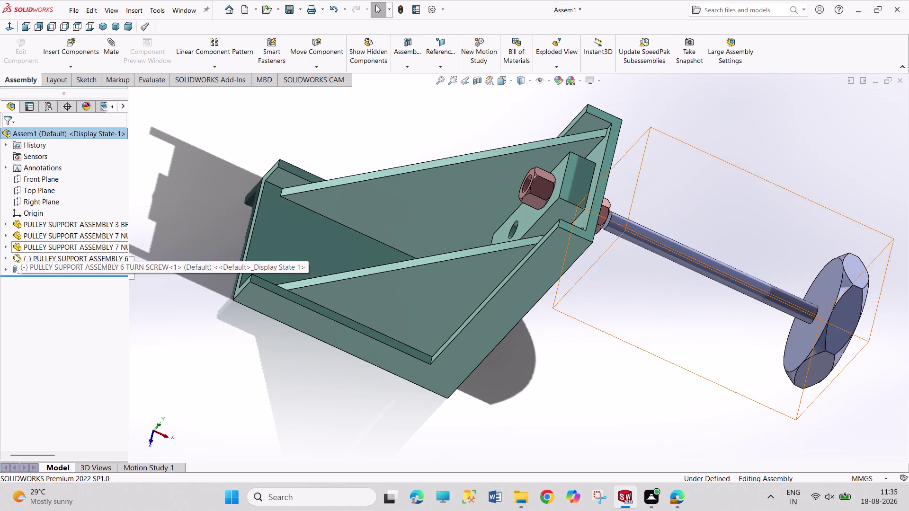
Mate the turn screw's Front Plane to the assembly's Front Plane in the FeatureManager tree.
click(4, 259)
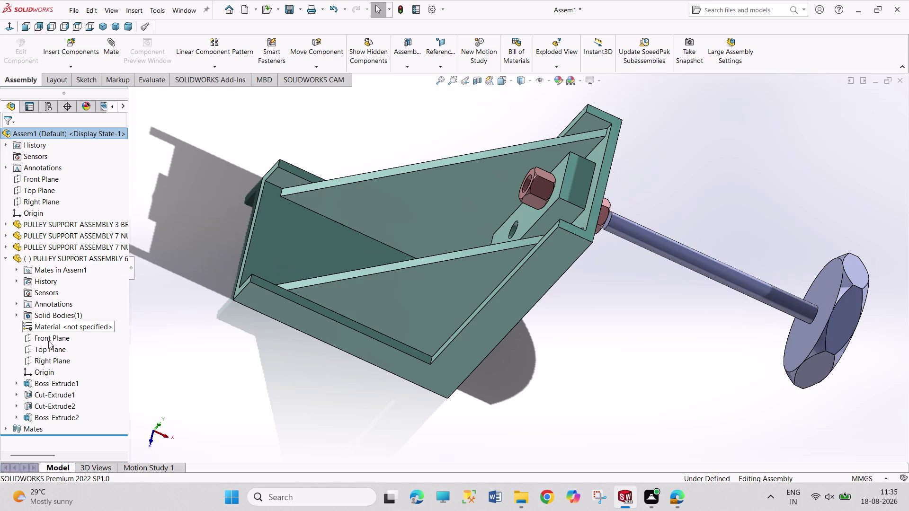
click(41, 180)
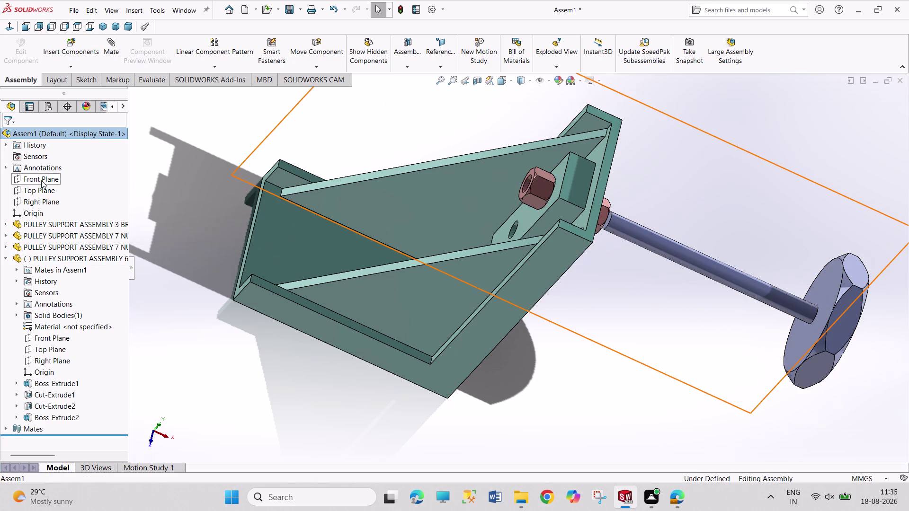
click(53, 340)
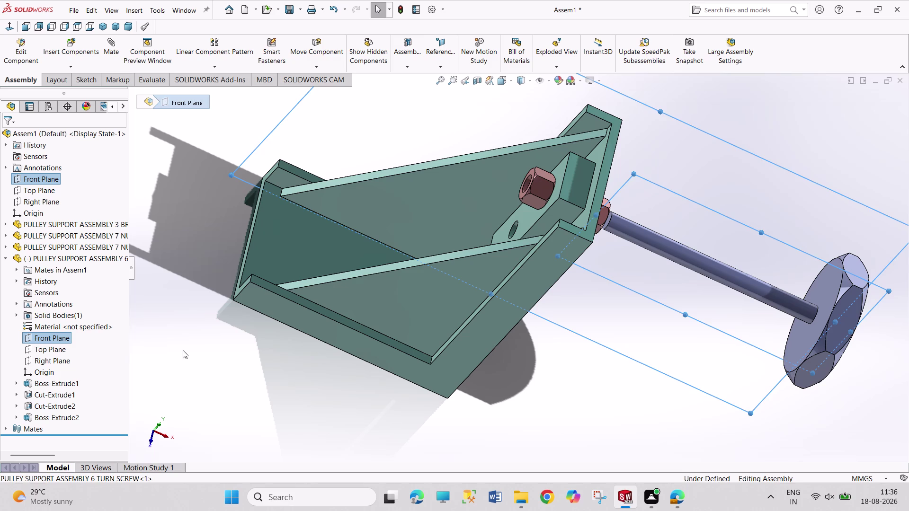
click(183, 350)
click(59, 338)
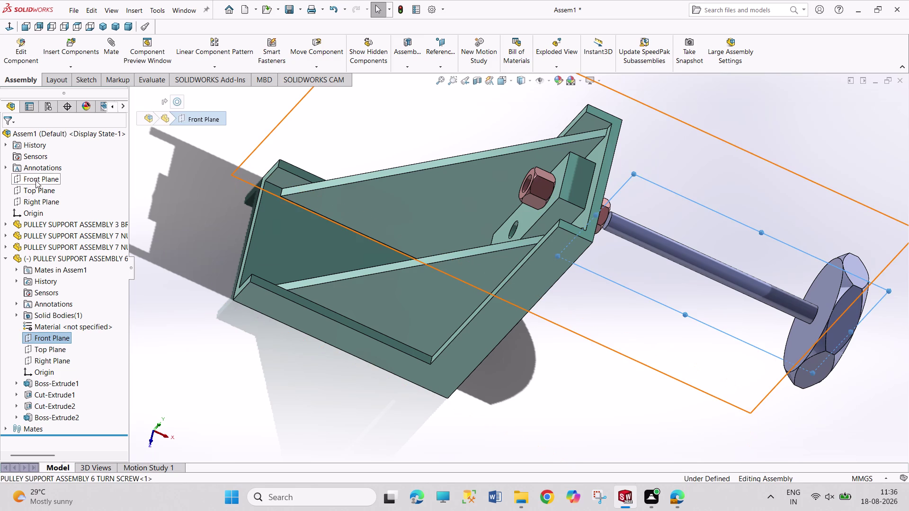
click(36, 181)
click(131, 187)
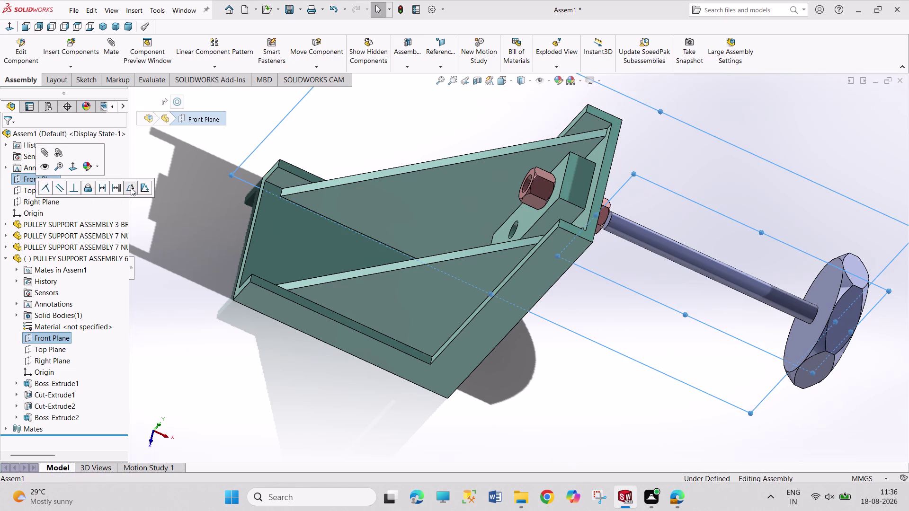
click(181, 188)
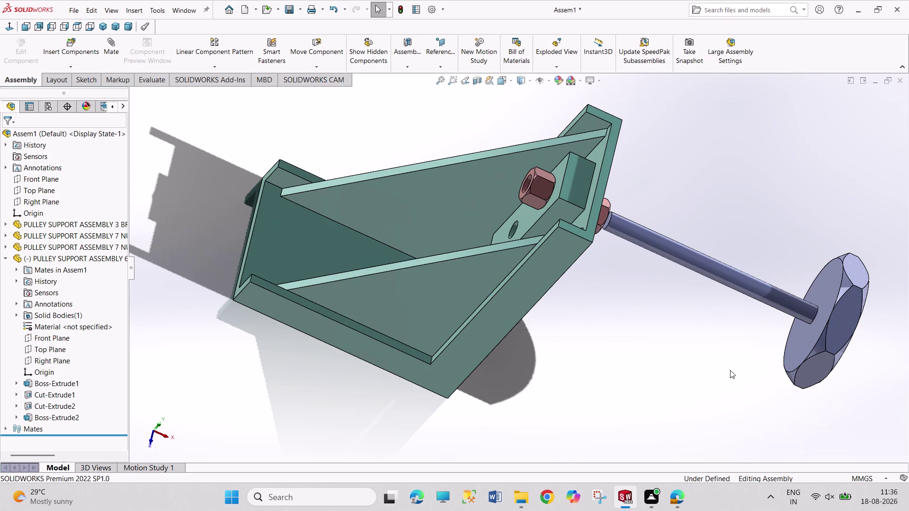
drag(812, 336, 810, 343)
Add a nut-to-screw-head distance mate, trying 50, 100, 20, then 10 mm.
middle_drag(734, 397, 681, 362)
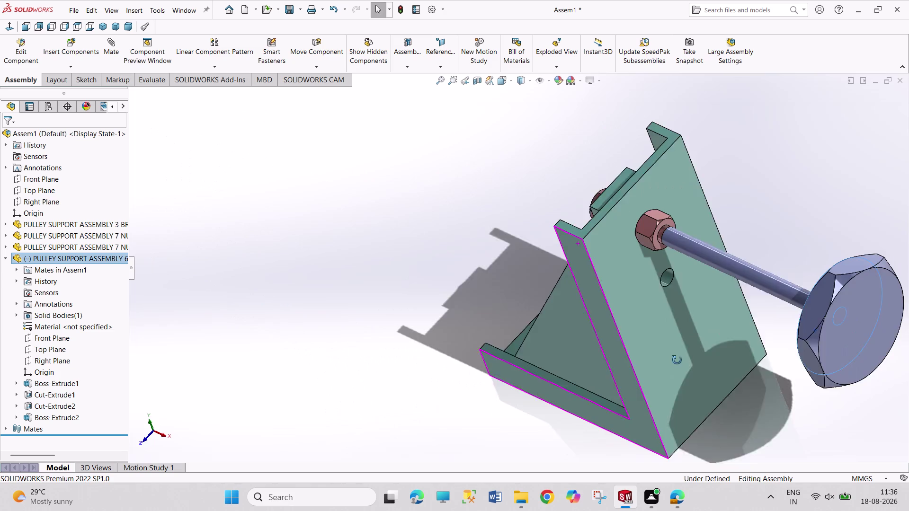
middle_drag(681, 362, 669, 355)
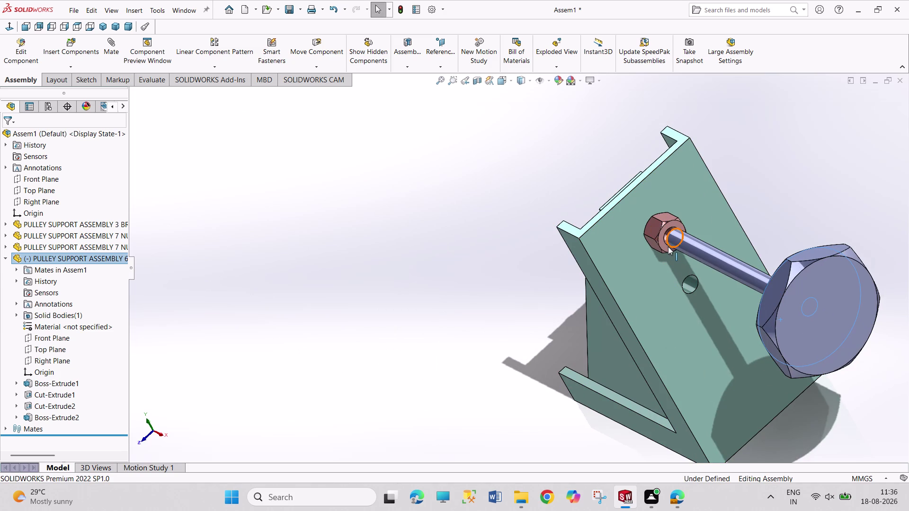
click(664, 247)
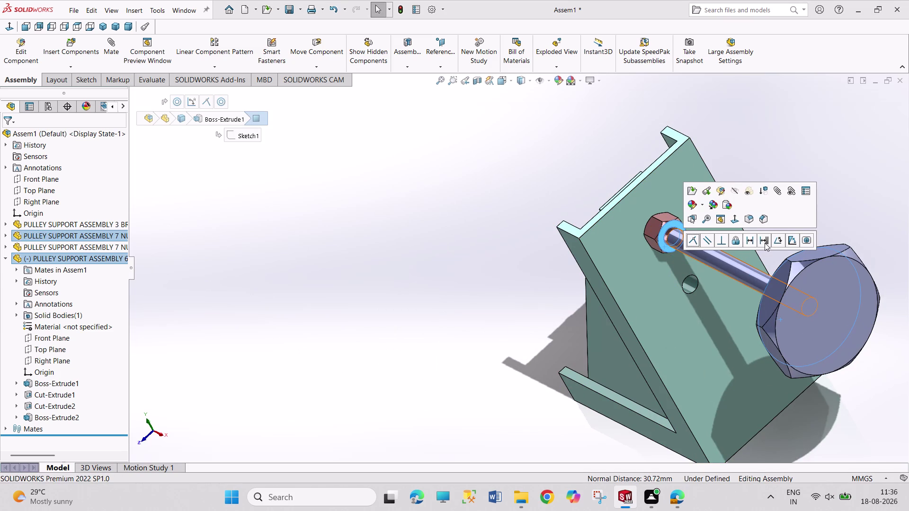
click(746, 240)
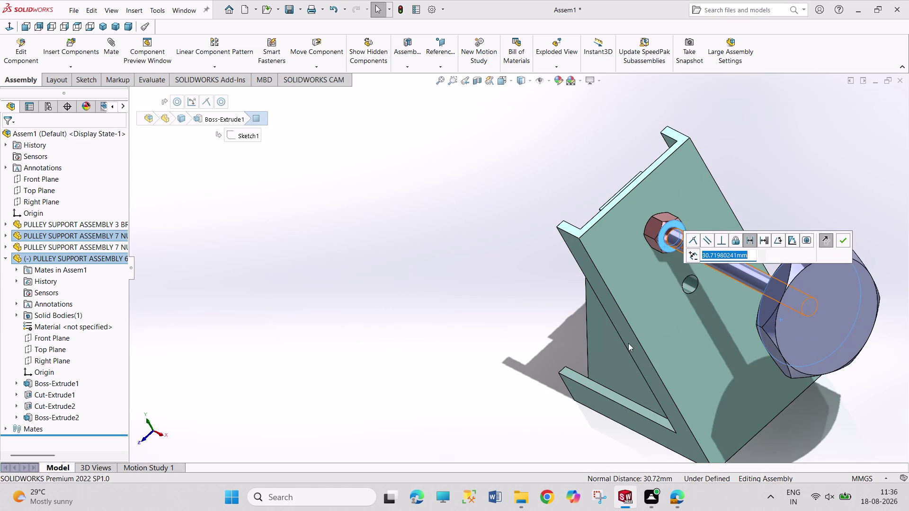
text(50)
key(Return)
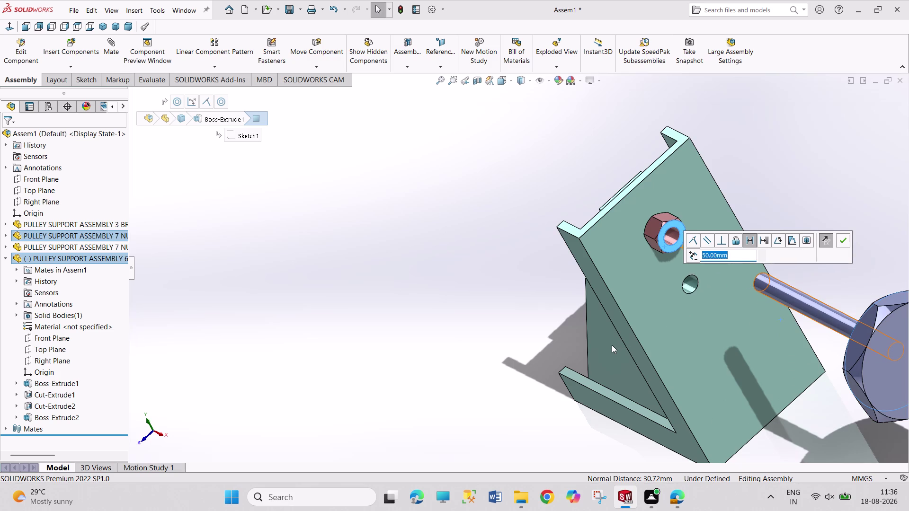
text(100)
key(Return)
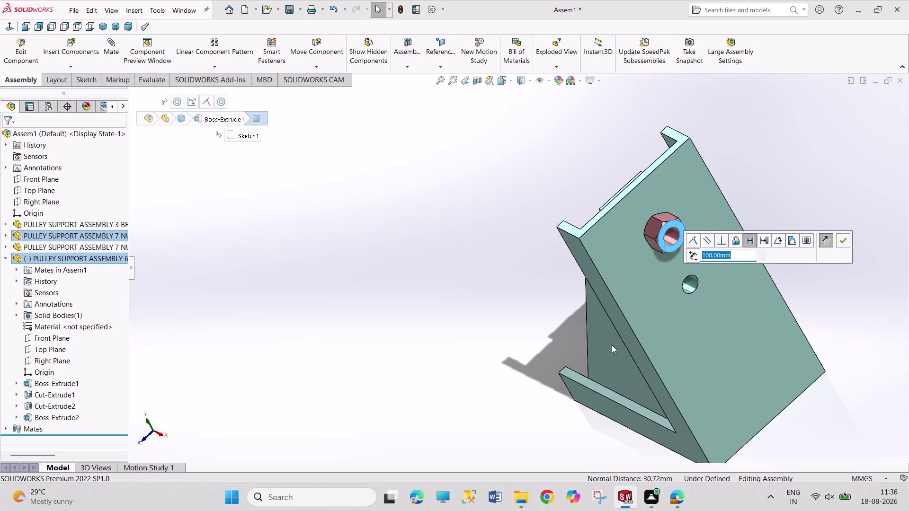
text(20)
key(Return)
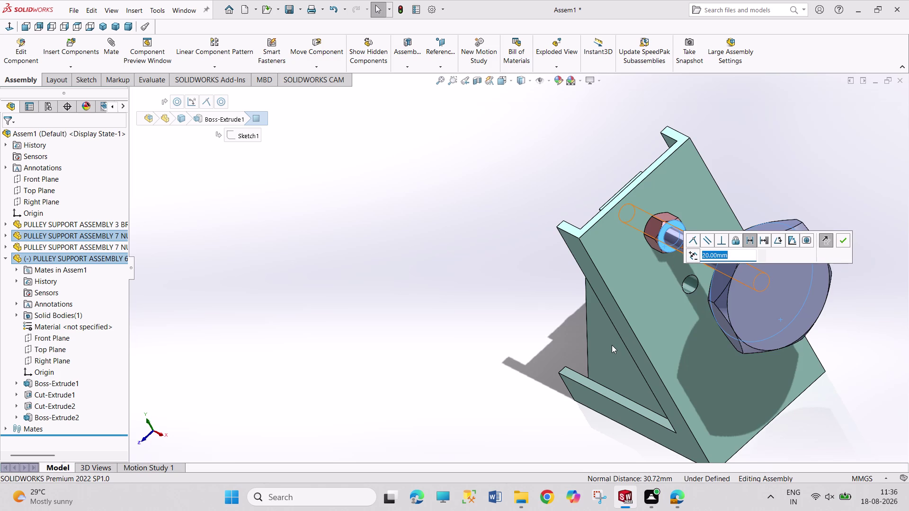
text(10)
key(Return)
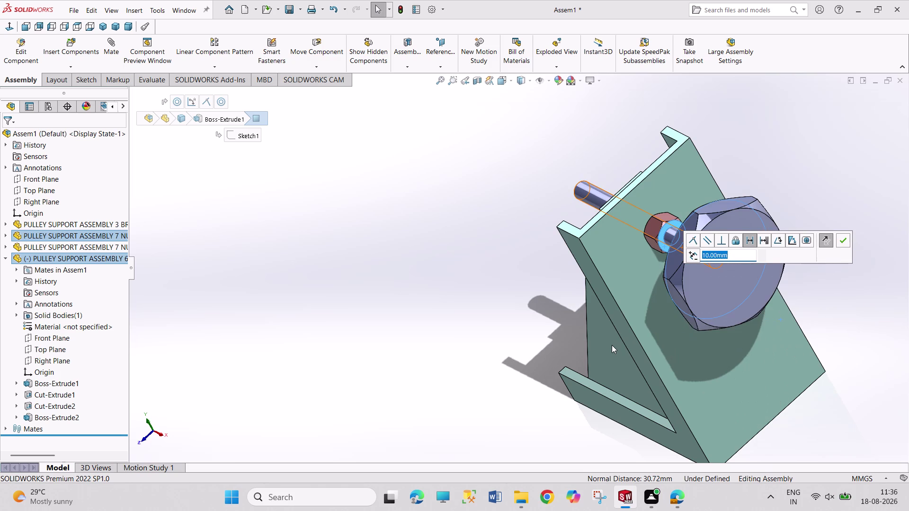
Compare the screw position against the reference PDF's exploded view.
click(660, 449)
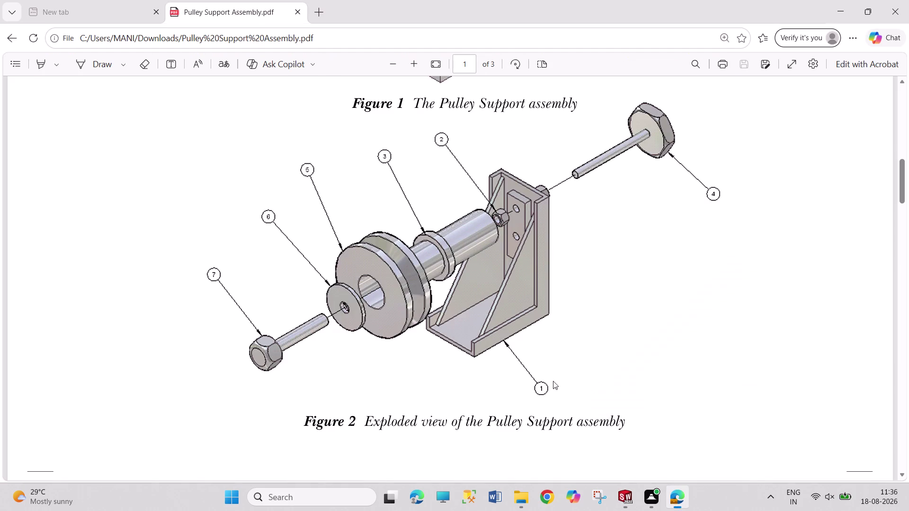
scroll(up, 3)
scroll(down, 3)
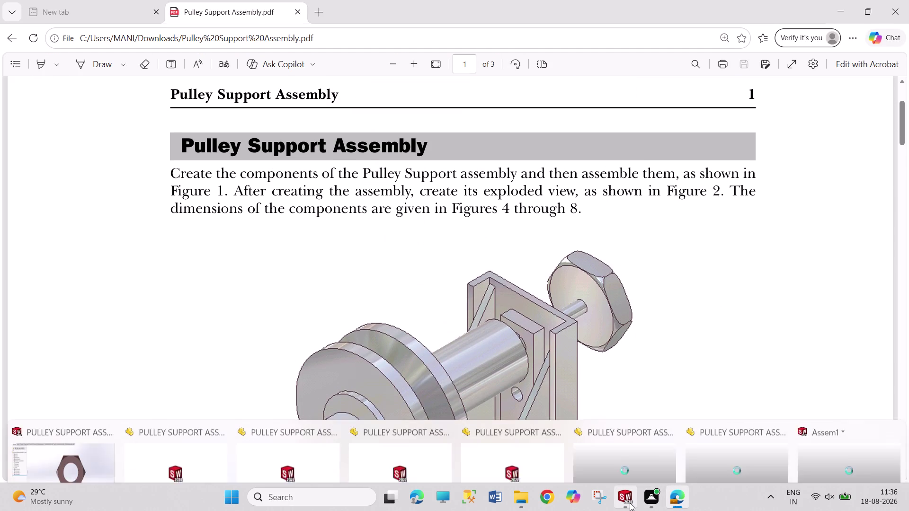
click(629, 503)
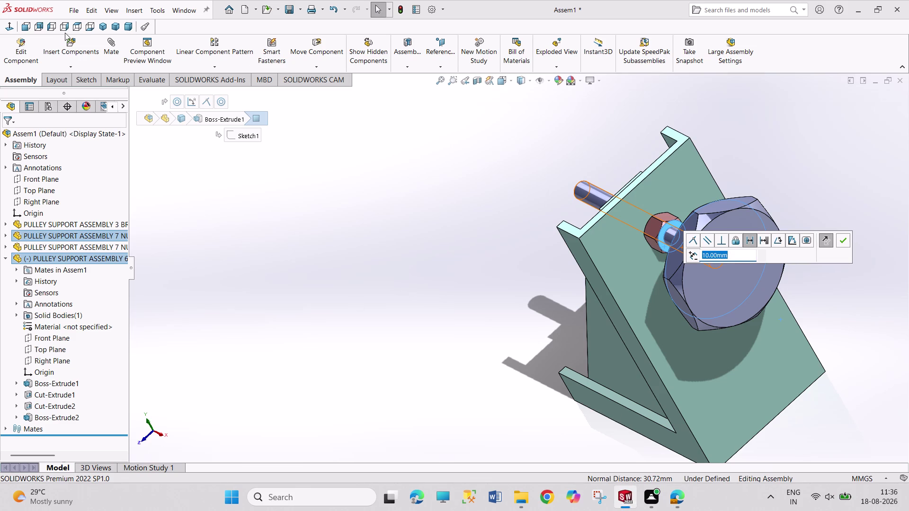
Accept the 10 mm distance mate and inspect the assembly from isometric view.
click(101, 30)
click(844, 241)
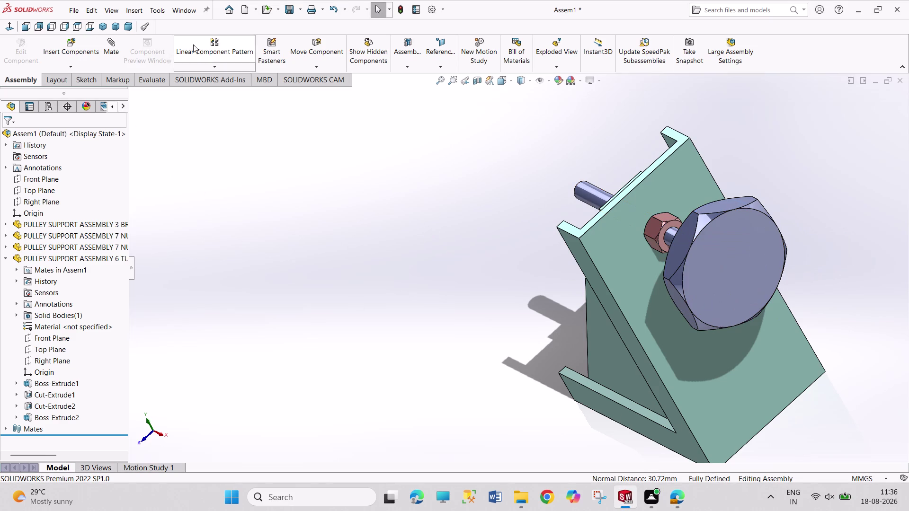
click(106, 31)
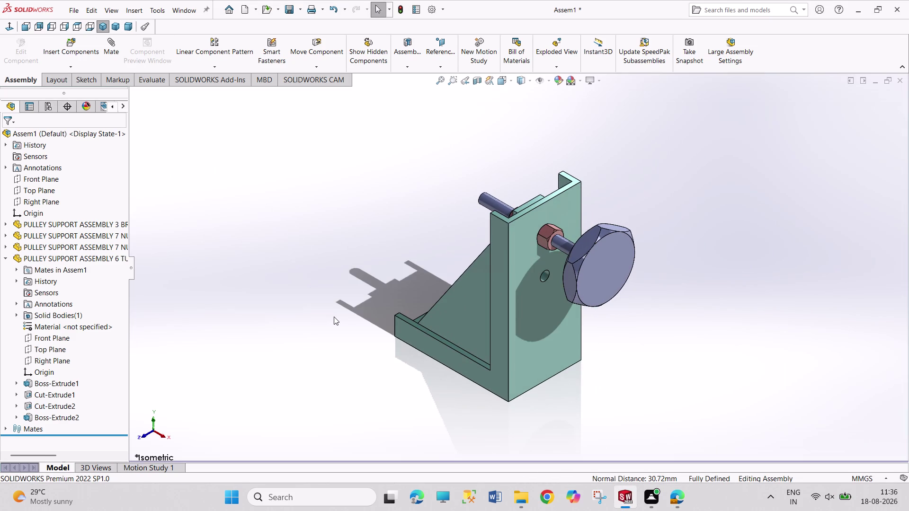
middle_drag(337, 317, 381, 304)
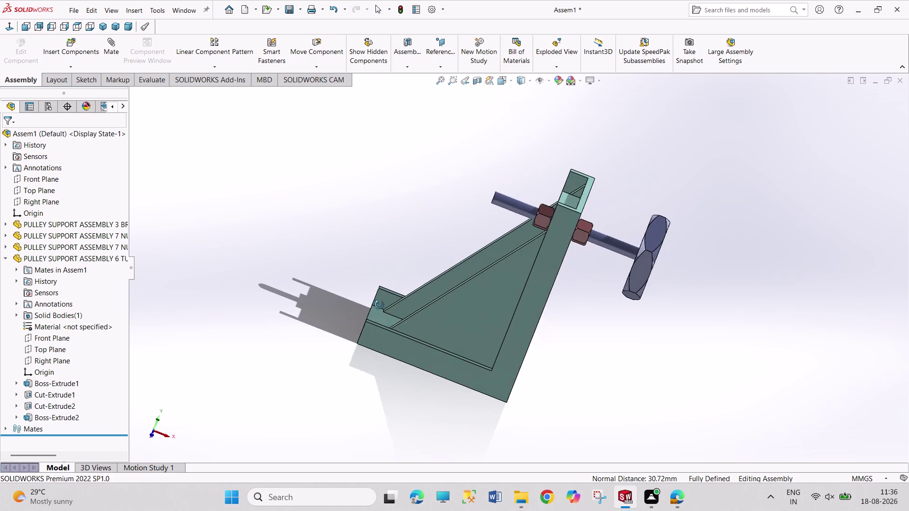
middle_drag(381, 304, 378, 305)
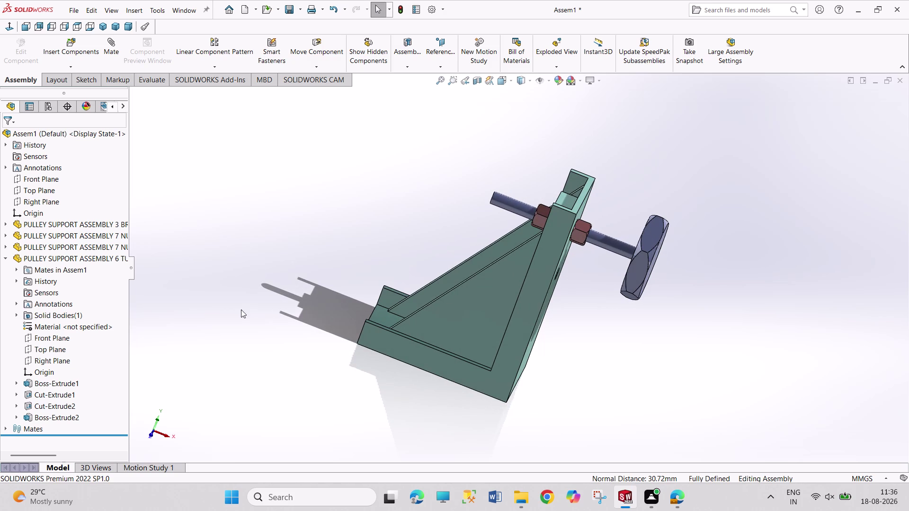
Check the fully defined assembly against the reference PDF.
click(79, 50)
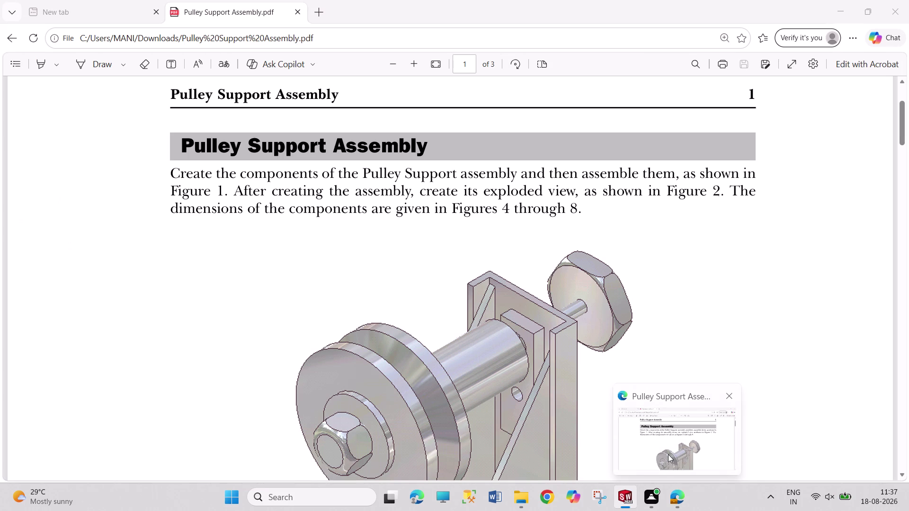
click(668, 454)
scroll(down, 3)
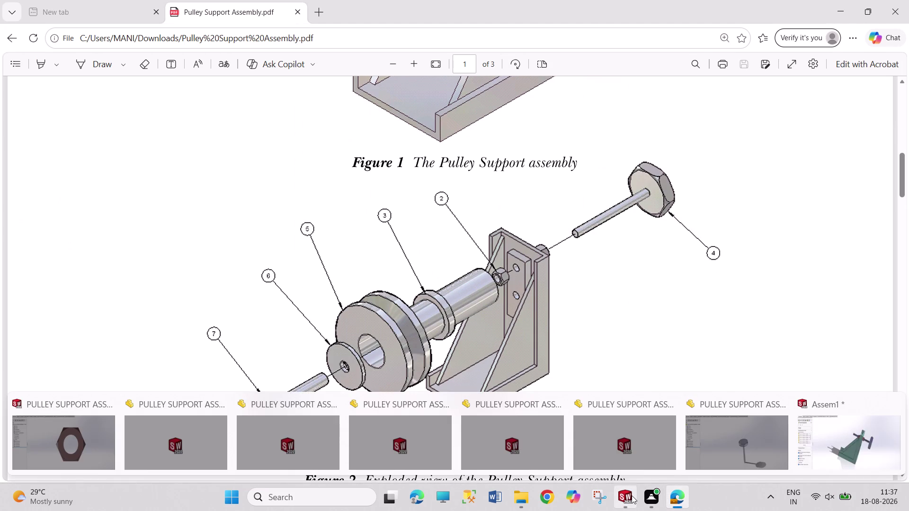
click(631, 495)
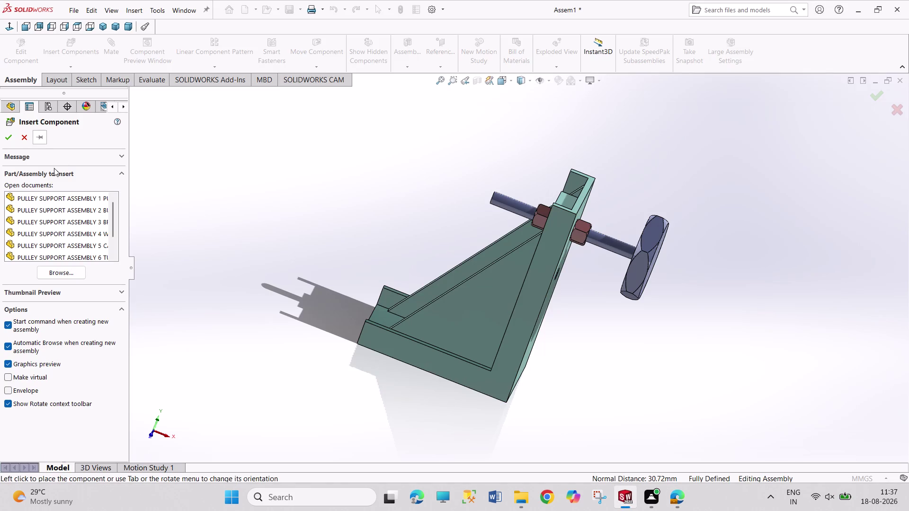
Insert the bushing part into the assembly.
double_click(79, 220)
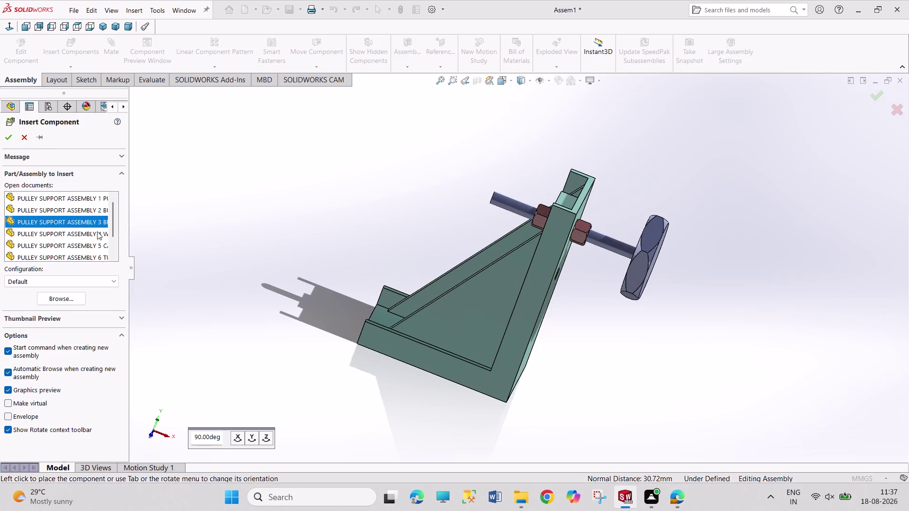
double_click(88, 235)
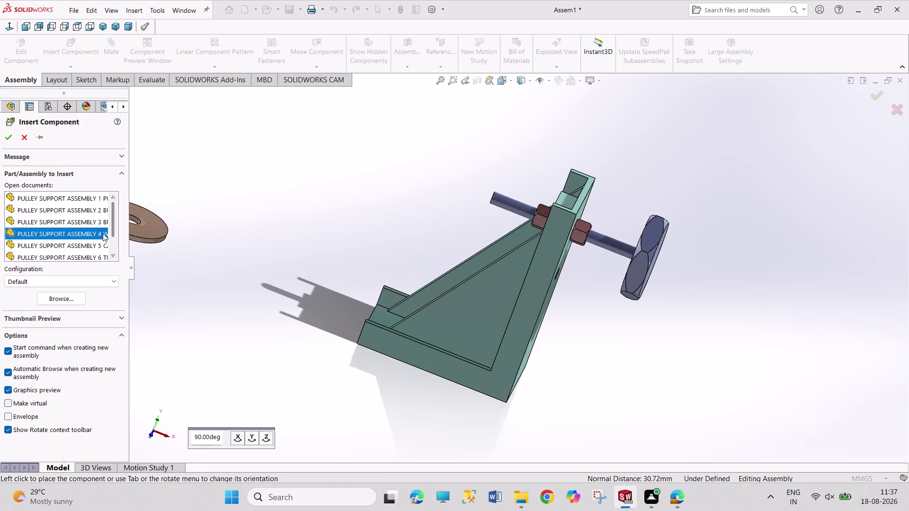
double_click(94, 208)
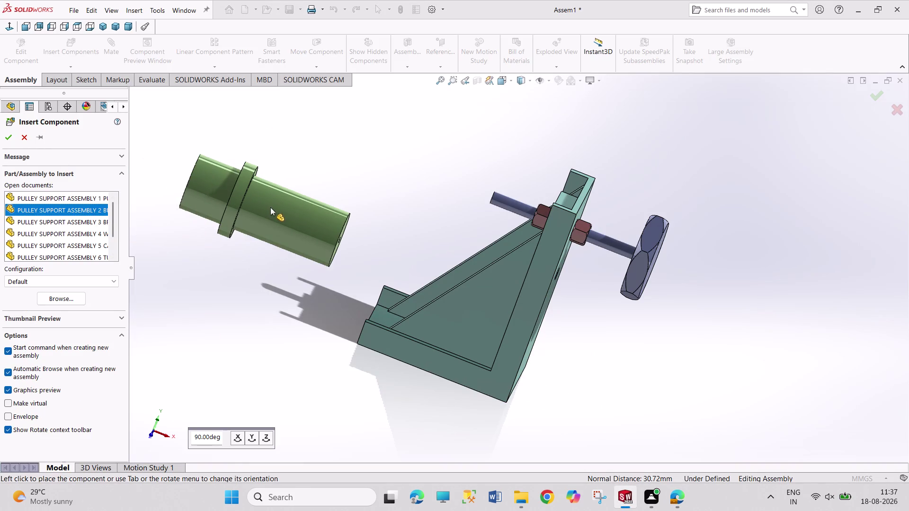
click(281, 197)
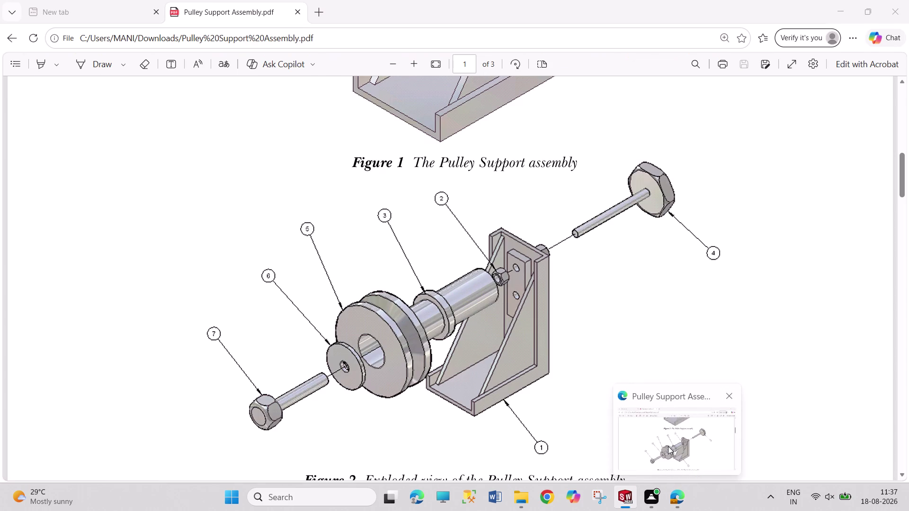
Select the bushing's circular end edge and the turn screw's round face.
scroll(down, 3)
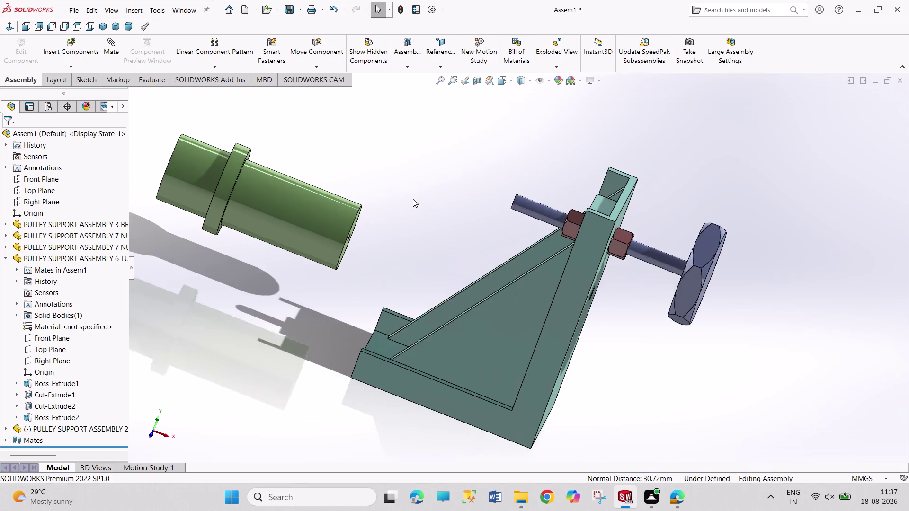
scroll(down, 3)
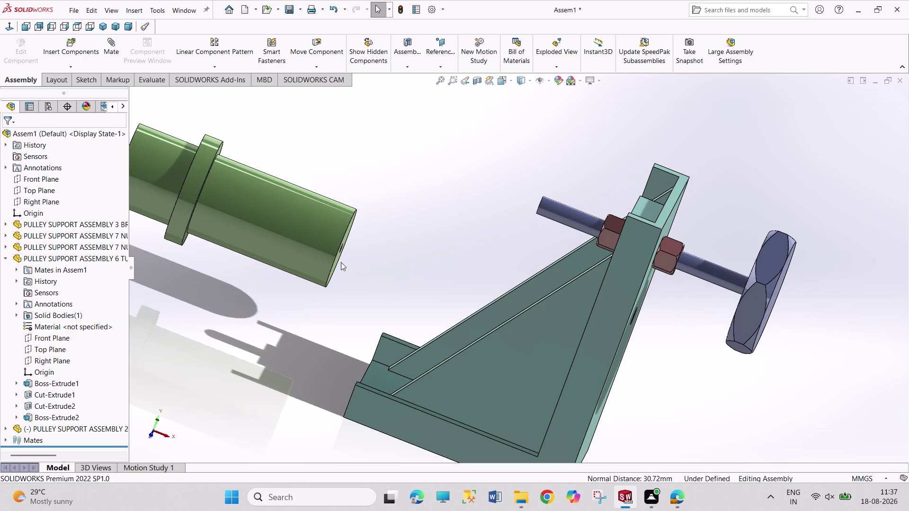
scroll(down, 3)
click(323, 275)
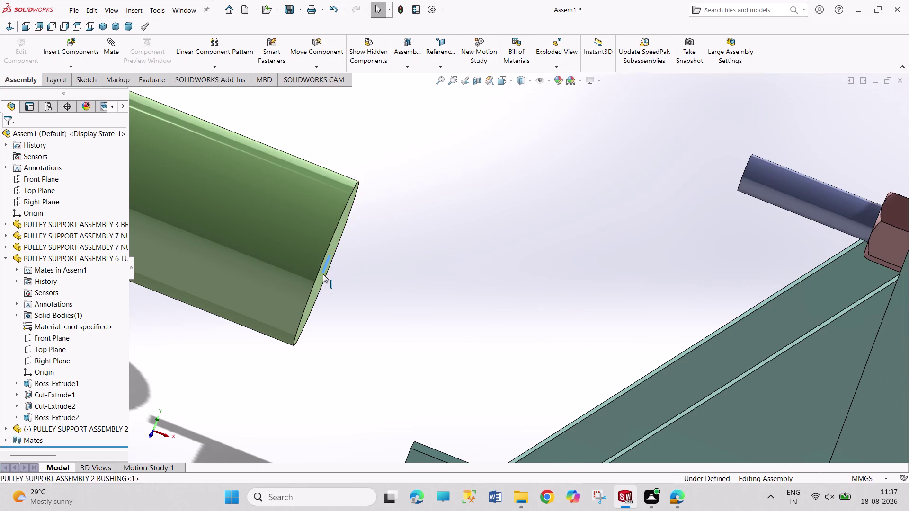
click(738, 184)
click(781, 178)
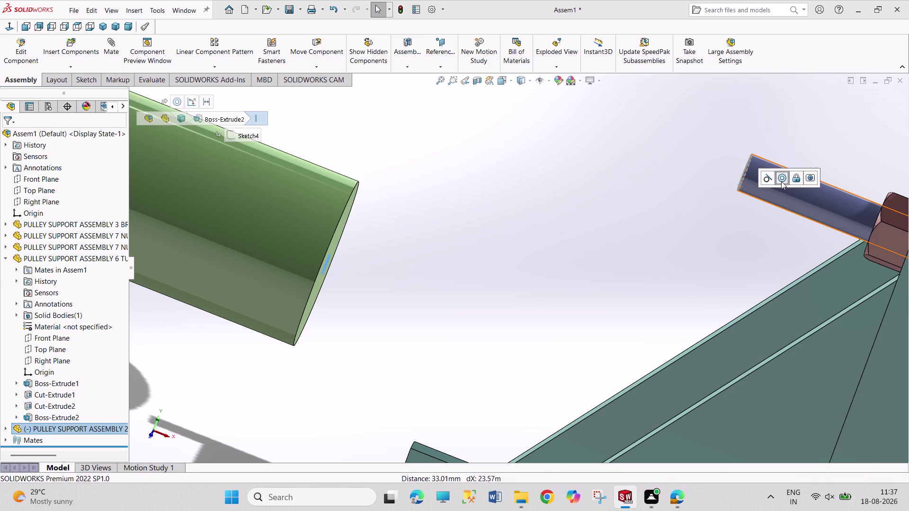
scroll(up, 3)
scroll(up, 3)
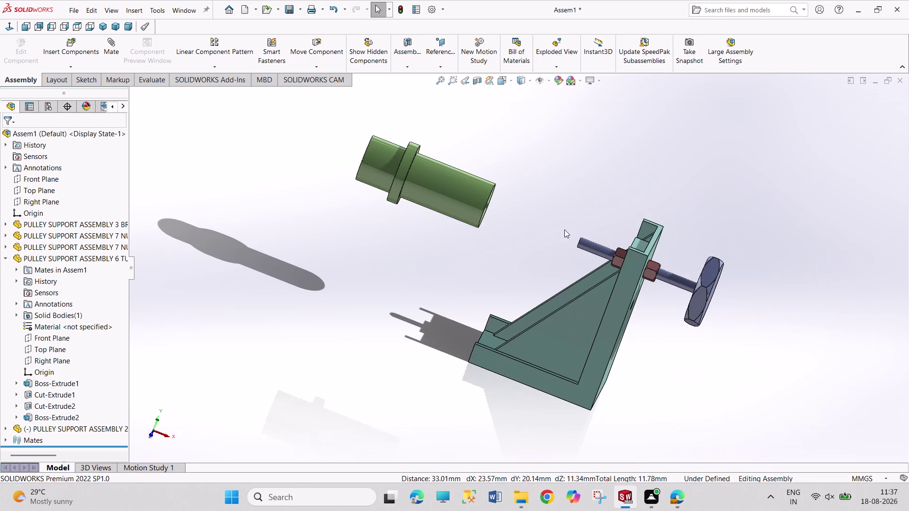
Apply a 0.00° angle mate between the bushing's and assembly's front planes.
click(6, 258)
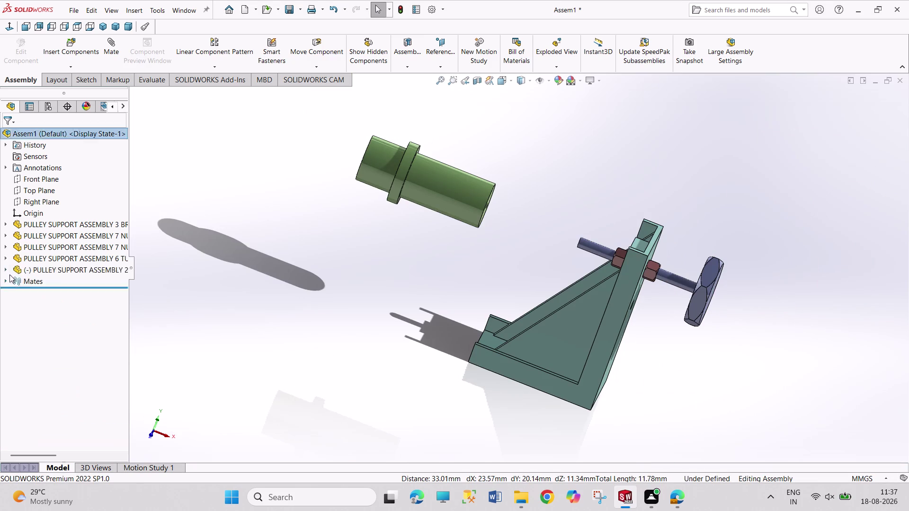
click(6, 269)
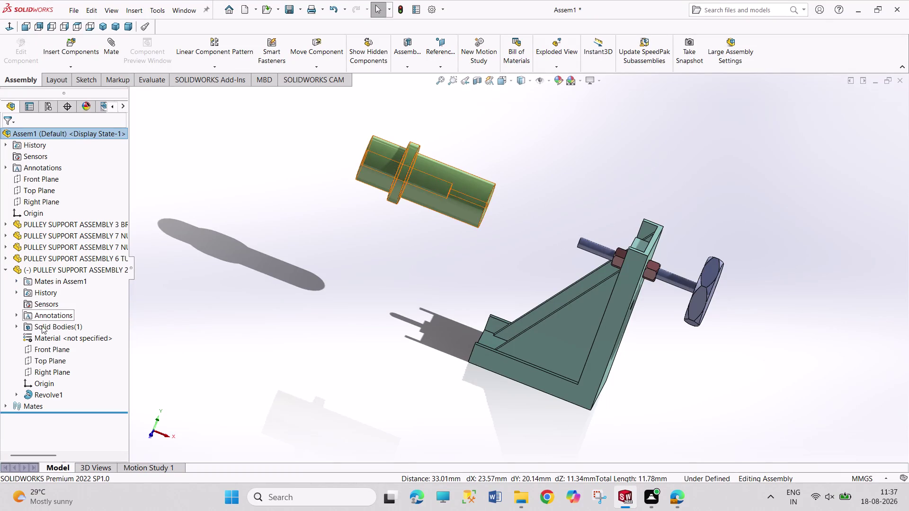
click(43, 350)
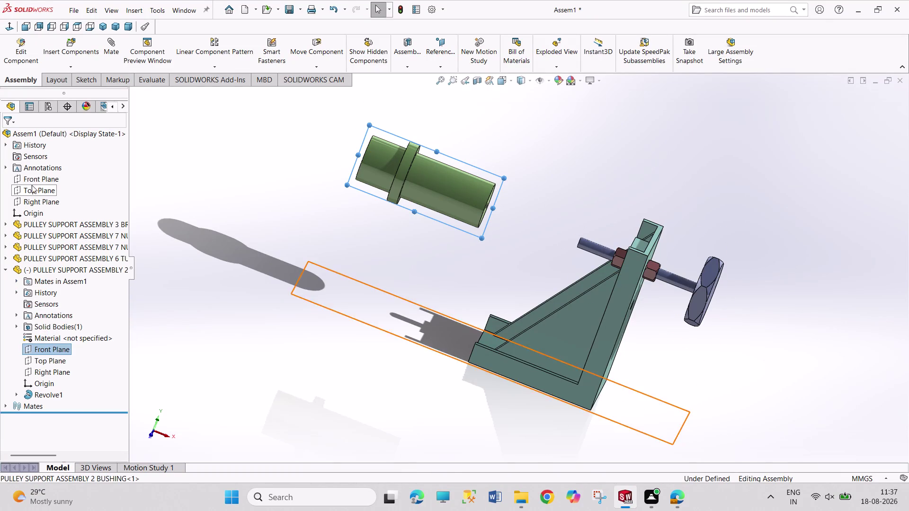
click(32, 183)
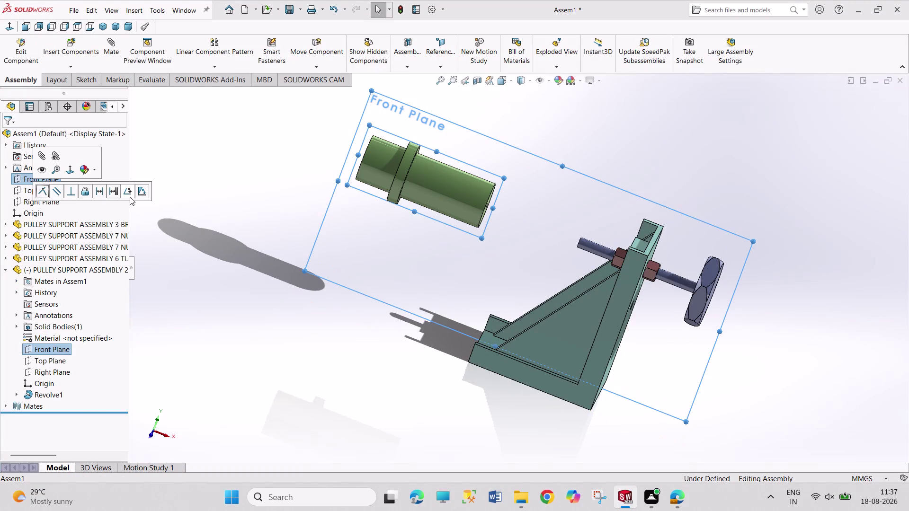
click(129, 191)
click(180, 191)
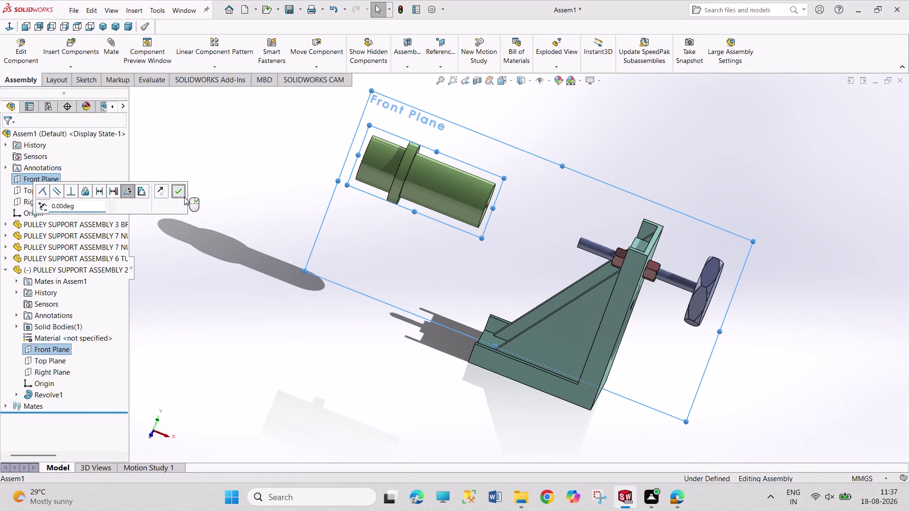
middle_drag(485, 252, 454, 245)
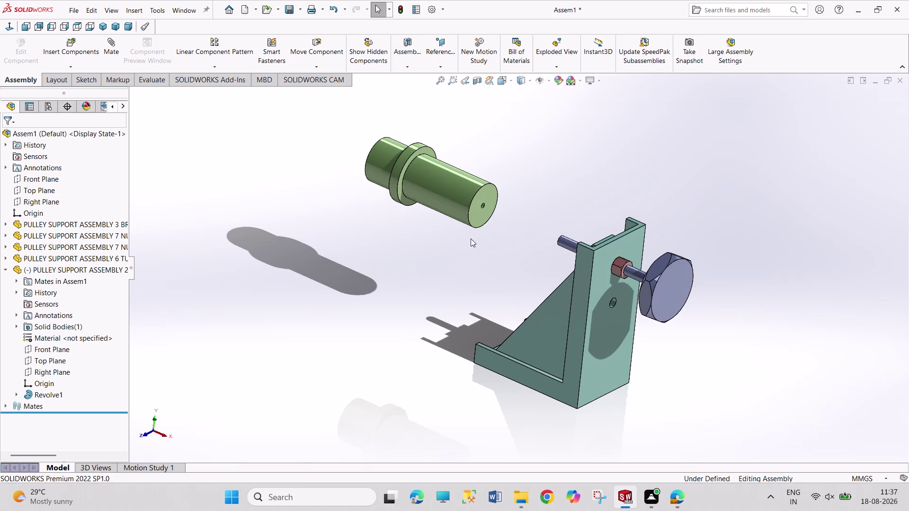
Orbit and zoom around the bushing to check its end face and other end.
click(486, 218)
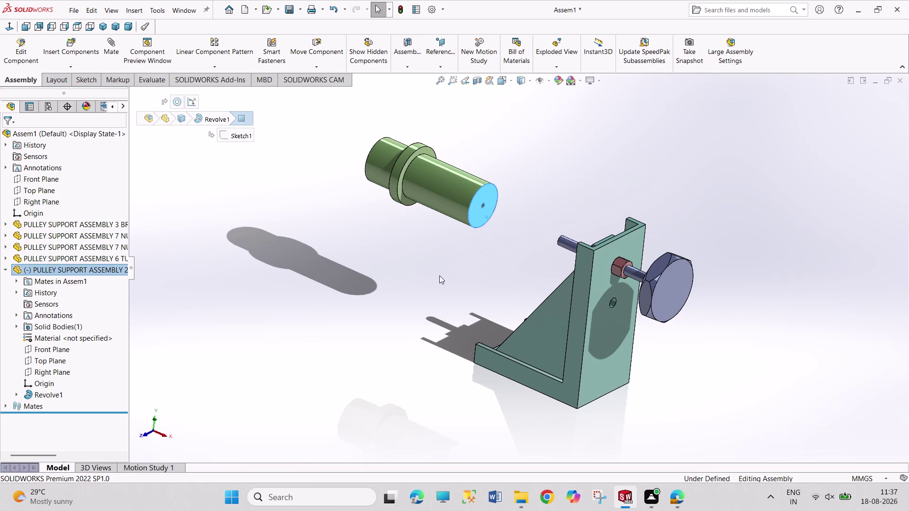
middle_drag(439, 275, 512, 312)
scroll(up, 3)
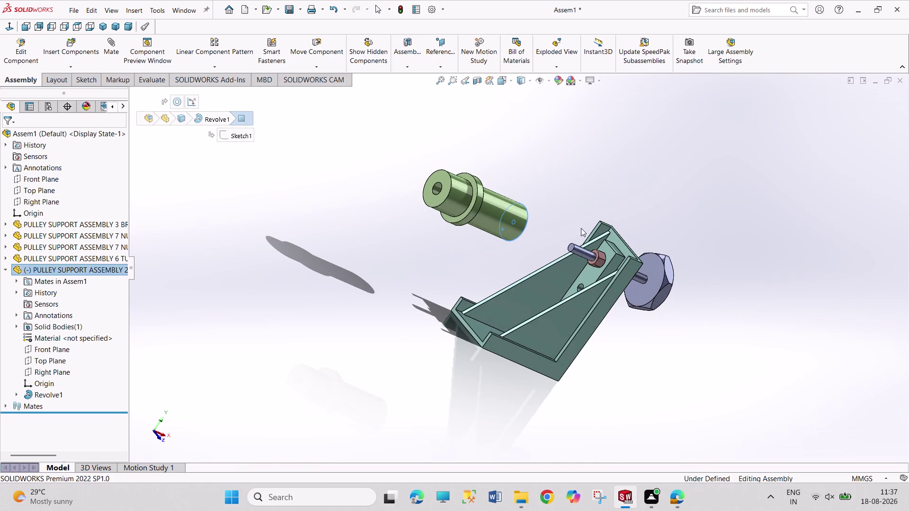
scroll(down, 3)
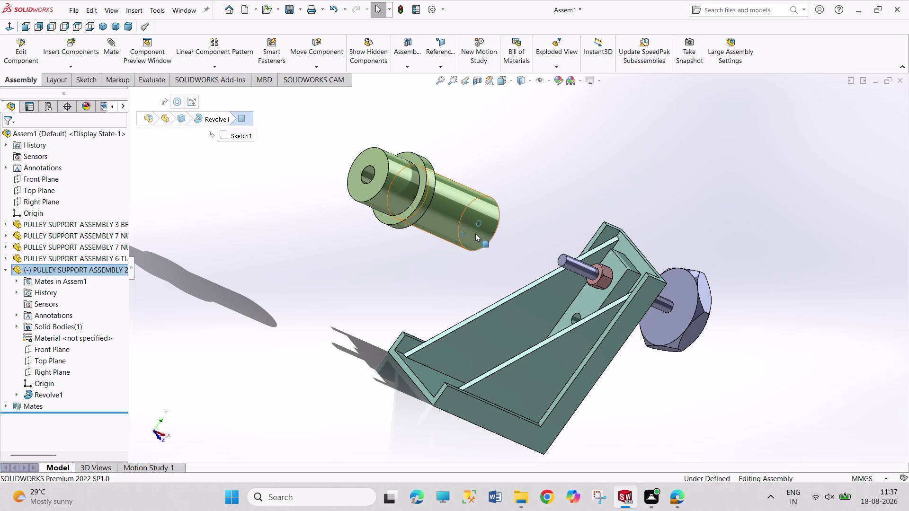
middle_drag(495, 273, 395, 251)
scroll(down, 3)
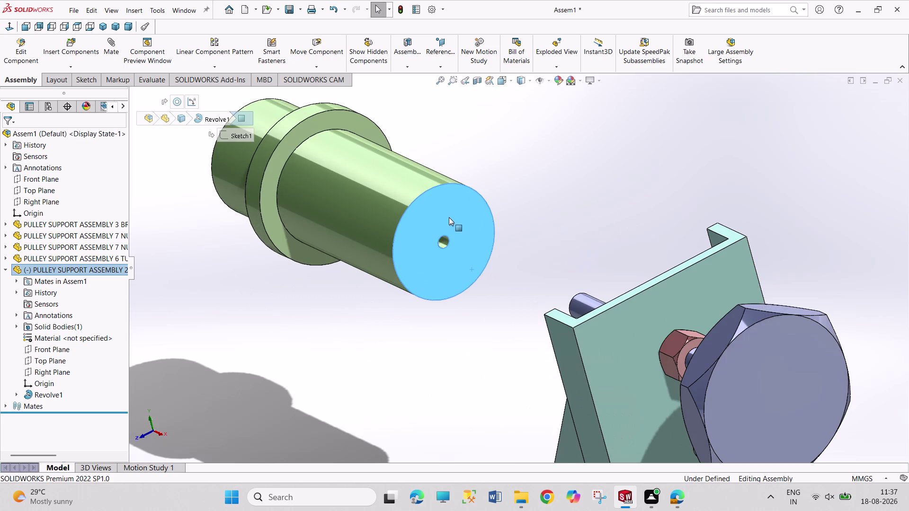
click(553, 250)
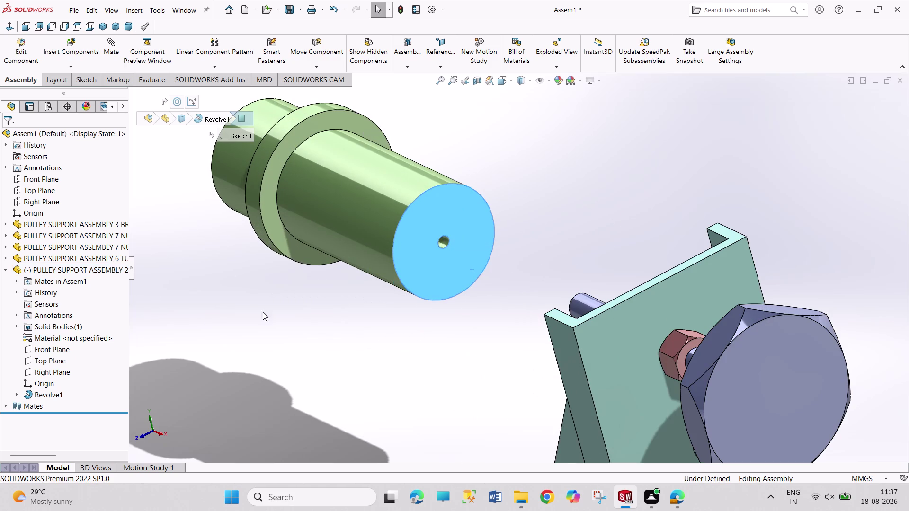
middle_drag(218, 275, 346, 311)
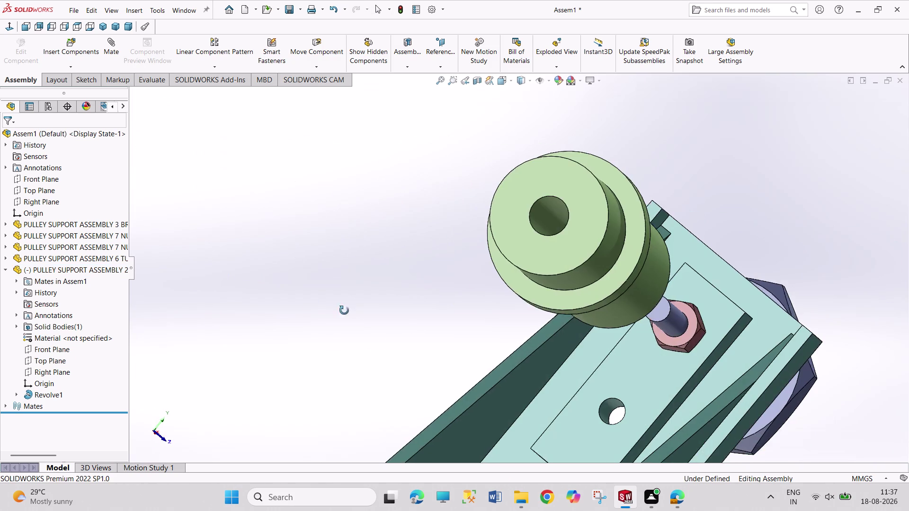
middle_drag(346, 311, 281, 288)
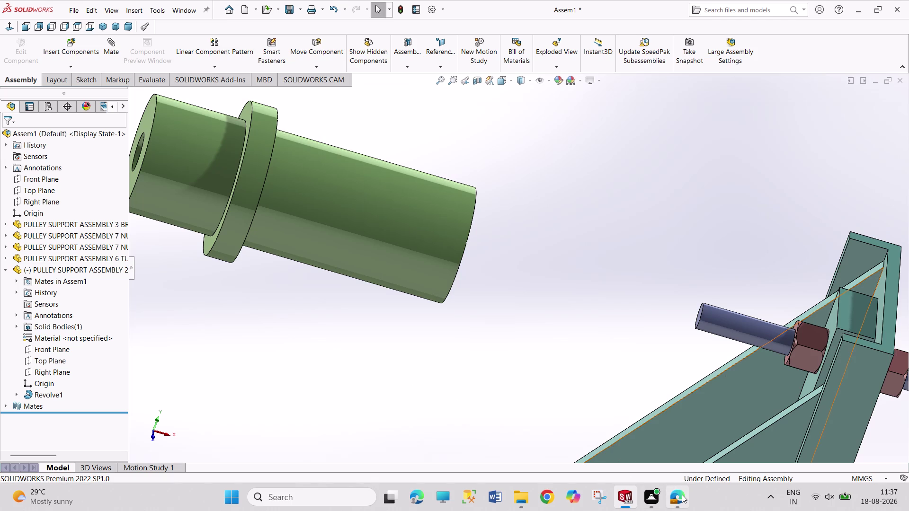
Glance at the reference PDF, then orbit the bushing and bracket again.
click(682, 495)
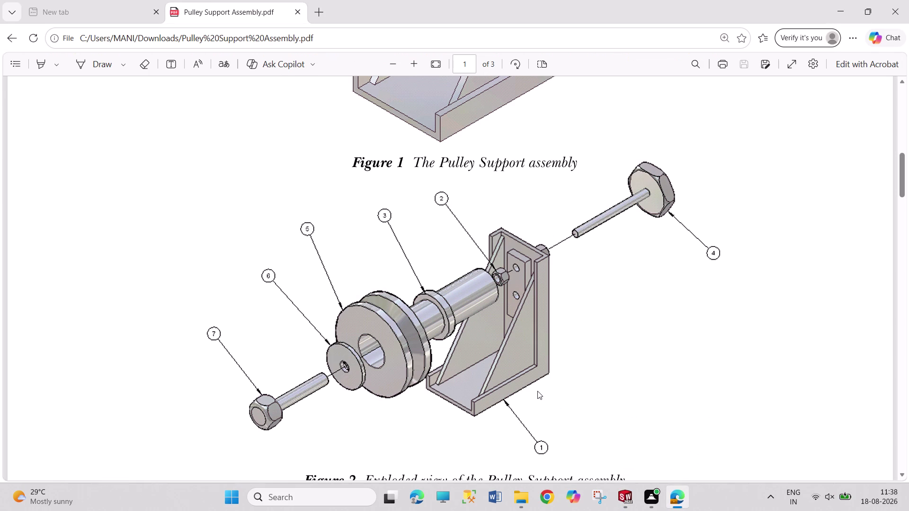
click(619, 501)
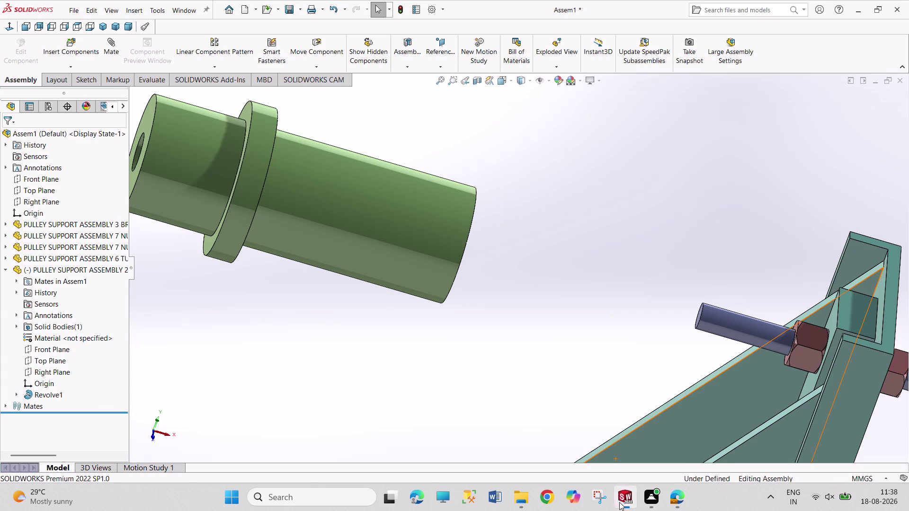
middle_drag(548, 369, 514, 358)
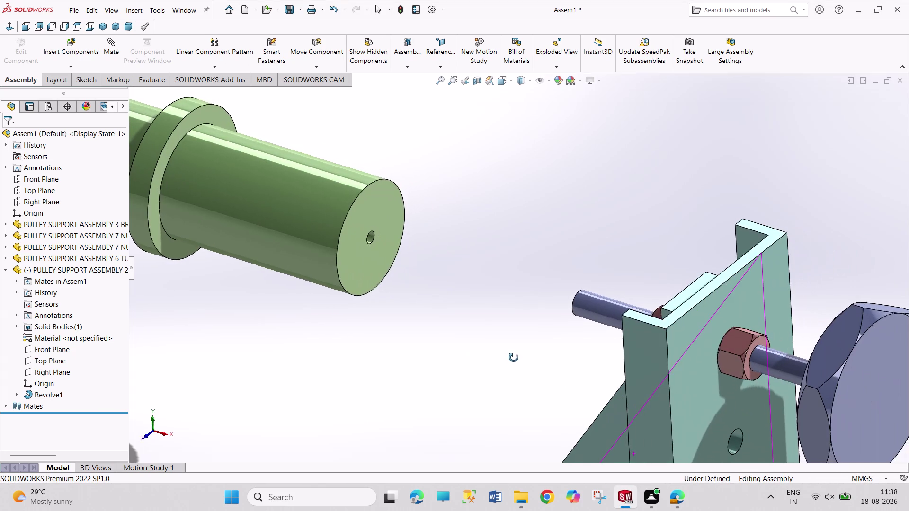
middle_drag(513, 358, 565, 380)
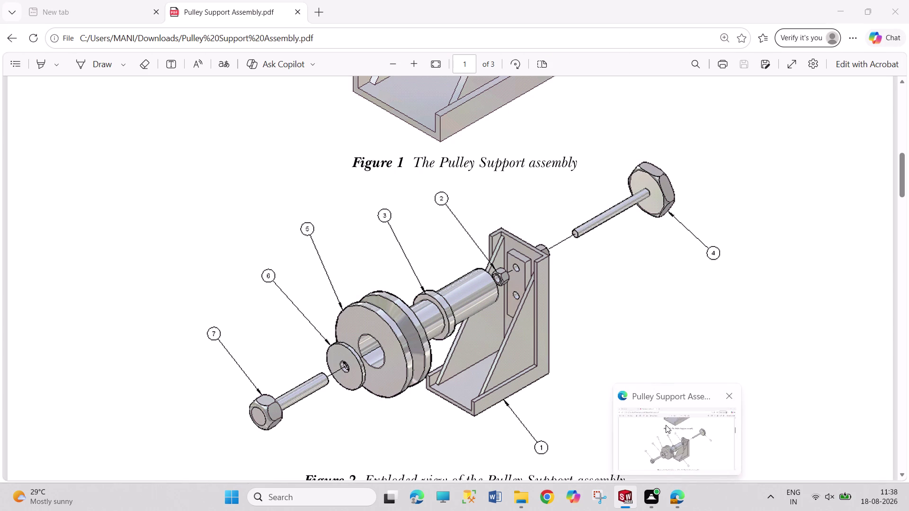
Page through the PDF's parts list and Figure 5 bushing dimensions, then return to SOLIDWORKS.
click(675, 427)
scroll(down, 3)
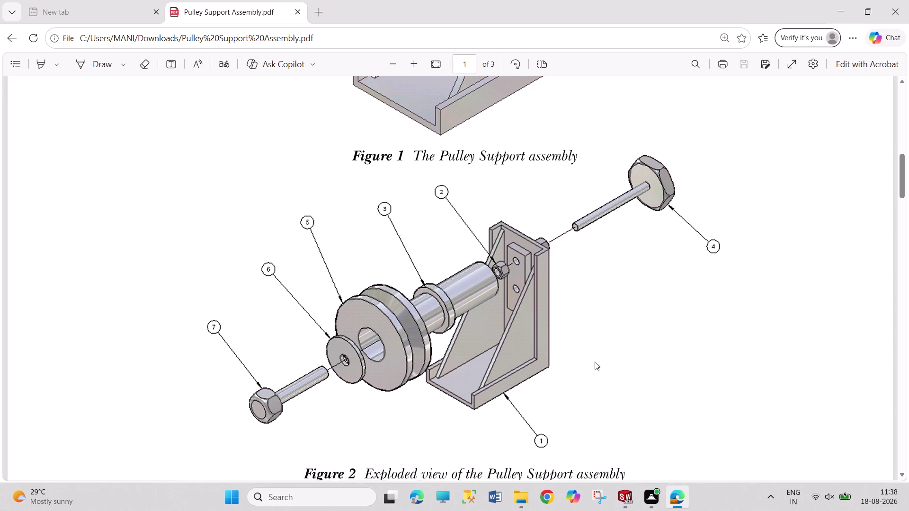
scroll(down, 3)
scroll(down, 3)
scroll(up, 3)
scroll(up, 3)
scroll(down, 3)
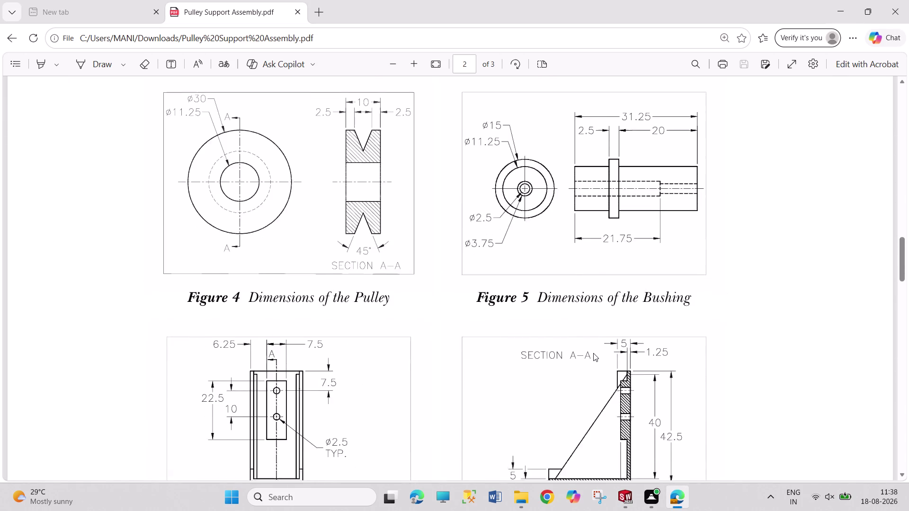
scroll(down, 3)
scroll(down, 3)
scroll(down, 3)
scroll(up, 3)
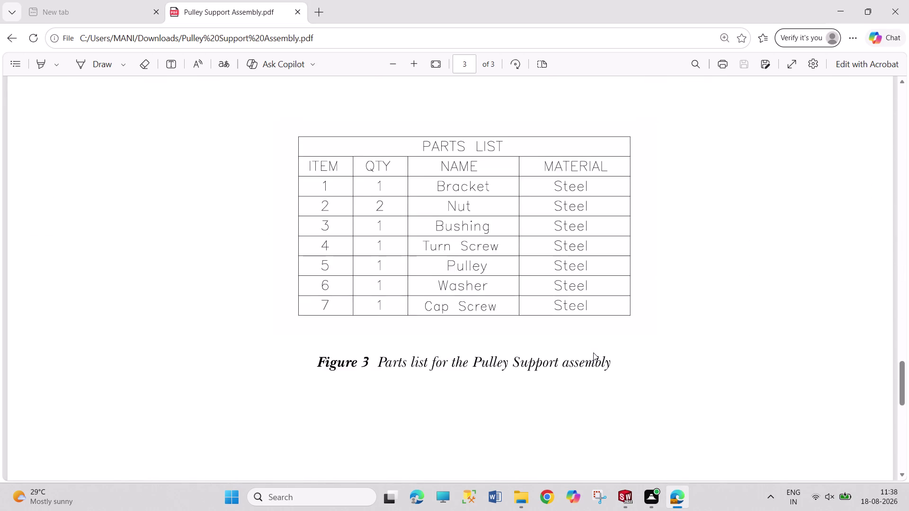
scroll(up, 3)
scroll(up, 3)
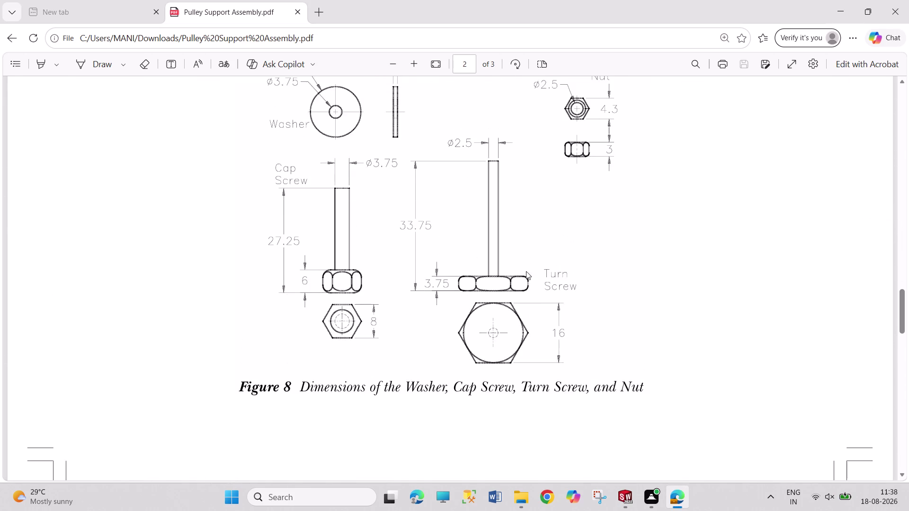
scroll(up, 3)
scroll(up, 3)
scroll(up, 3)
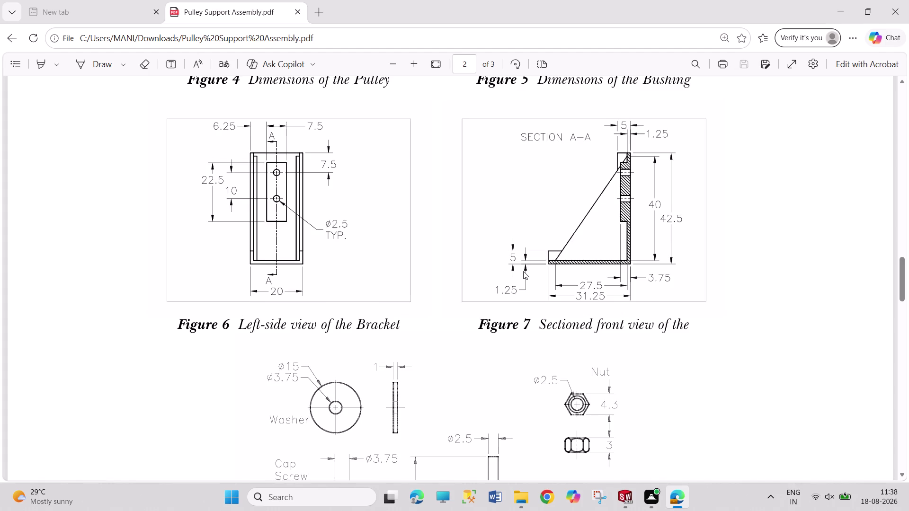
scroll(up, 3)
scroll(up, 3)
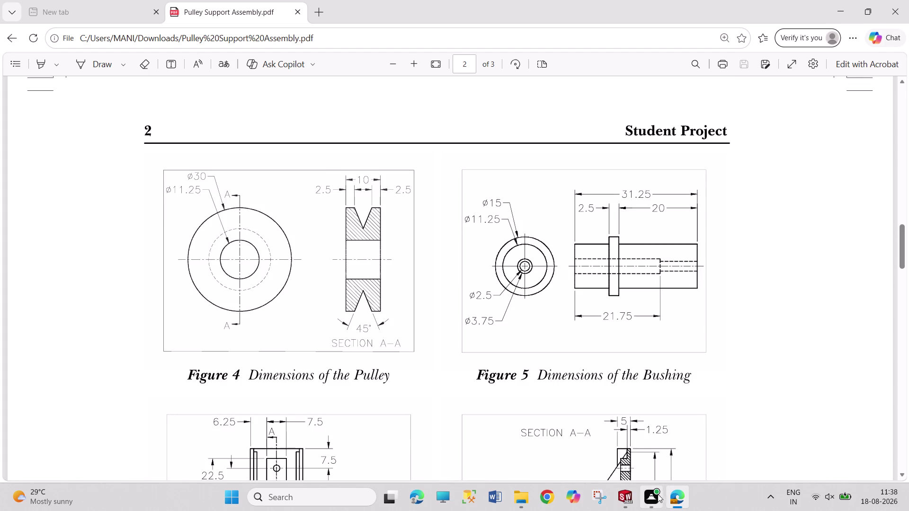
click(626, 498)
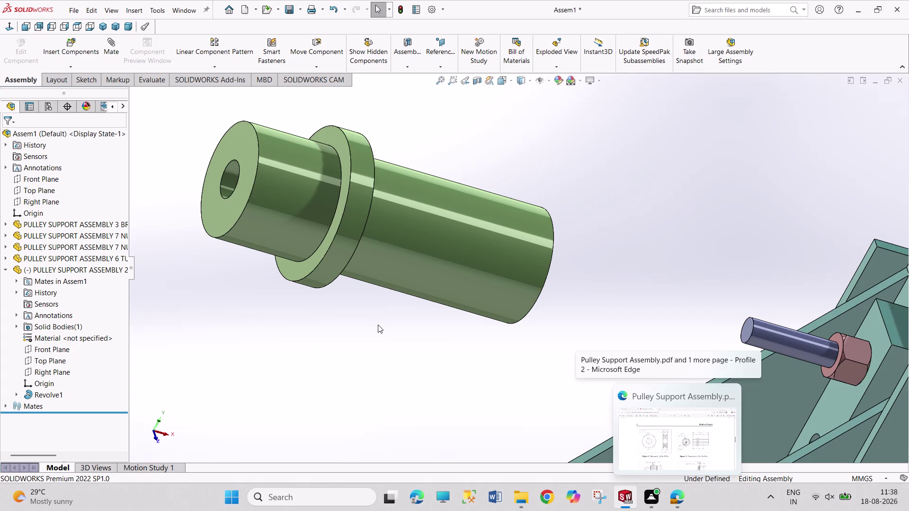
Switch to the bushing part and edit Sketch1 under Revolve1.
click(194, 8)
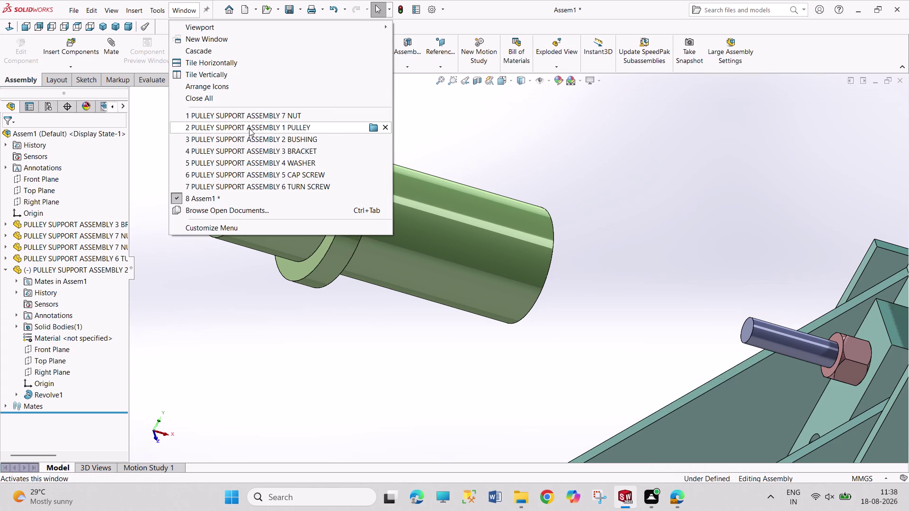
click(258, 141)
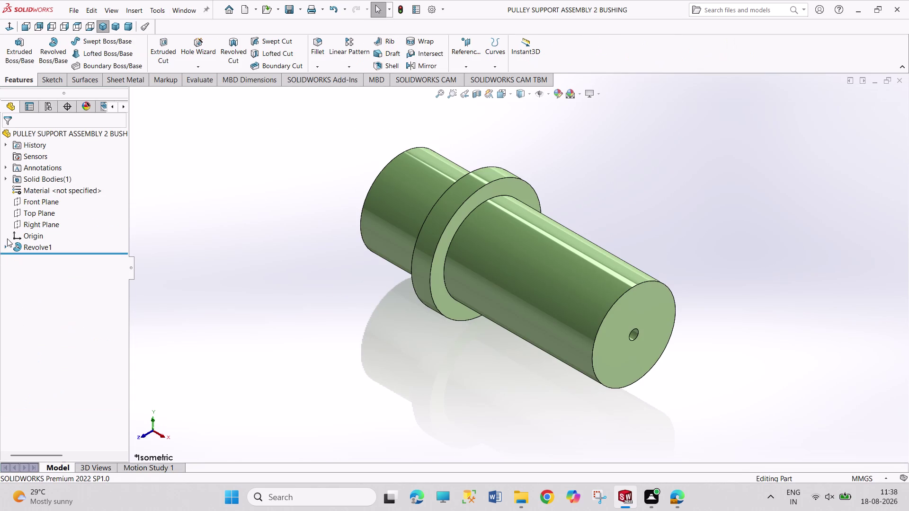
click(5, 246)
click(22, 257)
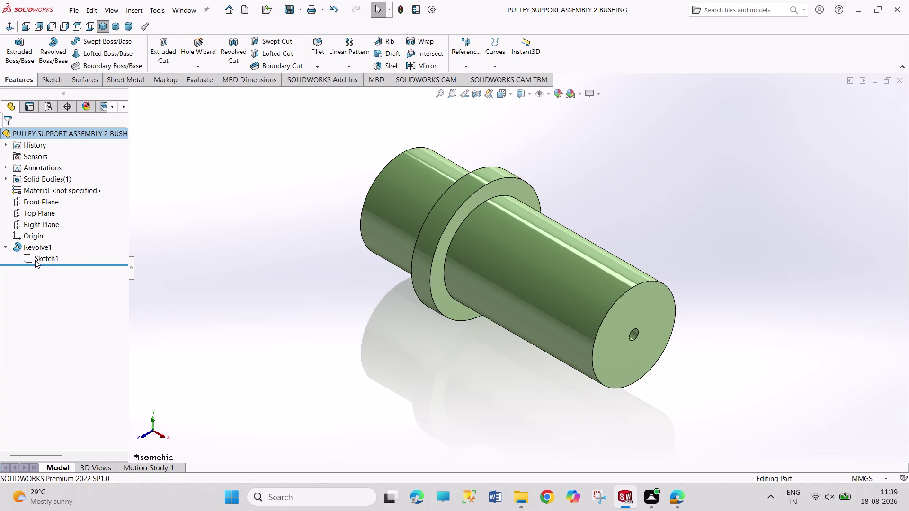
click(35, 260)
click(45, 231)
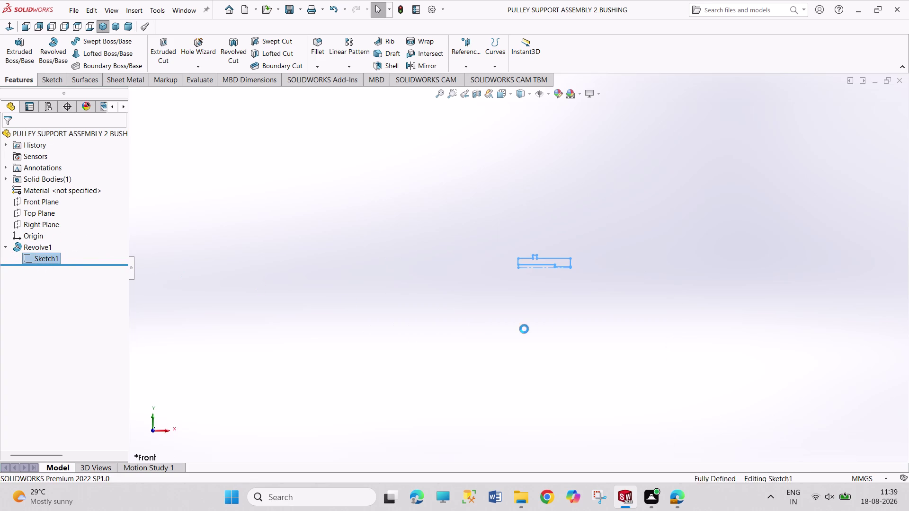
Zoom in on the profile and open the context menu of the Ø1.25 dimension.
scroll(down, 3)
scroll(down, 3)
scroll(down, 3)
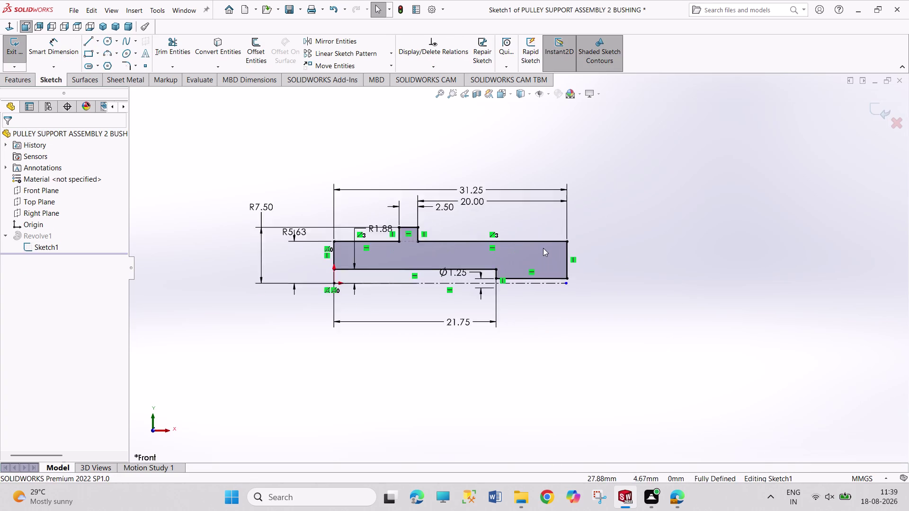
scroll(down, 3)
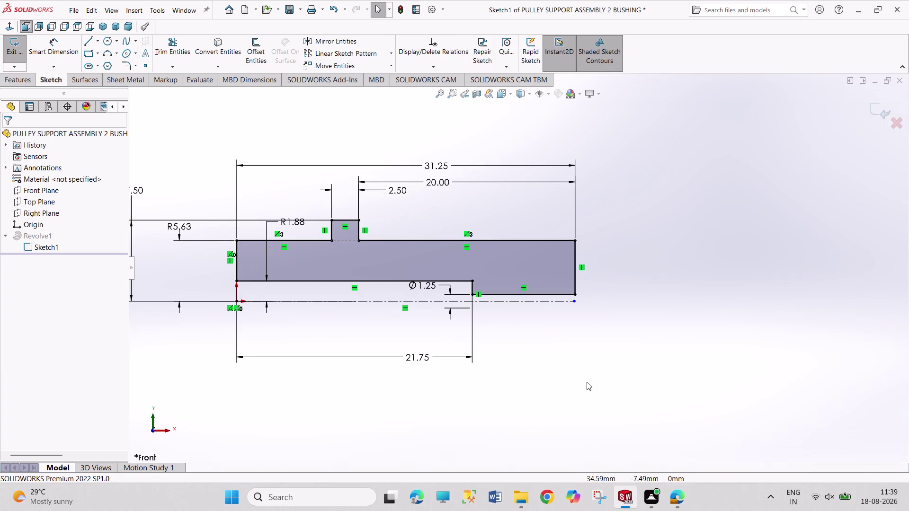
right_click(428, 286)
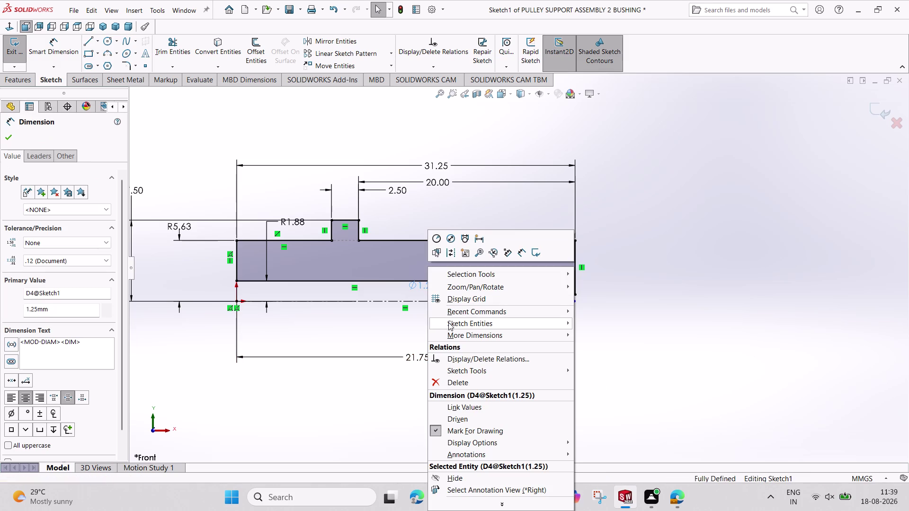
Replace the Ø1.25 dimension with a bore-to-centreline dimension of 2.5/2 (1.25).
click(457, 385)
right_drag(564, 375, 558, 299)
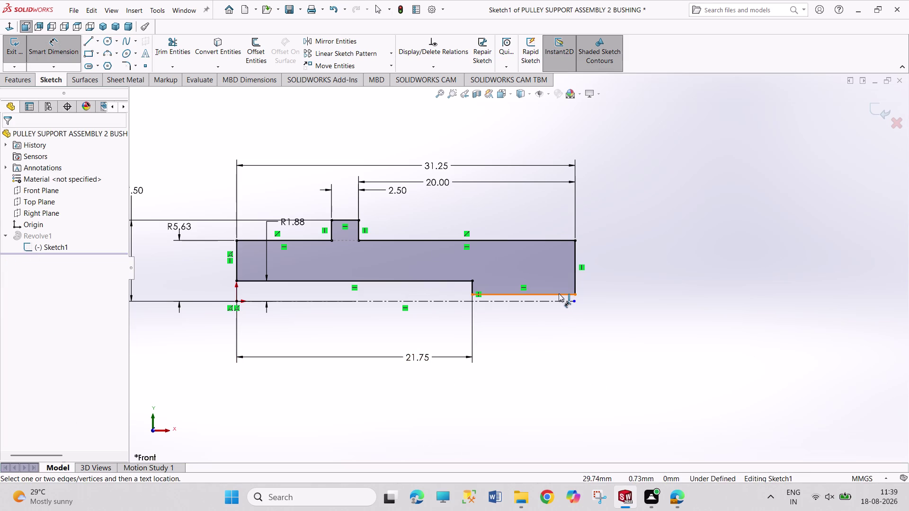
click(559, 293)
click(560, 301)
click(609, 270)
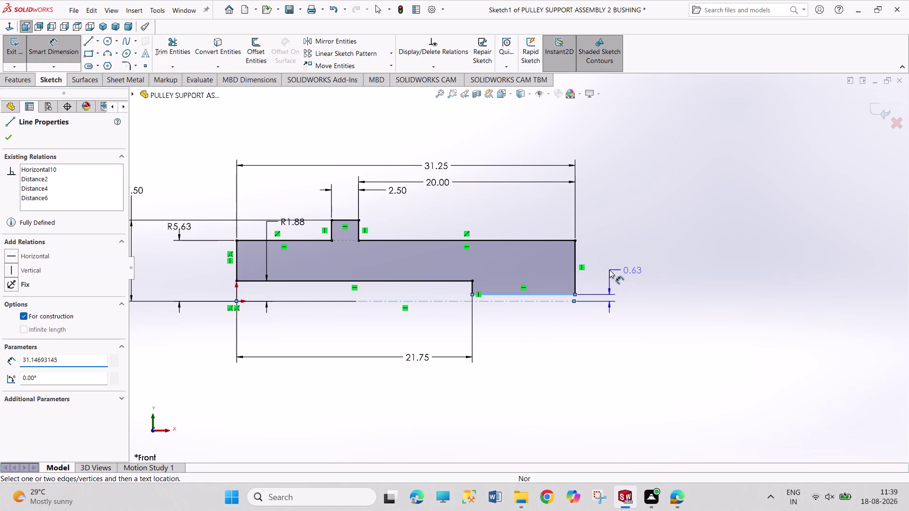
text(2.5)
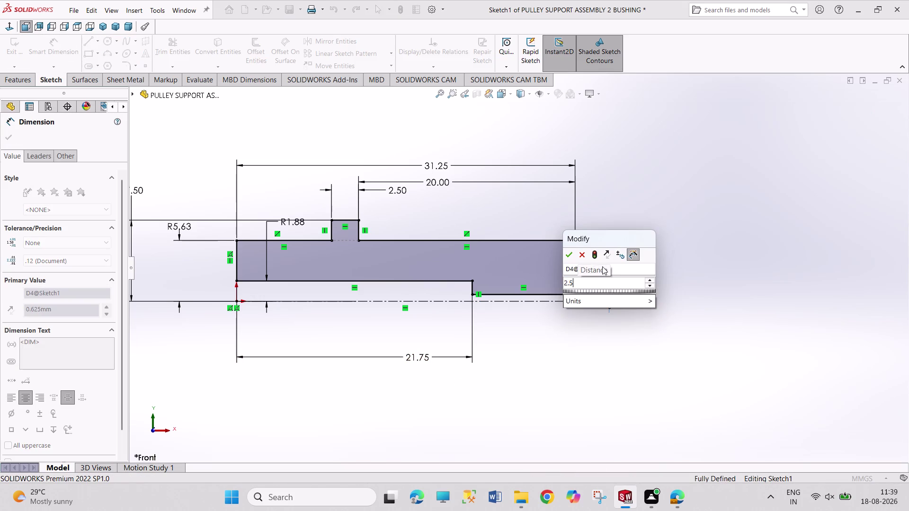
text(/)
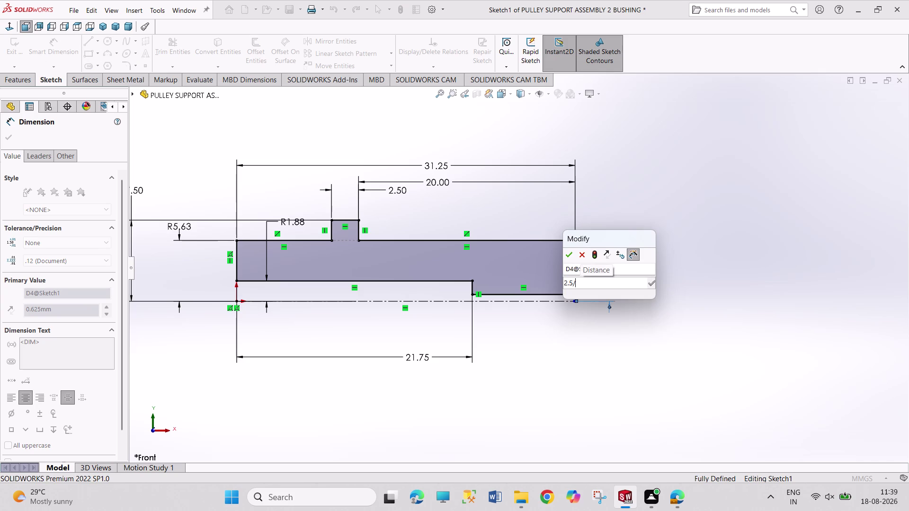
text(2)
key(Return)
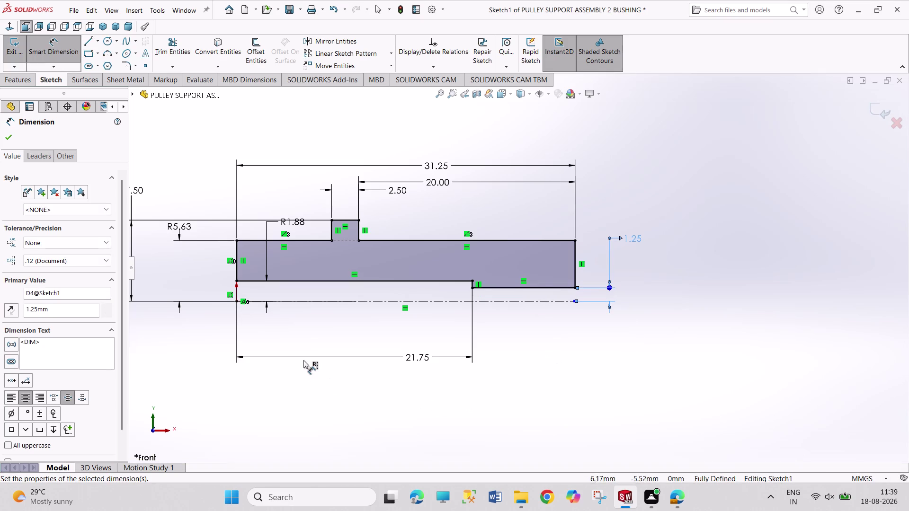
Finish the 1.25 dimension and move the R5.63 label, bringing up its context menu.
scroll(up, 3)
scroll(down, 3)
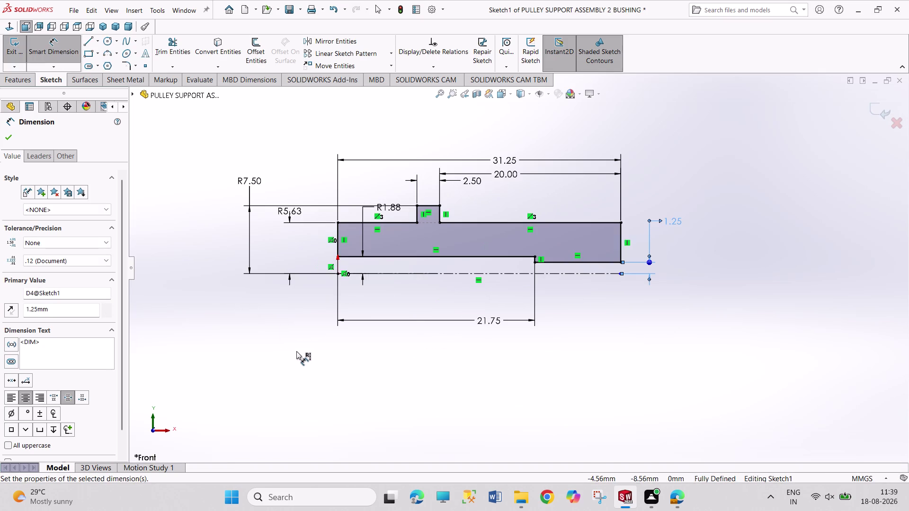
right_click(296, 351)
click(307, 380)
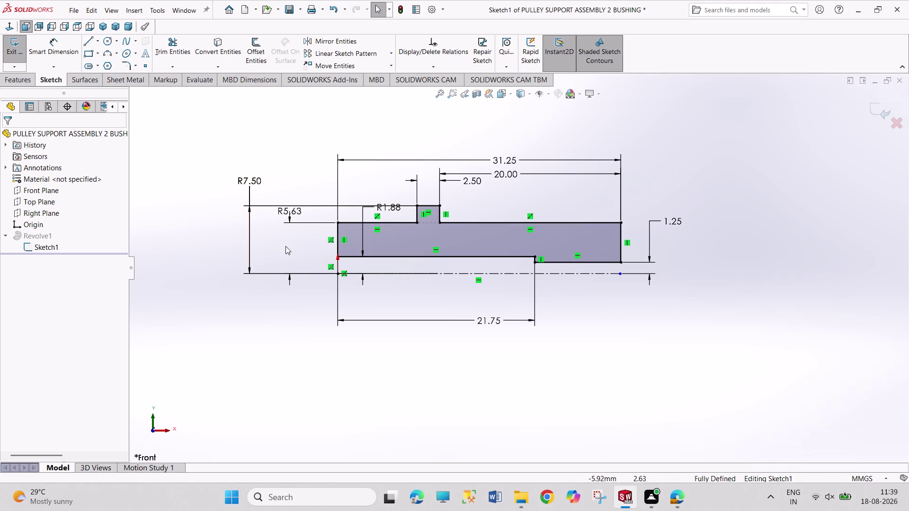
drag(292, 213, 292, 253)
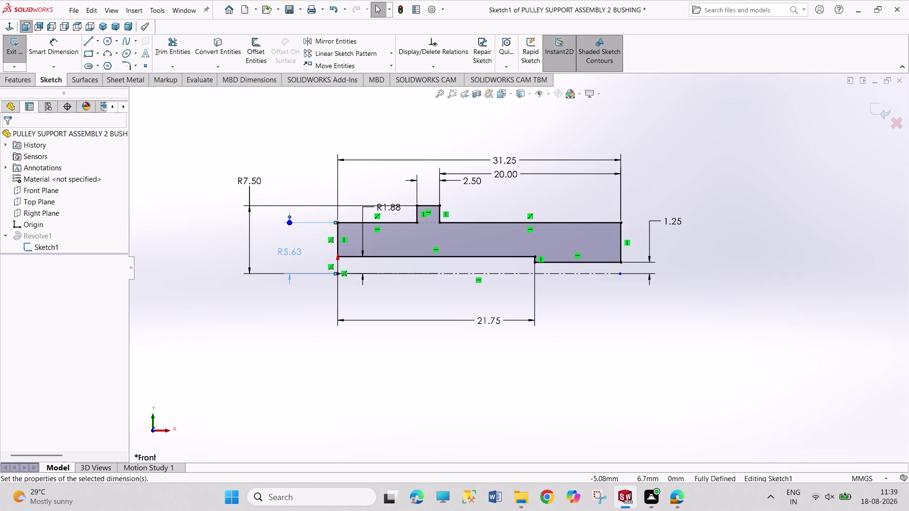
right_click(293, 251)
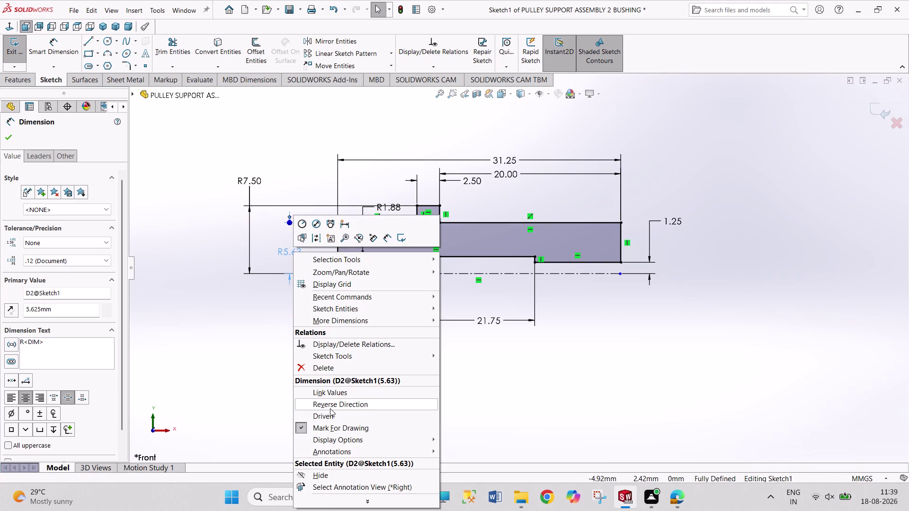
Delete the R5.63, R7.50 and R1.88 radius dimensions from Sketch1.
click(329, 368)
right_click(248, 181)
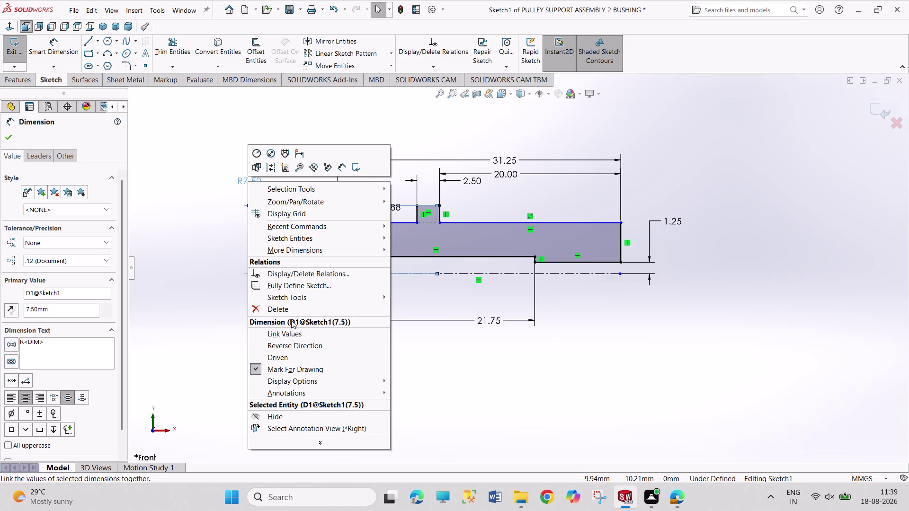
click(290, 309)
right_click(391, 197)
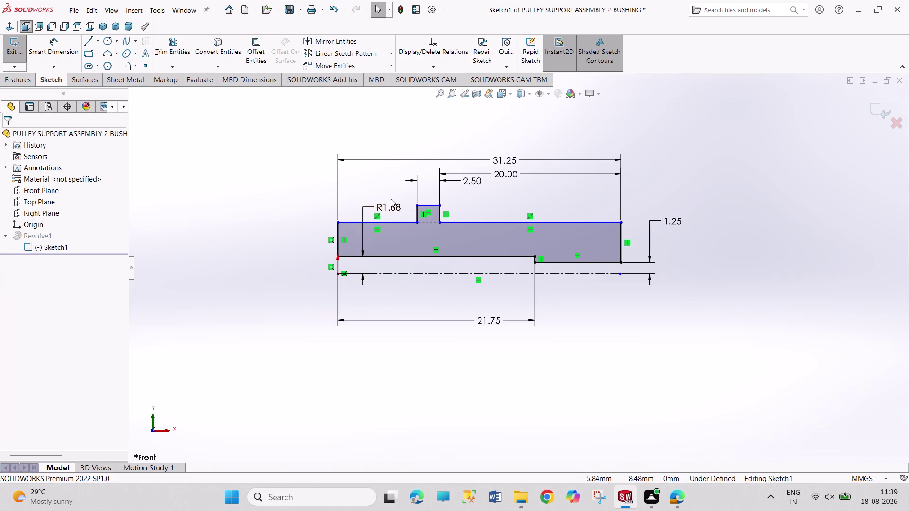
right_click(381, 207)
right_click(381, 208)
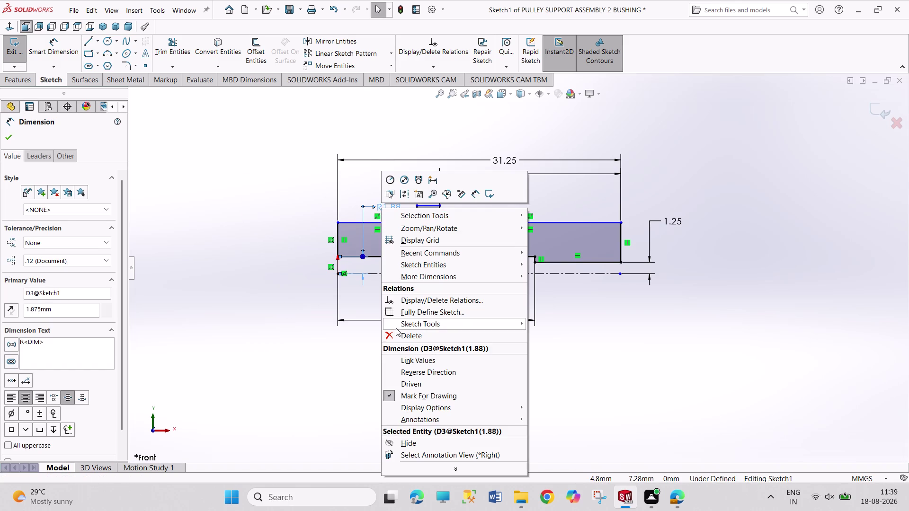
click(399, 336)
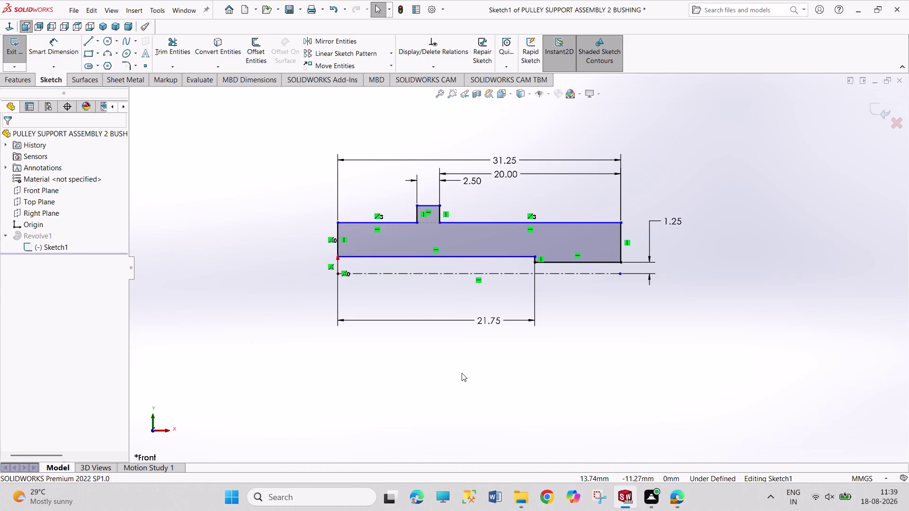
right_drag(375, 438, 393, 327)
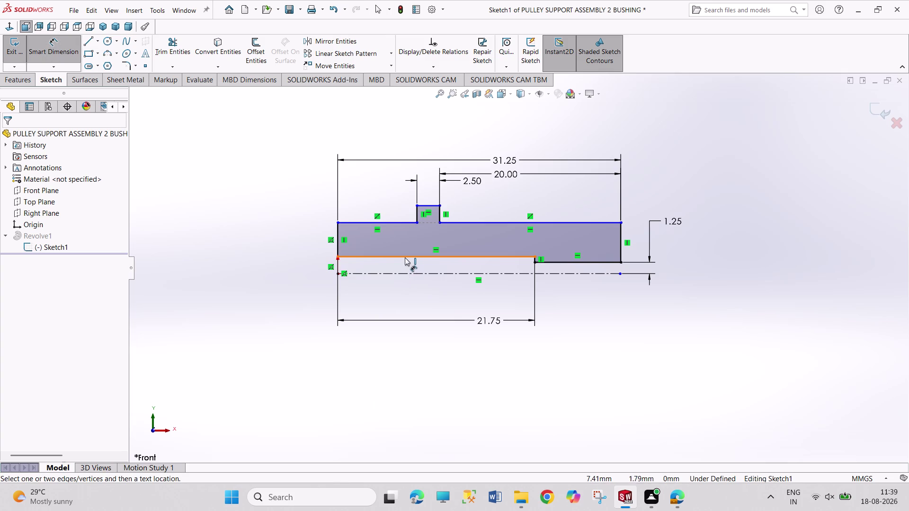
Dimension the bore and outer lines from the centerline as 3.75/2 and 11.25/2.
click(404, 257)
click(410, 274)
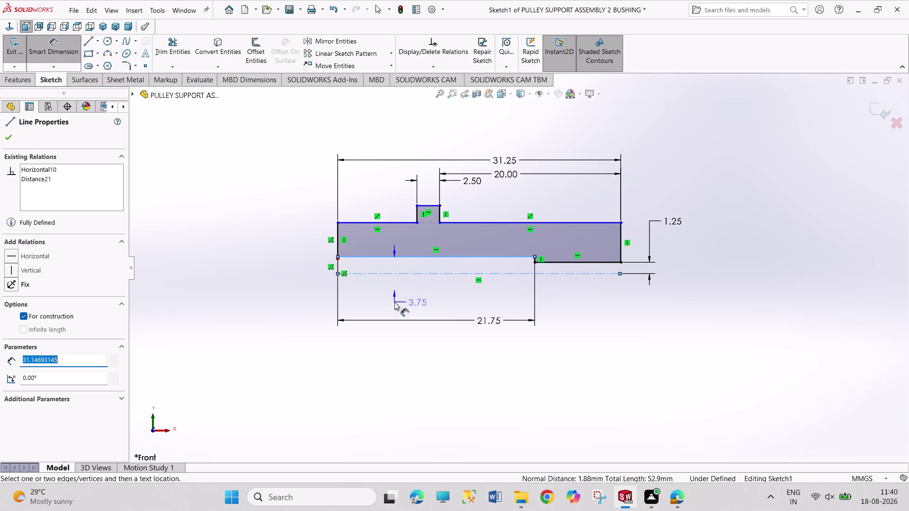
click(316, 220)
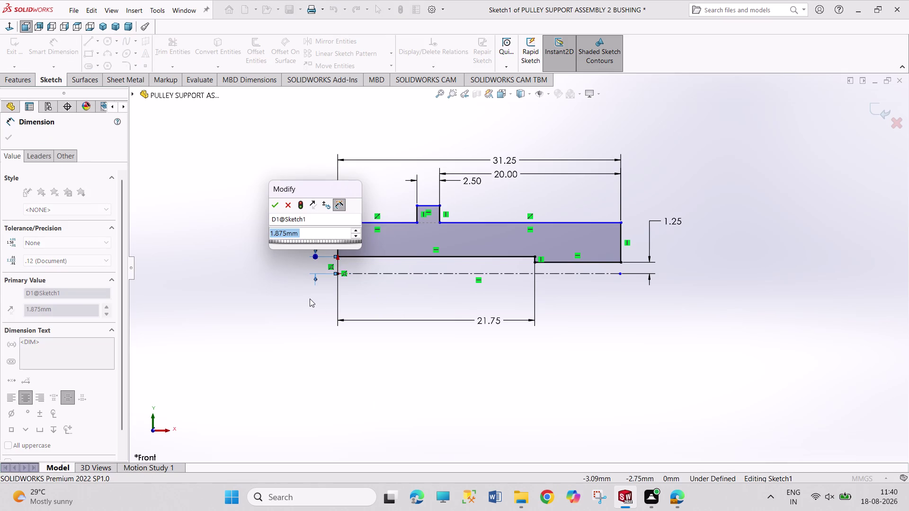
text(3.)
text(75)
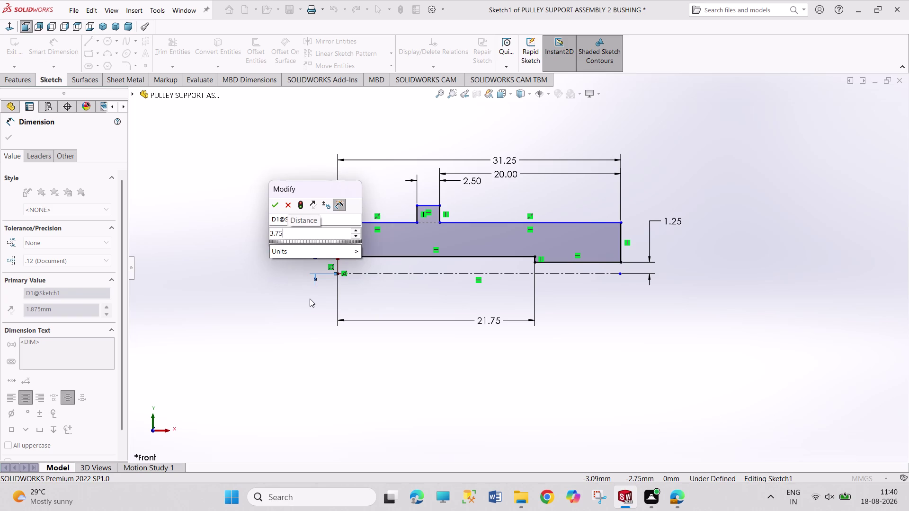
text(/2)
key(Return)
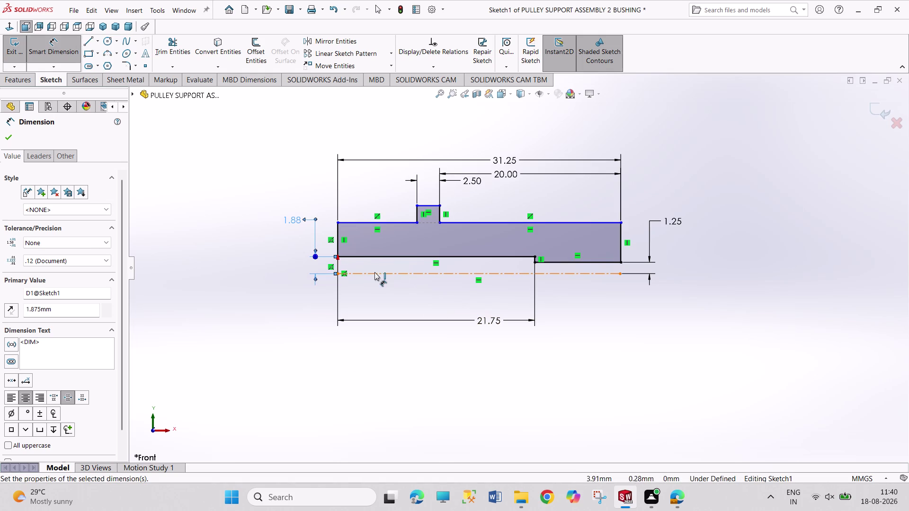
click(375, 272)
click(374, 223)
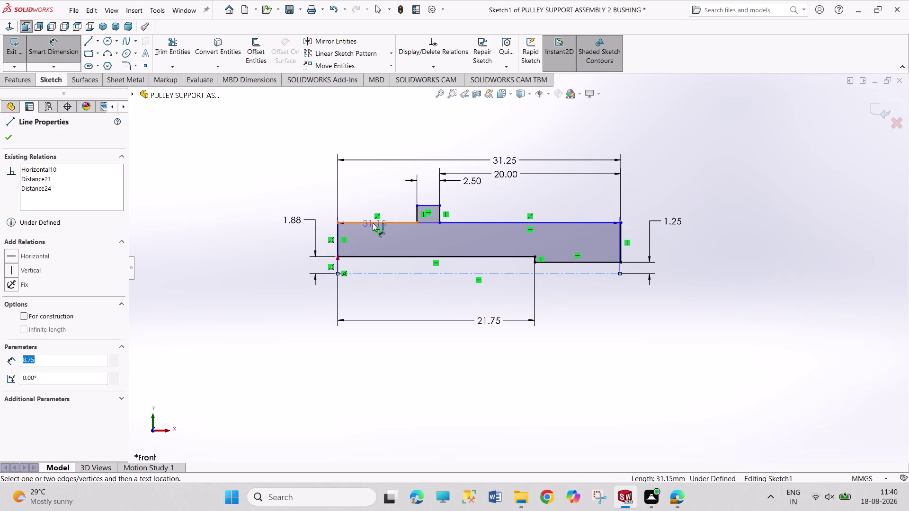
click(250, 211)
text(11.)
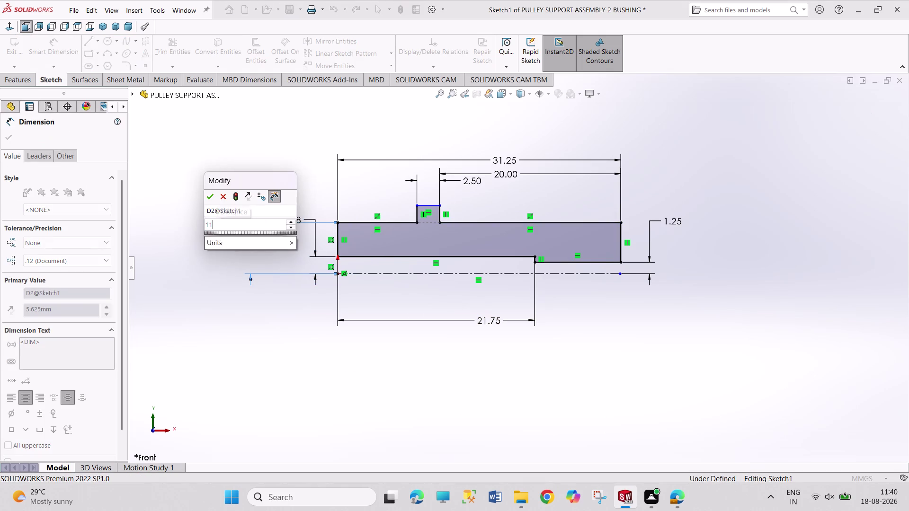
text(25/2)
key(Return)
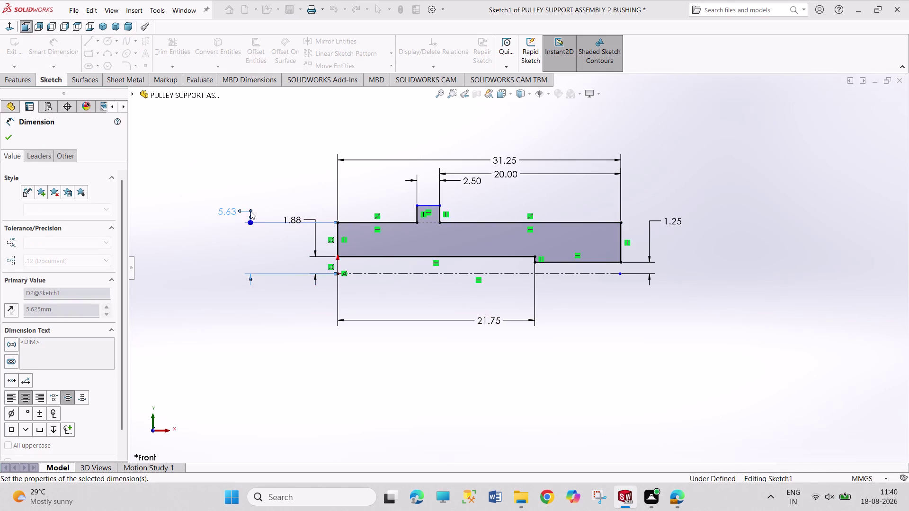
Add the 7.50 flange-to-centerline distance and exit the sketch to rebuild the revolve.
click(436, 206)
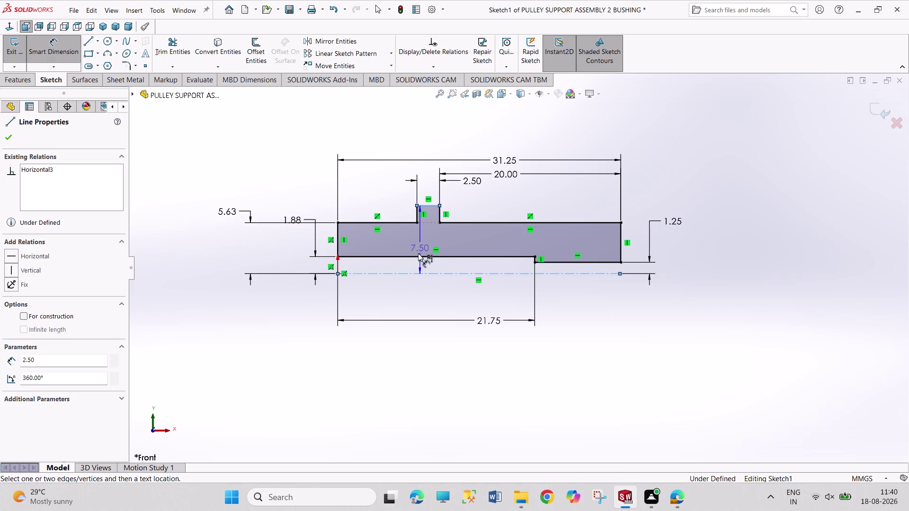
click(412, 276)
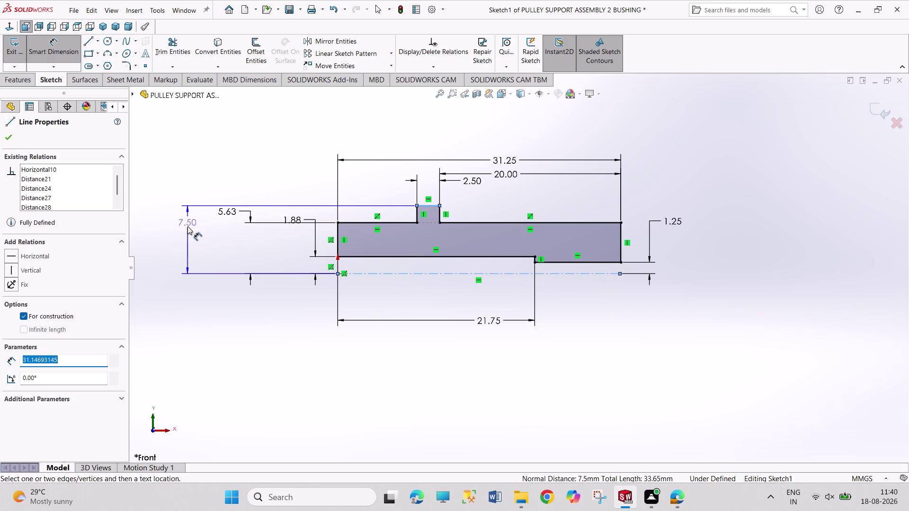
click(188, 226)
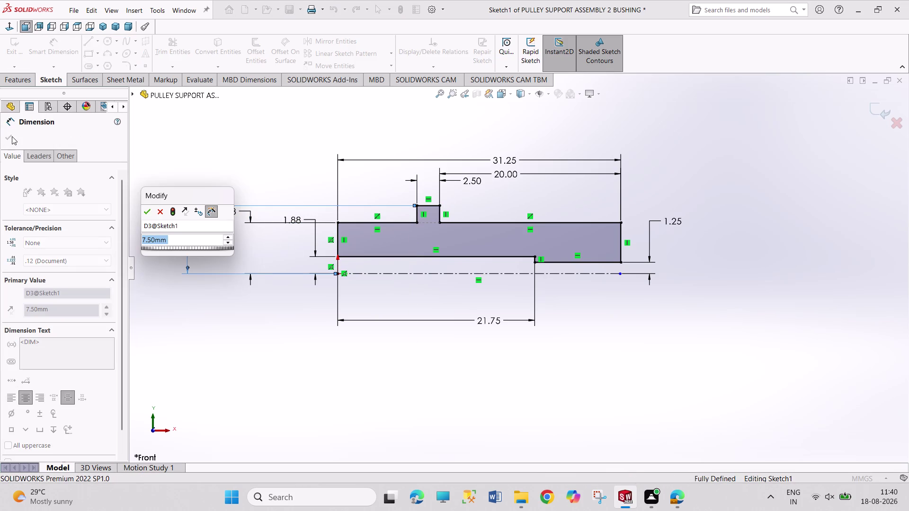
click(147, 215)
click(9, 142)
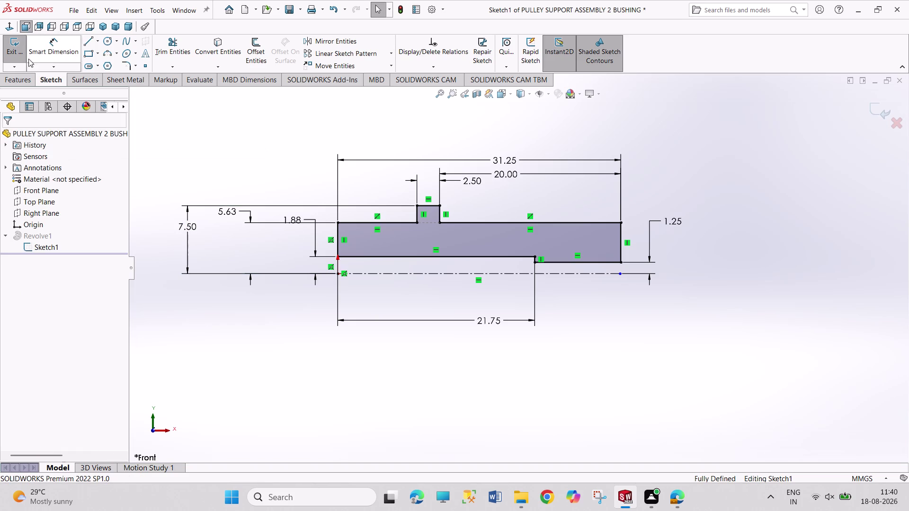
click(16, 54)
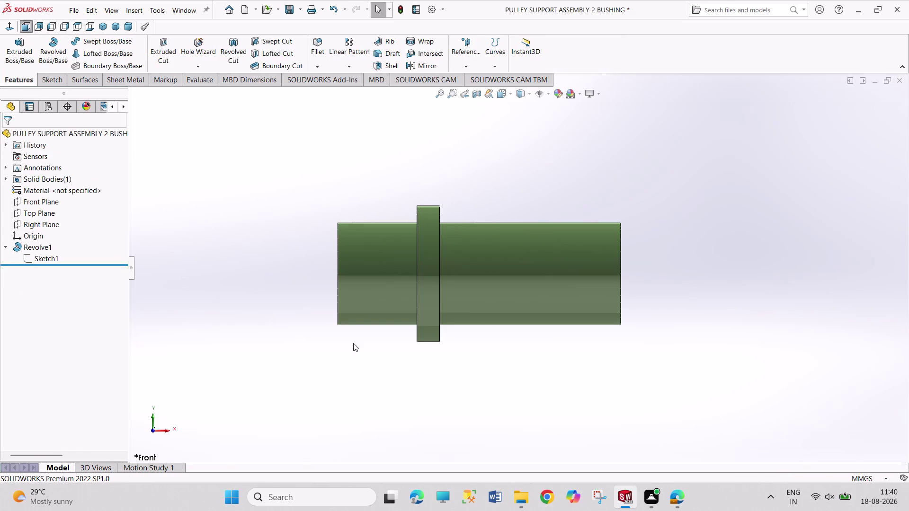
Orbit the rebuilt bushing to inspect it from several sides, including its bore end.
middle_drag(352, 337, 300, 353)
middle_drag(404, 371, 412, 371)
middle_drag(368, 372, 417, 374)
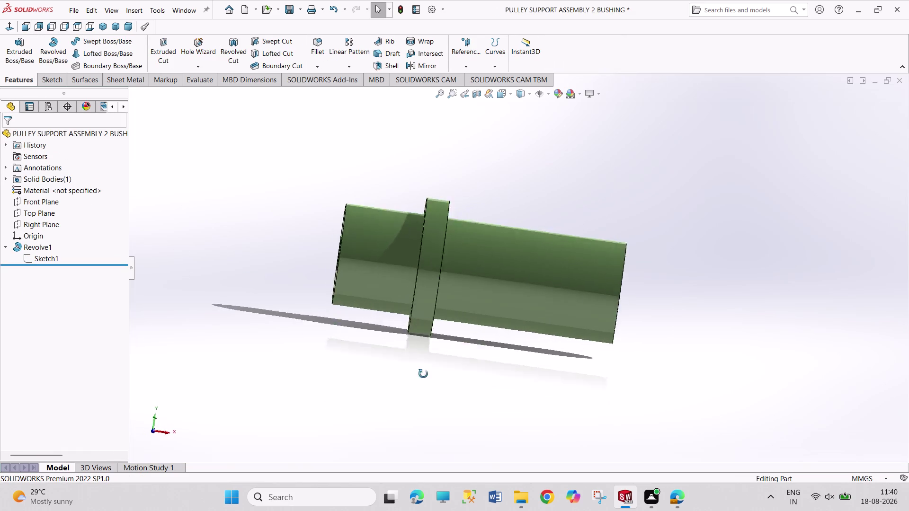
middle_drag(416, 374, 486, 374)
key(ctrl+s)
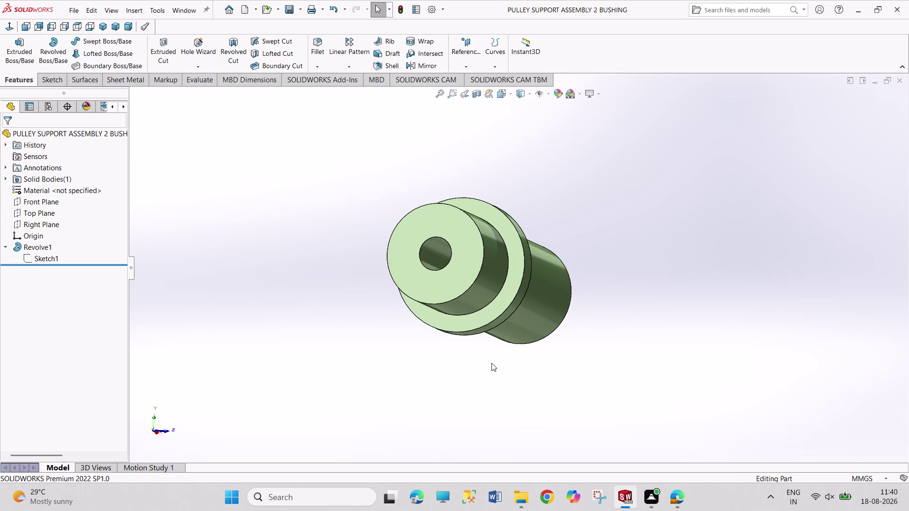
Switch back to the Assem1 assembly from the Window menu.
click(191, 14)
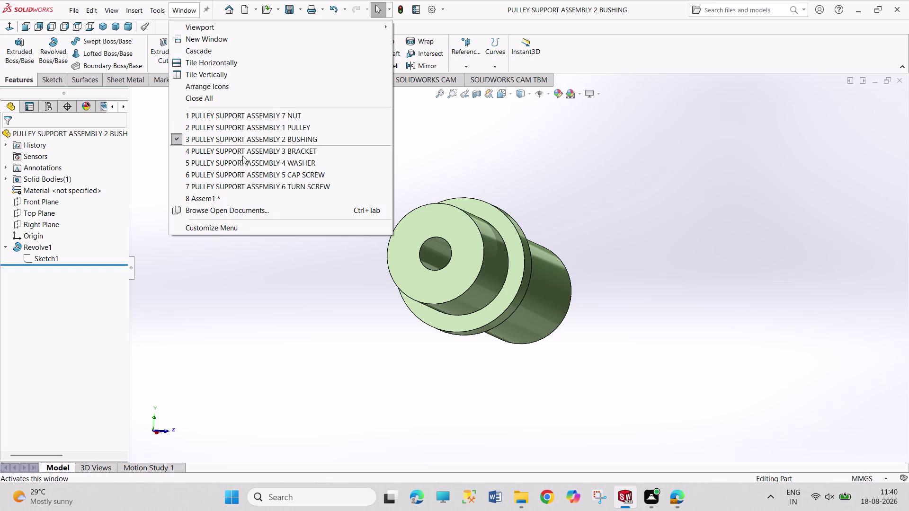
click(242, 195)
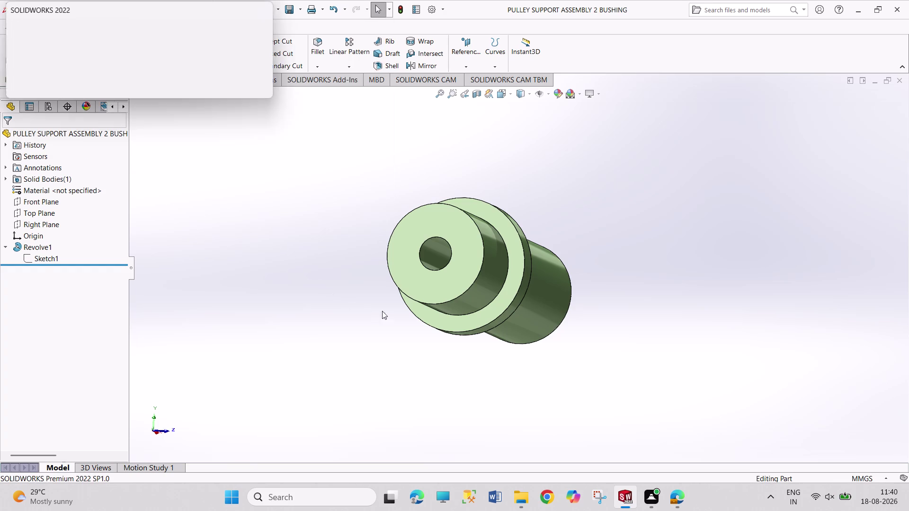
click(91, 66)
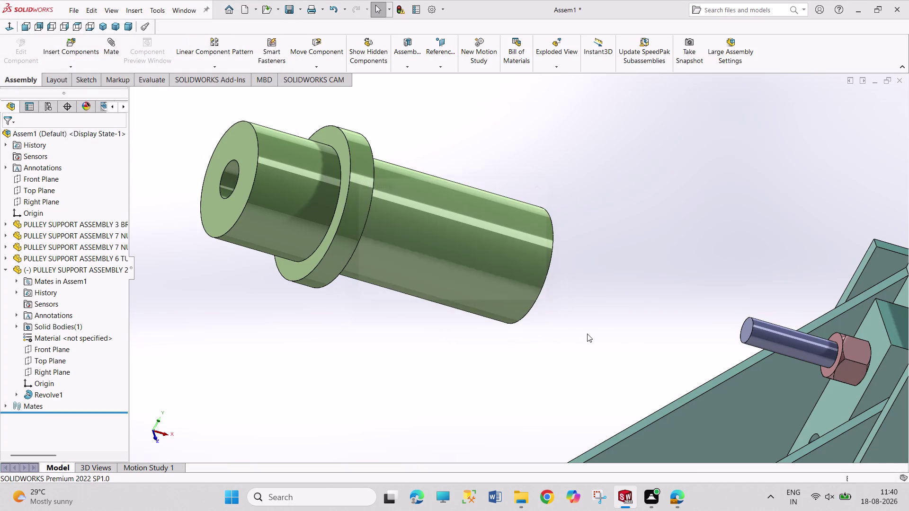
Mate the bushing's end face to the nut face on the bracket.
middle_drag(587, 335, 532, 317)
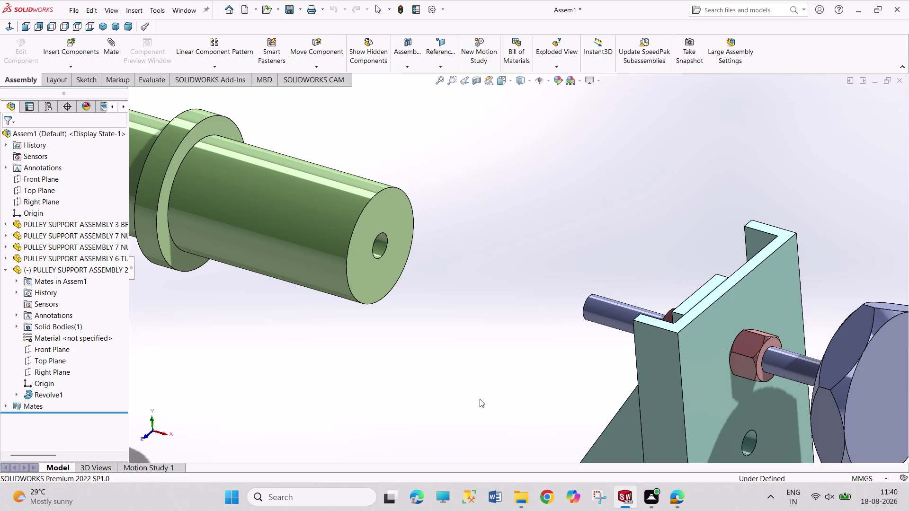
scroll(down, 3)
click(373, 241)
middle_drag(442, 413, 452, 416)
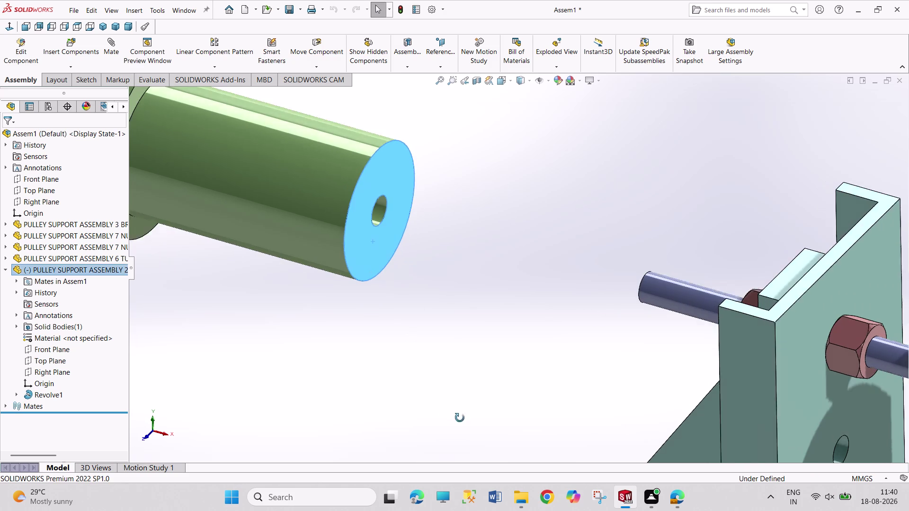
scroll(up, 3)
middle_drag(451, 416, 524, 447)
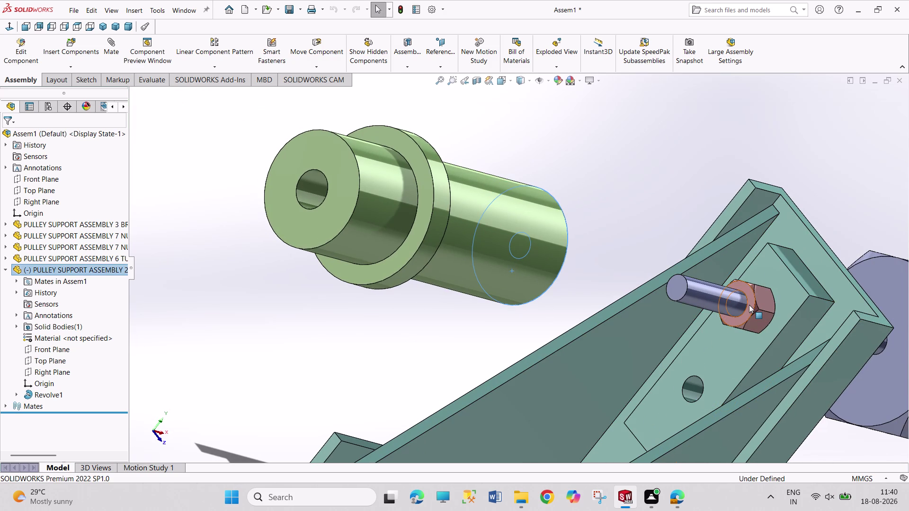
click(749, 305)
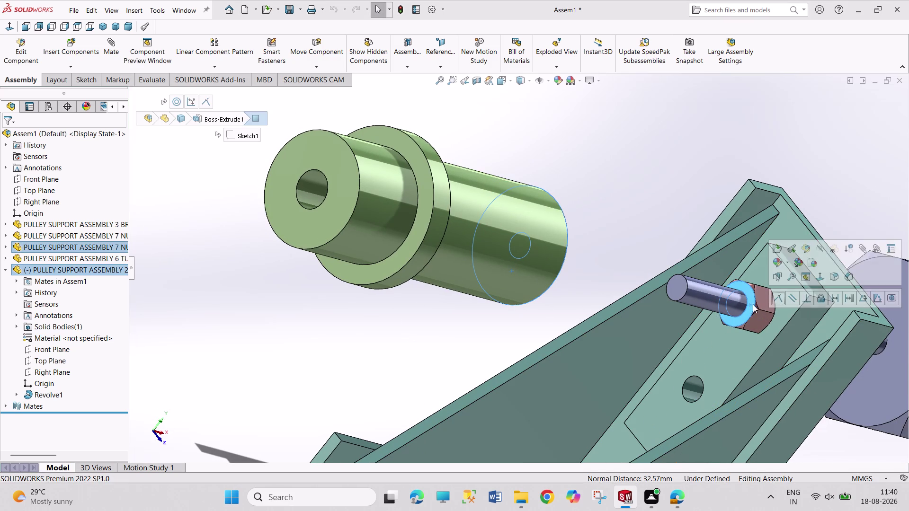
click(776, 298)
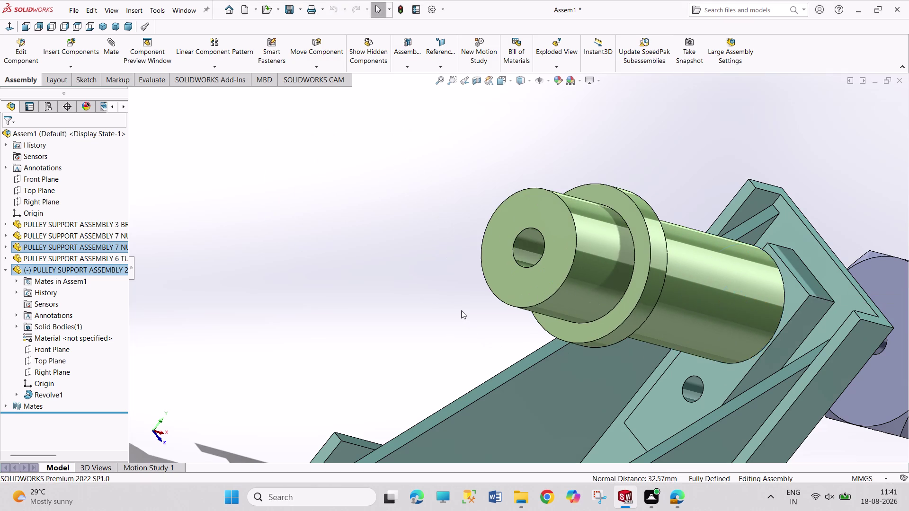
Orbit around the fully defined assembly to inspect the bracket, then bring up the reference PDF.
scroll(up, 3)
middle_drag(692, 390, 657, 386)
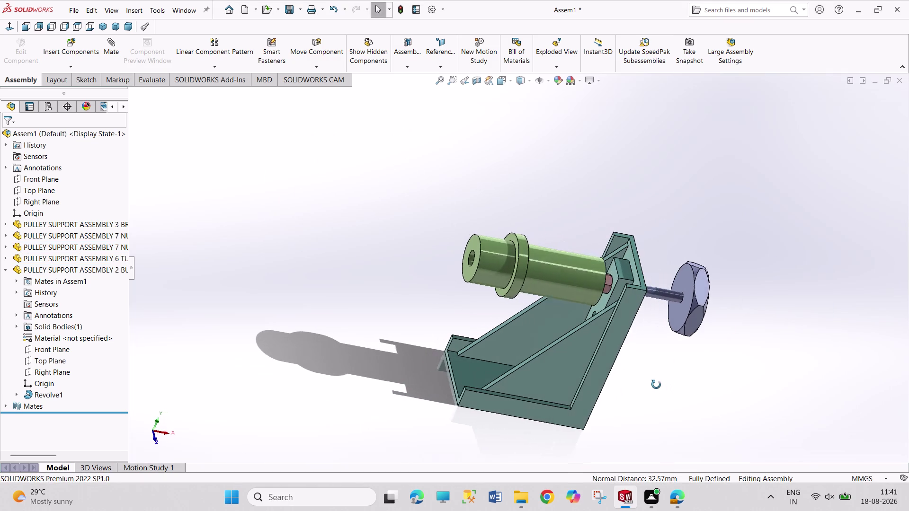
middle_drag(657, 385, 651, 383)
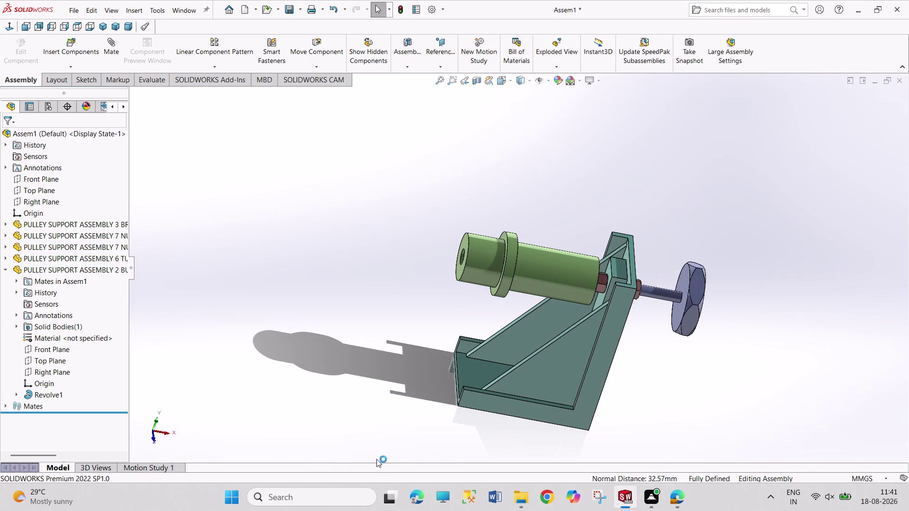
middle_drag(386, 437, 396, 467)
scroll(down, 3)
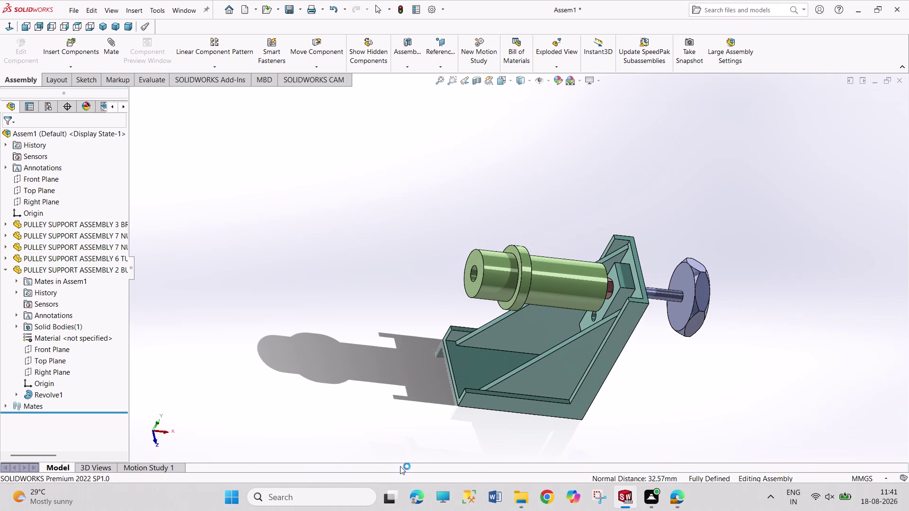
scroll(down, 3)
scroll(down, 3)
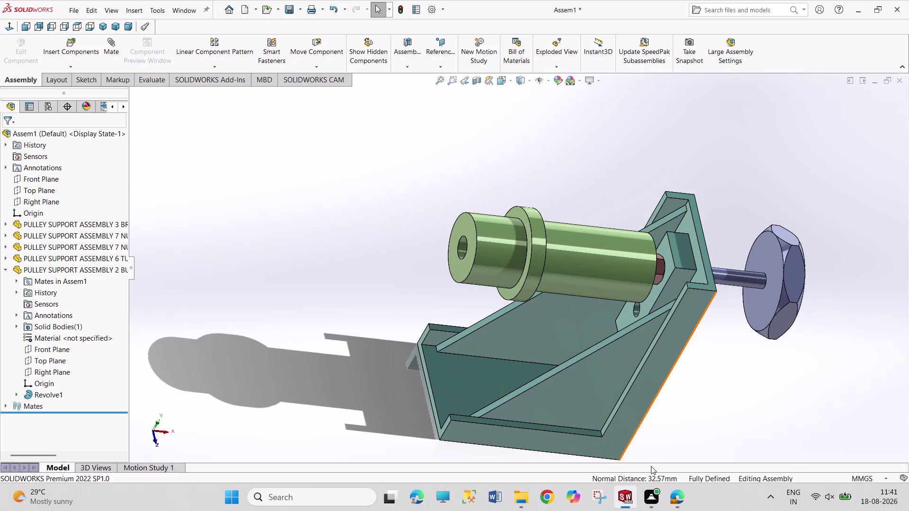
click(671, 490)
Scroll the PDF to the Figure 1 and 2 exploded view, then return to SOLIDWORKS.
scroll(up, 3)
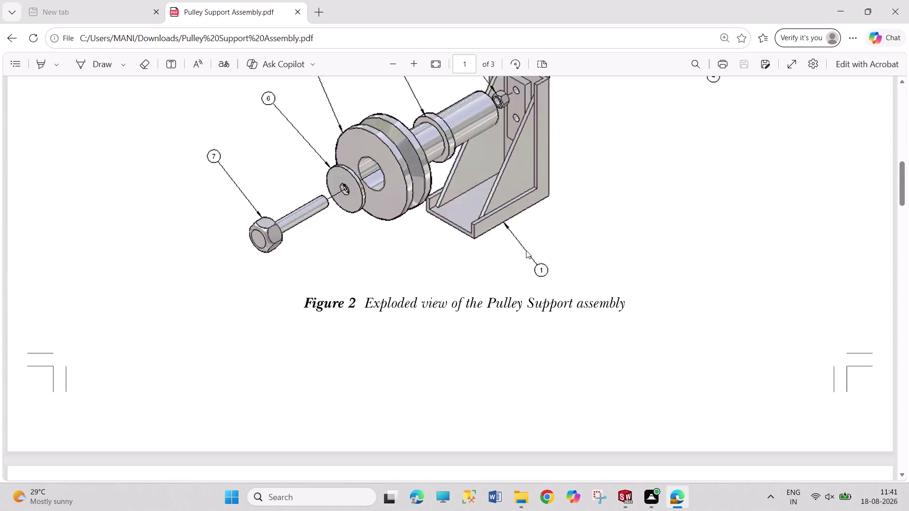
scroll(up, 3)
scroll(down, 3)
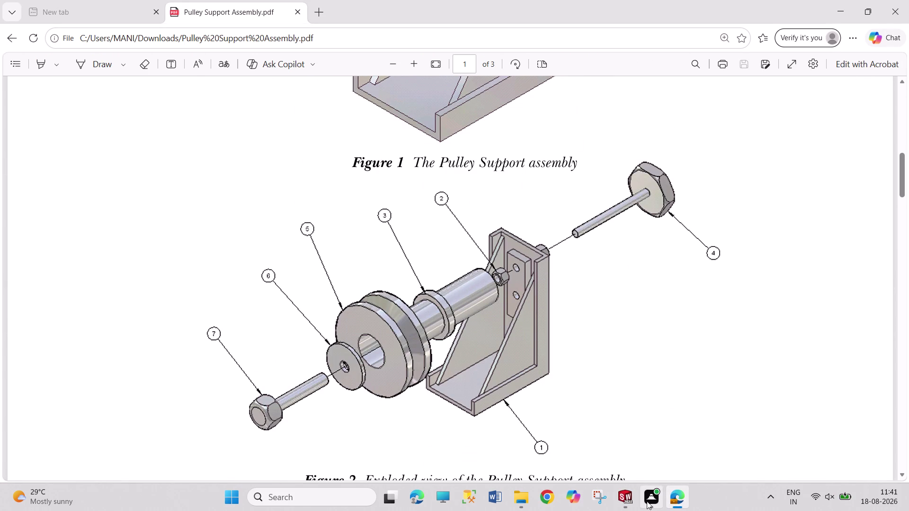
click(625, 500)
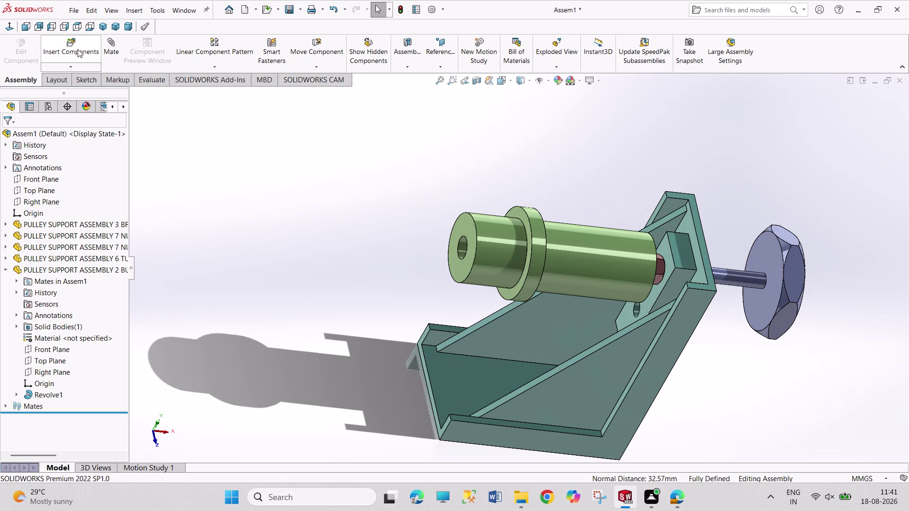
Insert the pulley part into the assembly and orbit to inspect its bore.
click(78, 50)
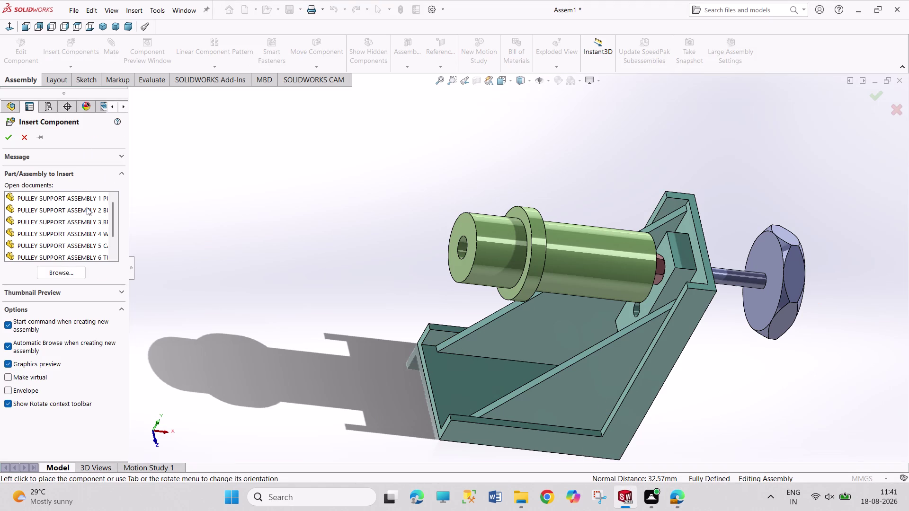
click(87, 207)
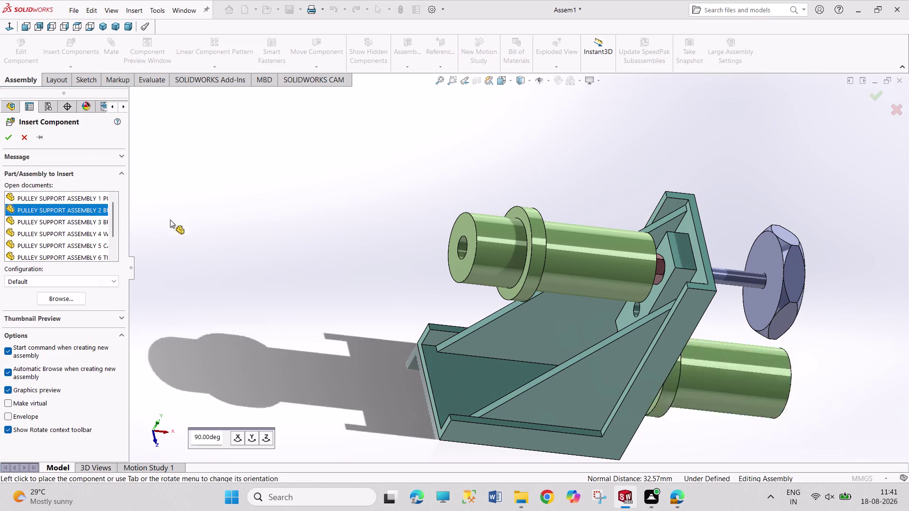
click(84, 197)
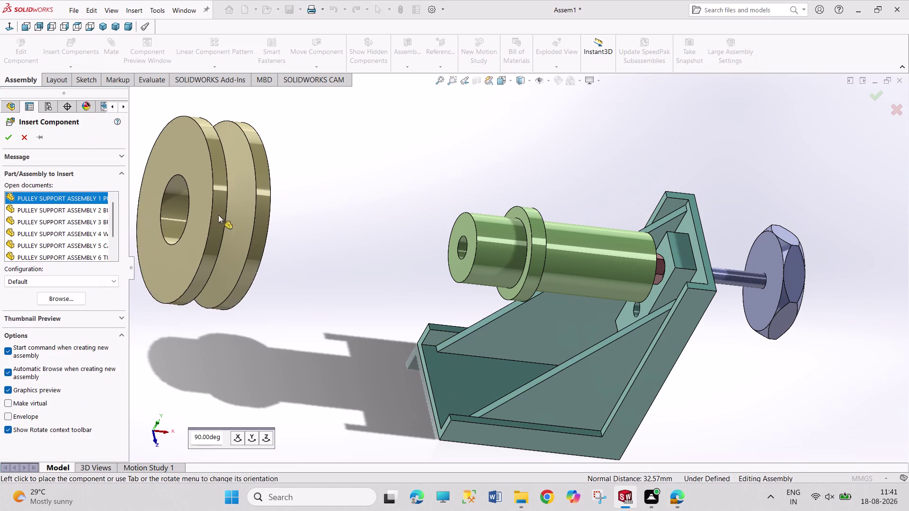
click(268, 224)
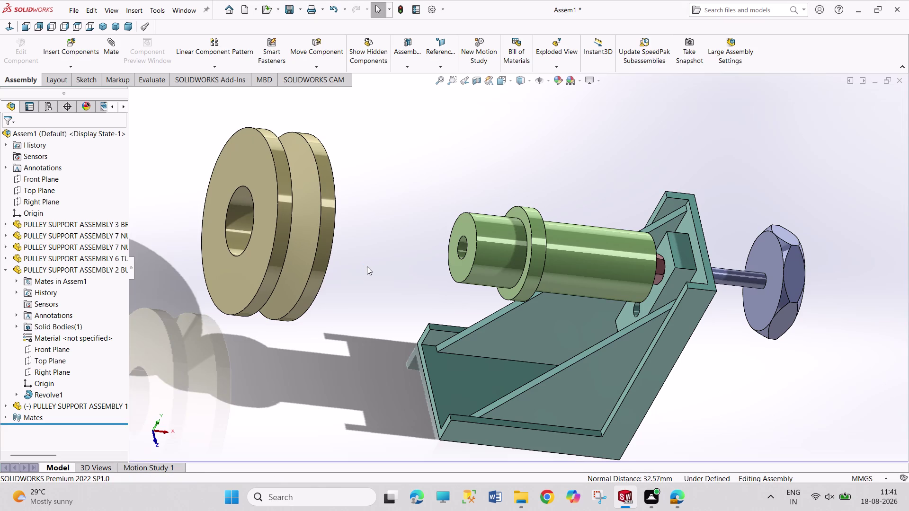
click(4, 269)
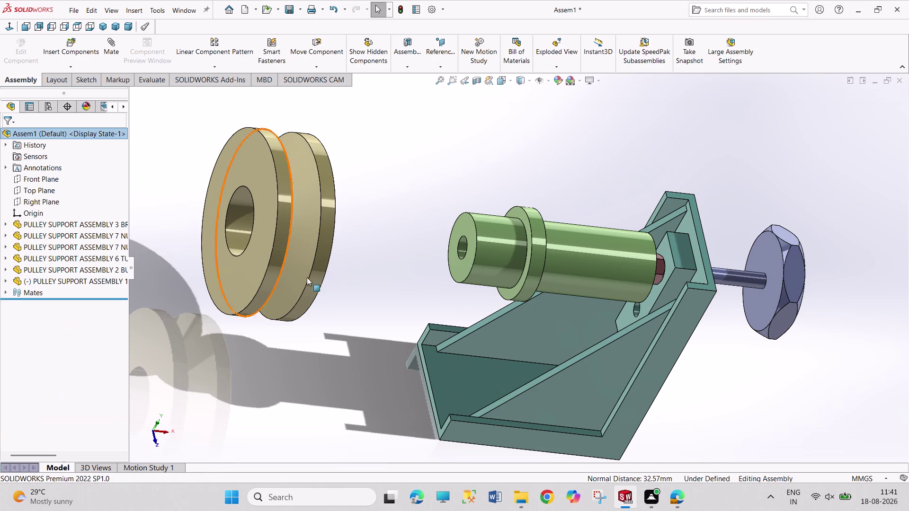
middle_drag(370, 277, 333, 266)
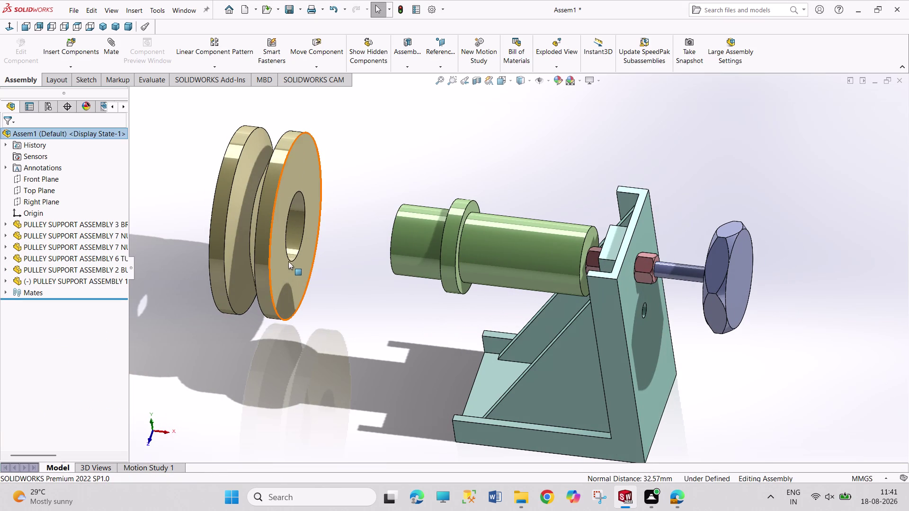
click(290, 258)
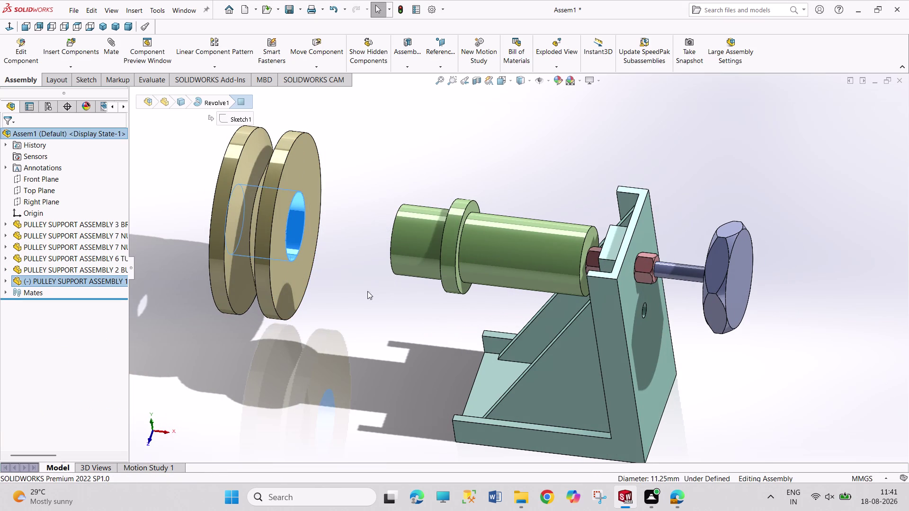
click(352, 311)
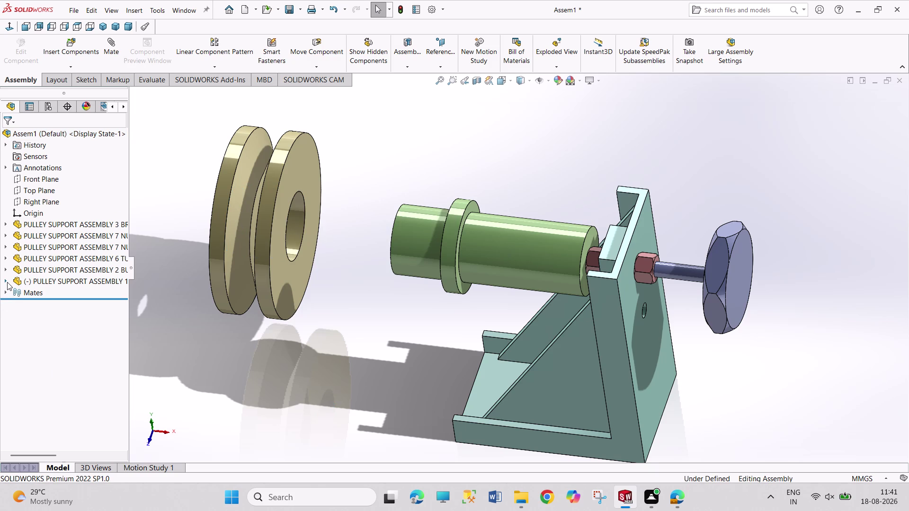
Add a 0° Angle mate between the pulley and assembly Front Planes.
click(7, 283)
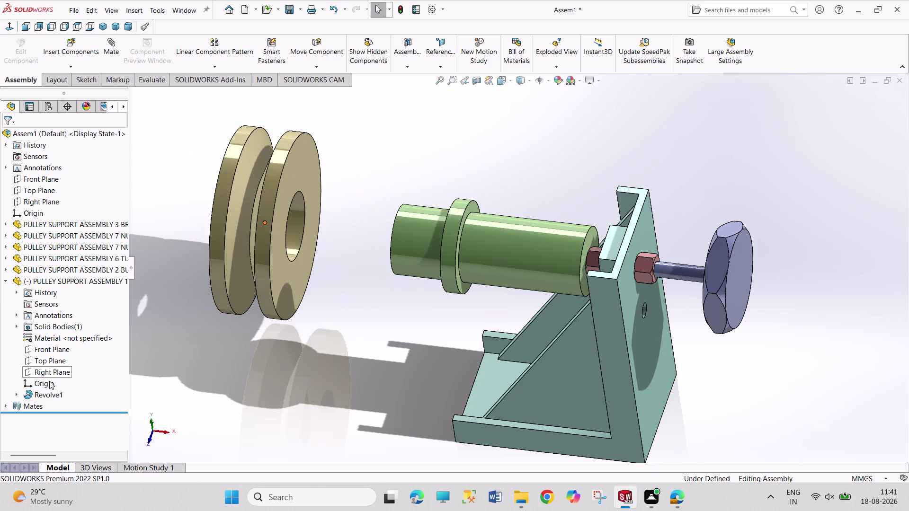
click(49, 353)
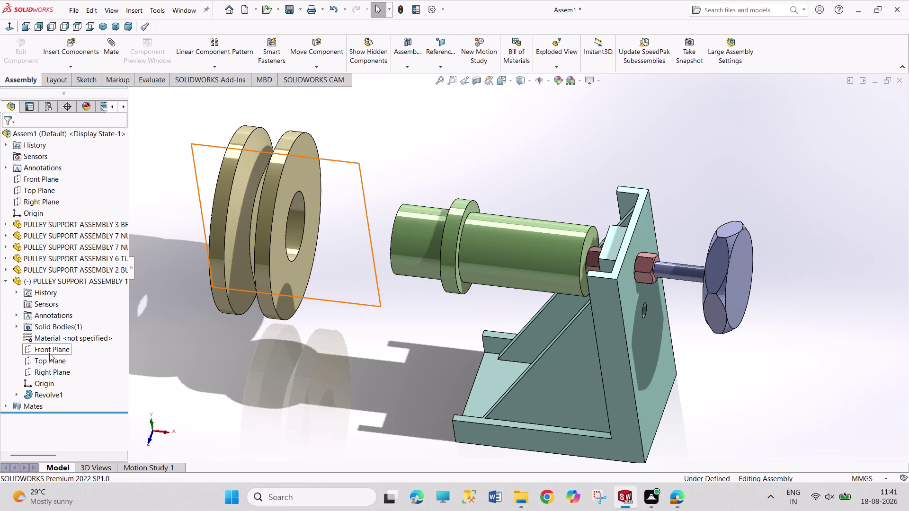
click(38, 180)
click(131, 188)
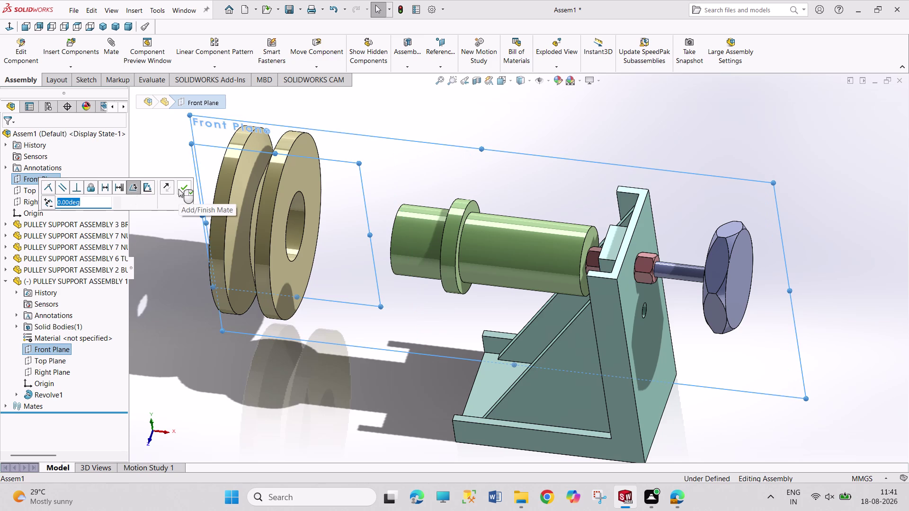
text(90)
key(Return)
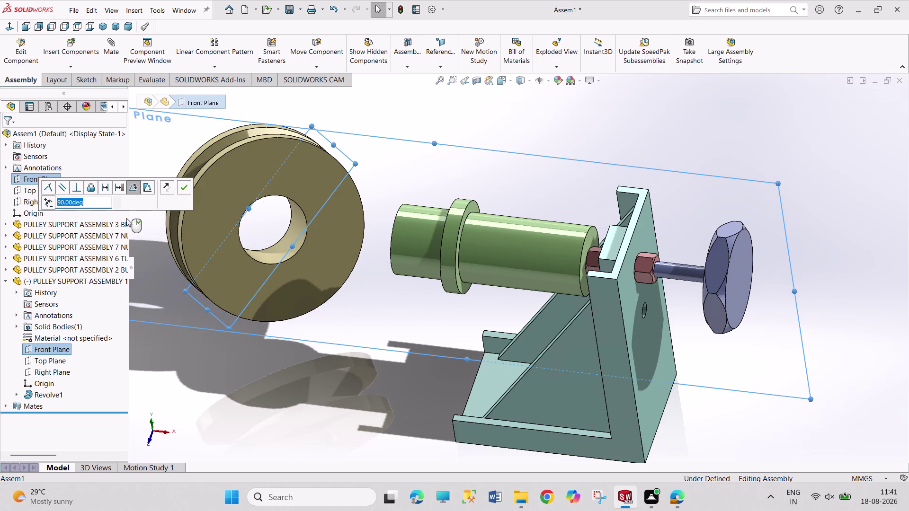
key(0)
key(Return)
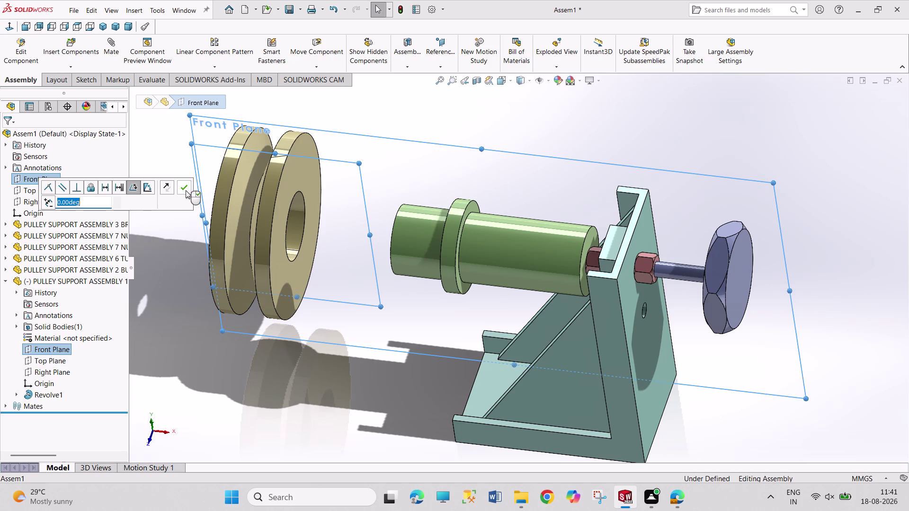
click(185, 190)
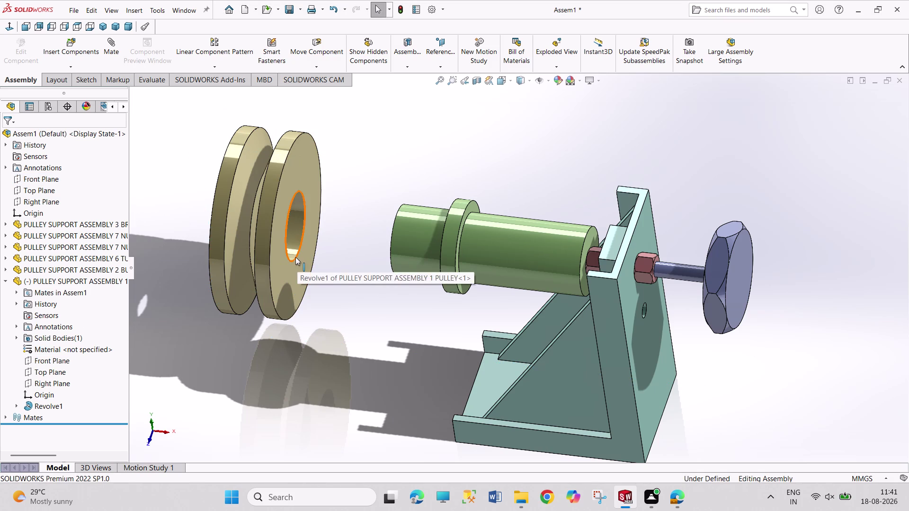
Mate the pulley bore concentric with the bushing's small cylindrical face.
click(296, 257)
middle_drag(292, 344, 318, 353)
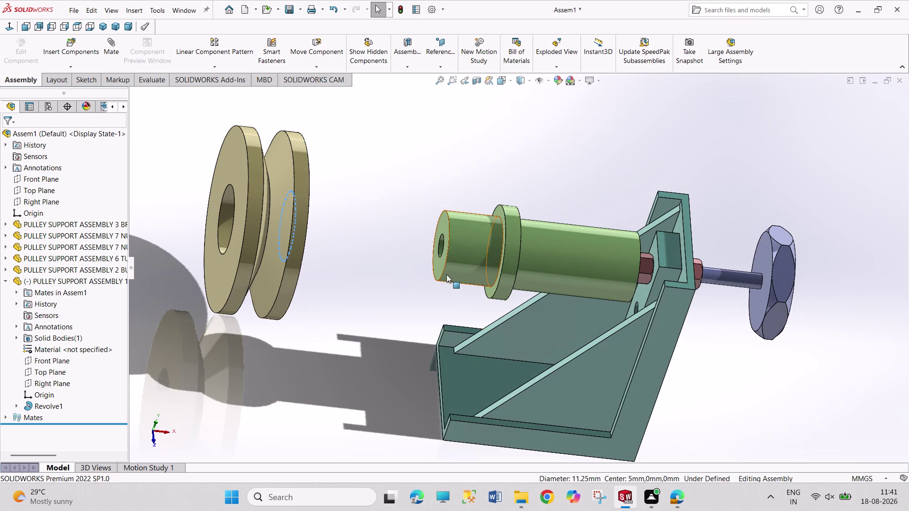
click(443, 274)
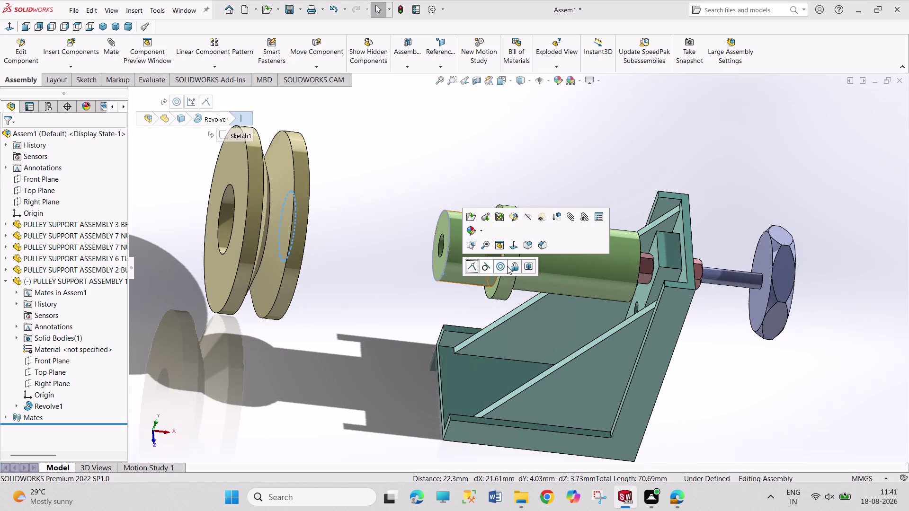
click(503, 267)
click(359, 355)
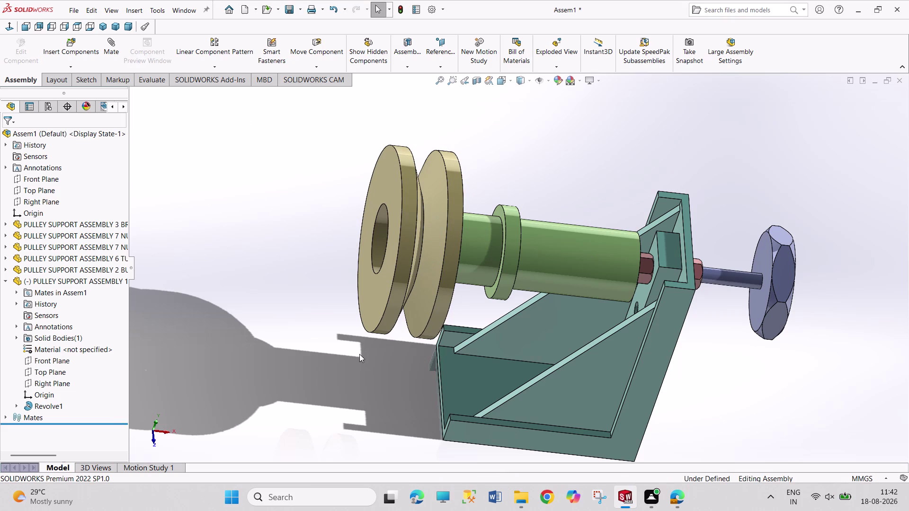
click(3, 417)
scroll(down, 3)
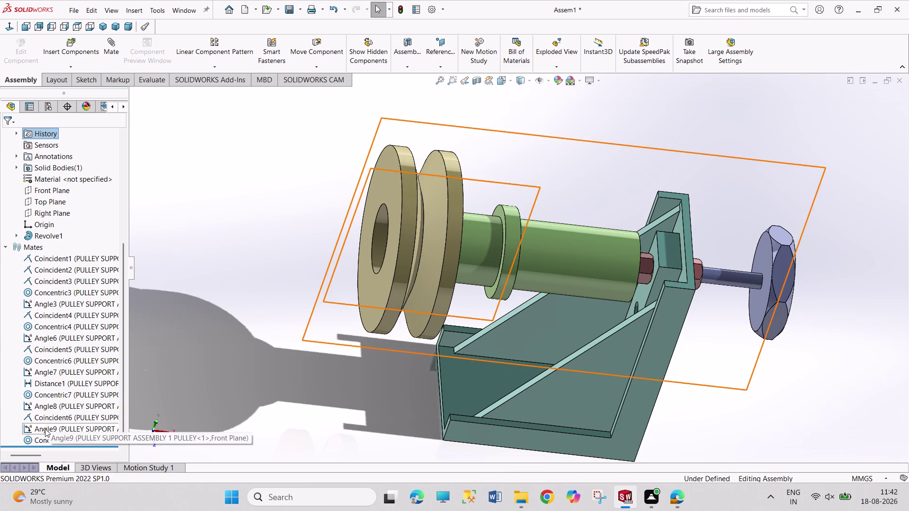
Edit the Angle9 mate and set its angle to 90°.
click(45, 429)
click(50, 405)
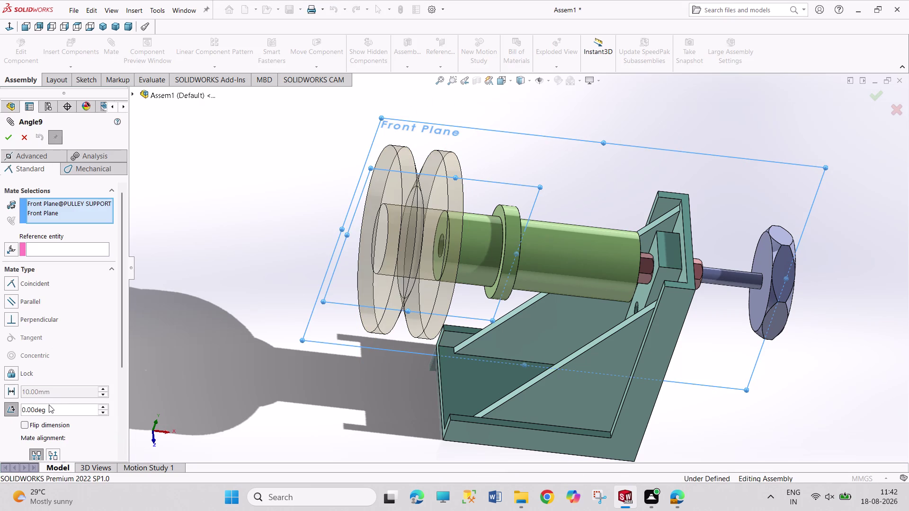
double_click(54, 412)
text(0)
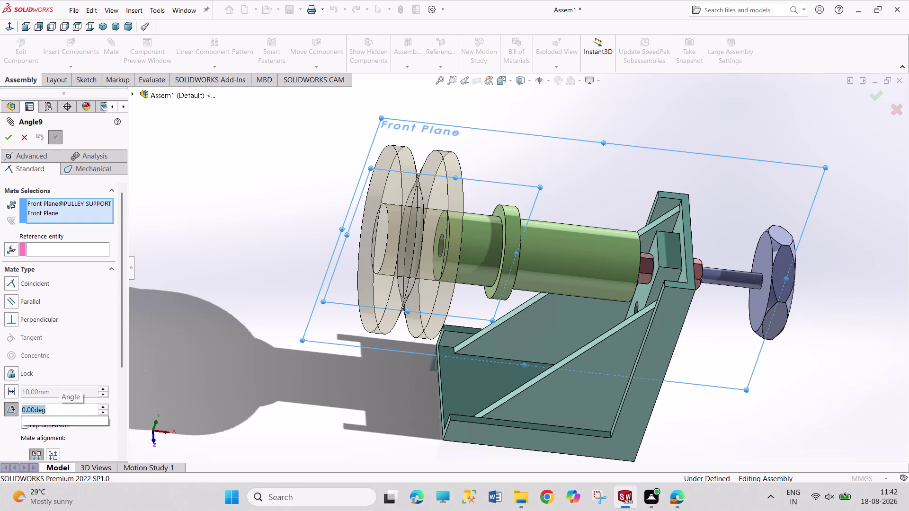
text(90)
key(Return)
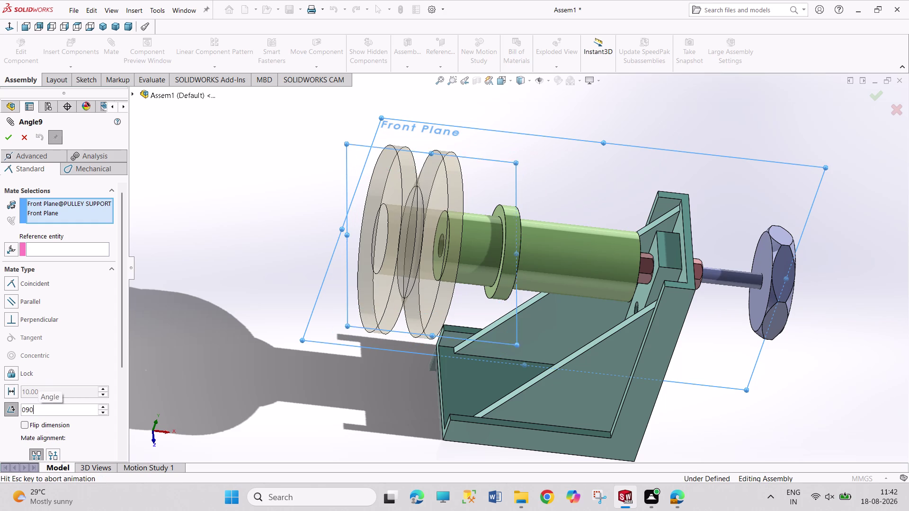
click(9, 137)
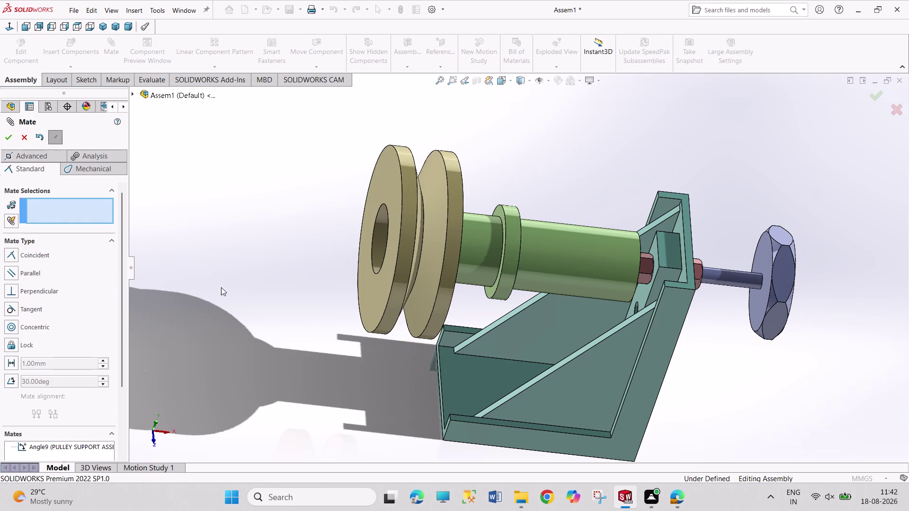
click(7, 138)
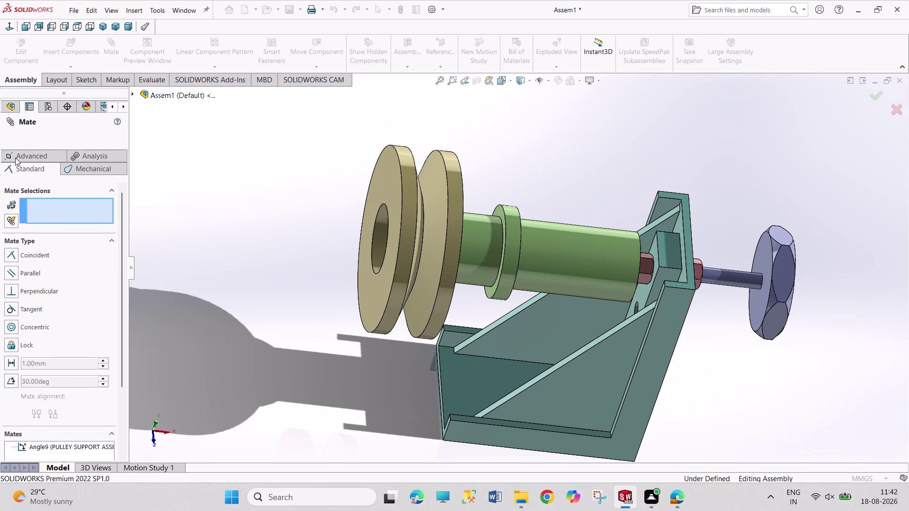
click(69, 430)
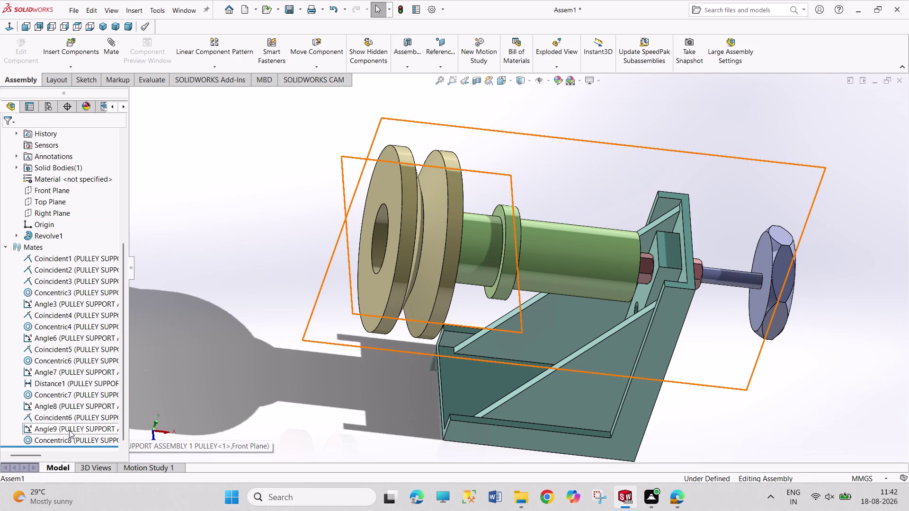
Change Angle9 between the pulley and assembly Front Planes to 180° and accept it.
click(79, 401)
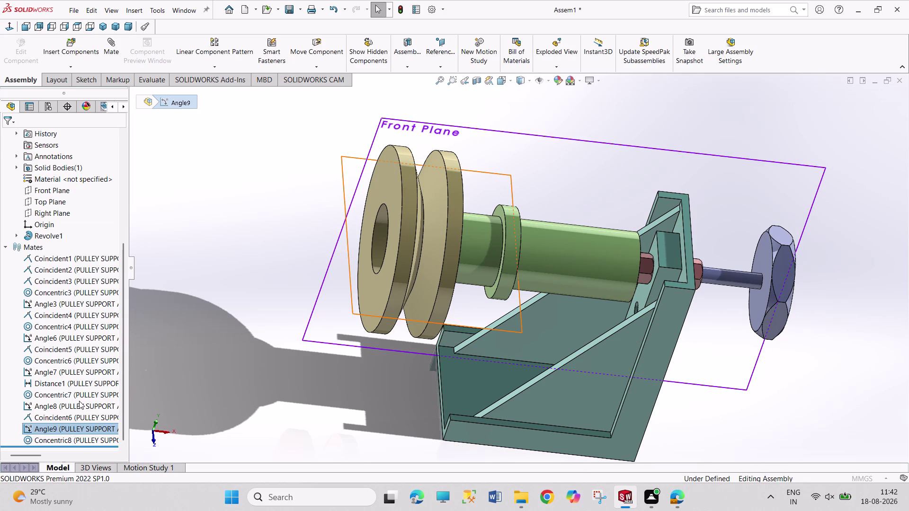
double_click(70, 408)
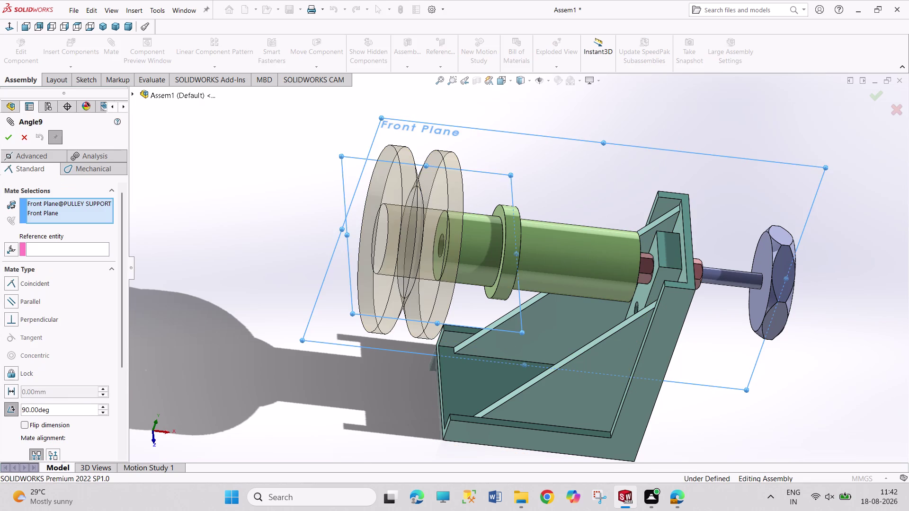
text(180)
key(Return)
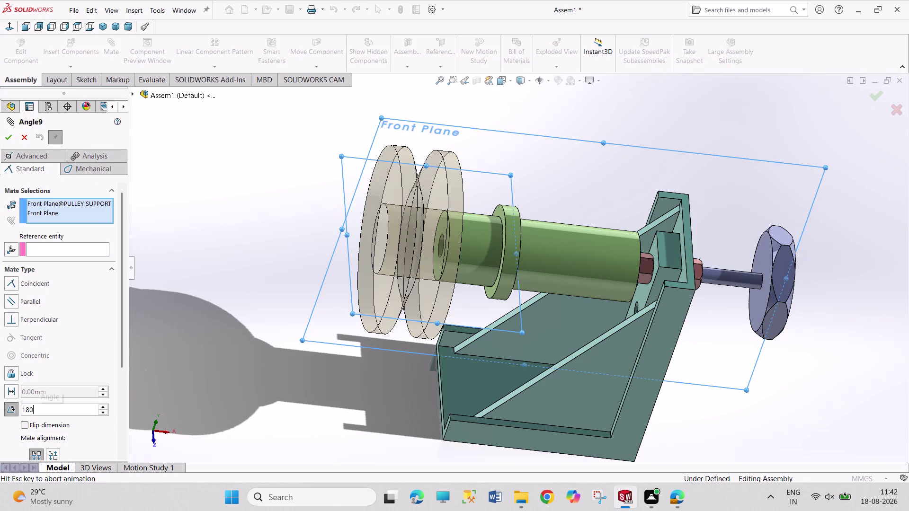
click(8, 136)
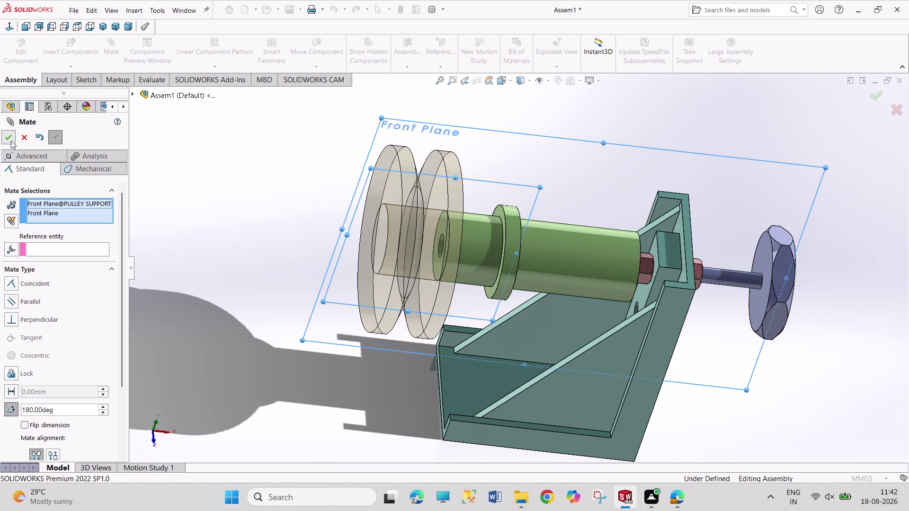
middle_drag(164, 285, 122, 268)
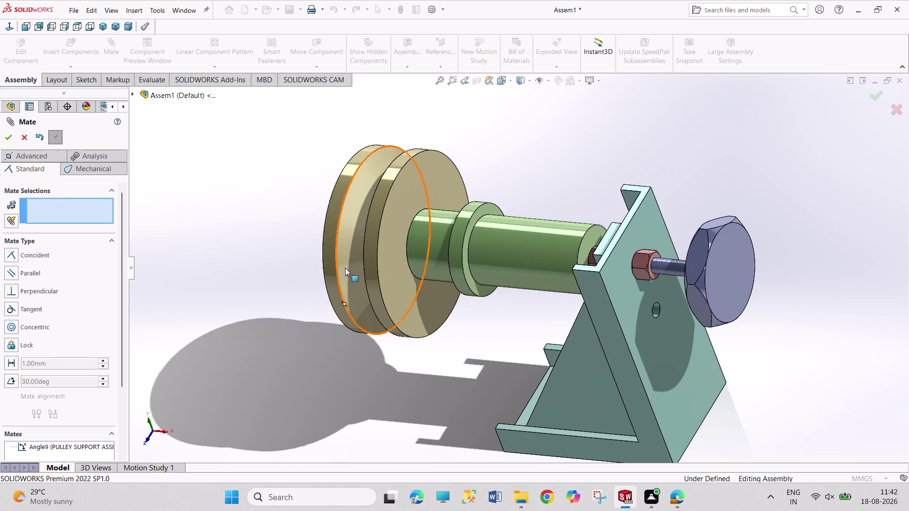
Add a Coincident mate seating the pulley face against the bushing face.
click(391, 285)
middle_drag(289, 322, 341, 338)
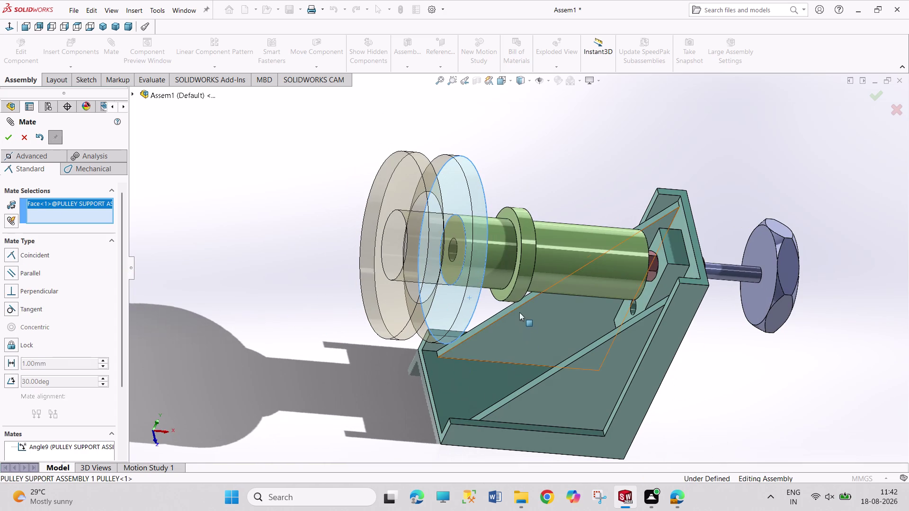
click(510, 289)
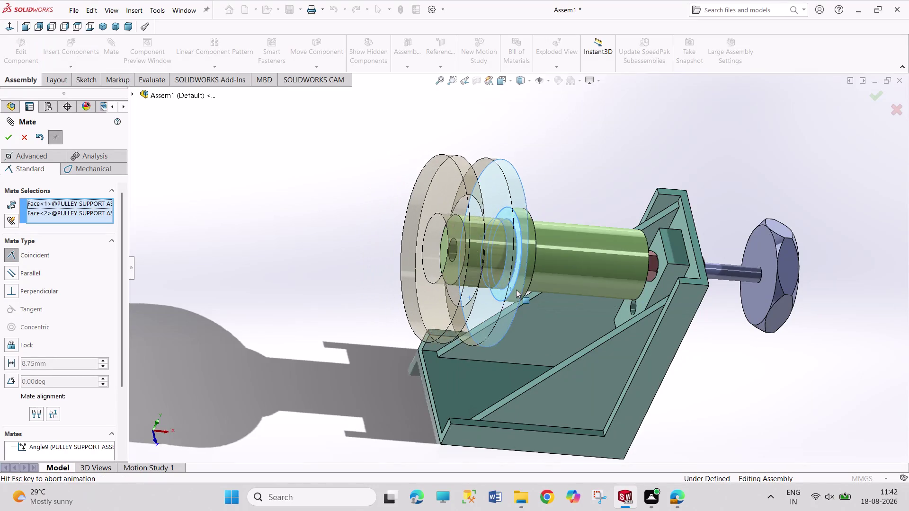
click(9, 138)
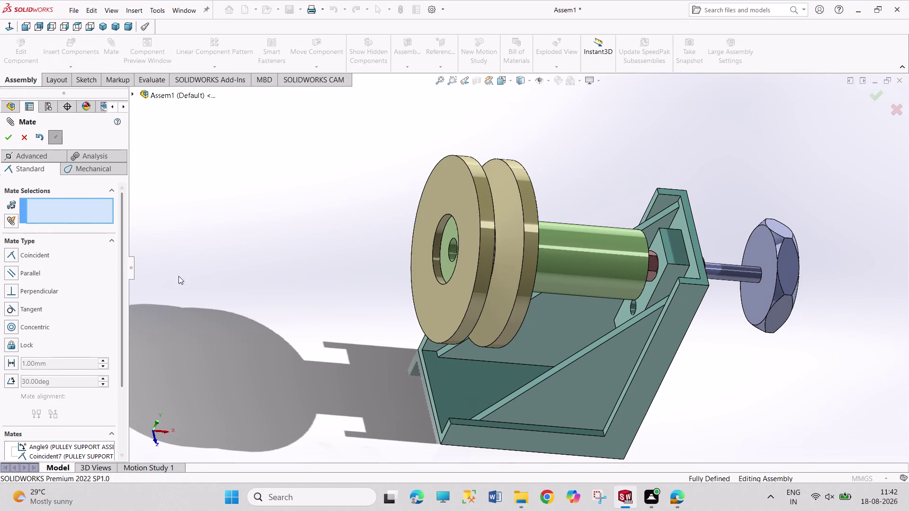
click(11, 127)
Collapse the pulley component and mates lists in the FeatureManager tree.
click(8, 142)
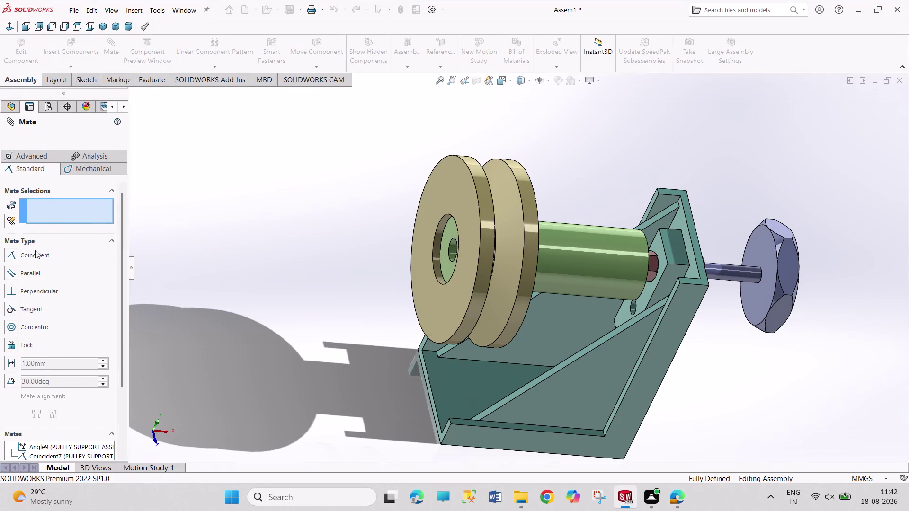
scroll(up, 3)
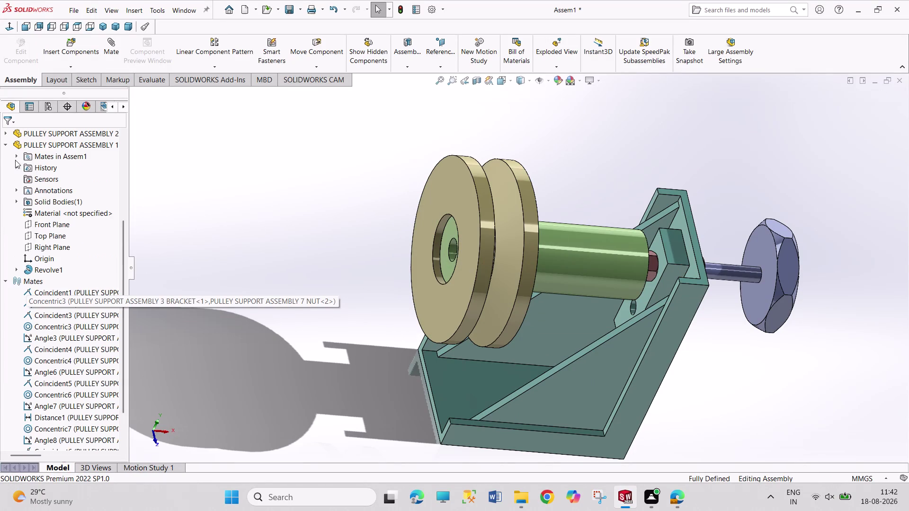
click(4, 143)
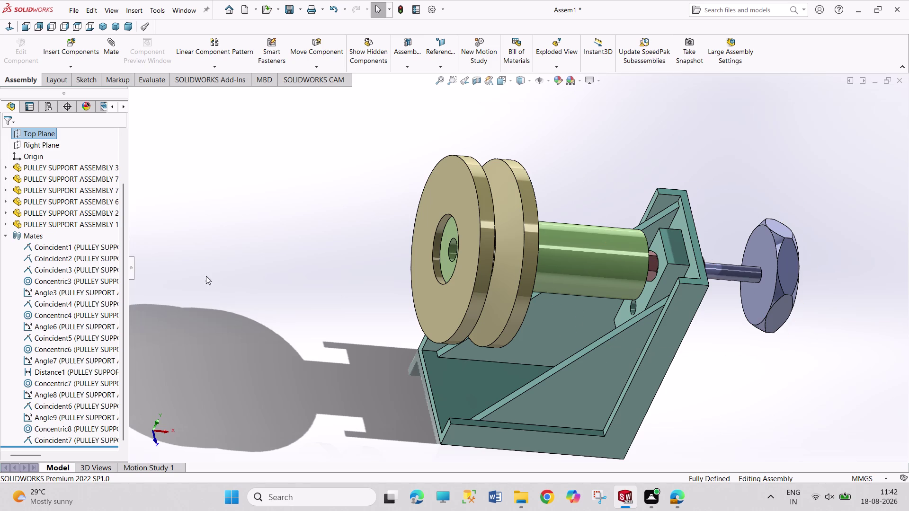
click(6, 237)
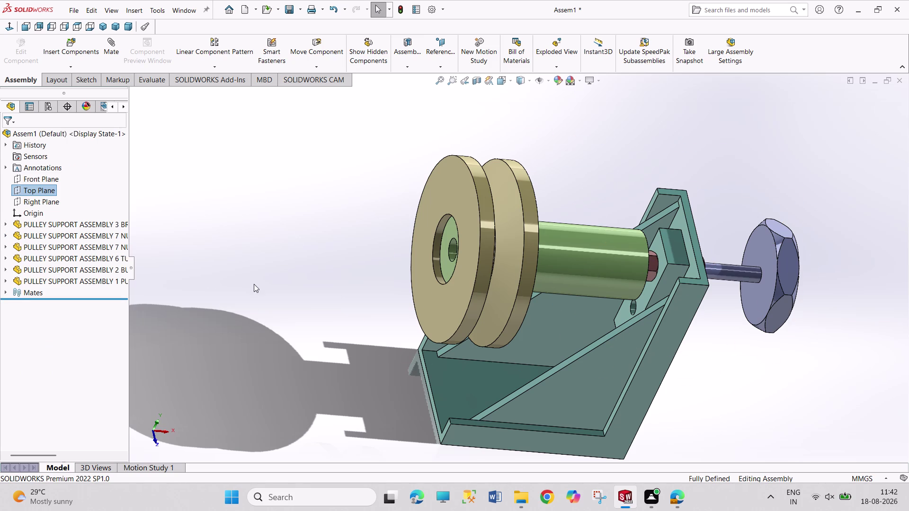
middle_click(282, 304)
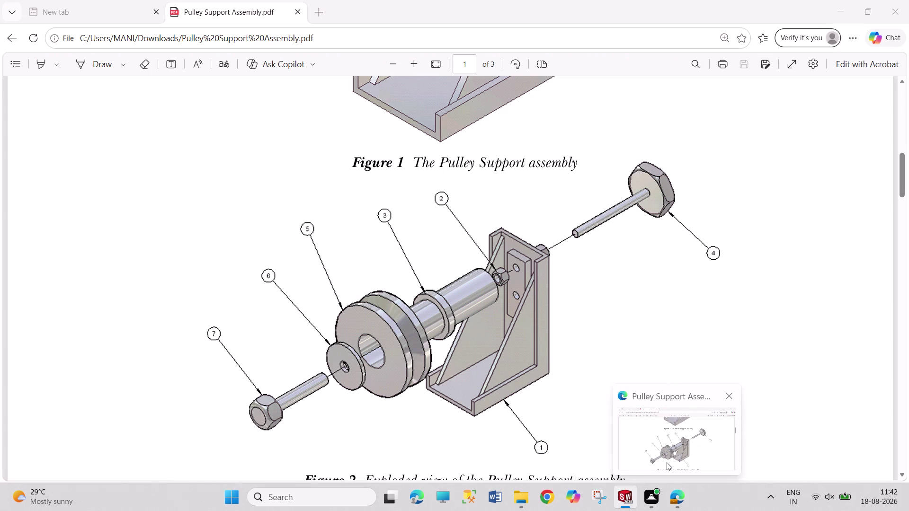
Check Figure 1 of the Pulley Support PDF in Edge, then return to SOLIDWORKS.
click(666, 463)
scroll(up, 3)
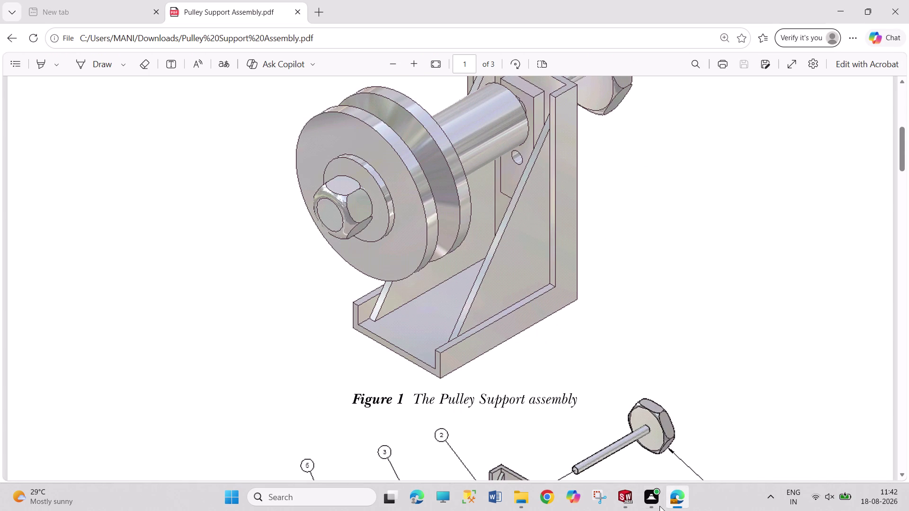
click(631, 505)
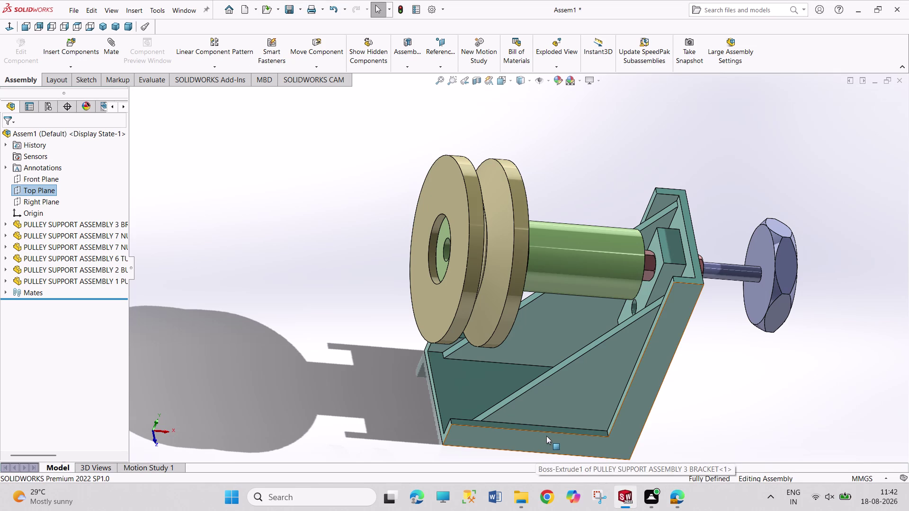
Orbit the fully defined assembly to view it from the side and above, then reopen the PDF.
middle_drag(705, 410, 702, 410)
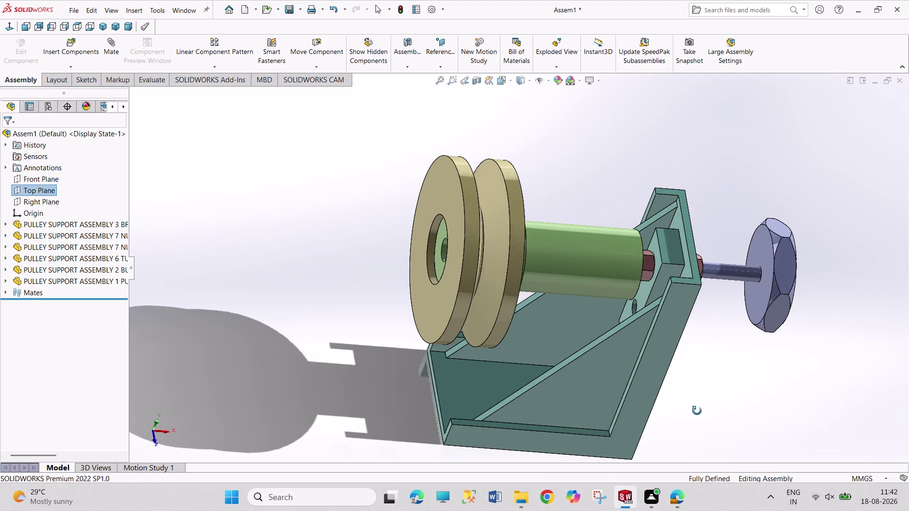
middle_drag(703, 411, 686, 406)
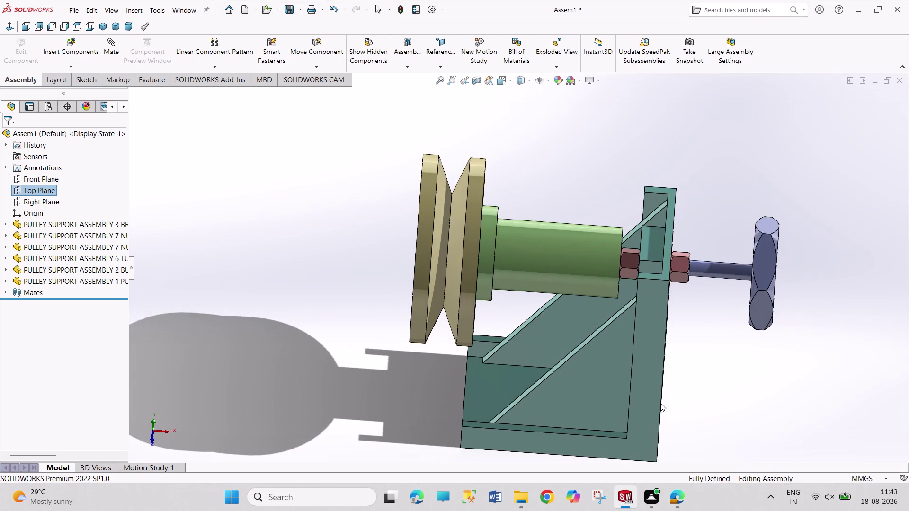
scroll(up, 3)
scroll(down, 3)
middle_drag(441, 382, 471, 404)
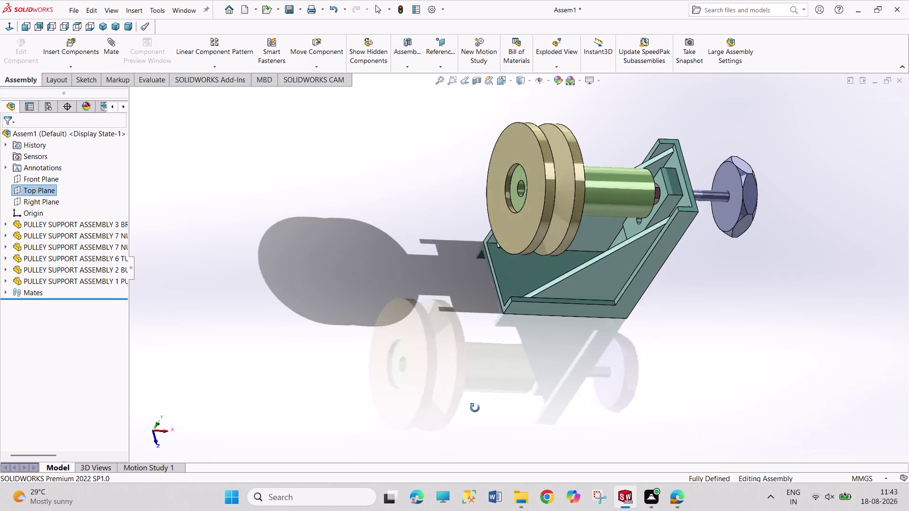
middle_drag(472, 404, 466, 420)
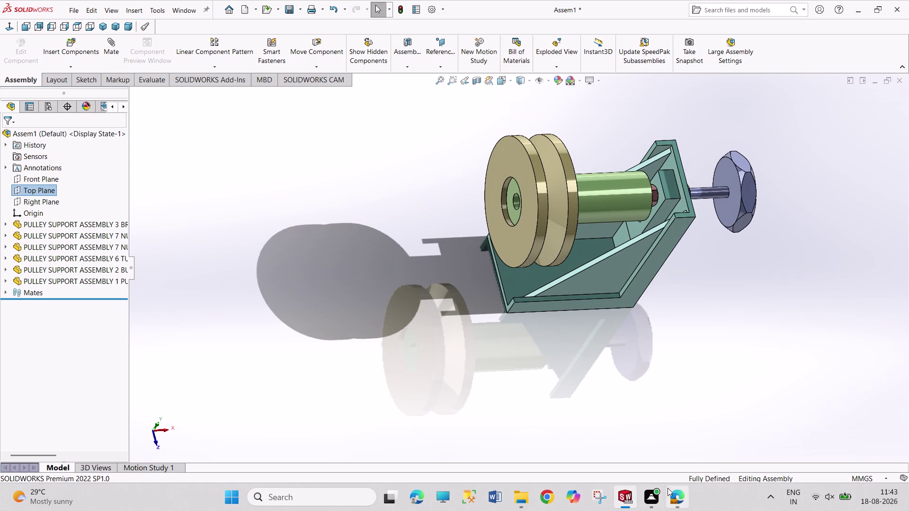
click(664, 454)
scroll(down, 3)
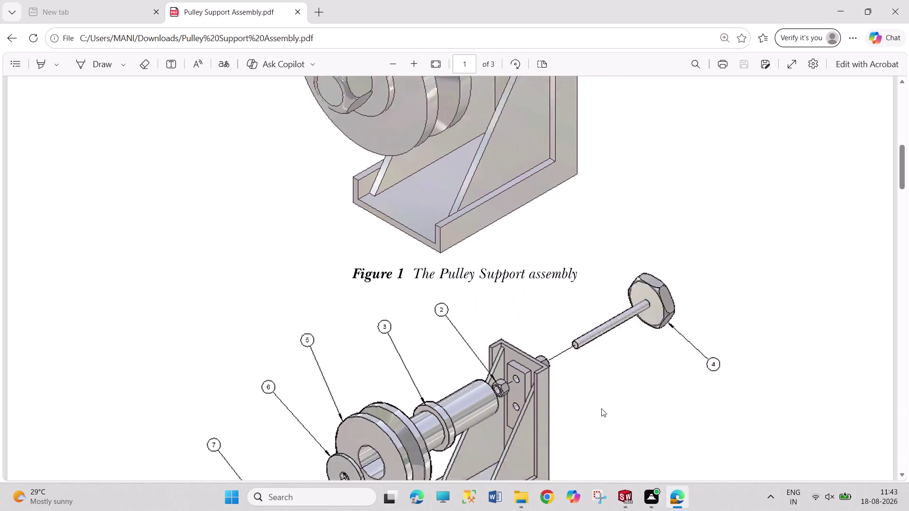
Scroll the PDF to the Figure 2 exploded view, then go back to Assem1.
scroll(down, 3)
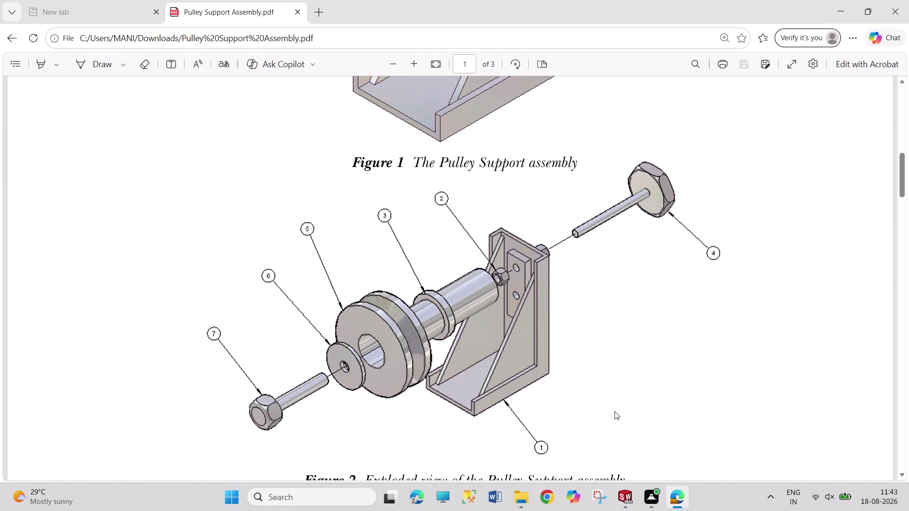
click(622, 500)
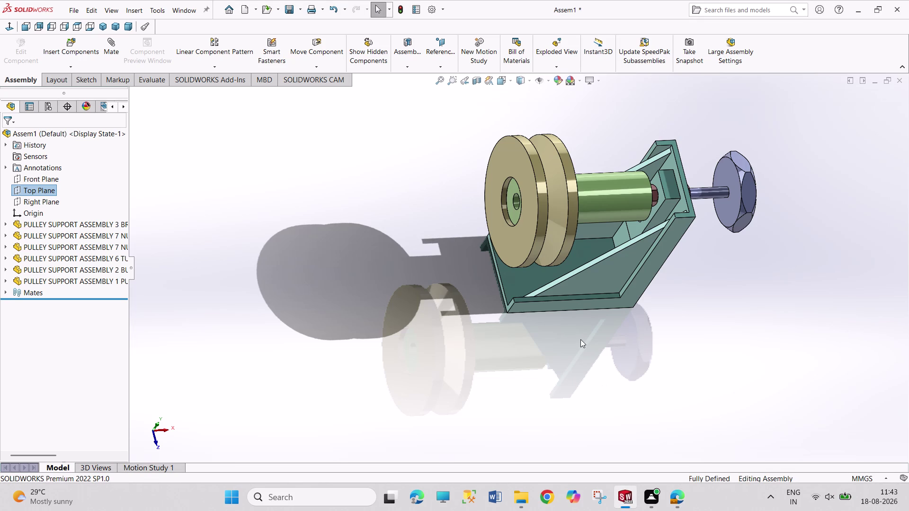
Rotate Assem1 side-on and toward the pulley, then switch back to the reference PDF.
middle_drag(581, 339, 556, 217)
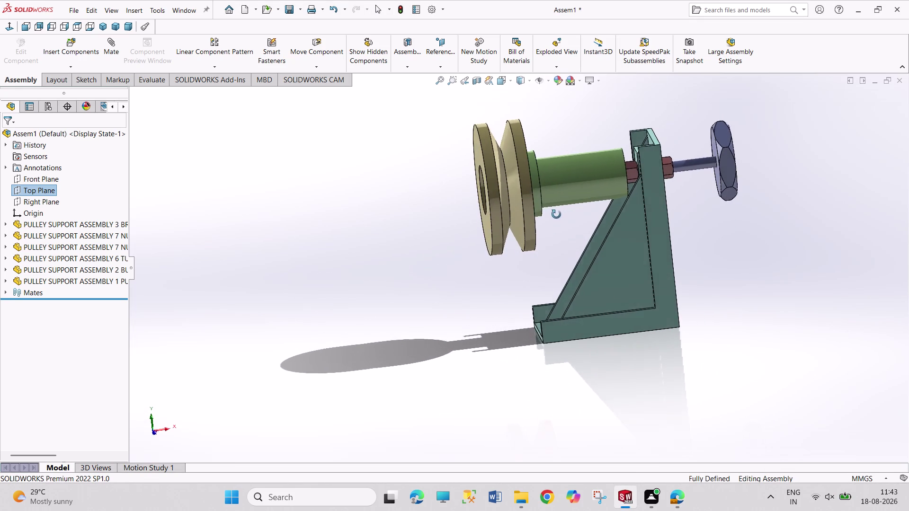
middle_drag(556, 218, 557, 211)
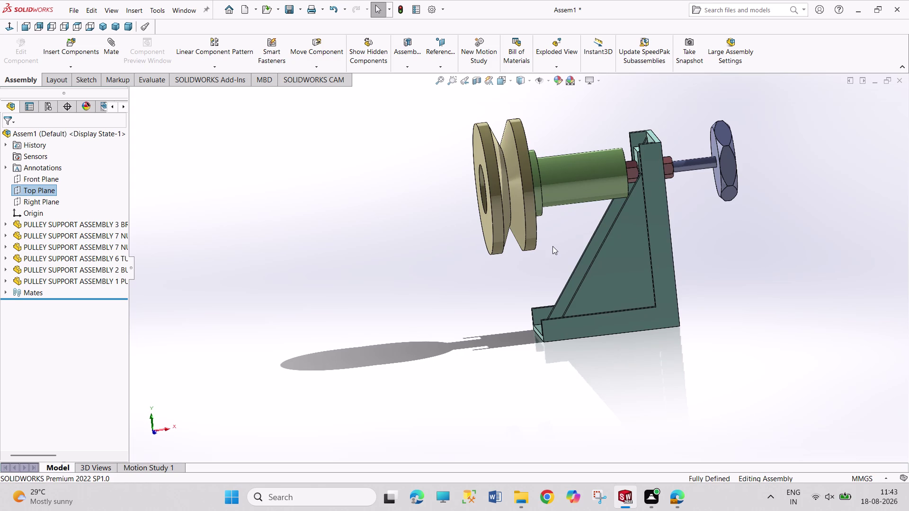
middle_drag(386, 283, 428, 298)
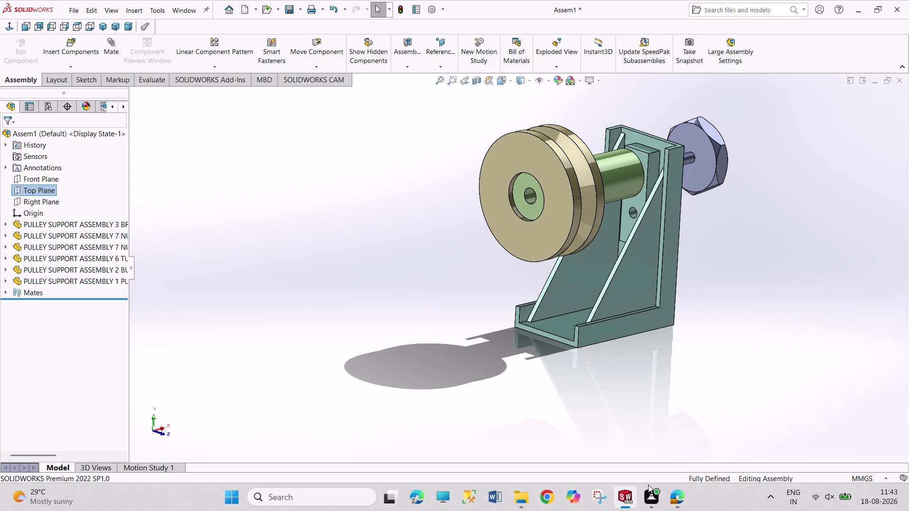
click(668, 498)
scroll(down, 3)
Scroll to page 2 showing the washer, nut, cap screw and turn screw dimensions.
scroll(down, 3)
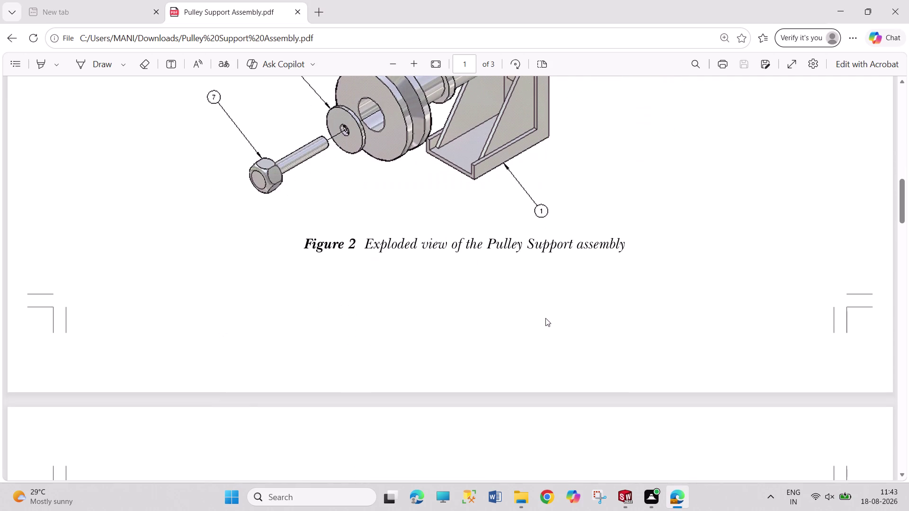
scroll(down, 3)
scroll(up, 3)
scroll(down, 3)
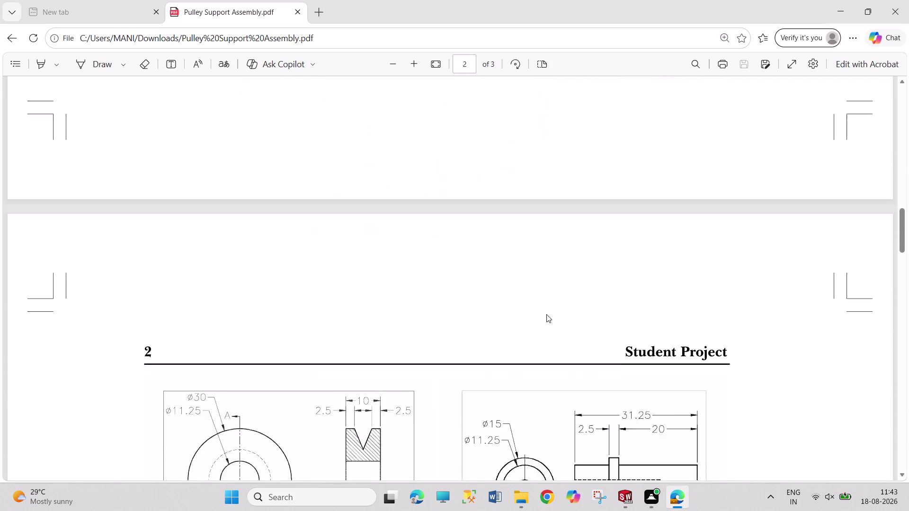
scroll(down, 3)
scroll(down, 3)
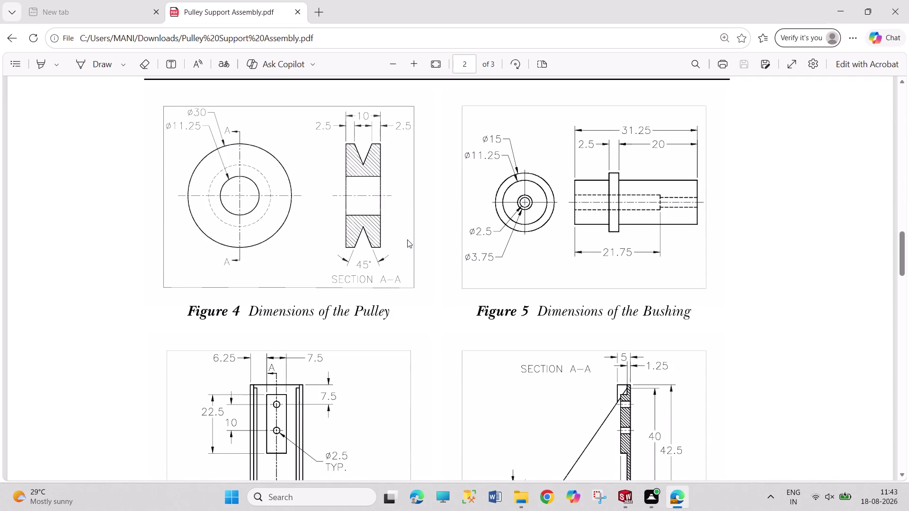
scroll(down, 3)
scroll(down, 3)
scroll(down, 3)
scroll(up, 3)
scroll(up, 3)
scroll(down, 3)
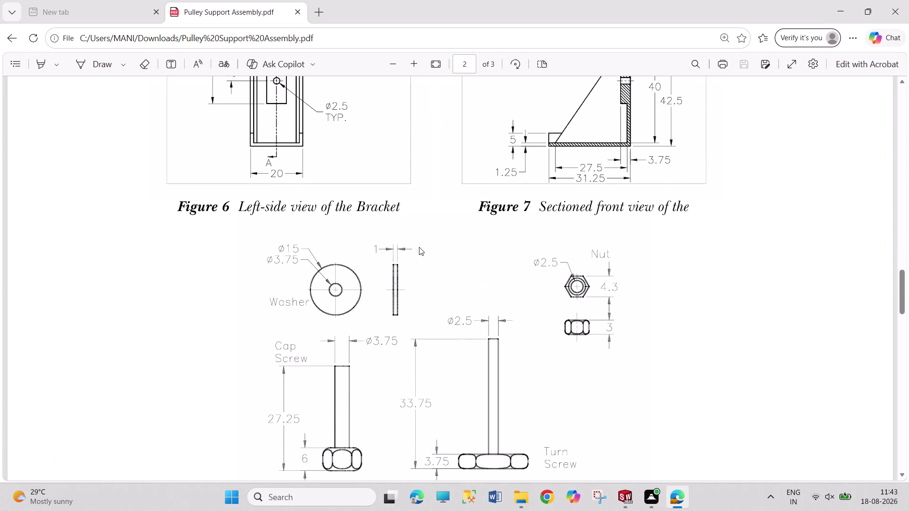